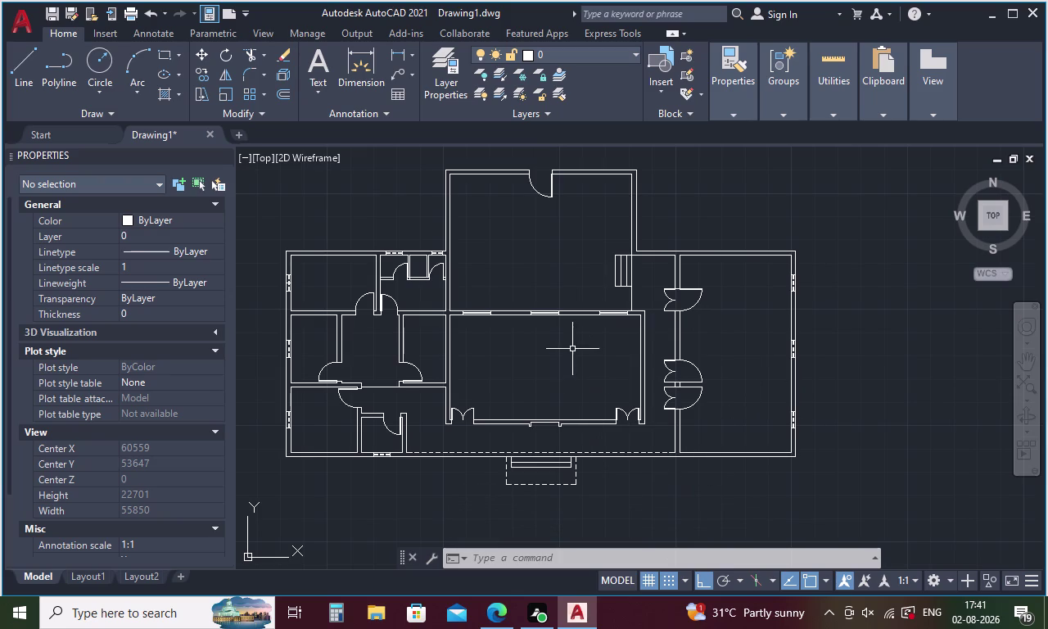
Start a line right of the floor plan and draw its first 230-unit side.
scroll(up, 3)
scroll(down, 3)
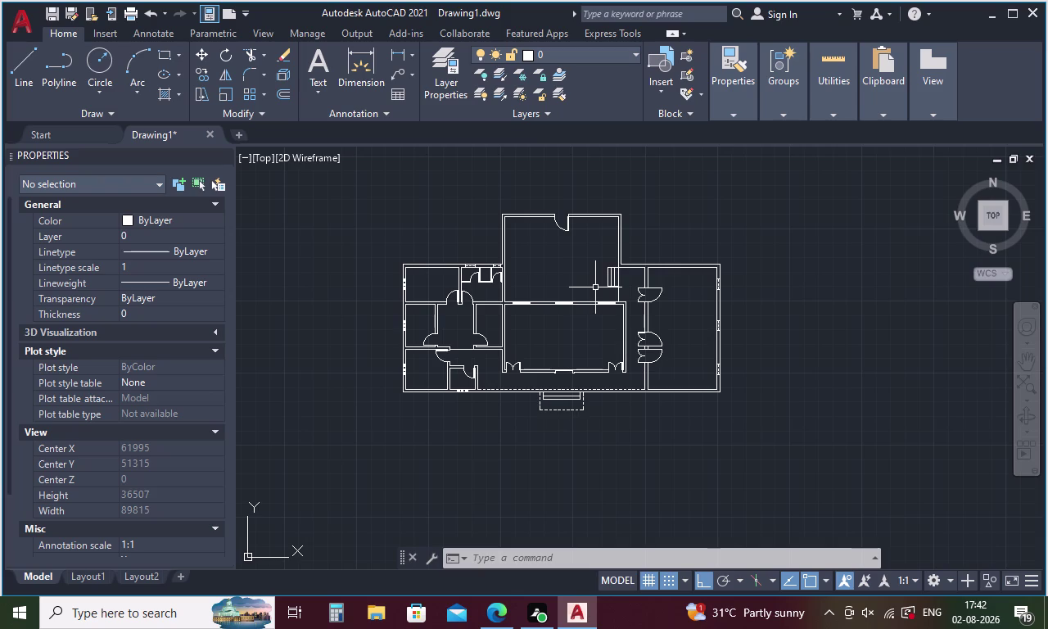
key(l)
key(Return)
click(811, 354)
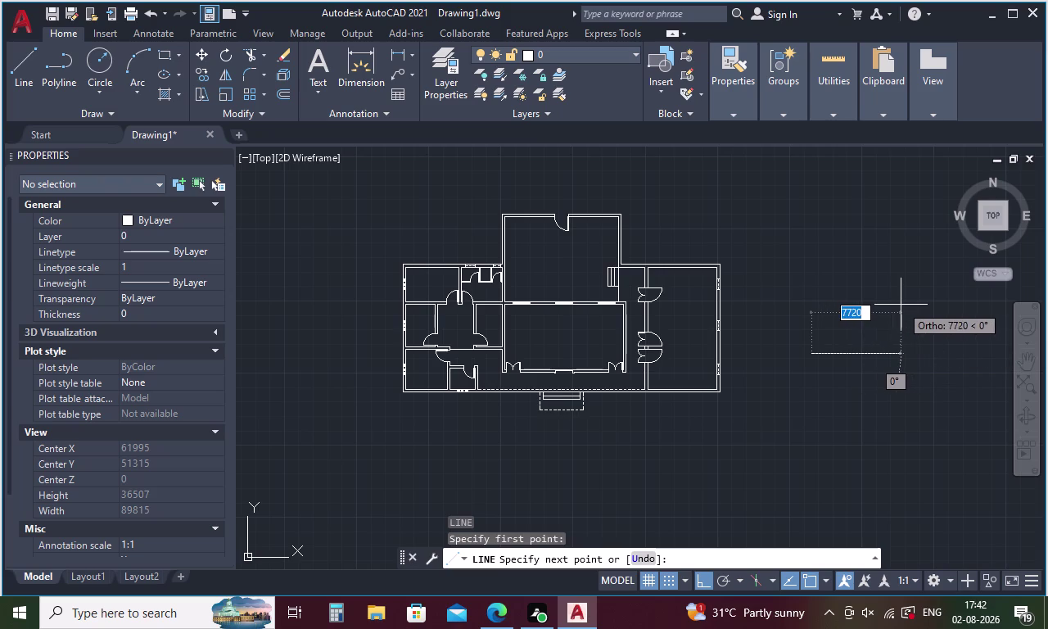
scroll(up, 3)
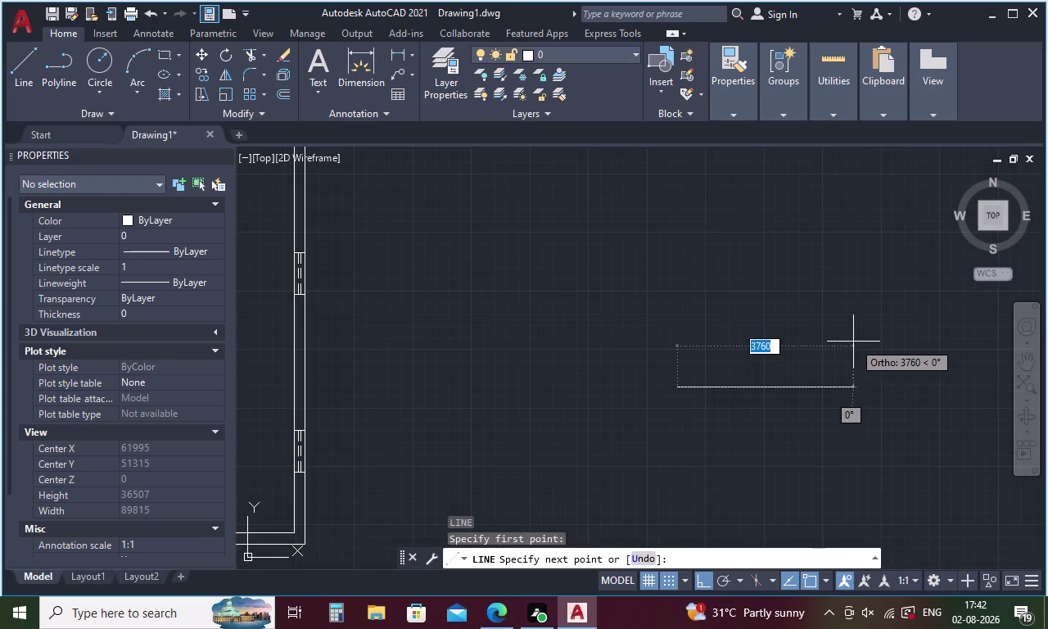
scroll(up, 3)
scroll(down, 3)
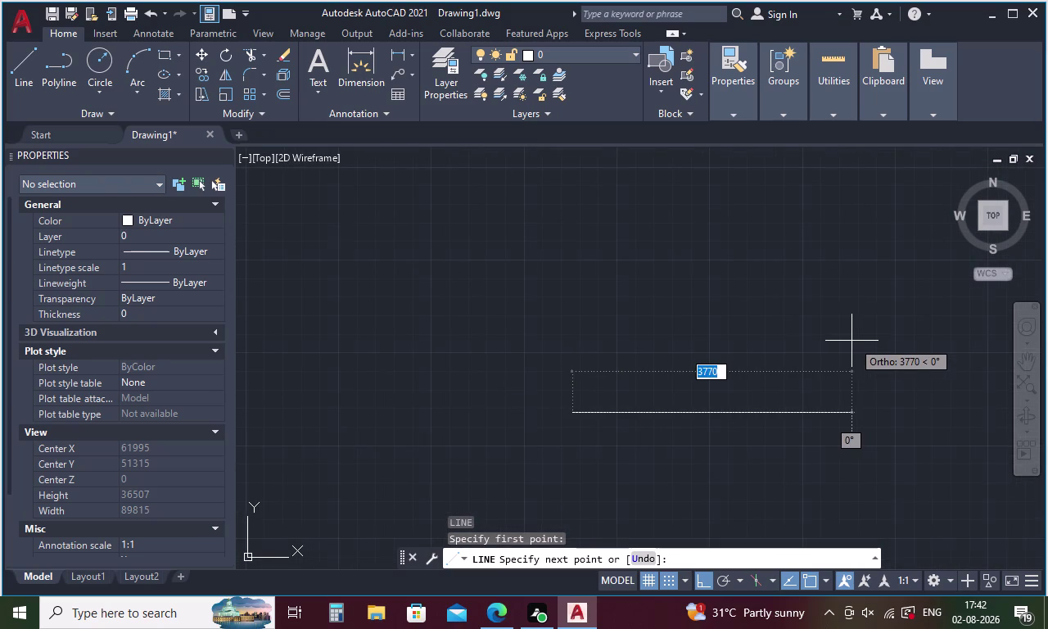
scroll(down, 3)
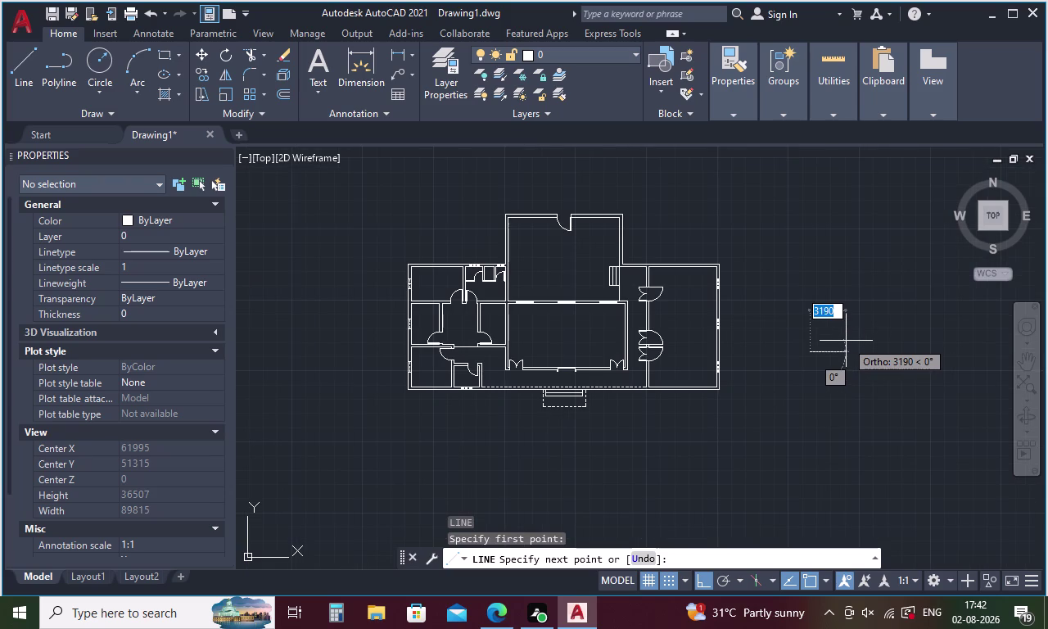
text(23)
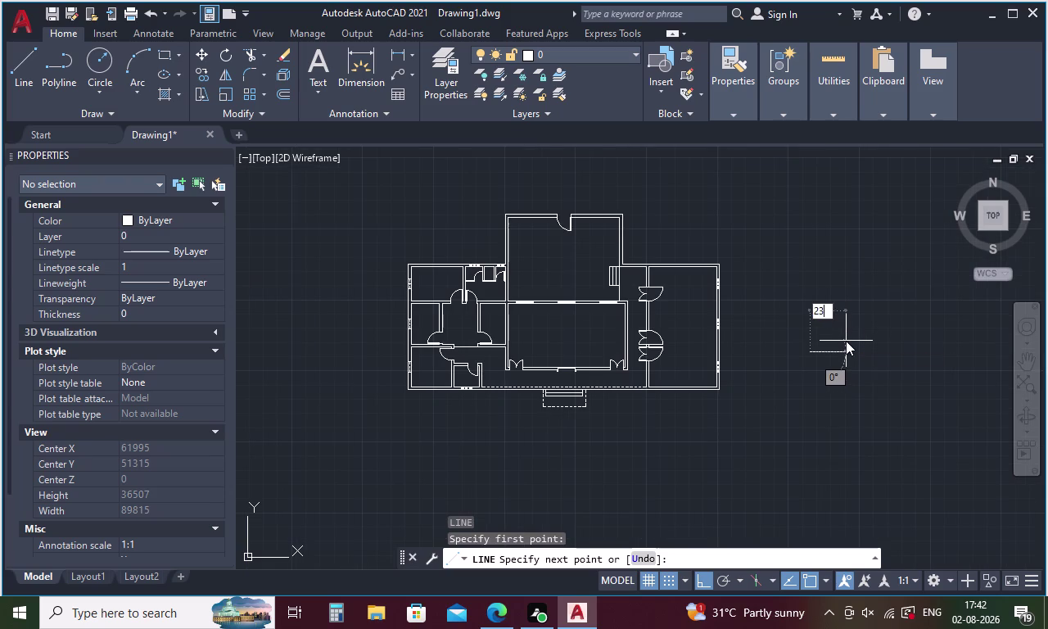
text(0)
key(Return)
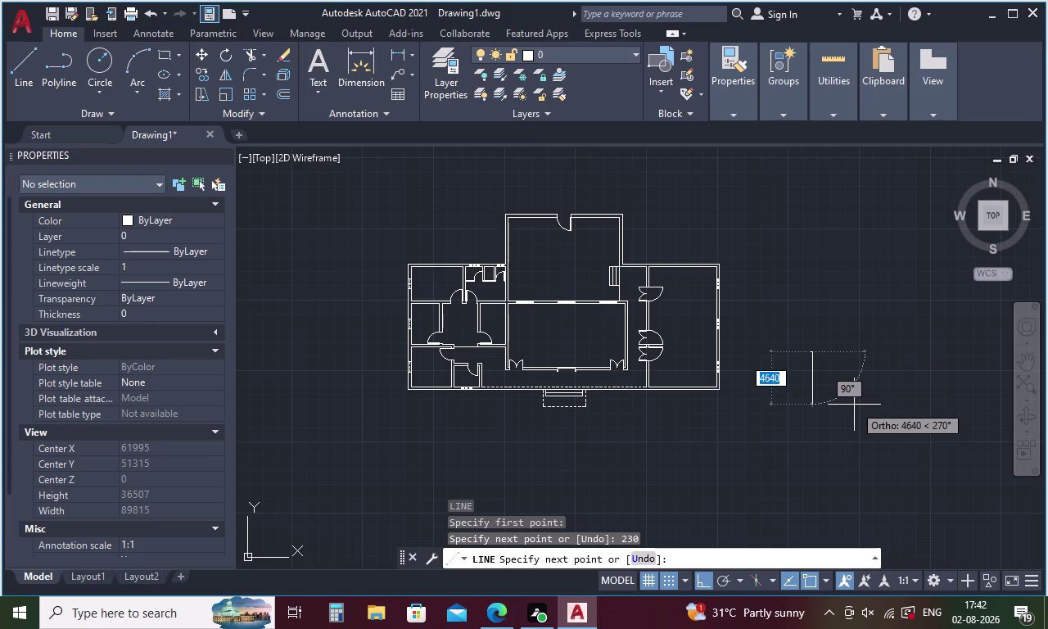
Draw the remaining 230-unit sides to close the square, then start Hatch.
text(230)
key(Return)
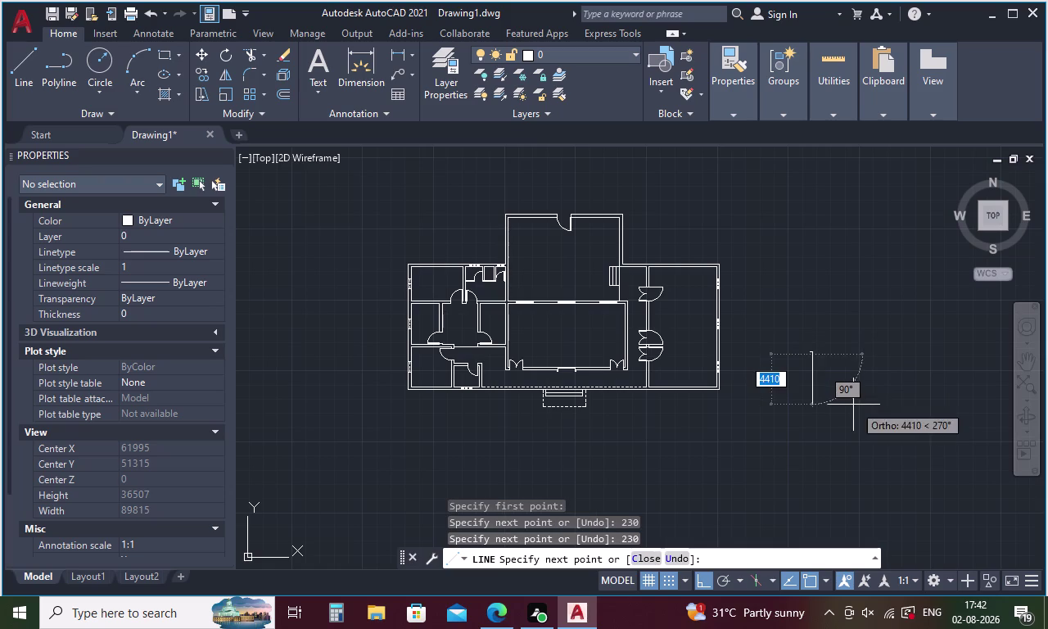
text(2)
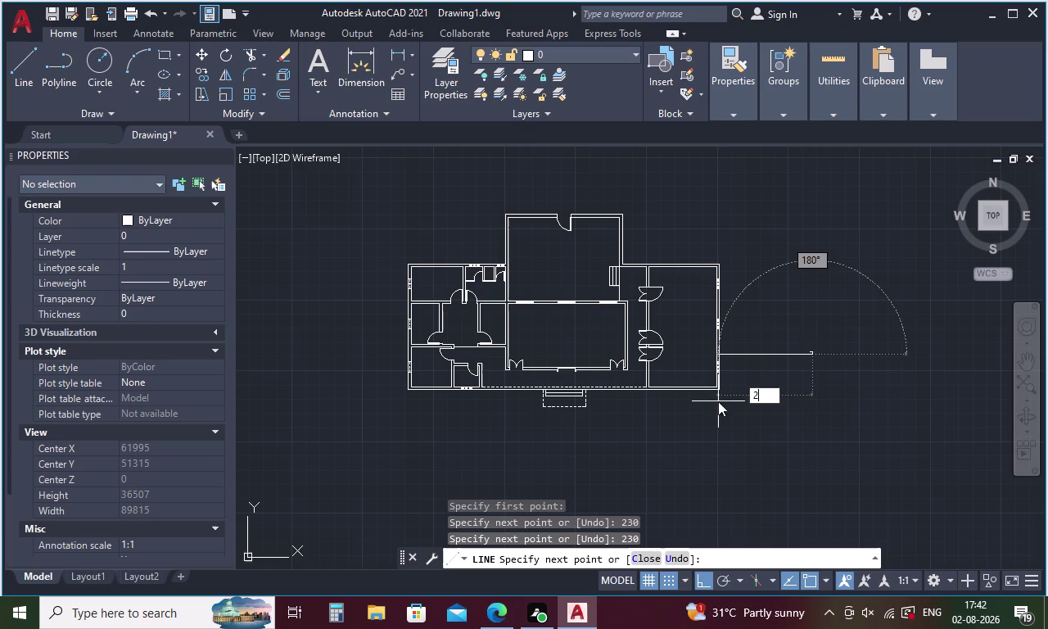
text(30)
key(Return)
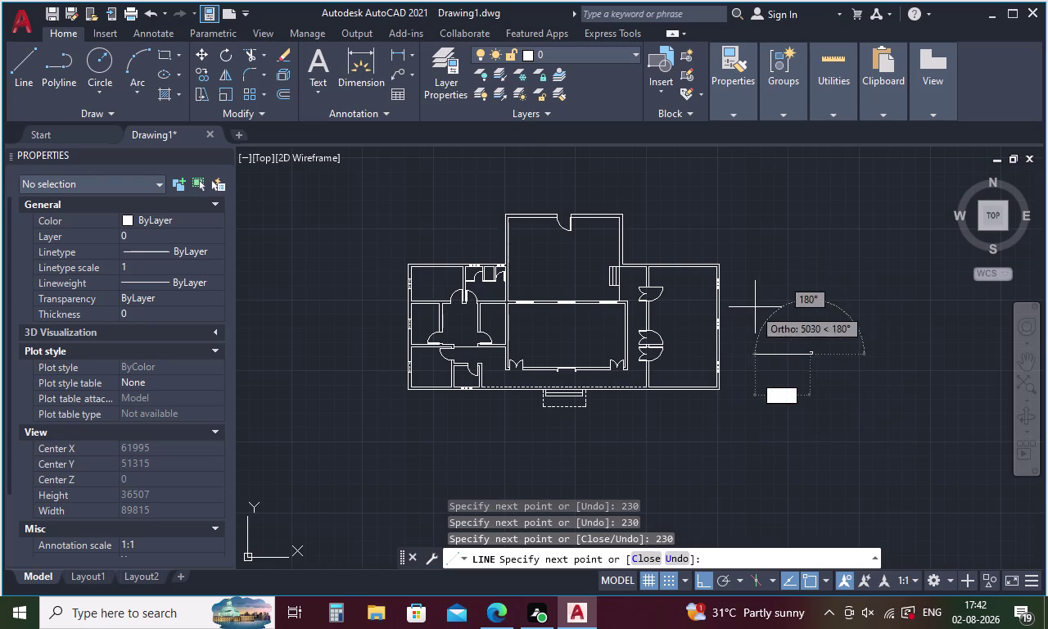
scroll(up, 3)
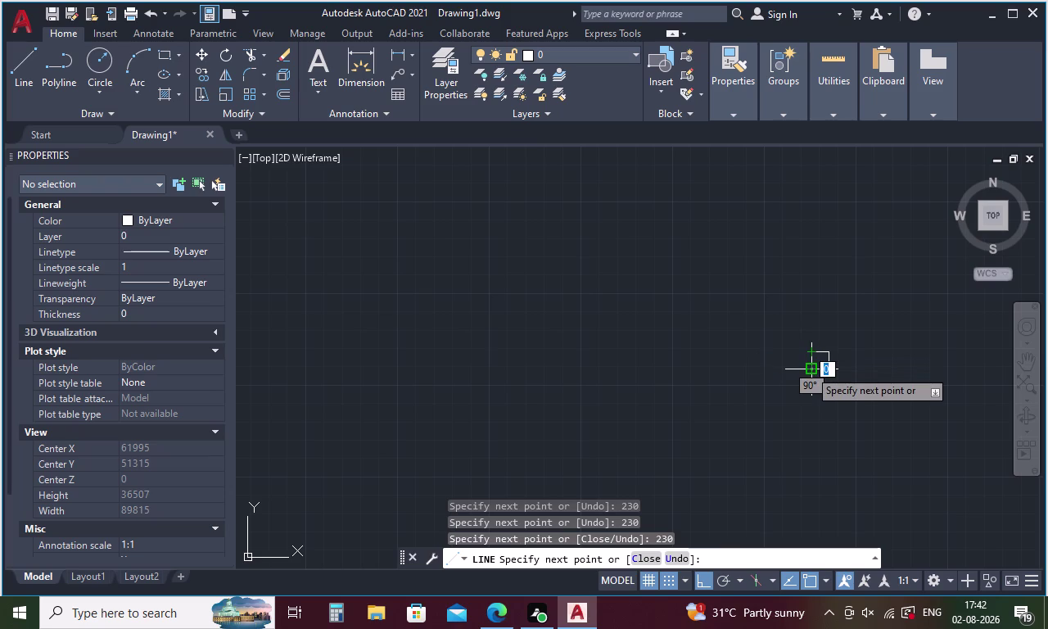
click(815, 348)
key(Escape)
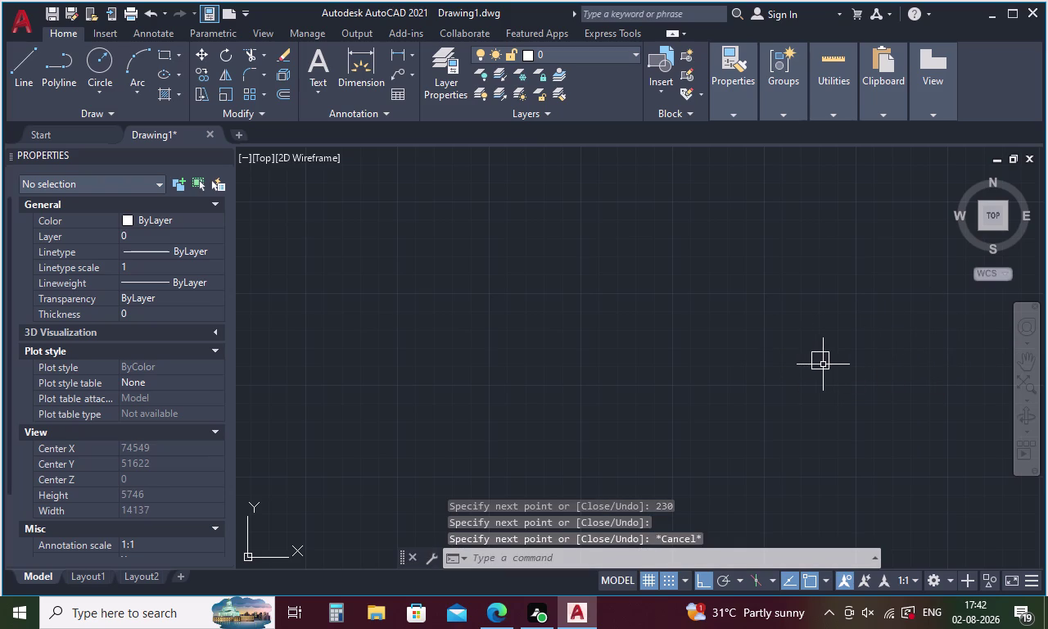
key(Escape)
key(h)
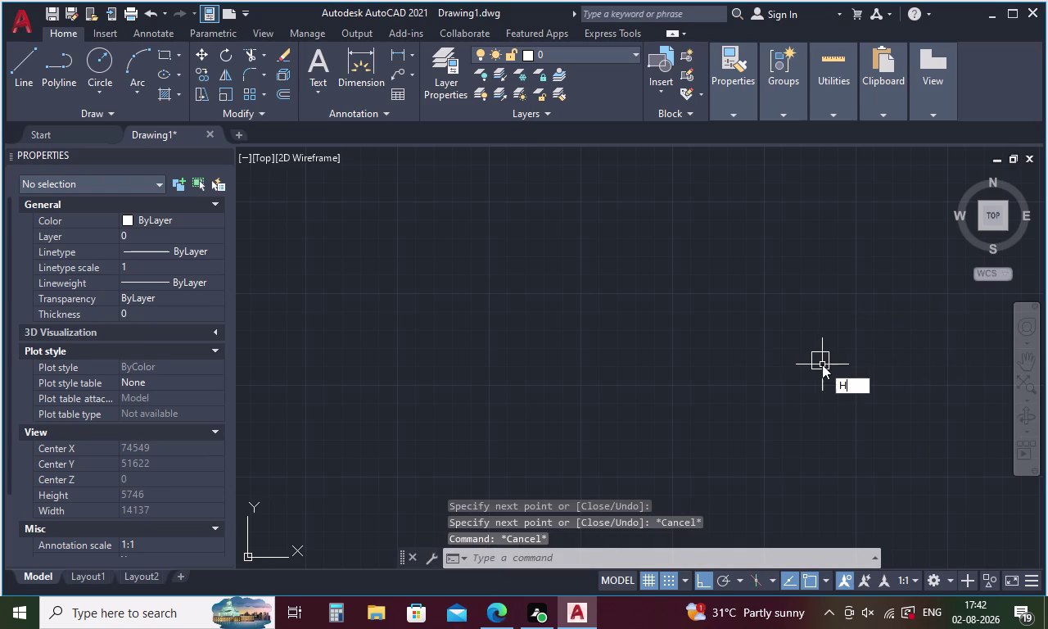
key(Return)
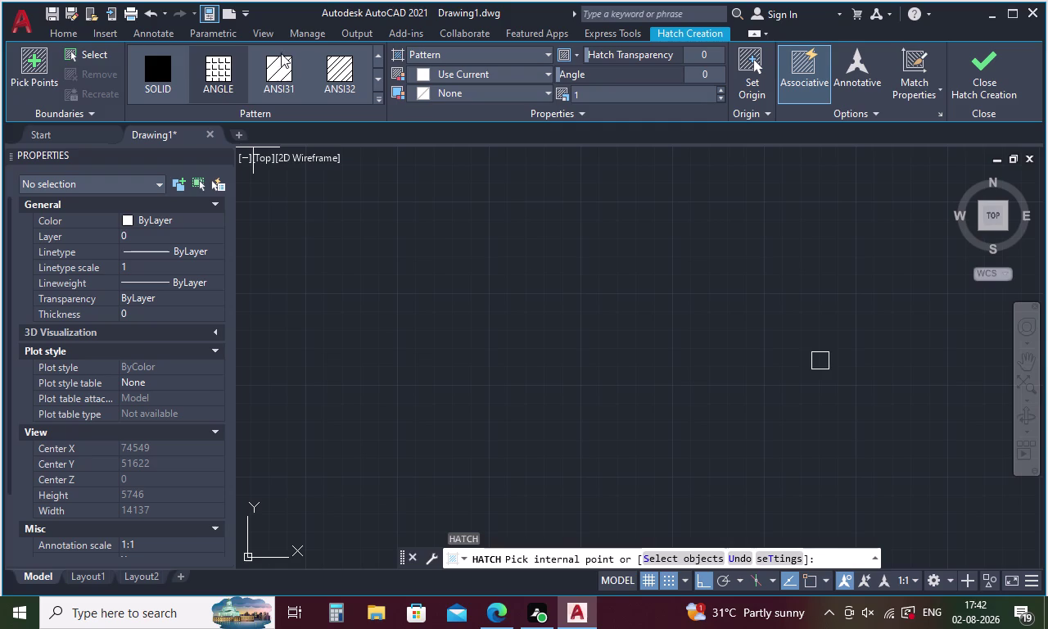
Fill the 230-unit square with a Solid hatch using ByLayer colour.
click(433, 53)
click(435, 69)
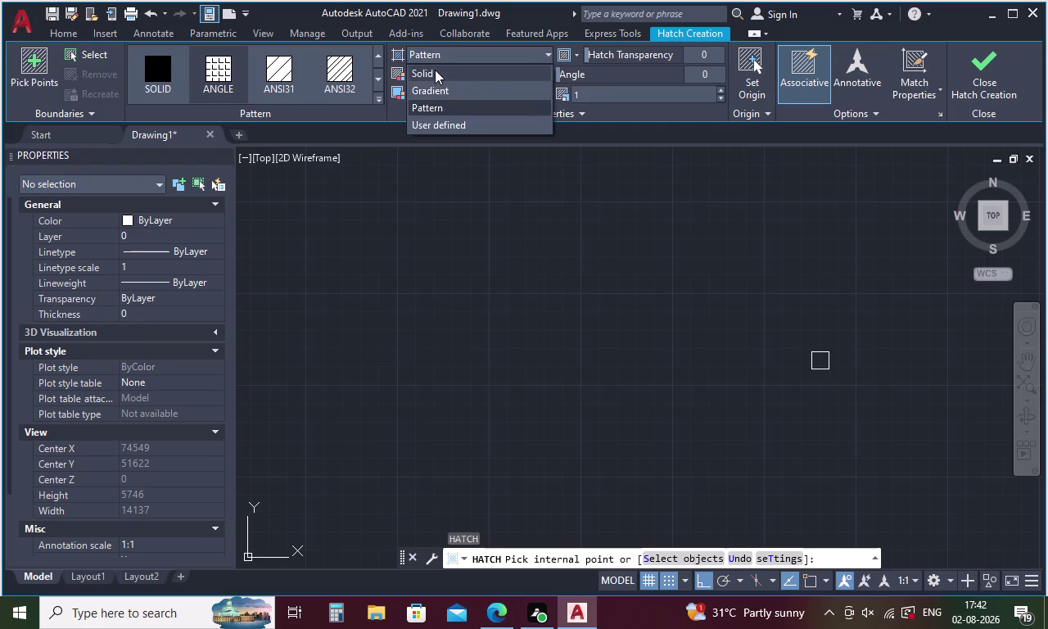
click(549, 72)
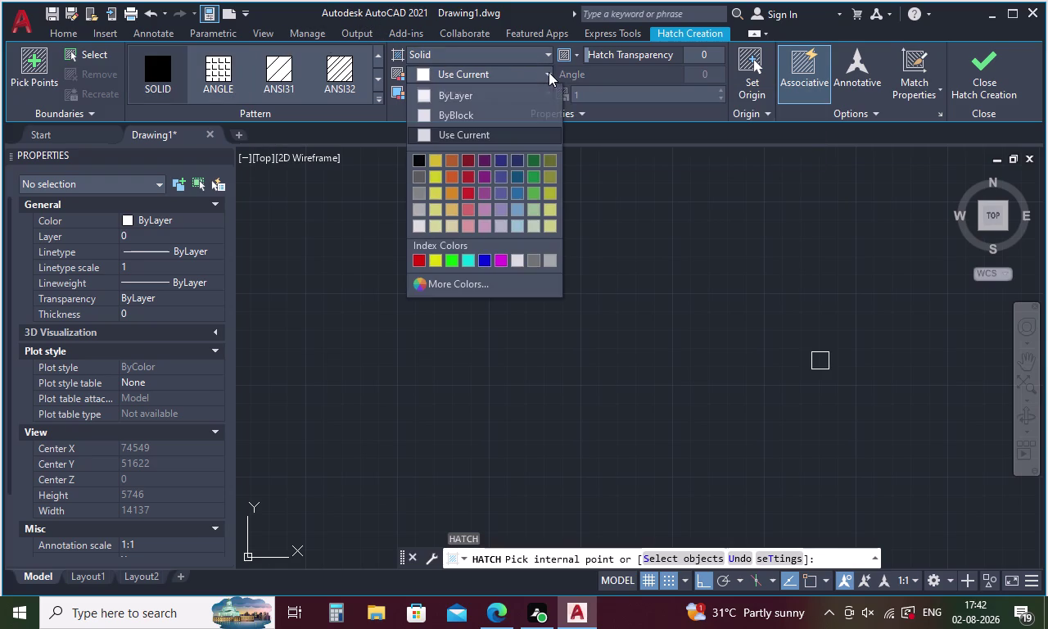
click(431, 95)
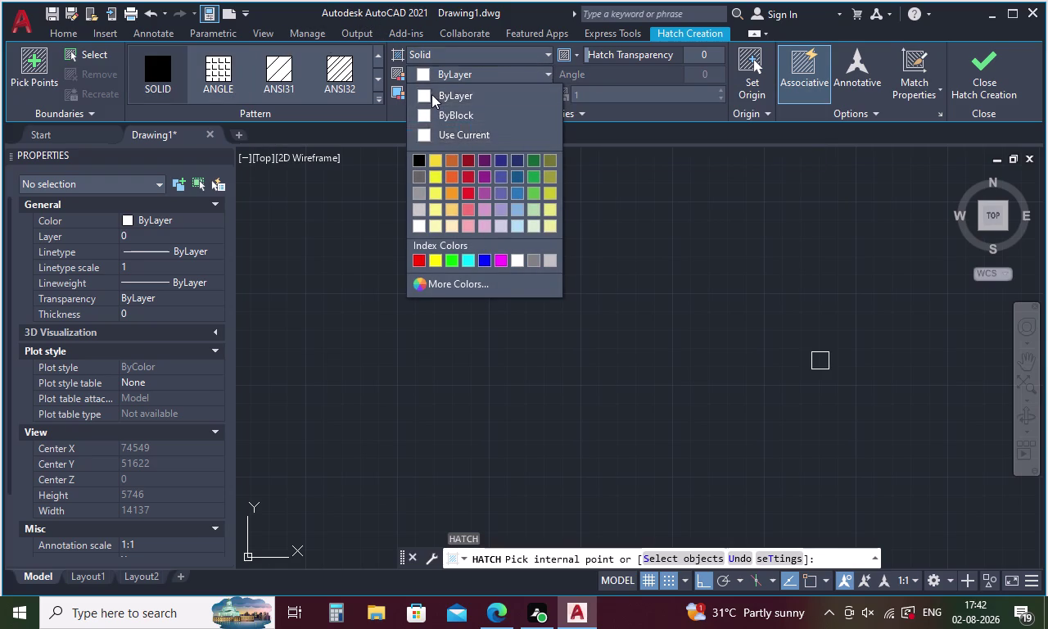
click(823, 358)
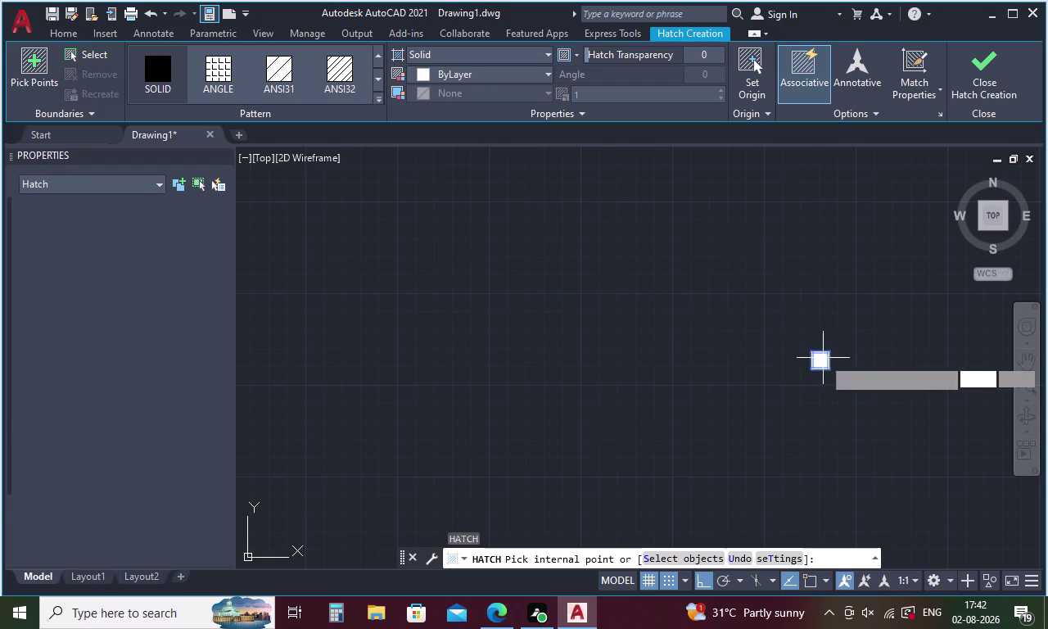
key(Escape)
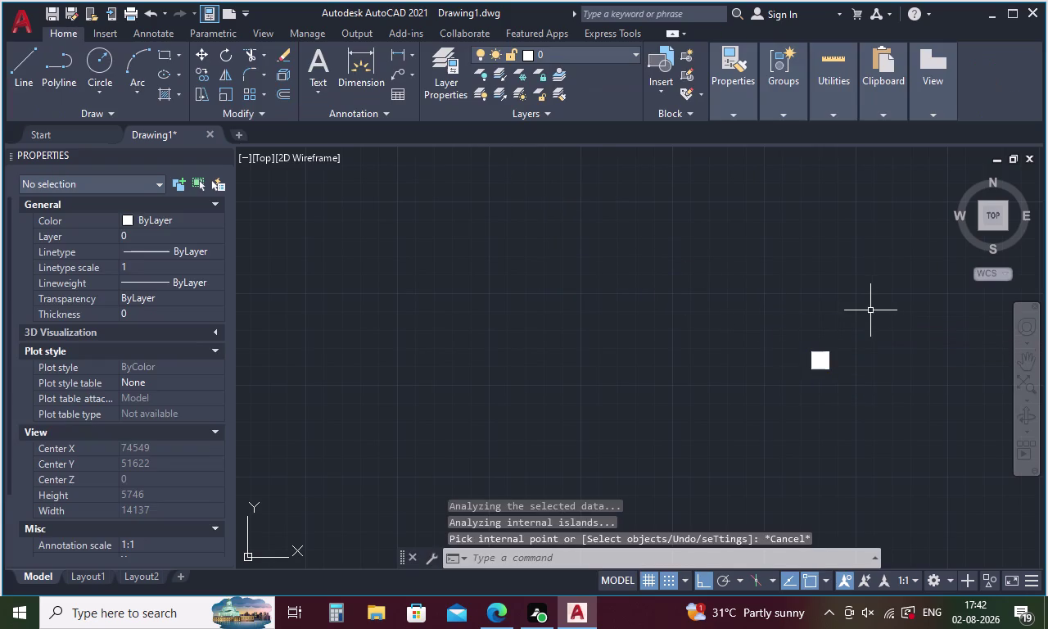
Select the filled square with its edges and begin copying it.
drag(870, 319, 787, 354)
right_click(816, 332)
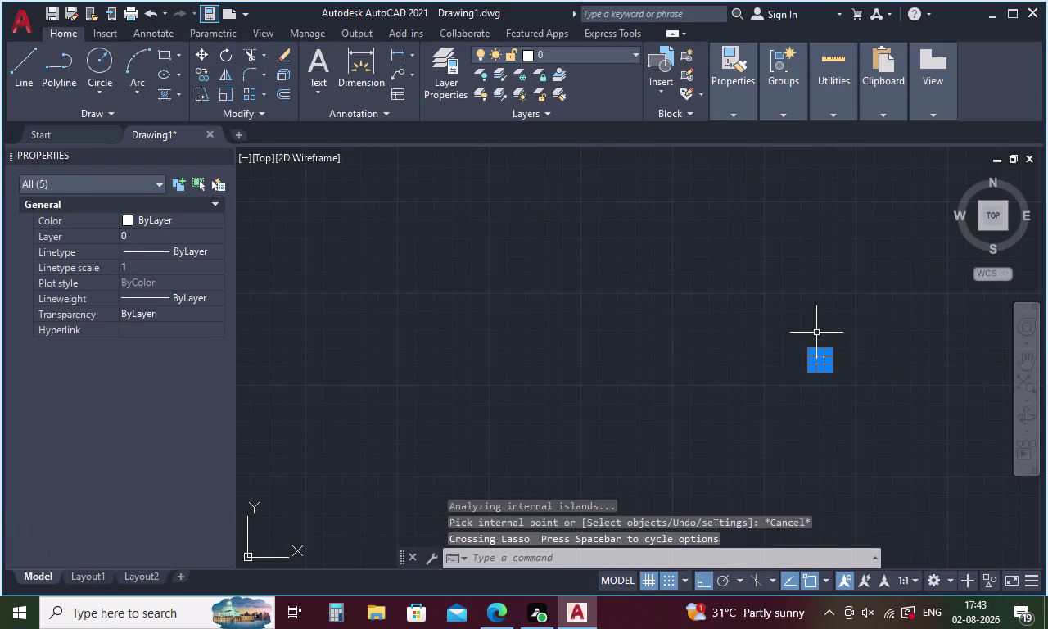
click(855, 349)
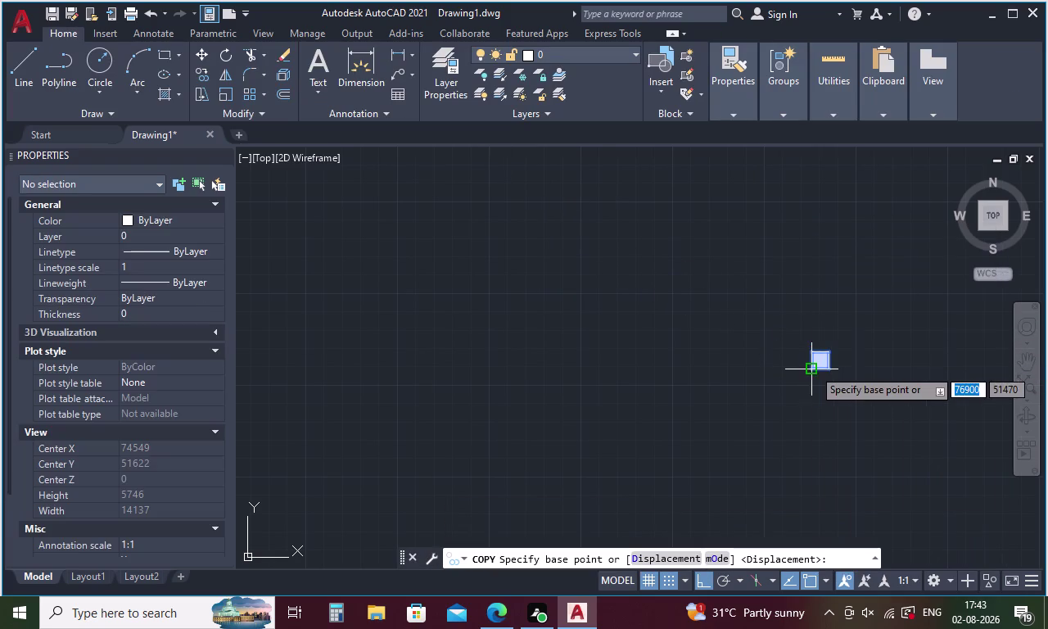
Place copies of the filled square near the upper walls, then undo two misplaced copies.
click(808, 354)
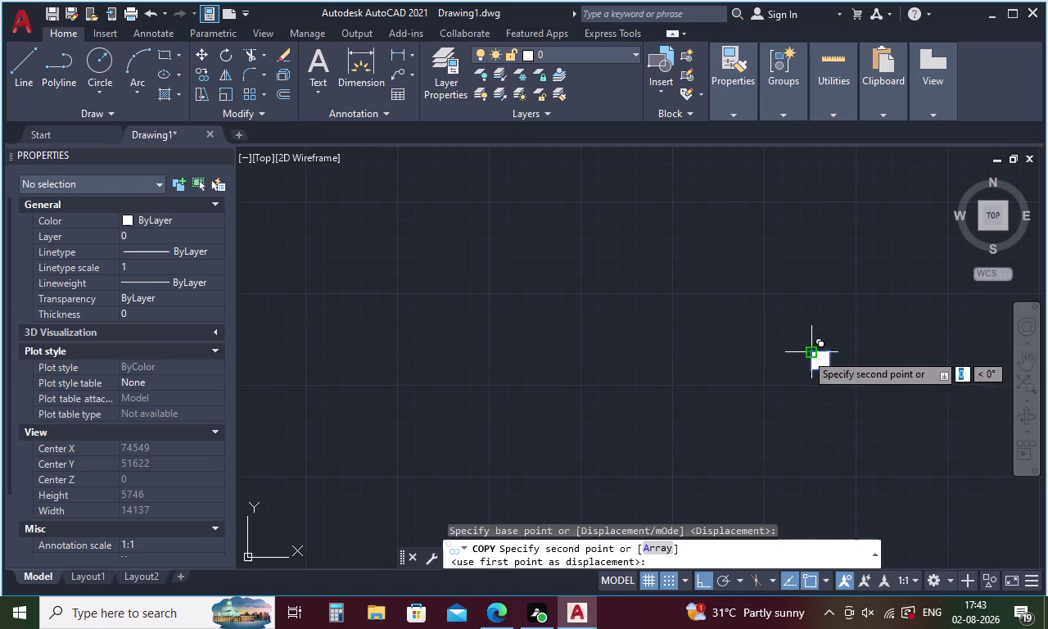
scroll(down, 3)
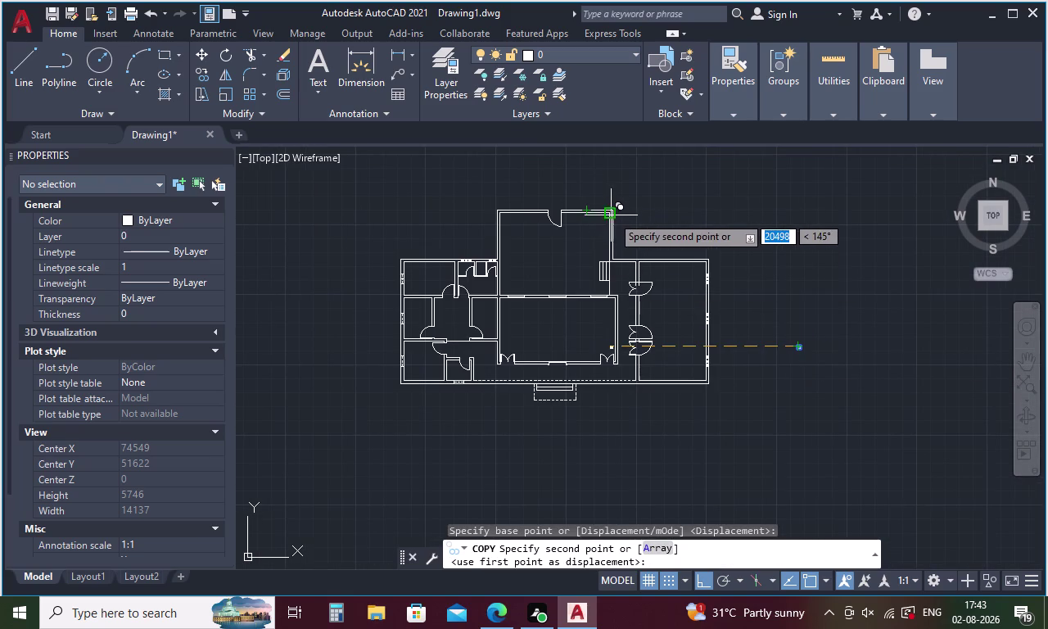
scroll(up, 3)
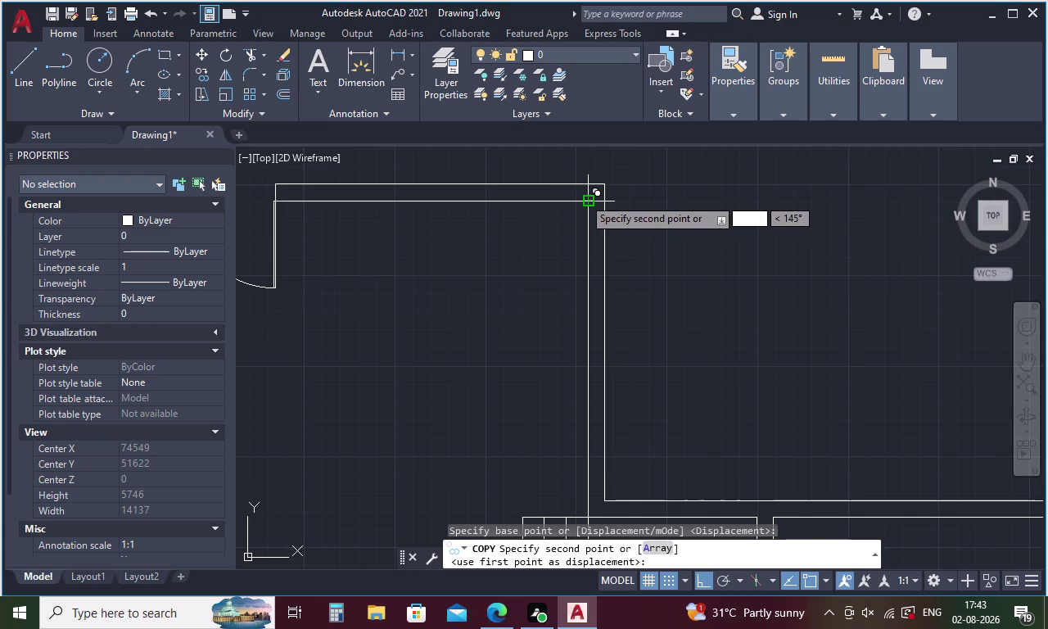
click(647, 200)
click(663, 220)
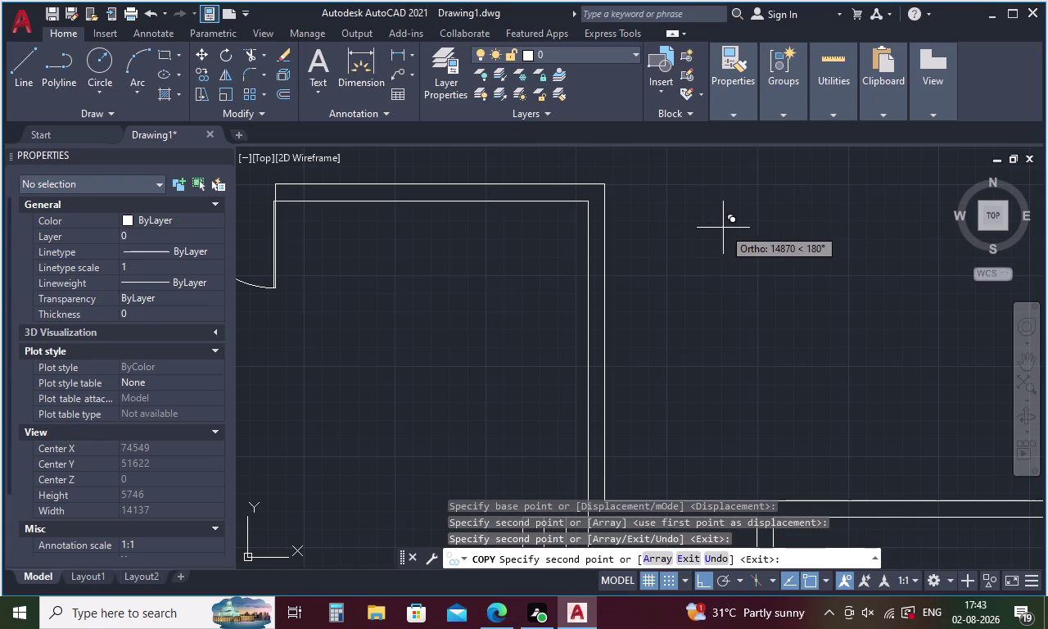
click(713, 233)
scroll(down, 3)
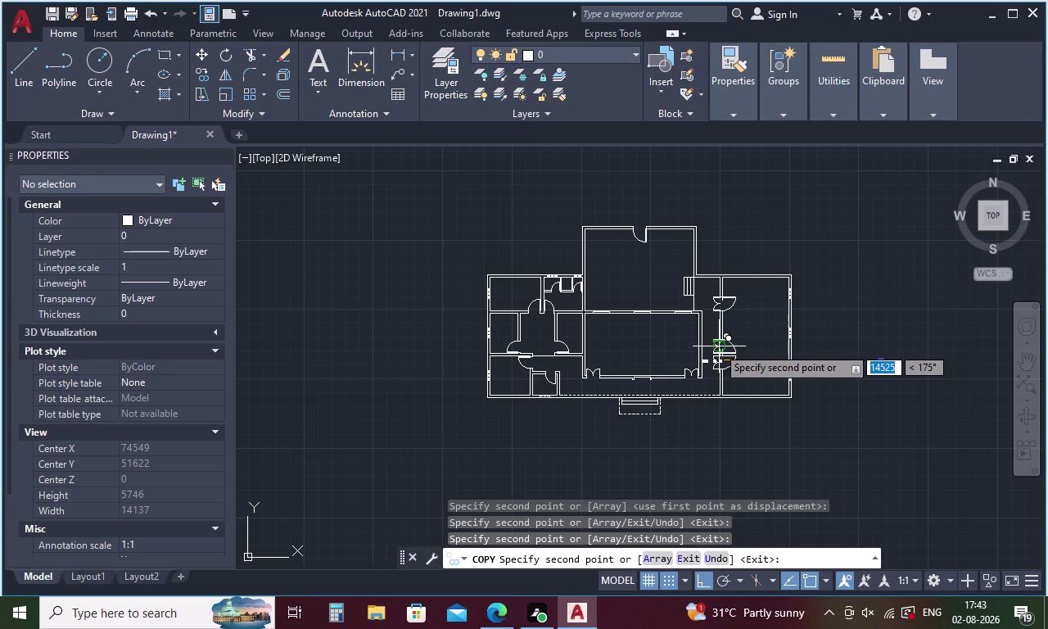
scroll(up, 3)
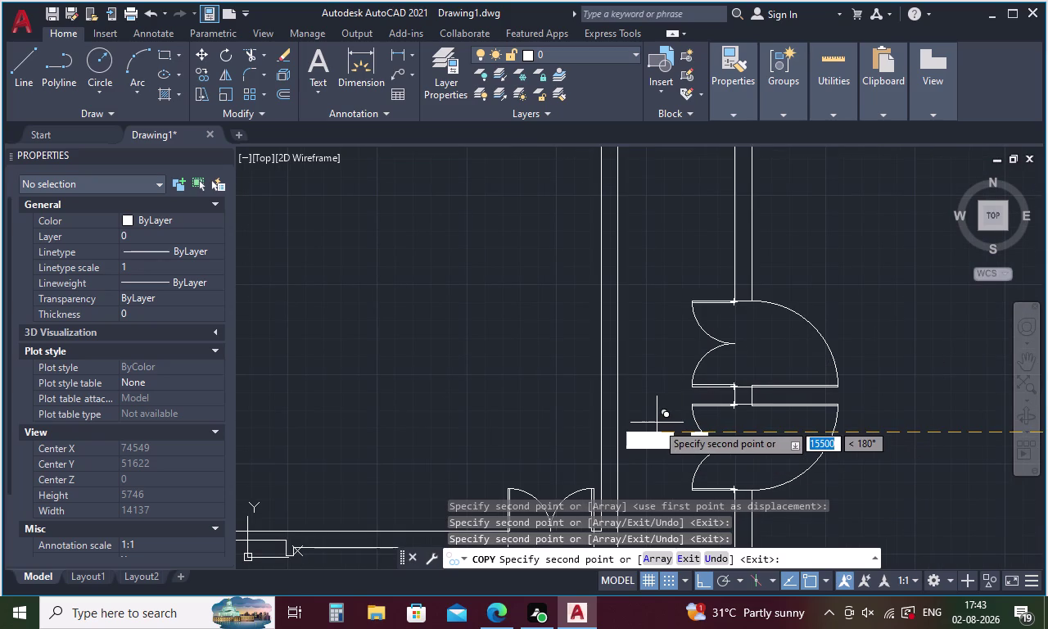
key(ctrl+z)
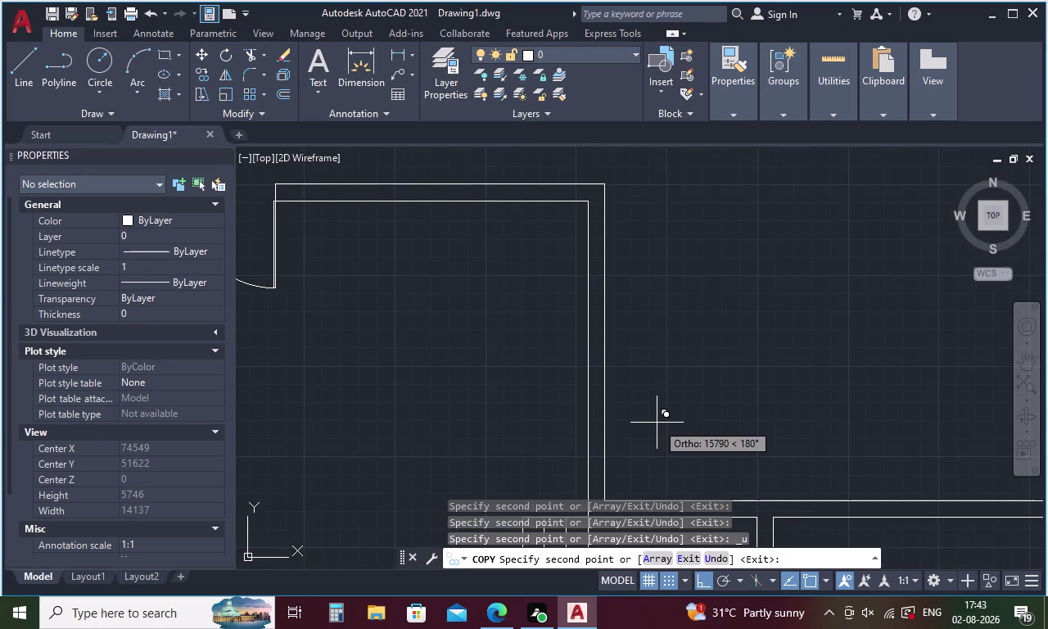
key(ctrl+z)
Cancel the copy and erase the short stray line beside the column block.
scroll(down, 3)
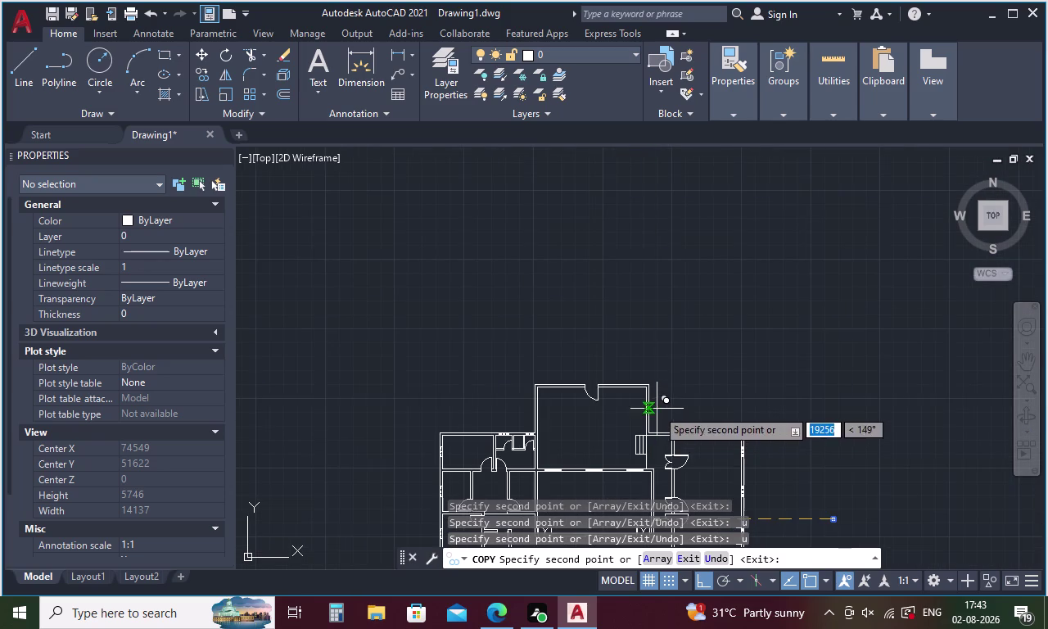
scroll(down, 3)
middle_drag(658, 407, 660, 303)
scroll(up, 3)
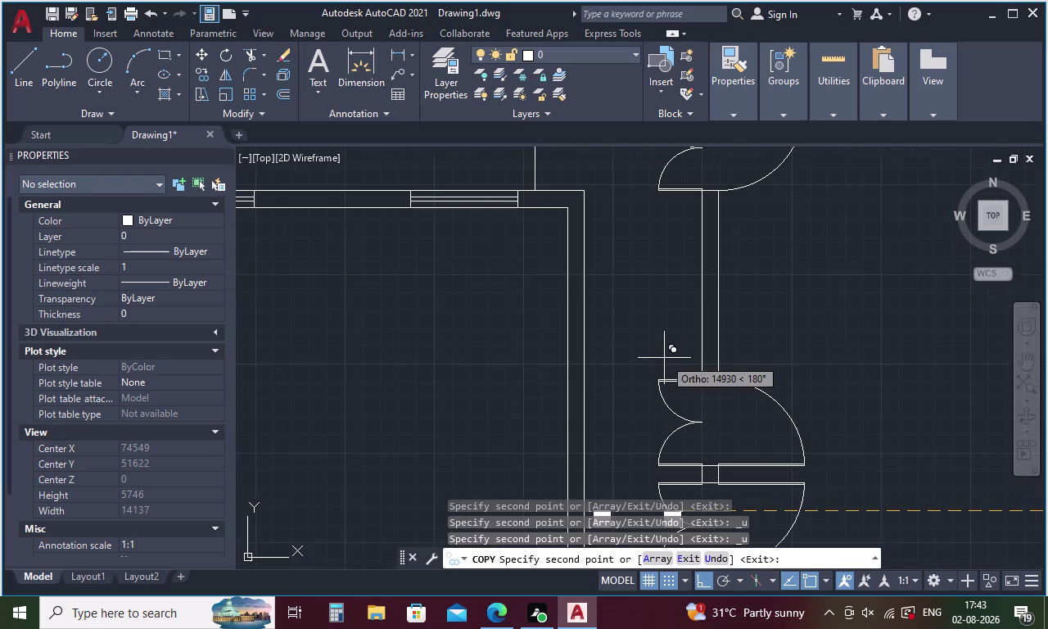
middle_drag(655, 368, 638, 212)
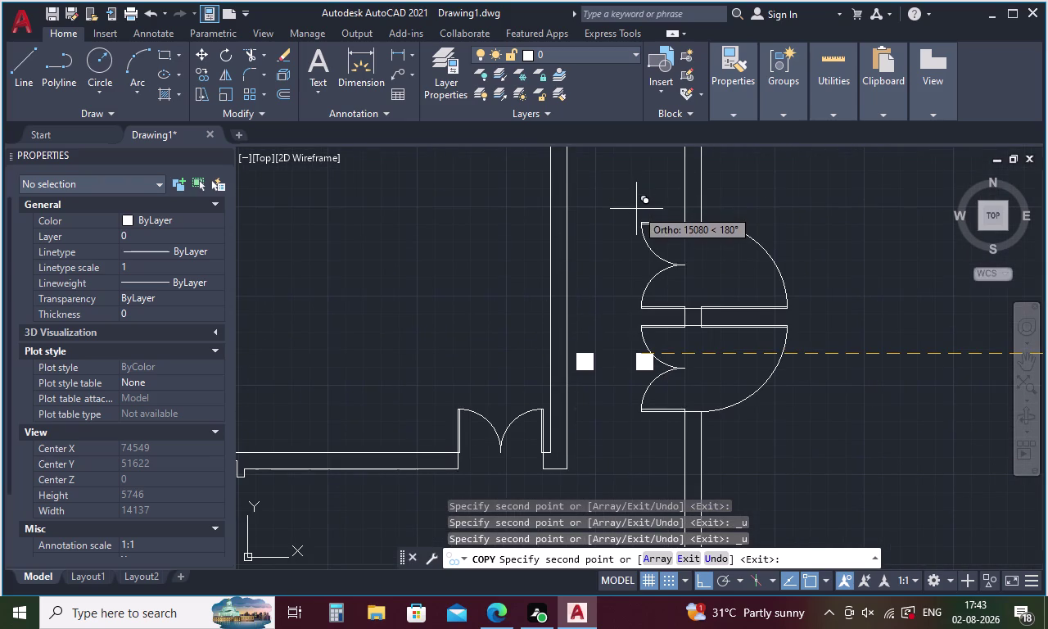
key(Escape)
click(592, 358)
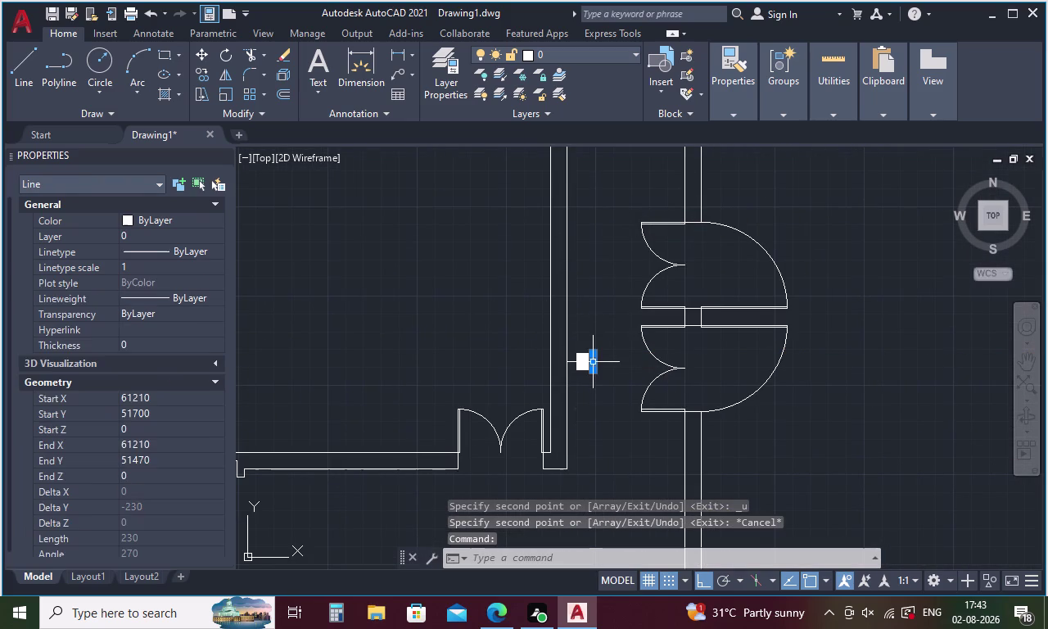
key(Delete)
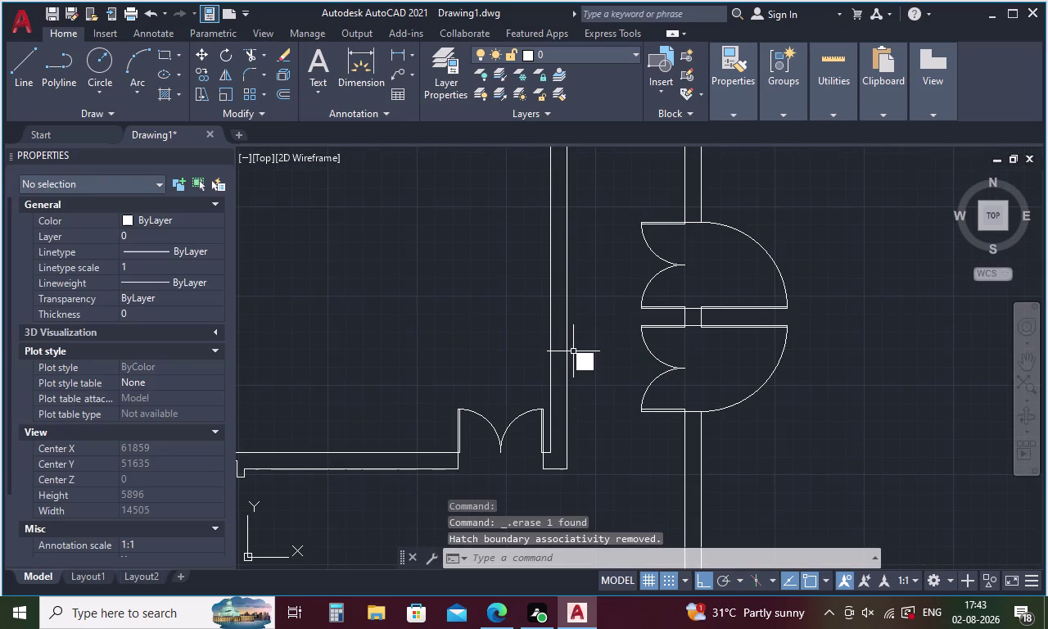
Copy the solid column block from its corner to the upper wall corner.
click(584, 358)
right_click(603, 321)
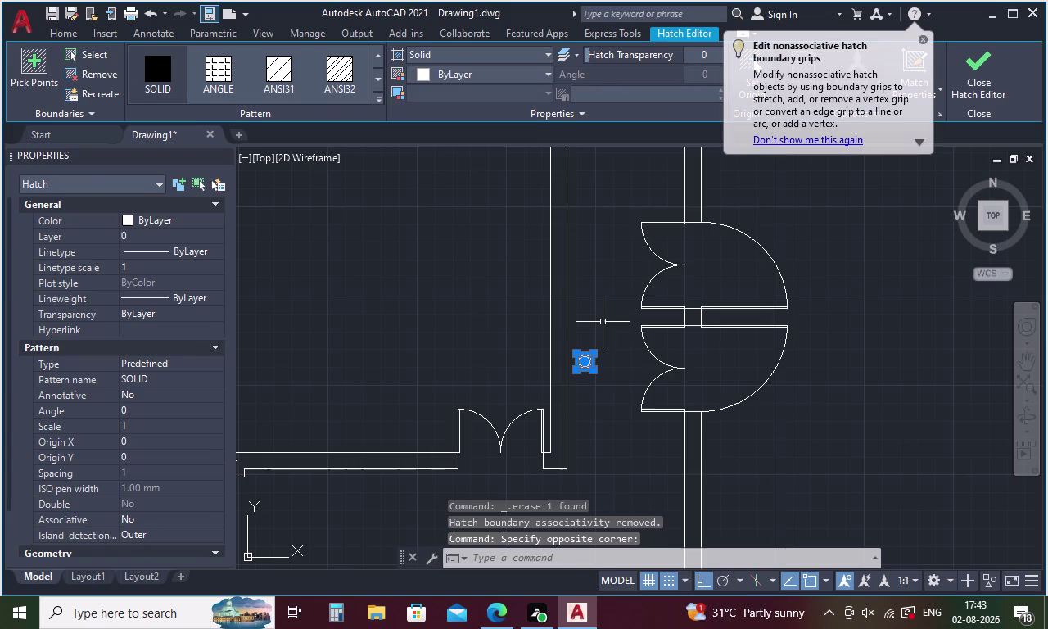
click(632, 338)
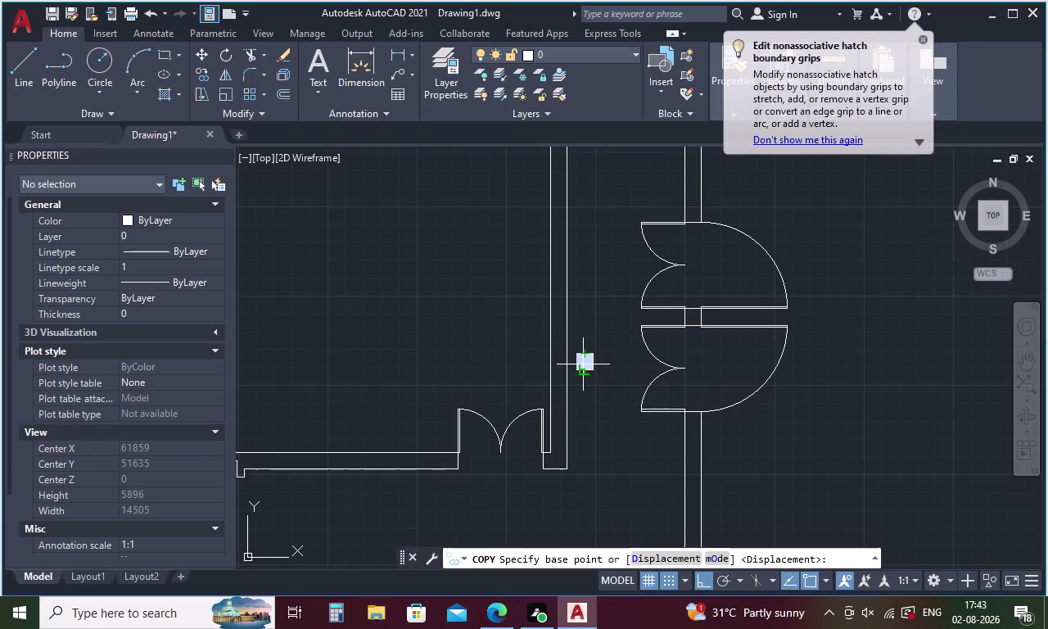
click(583, 363)
scroll(down, 3)
middle_drag(565, 187, 579, 368)
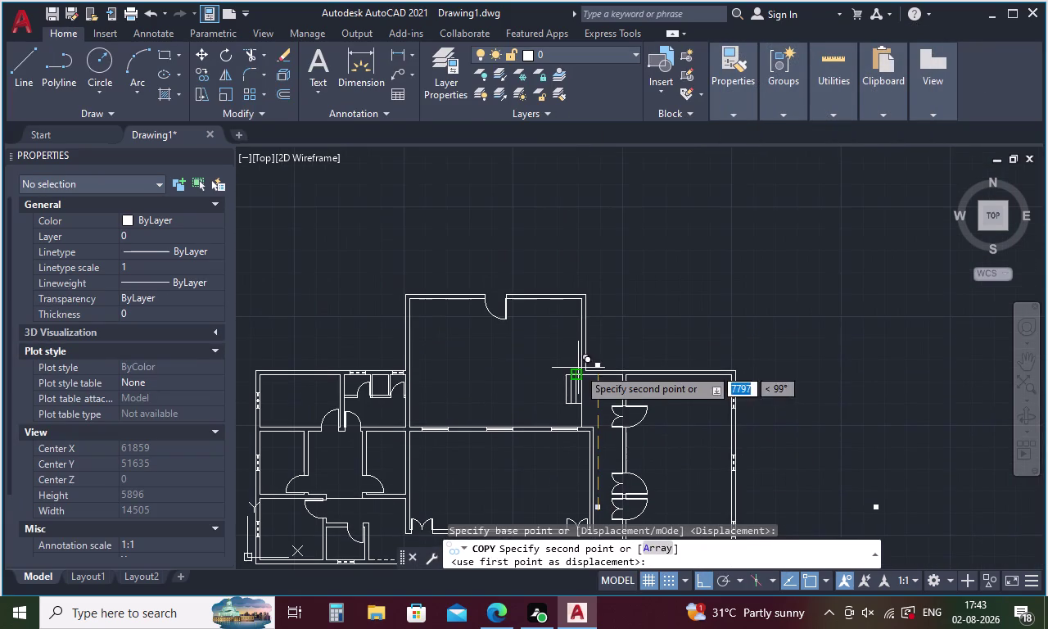
scroll(up, 3)
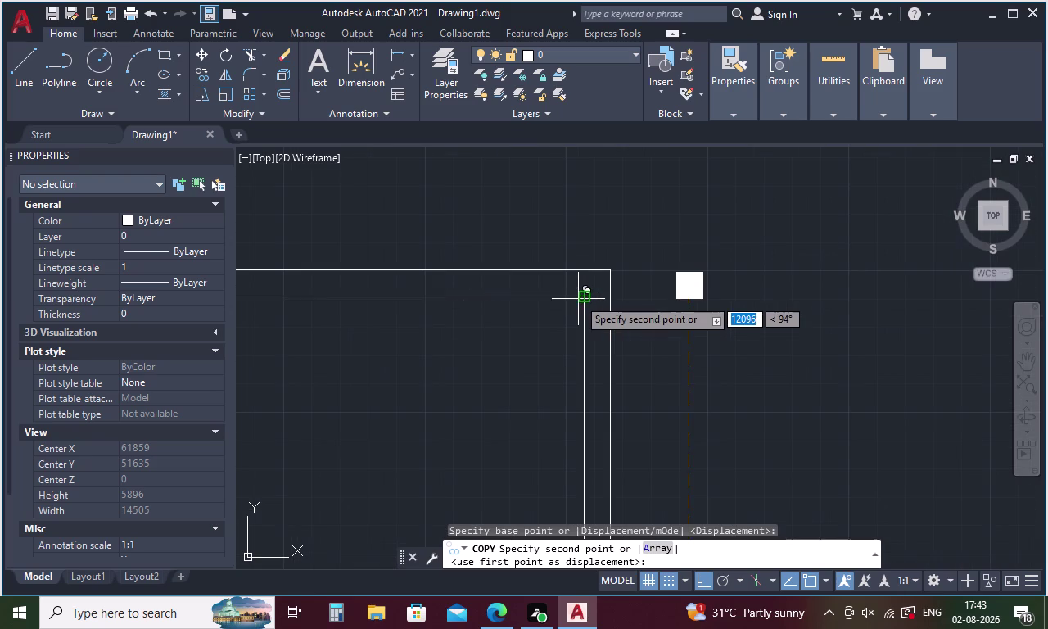
click(582, 298)
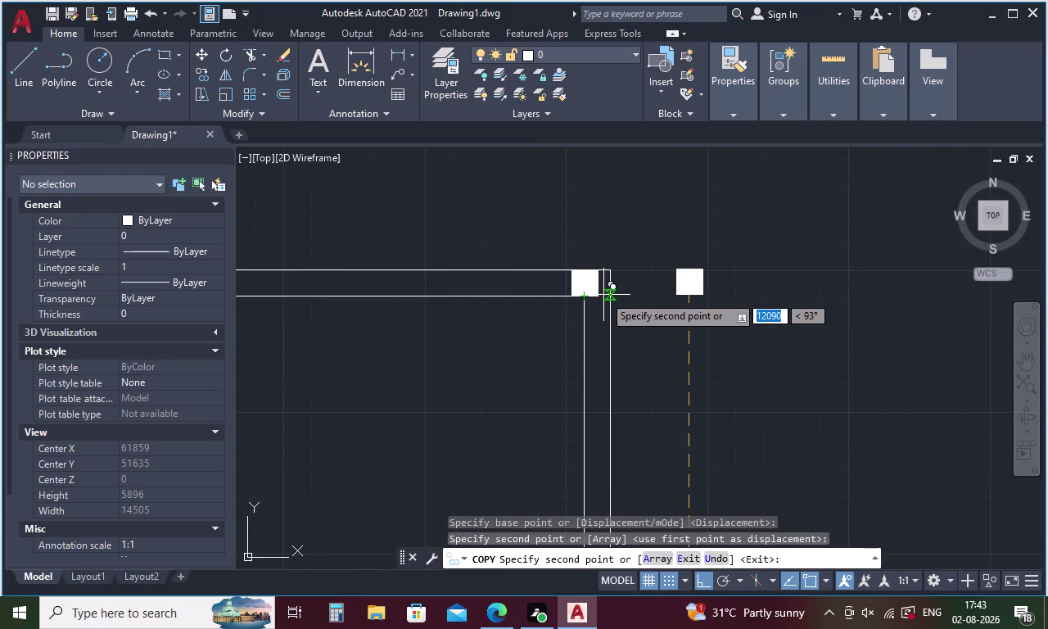
key(Escape)
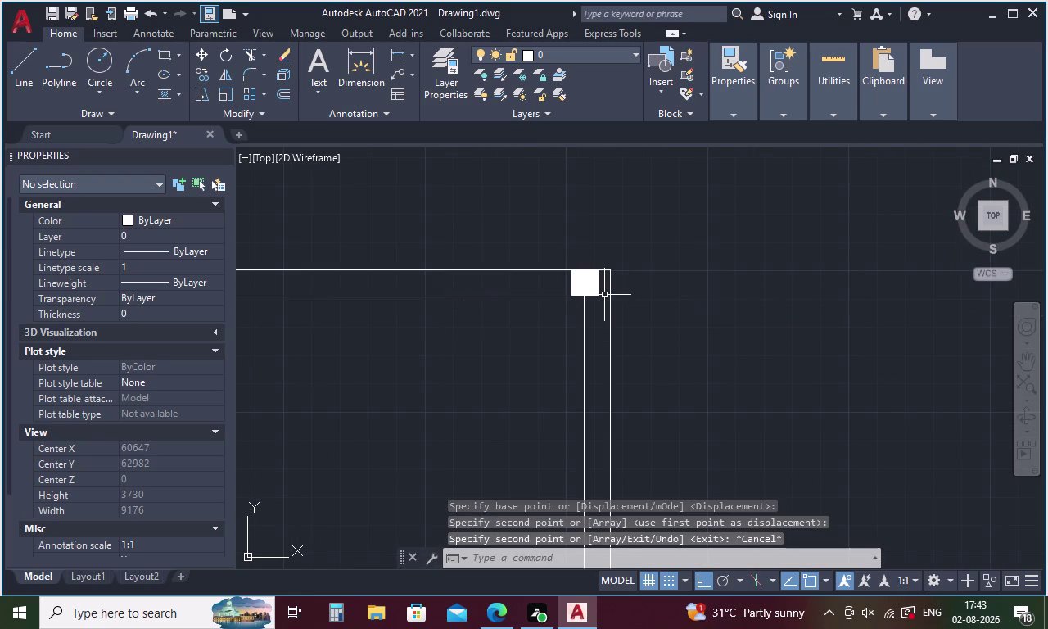
key(m)
key(Return)
Move the copied column block from its corner onto the top wall junction, then reselect it.
click(588, 284)
right_click(662, 251)
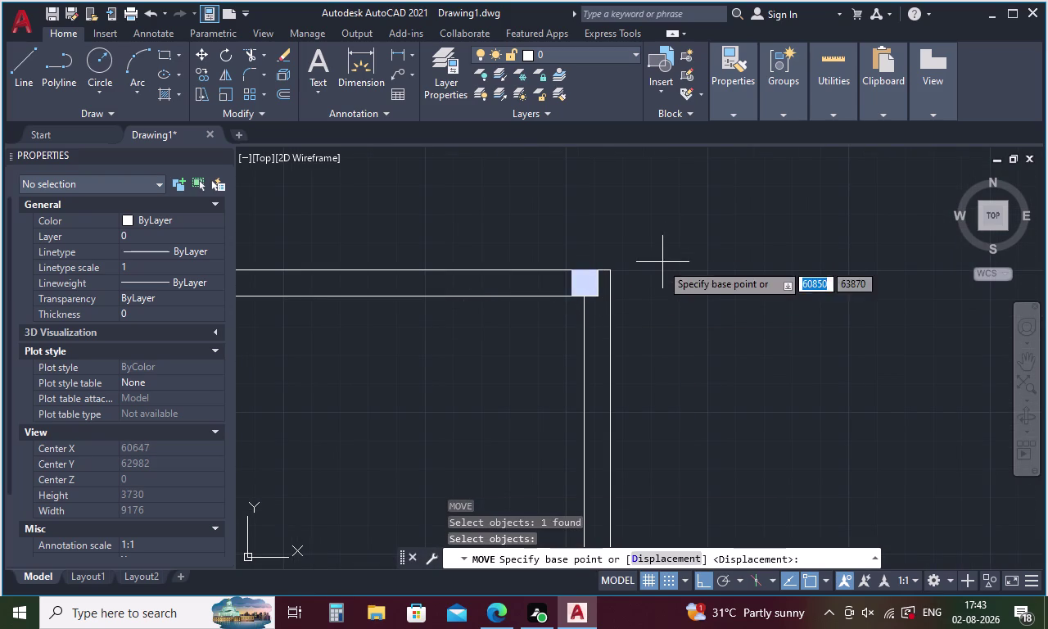
click(599, 296)
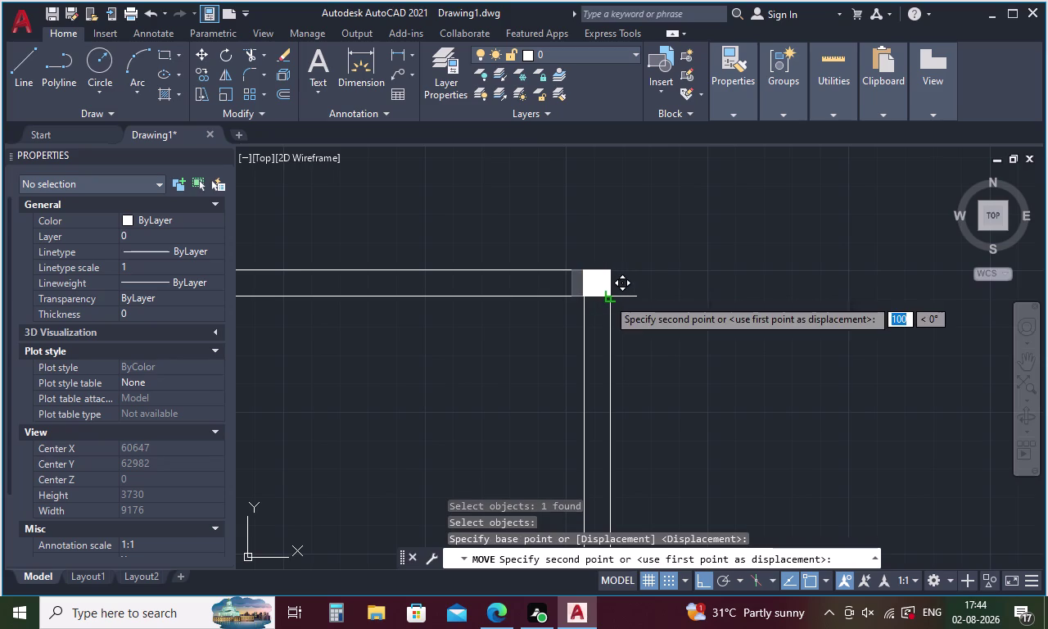
click(608, 298)
scroll(down, 3)
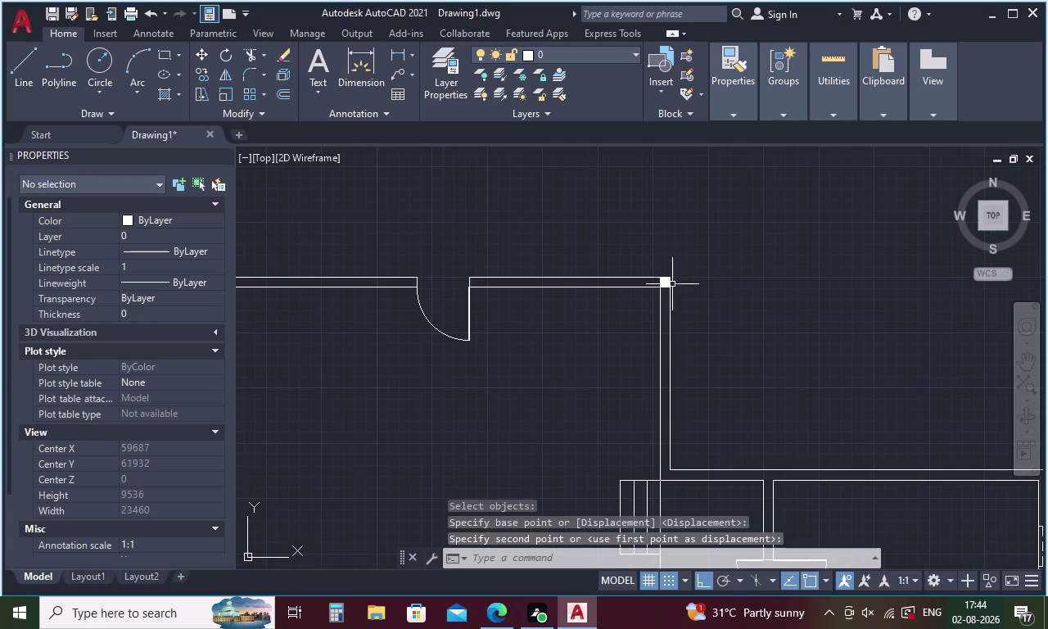
click(665, 284)
text(CO)
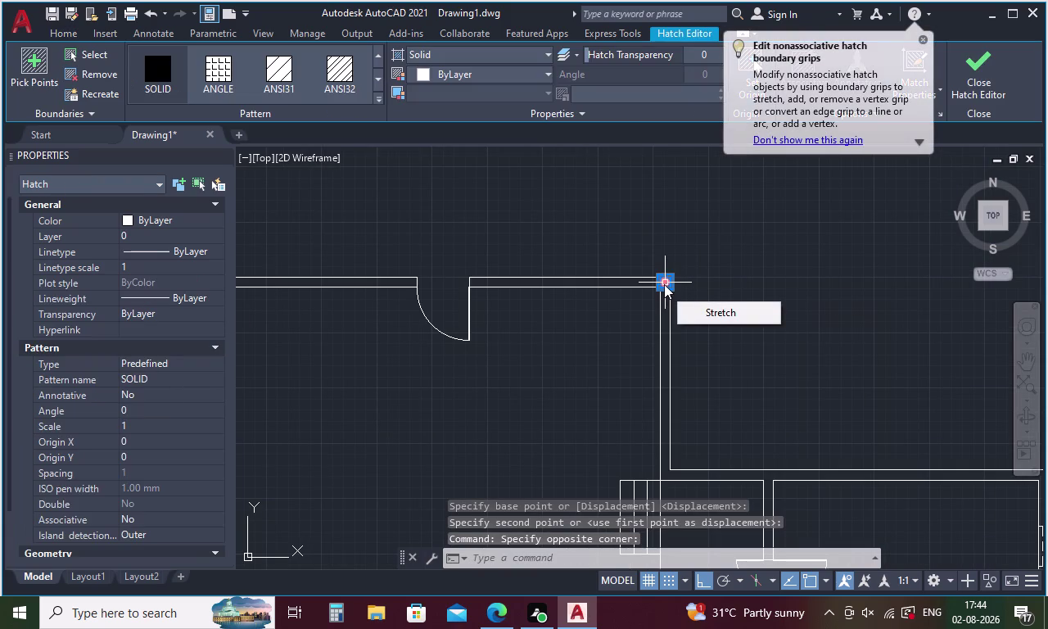
key(Return)
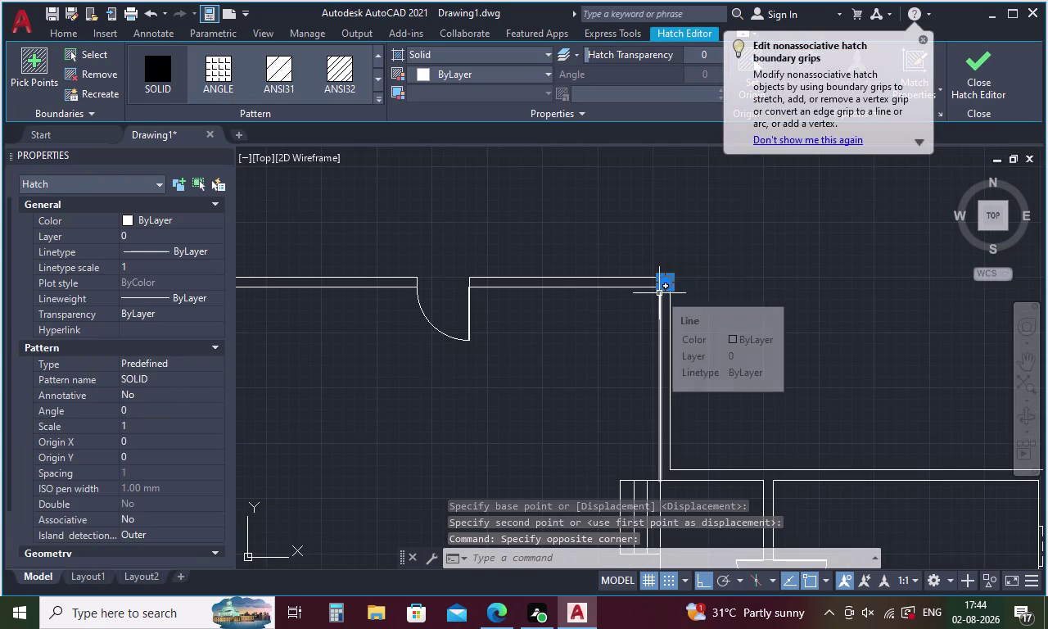
key(Escape)
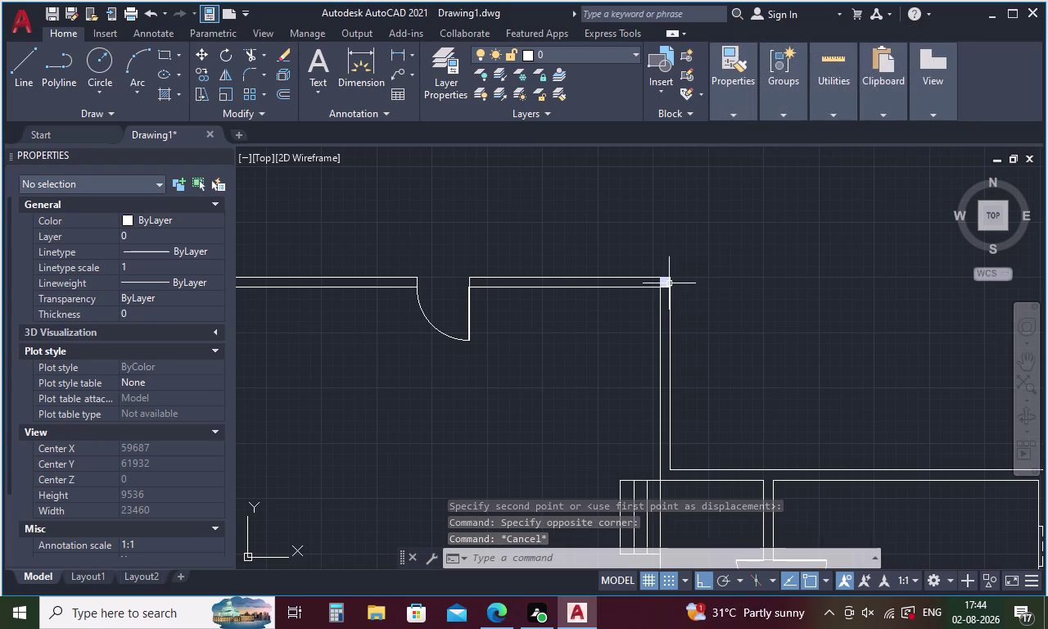
click(669, 284)
Copy the column block to both door jambs and a point along the top wall.
right_click(733, 252)
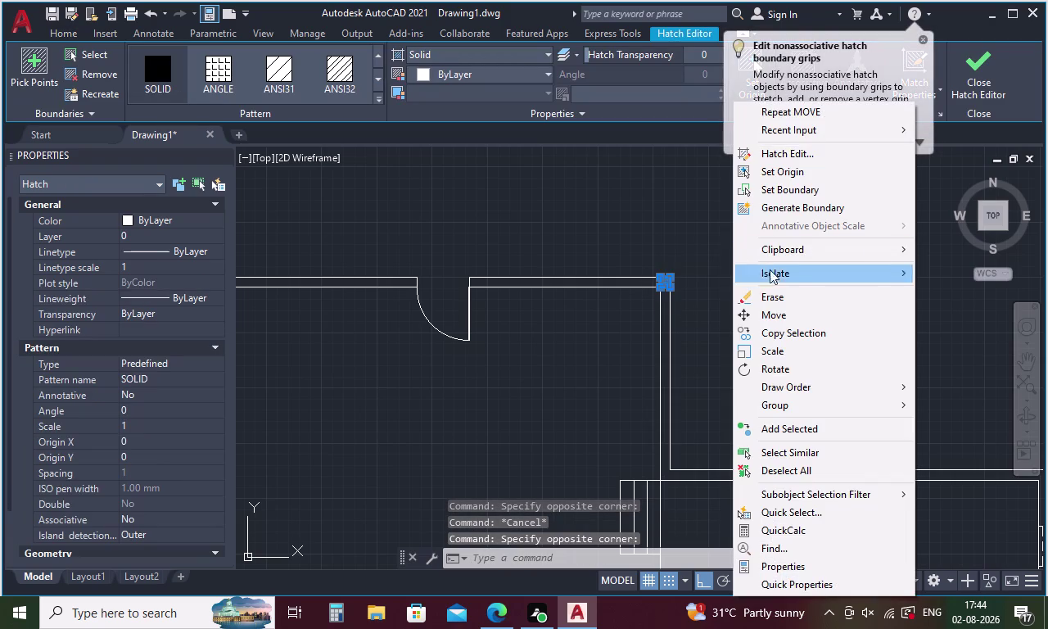
click(782, 334)
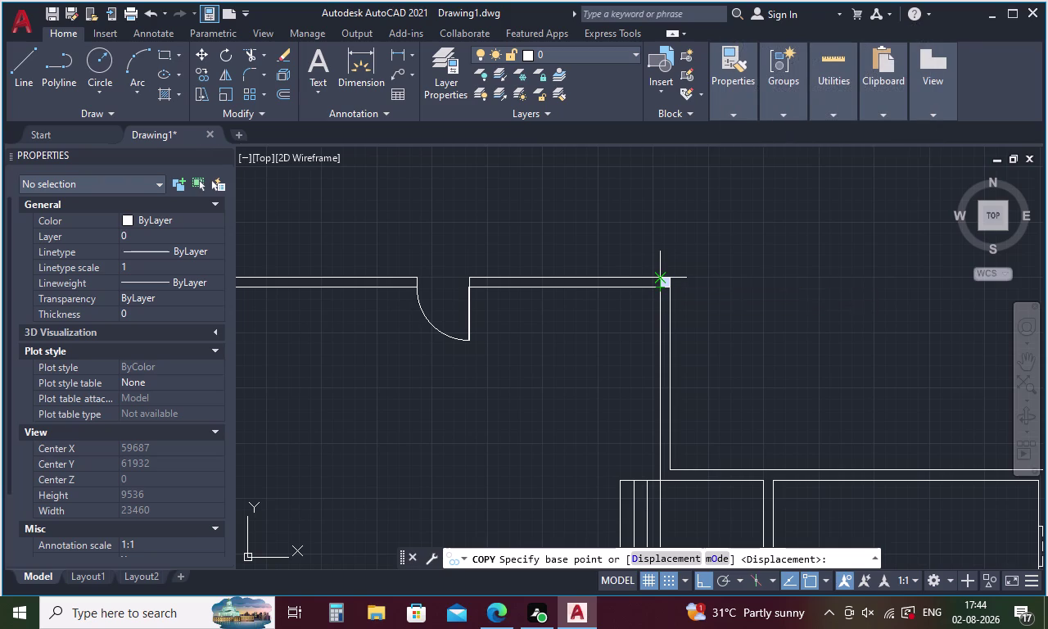
click(661, 273)
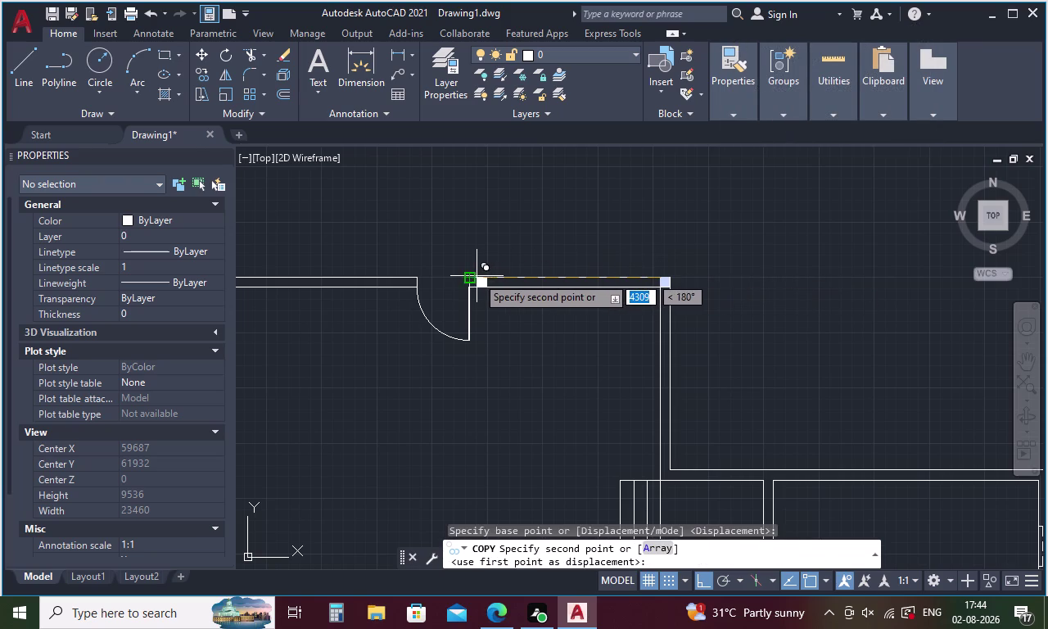
scroll(up, 3)
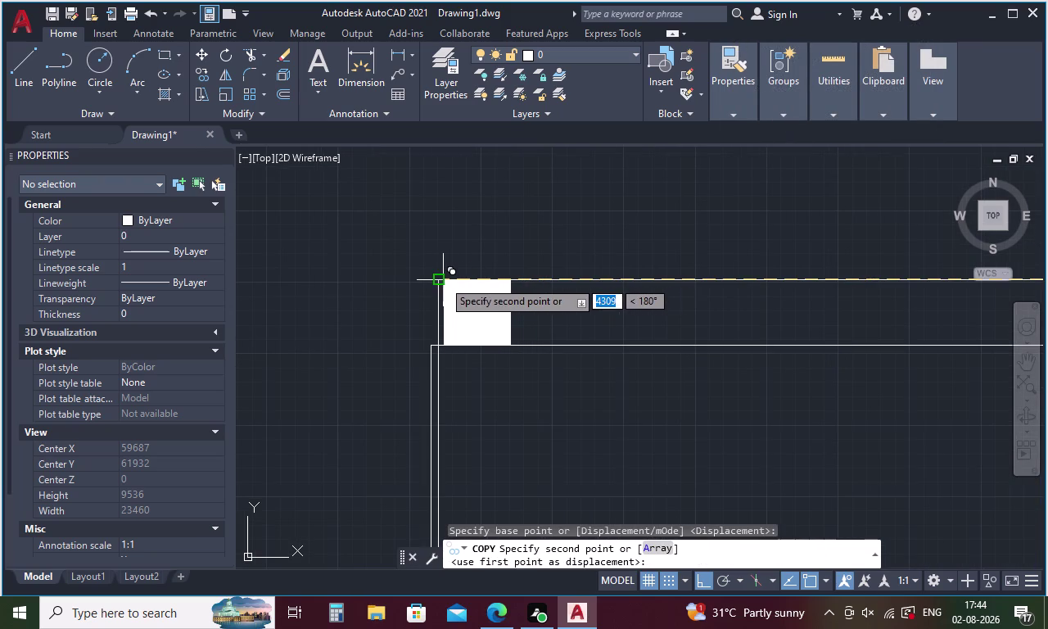
click(442, 279)
scroll(down, 3)
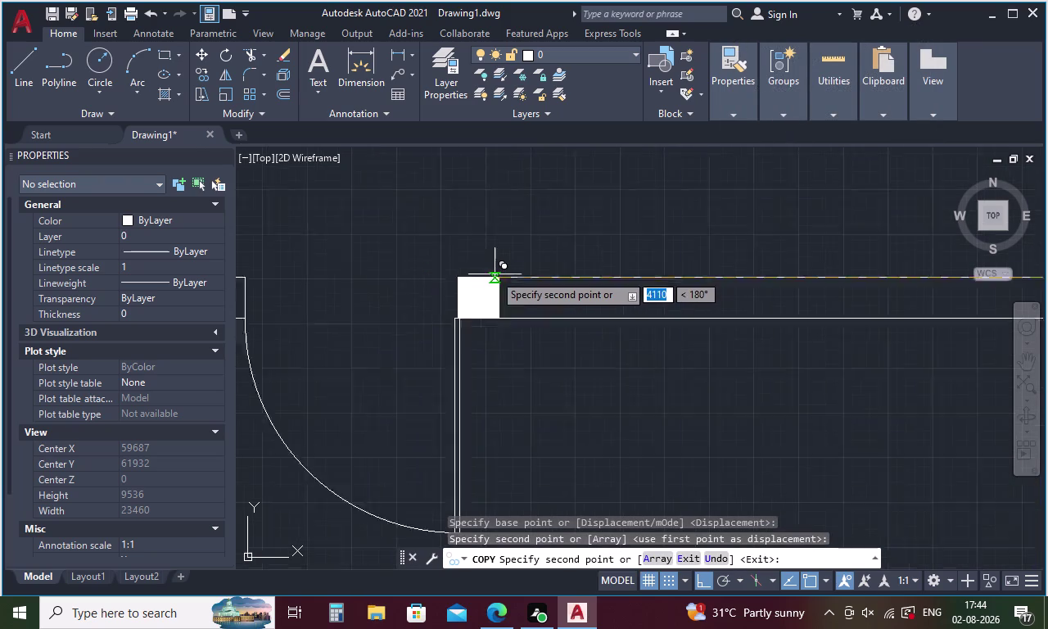
scroll(down, 3)
scroll(up, 3)
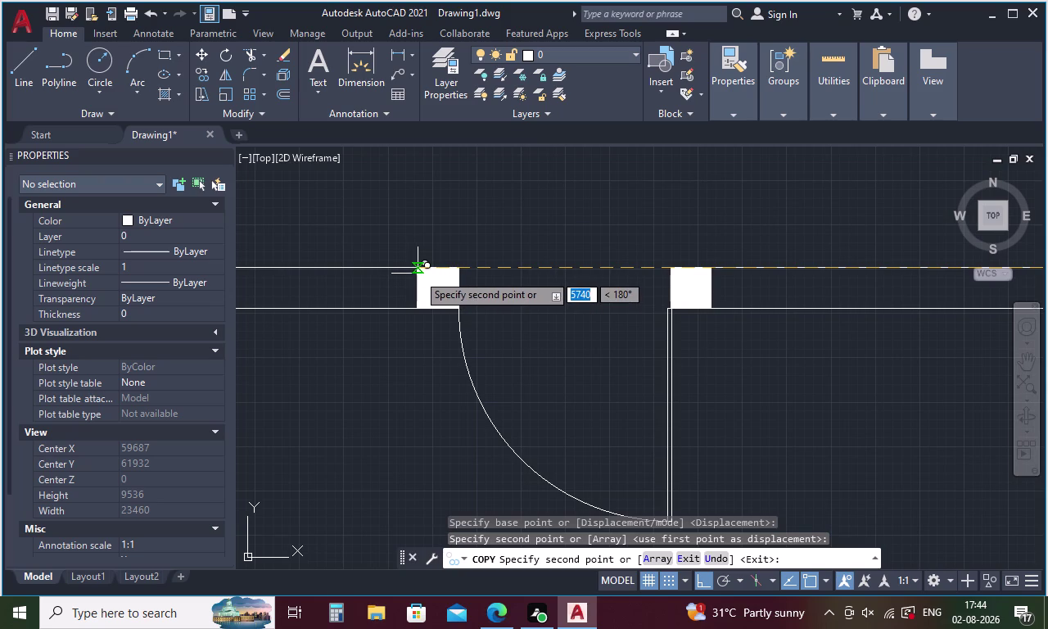
click(418, 274)
scroll(down, 3)
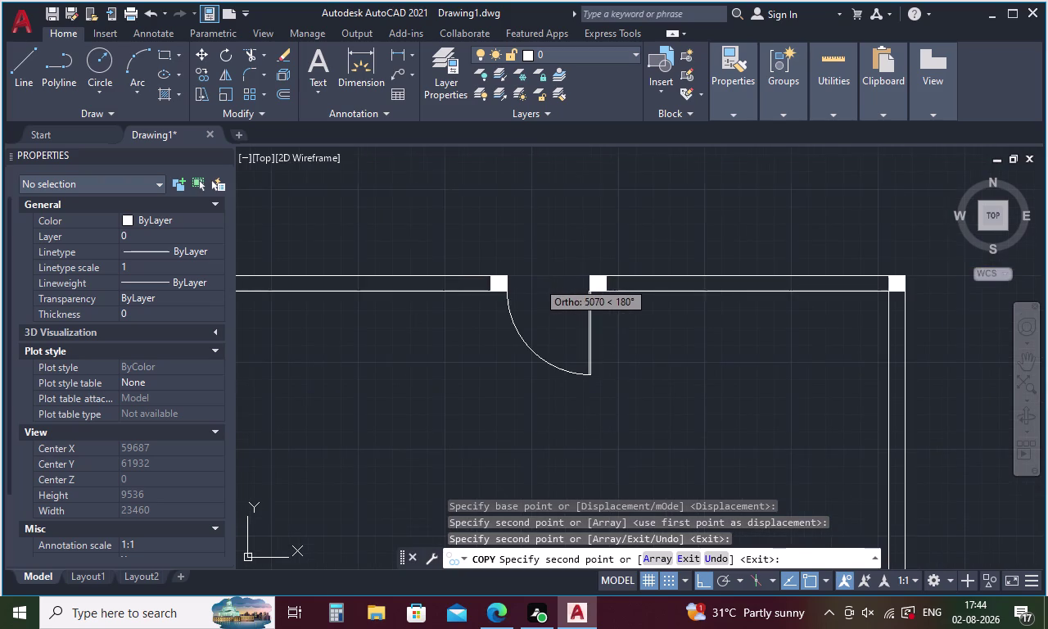
scroll(down, 3)
scroll(down, 3)
scroll(up, 3)
click(389, 287)
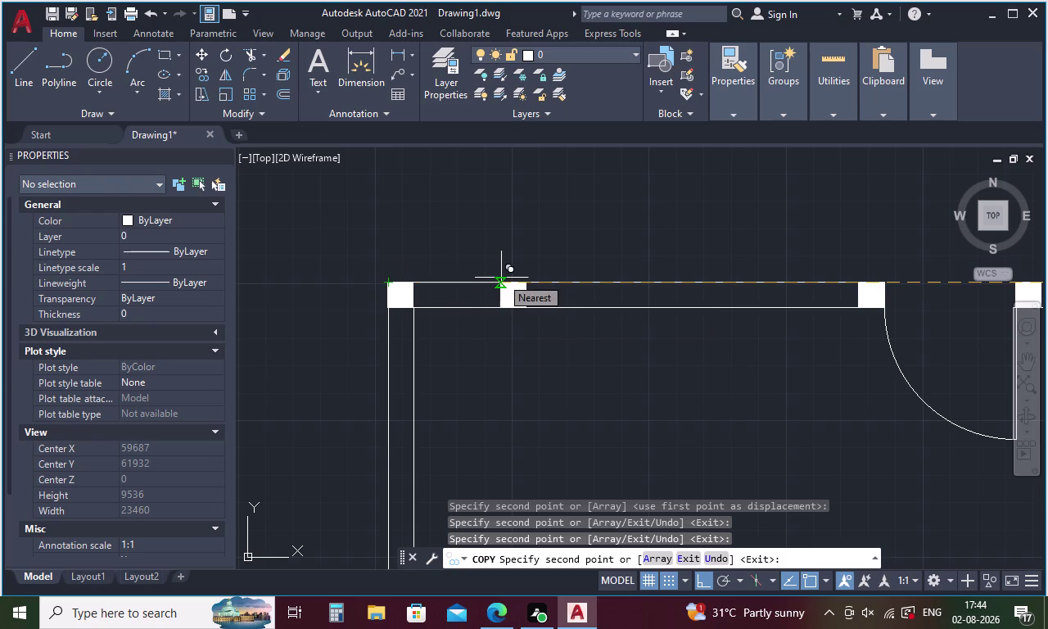
Place further copies at a wall junction and two right-wing wall corners.
middle_drag(482, 400, 535, 182)
middle_drag(535, 337, 553, 223)
middle_drag(512, 376, 531, 264)
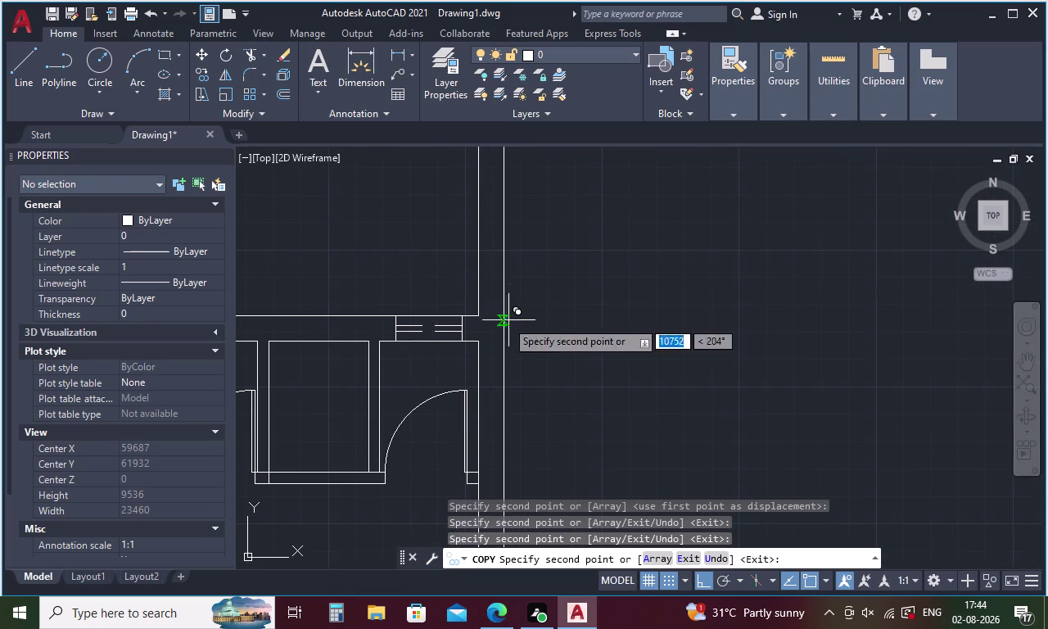
scroll(down, 3)
scroll(down, 3)
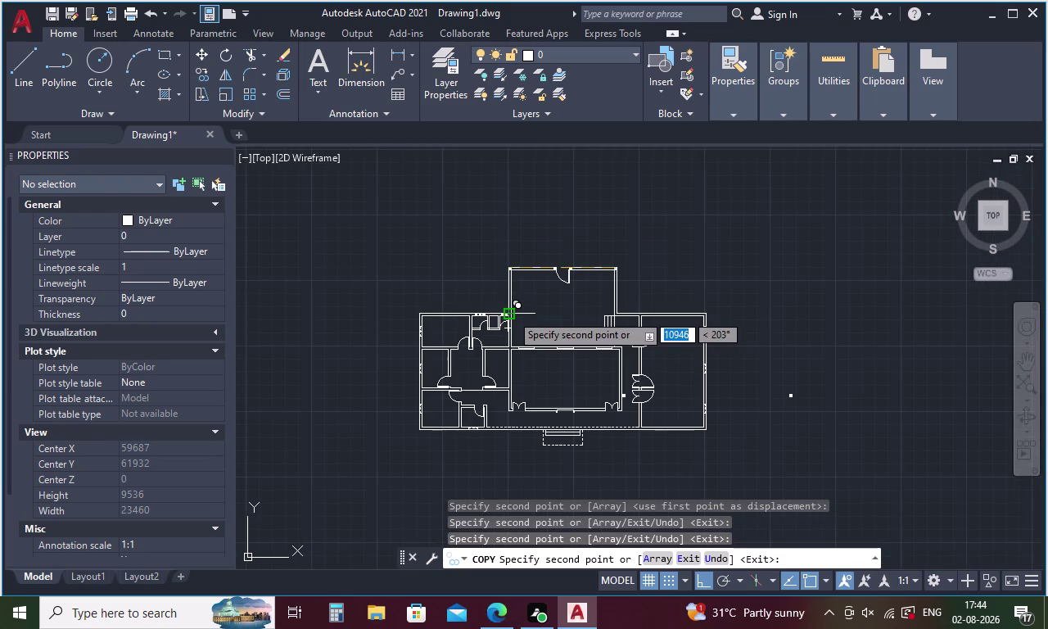
scroll(up, 3)
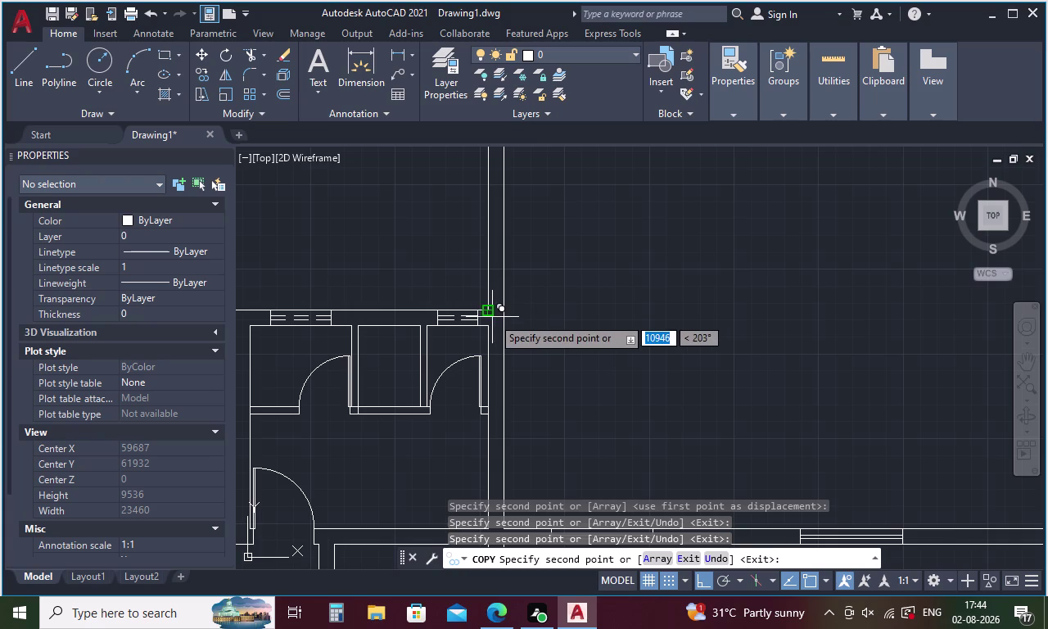
click(490, 311)
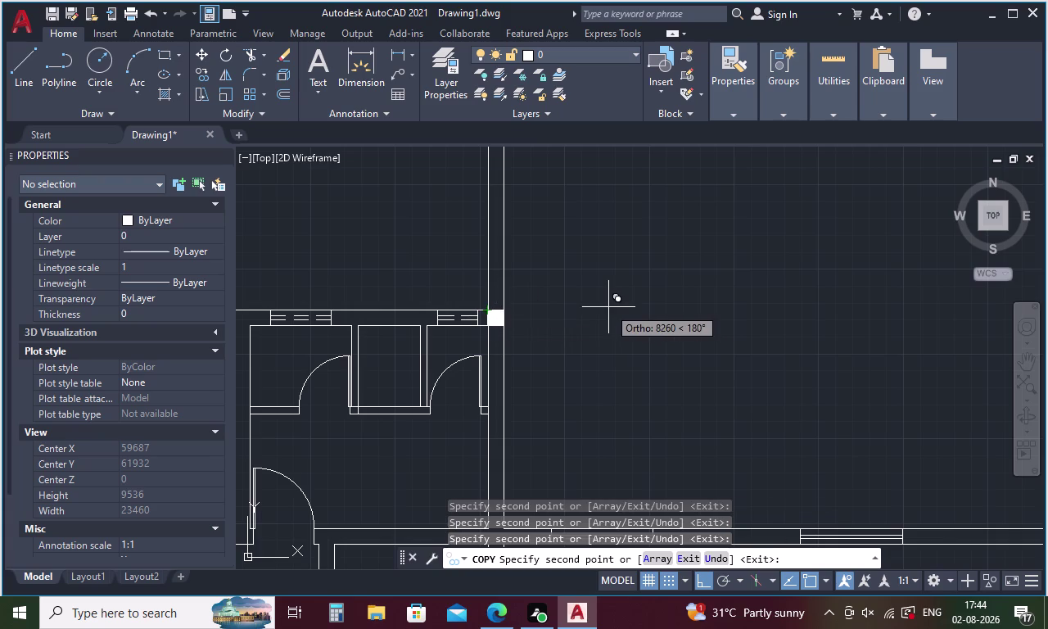
scroll(down, 3)
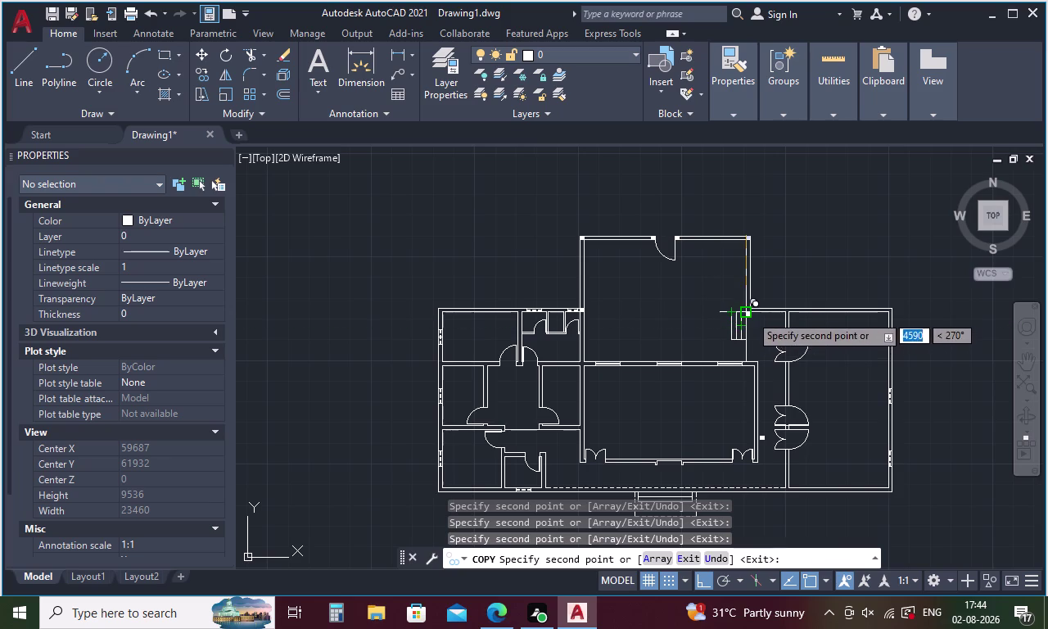
scroll(up, 3)
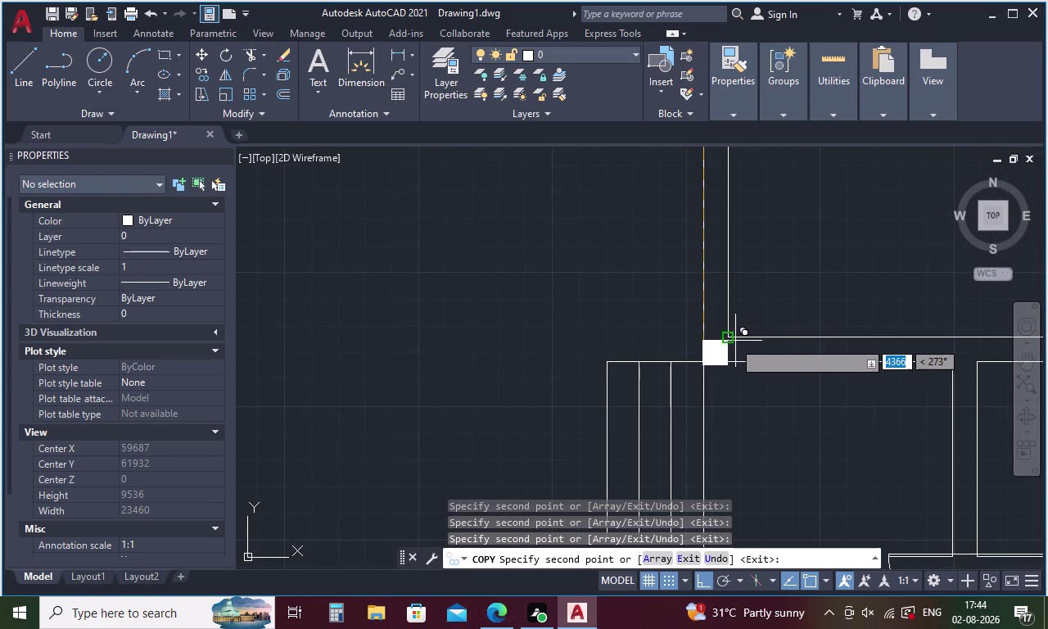
click(730, 339)
scroll(down, 3)
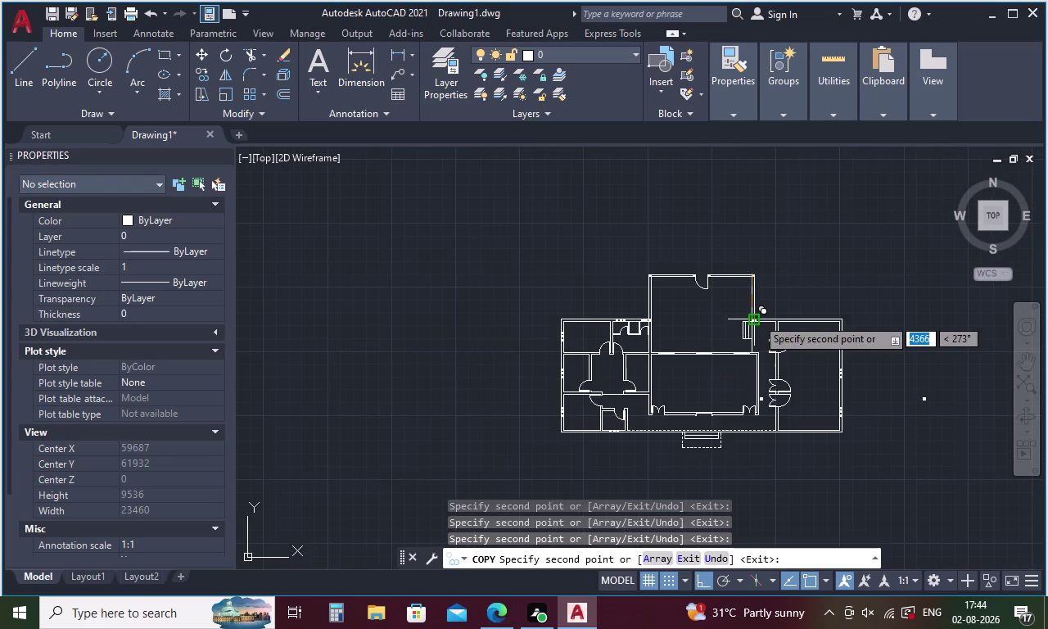
scroll(up, 3)
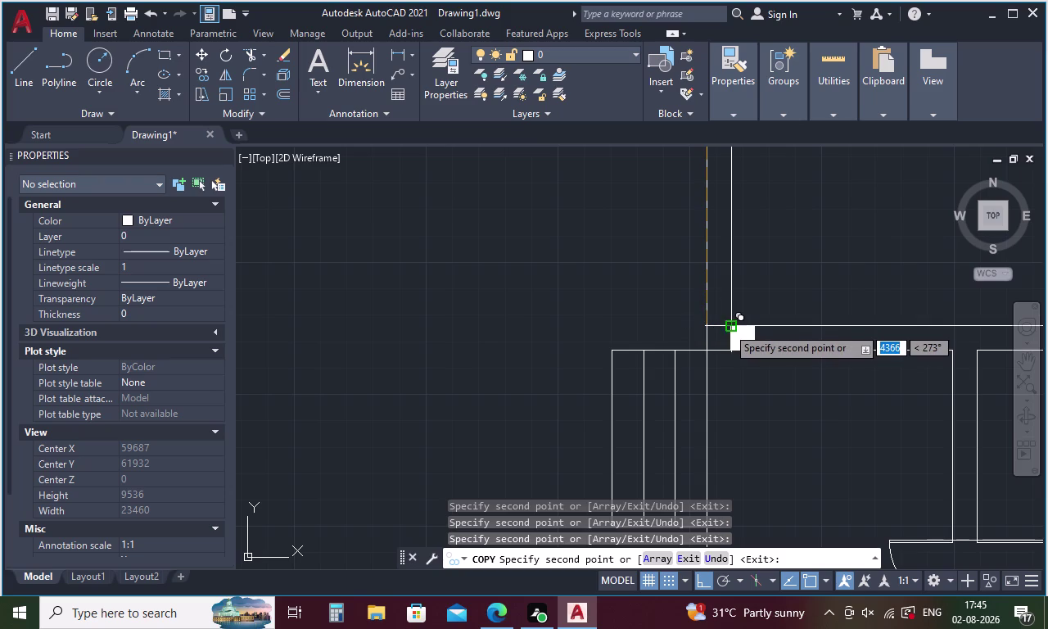
click(728, 326)
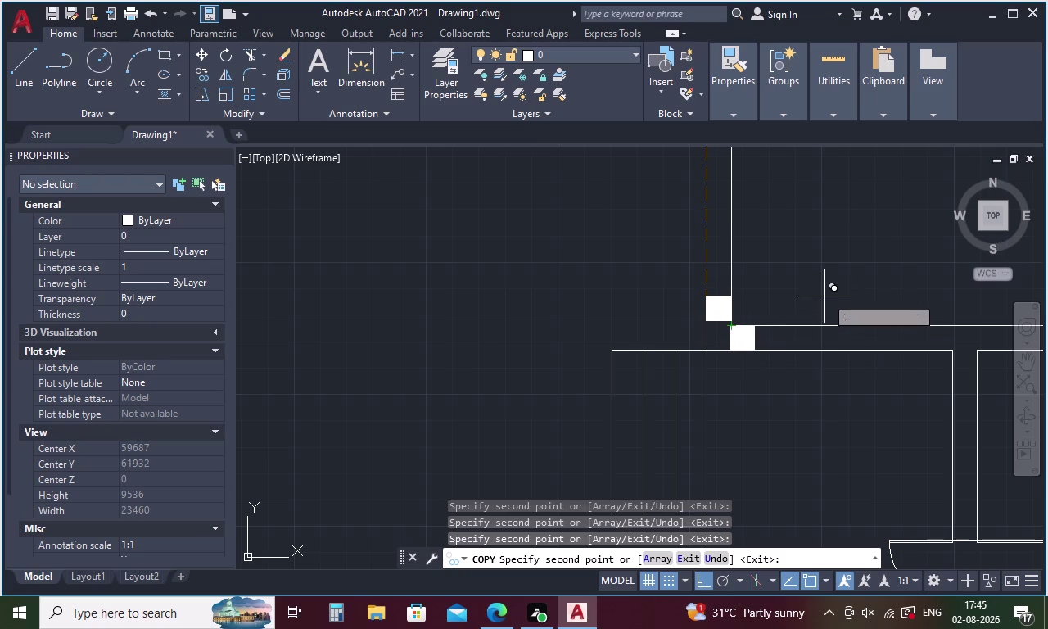
key(Escape)
Delete the newly placed column blocks at the right-wing corners.
click(744, 337)
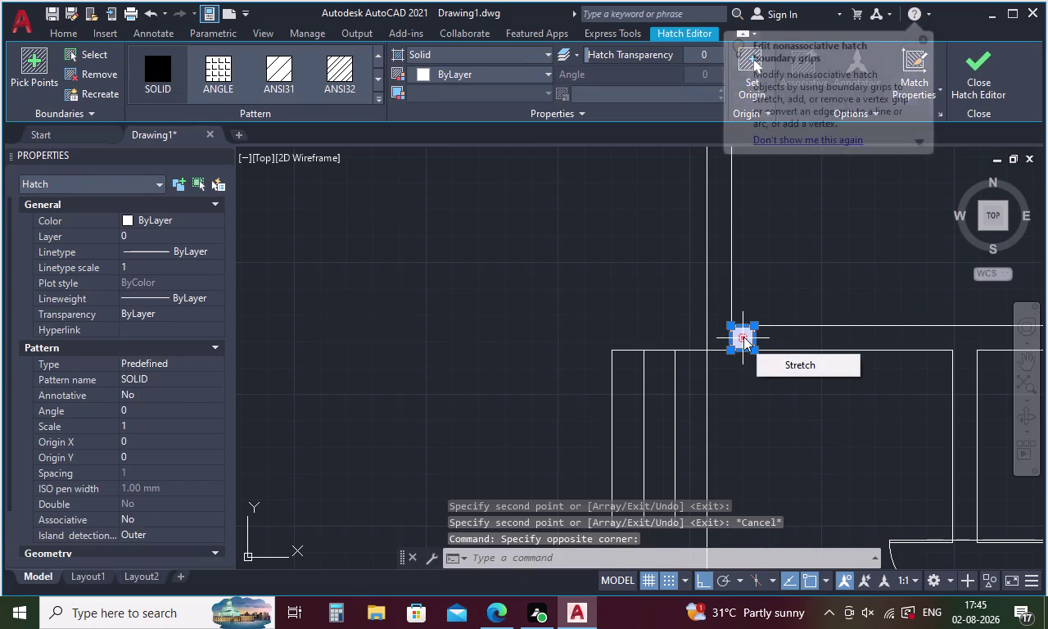
key(Delete)
key(Delete)
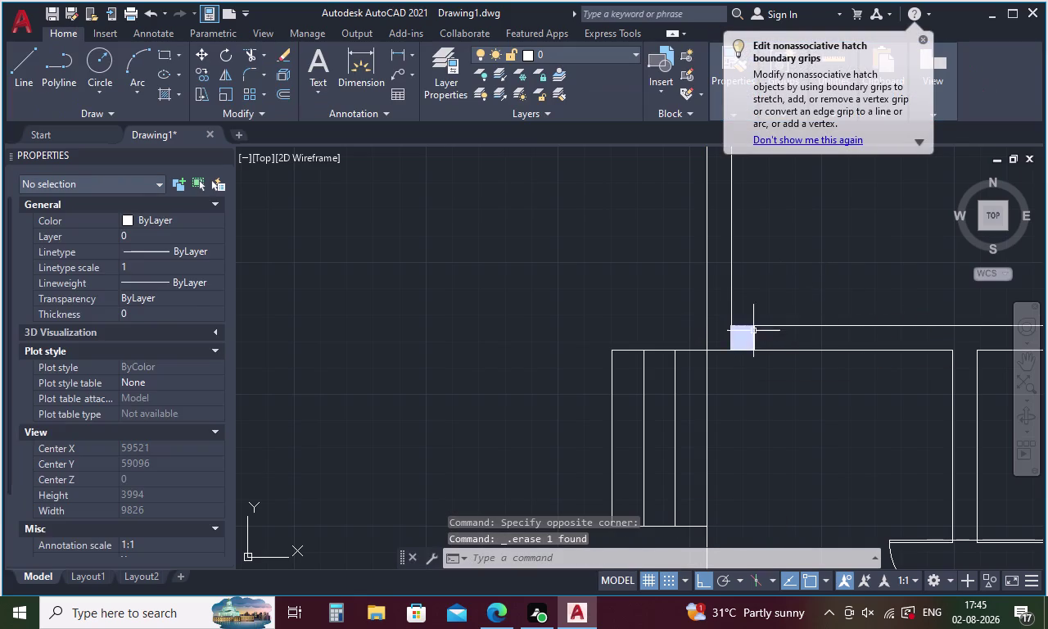
click(750, 335)
key(Delete)
scroll(down, 3)
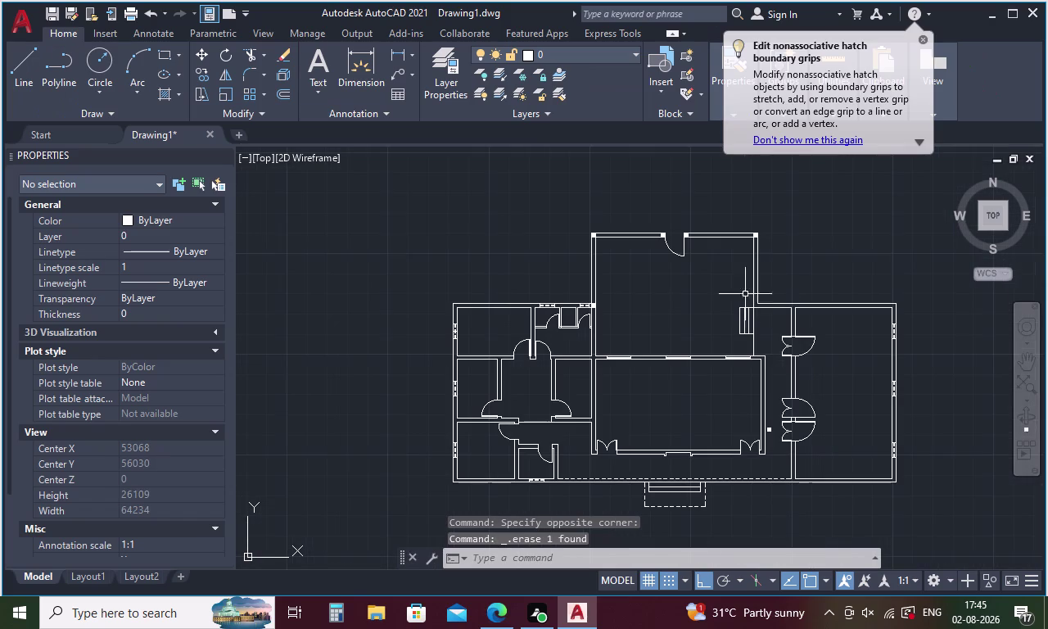
scroll(up, 3)
Copy the small solid square from its corner to the next top-wall junction.
click(592, 313)
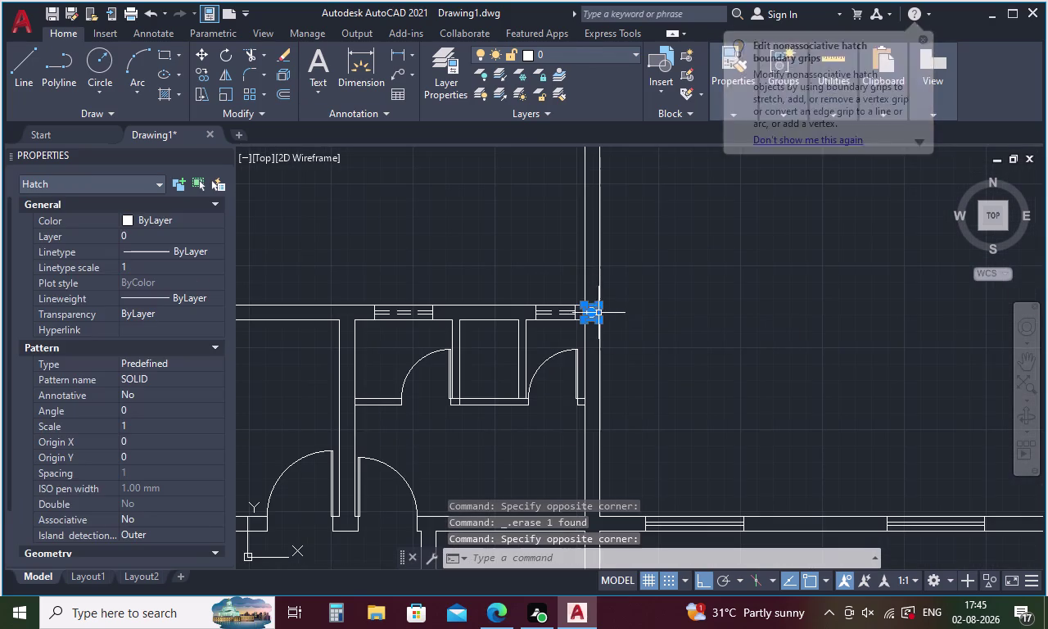
right_click(638, 297)
click(705, 329)
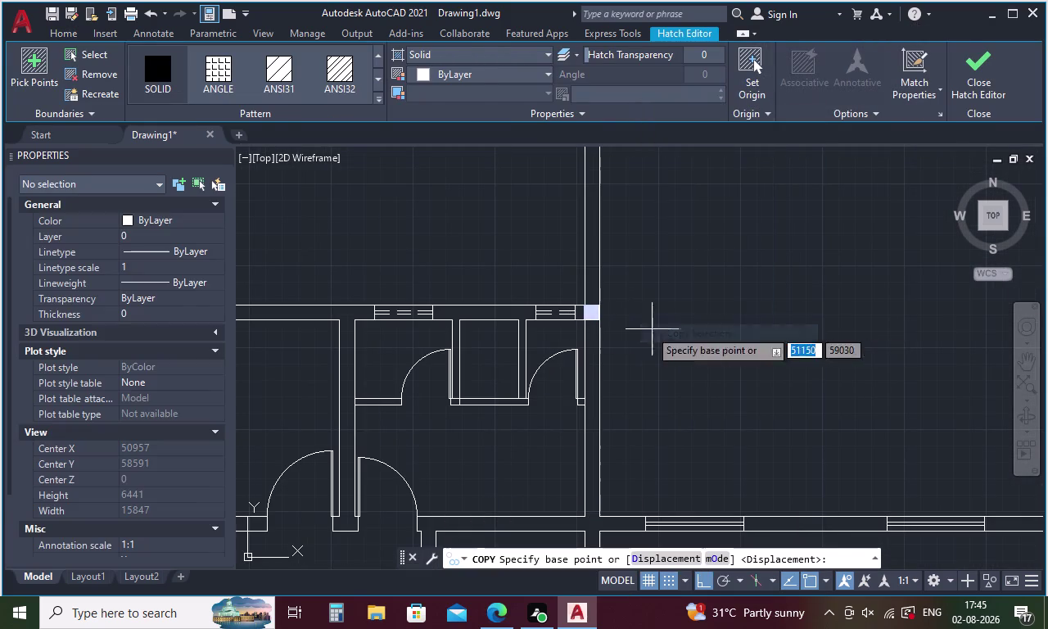
click(586, 301)
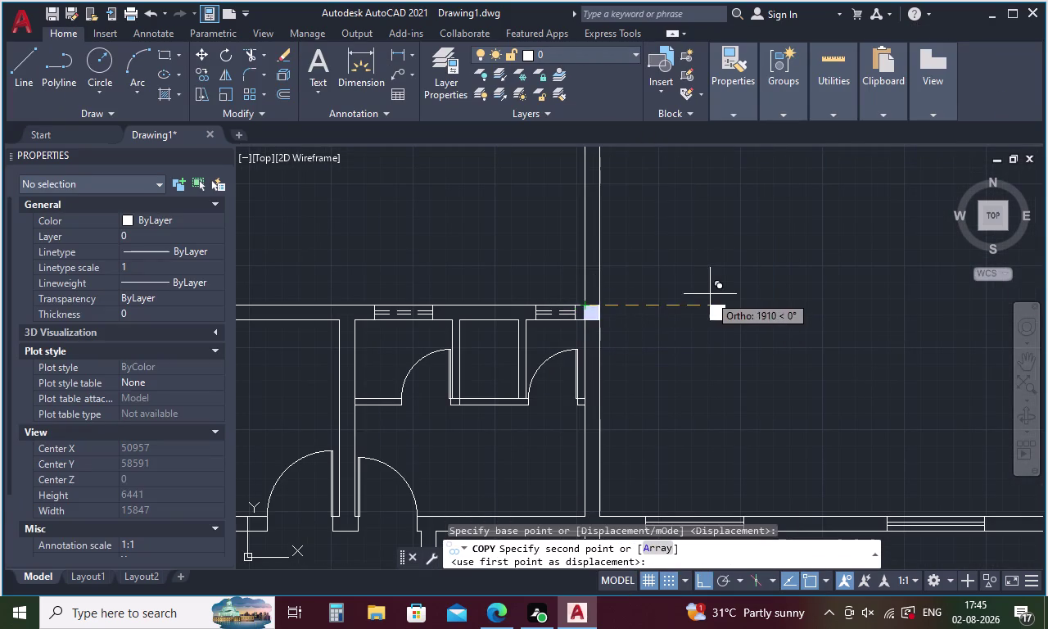
scroll(down, 3)
scroll(up, 3)
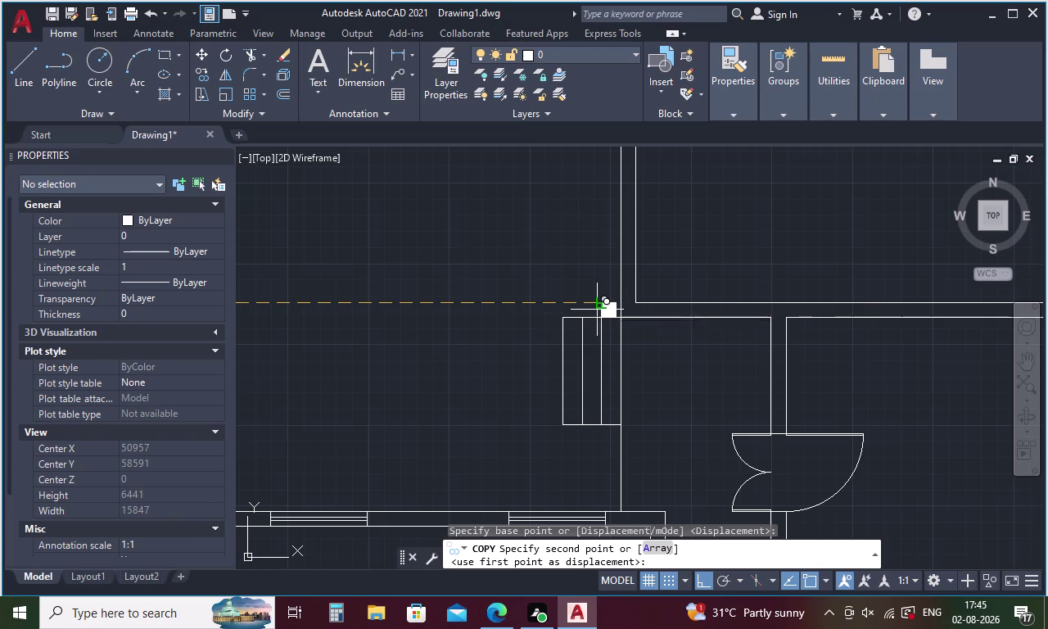
click(622, 303)
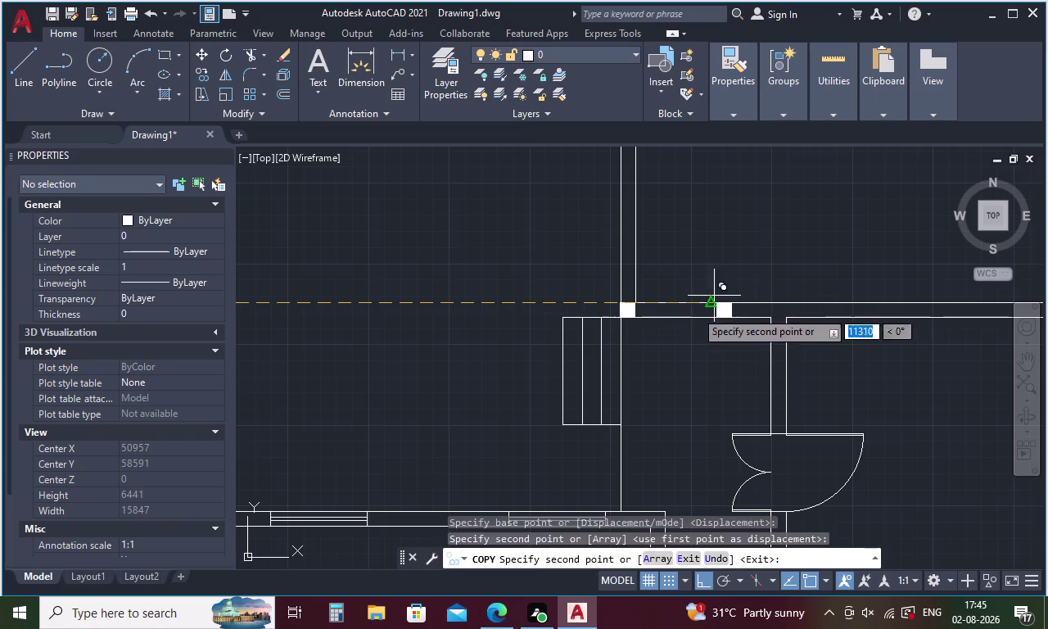
scroll(down, 3)
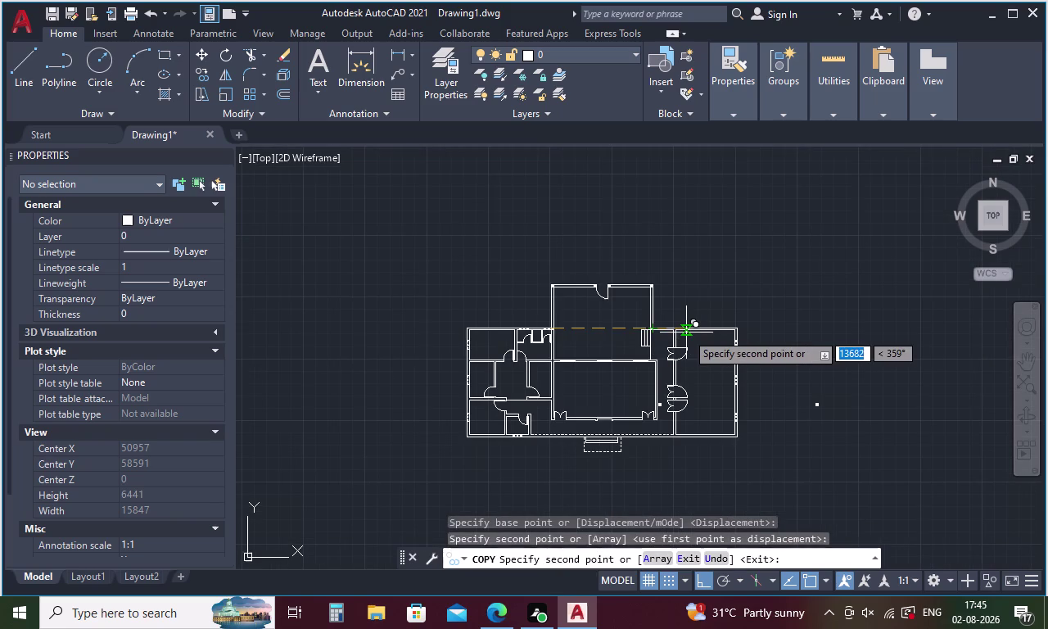
key(Escape)
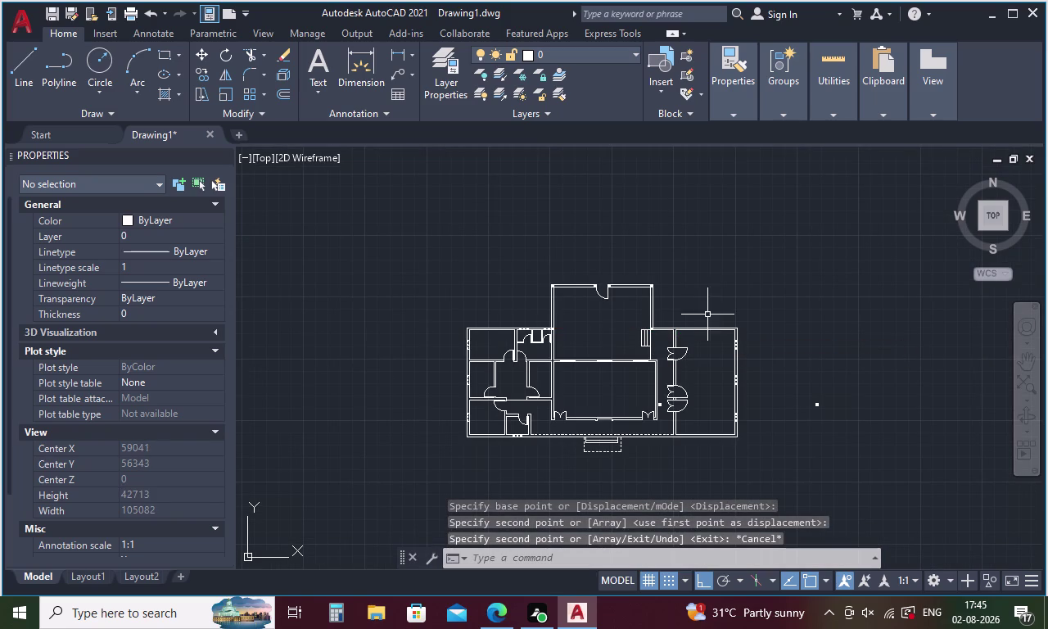
drag(840, 406, 803, 386)
Delete the stray point and draw a 300 × 300 square above-left of the plan.
key(Delete)
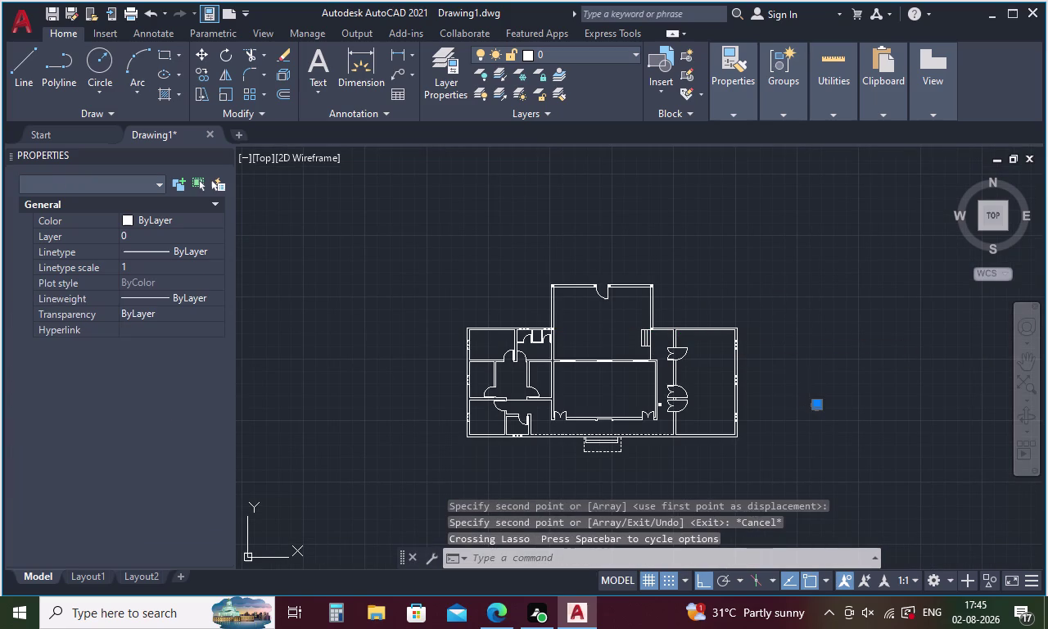
key(l)
key(Return)
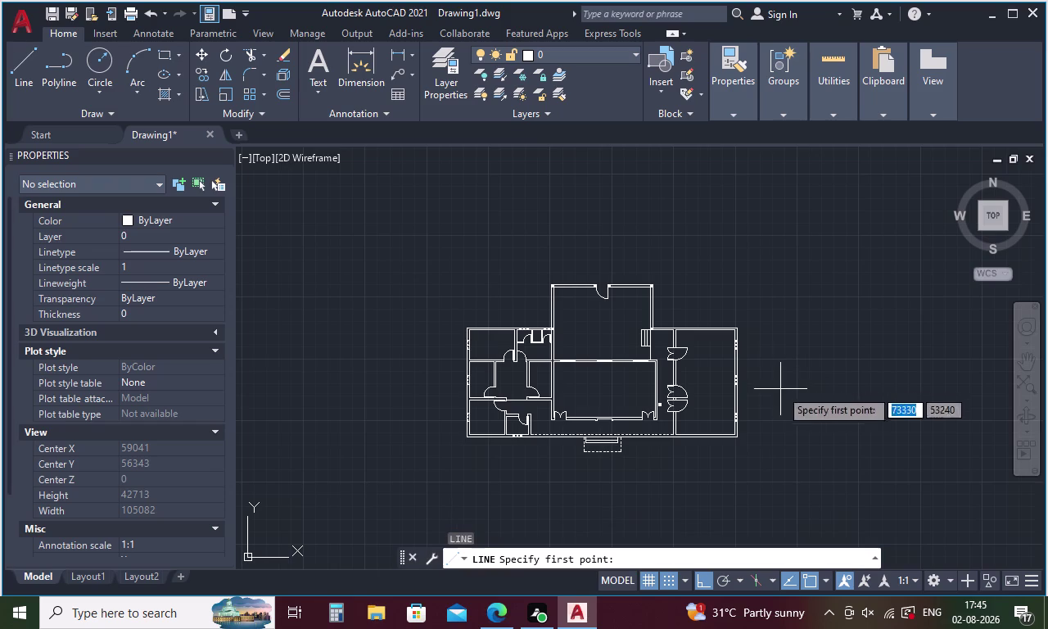
click(360, 244)
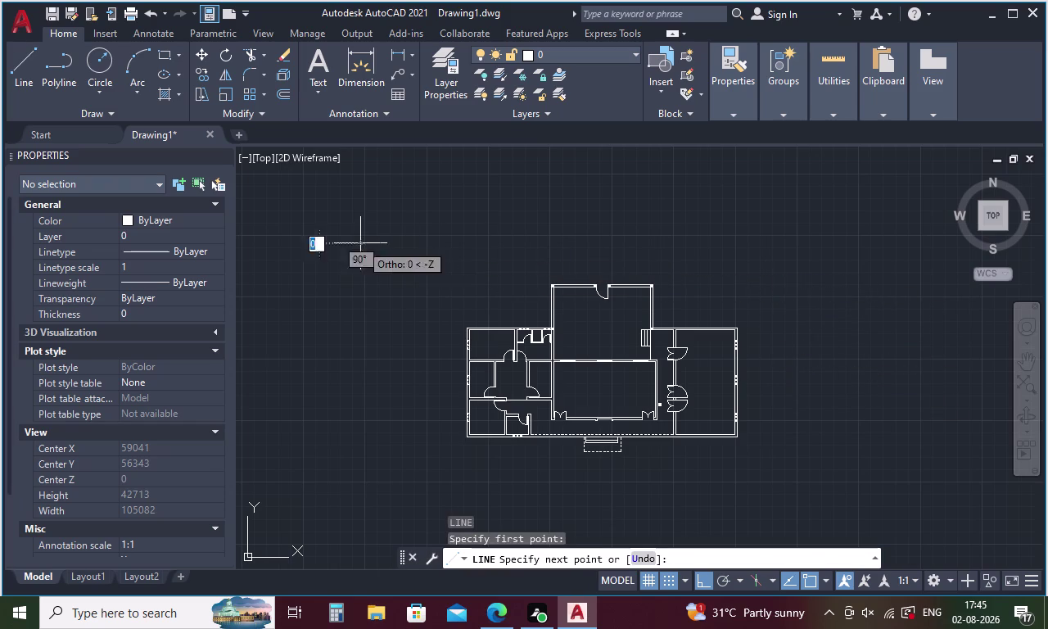
text(3)
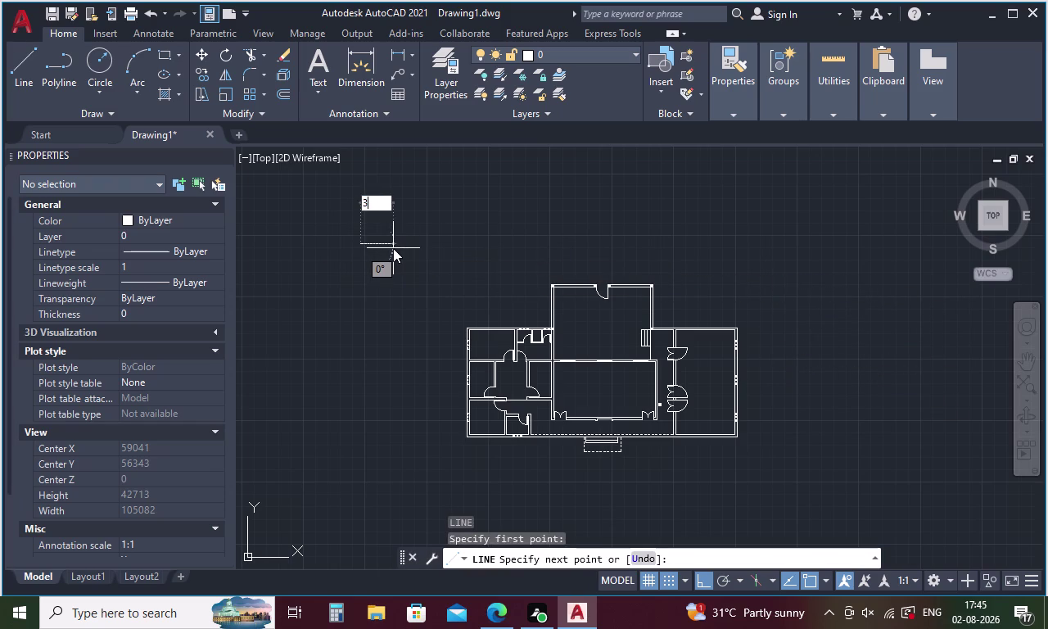
text(00)
key(Return)
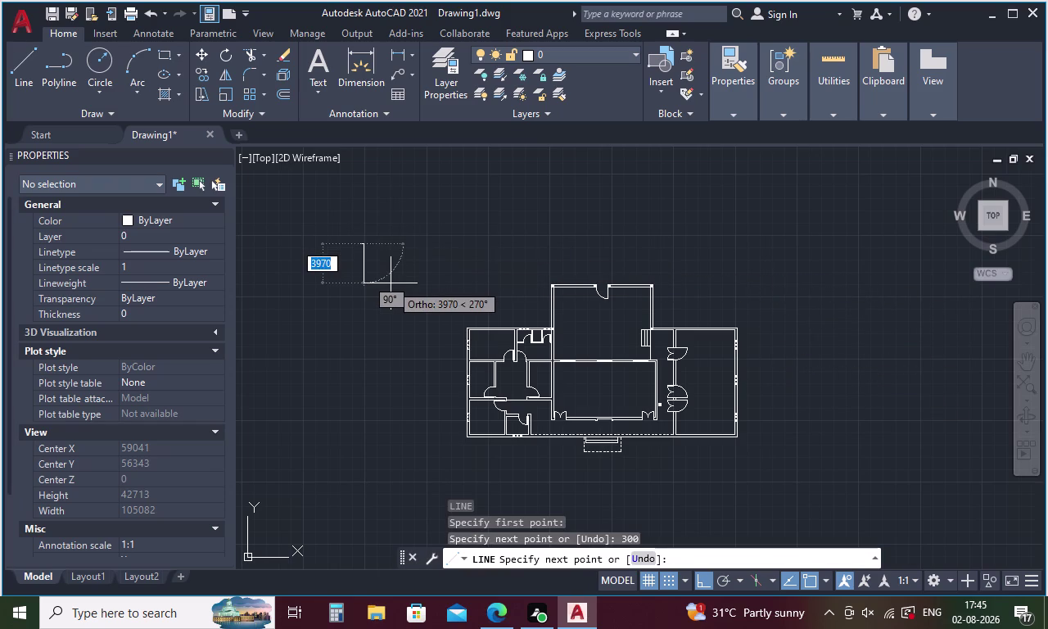
text(300)
key(Return)
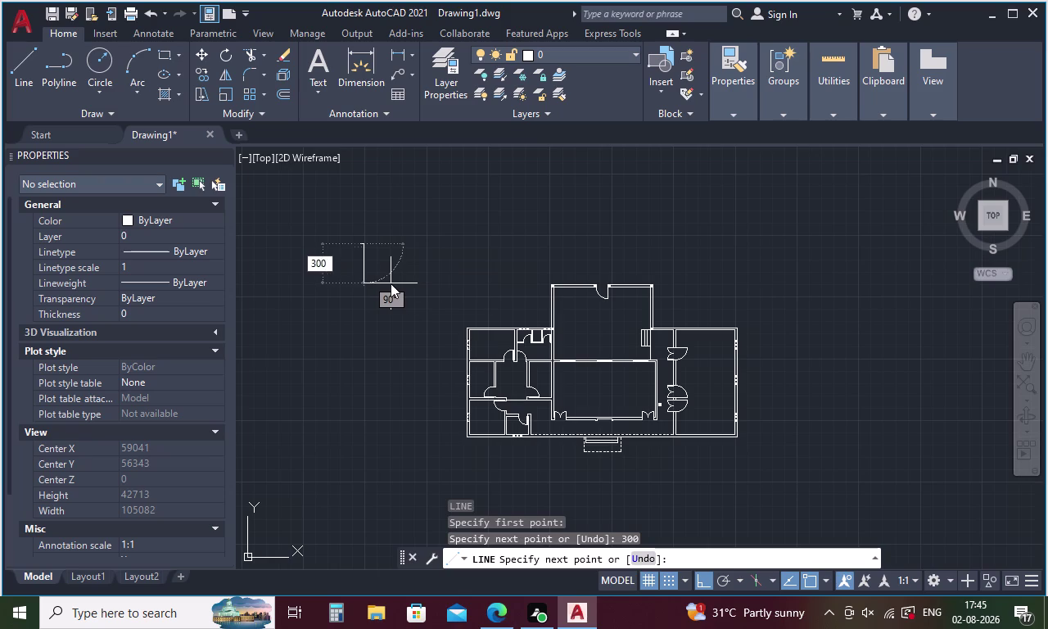
text(3)
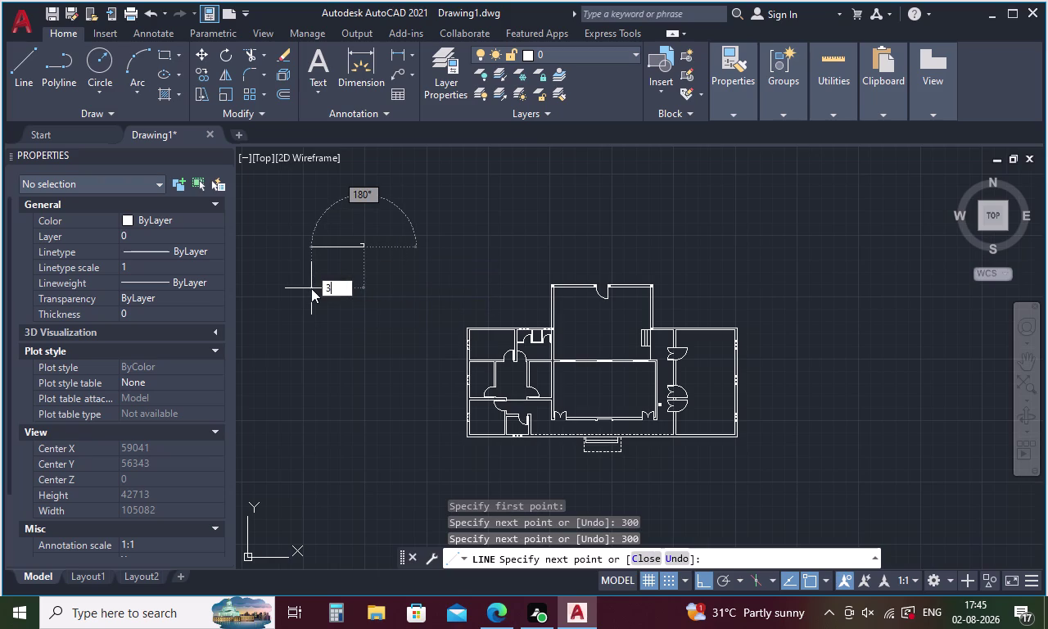
text(00)
key(Return)
scroll(up, 3)
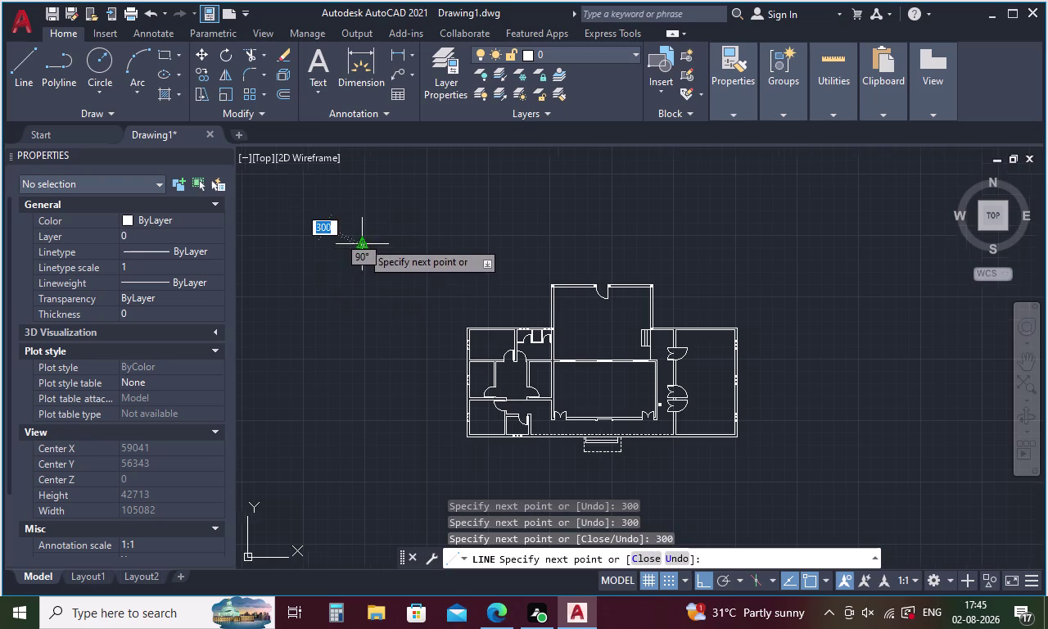
scroll(up, 3)
click(356, 258)
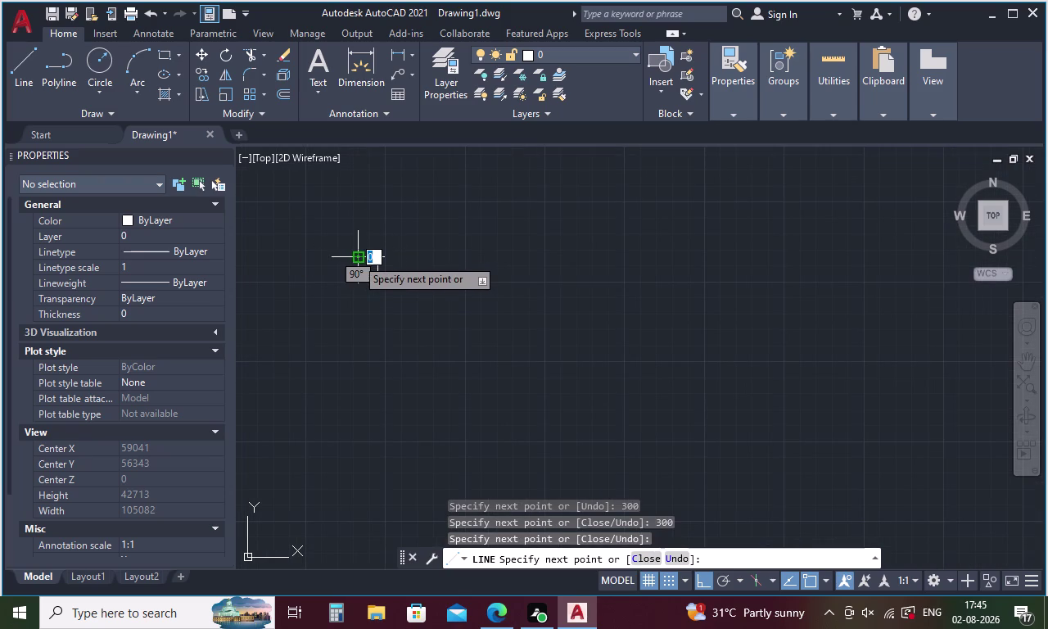
key(Escape)
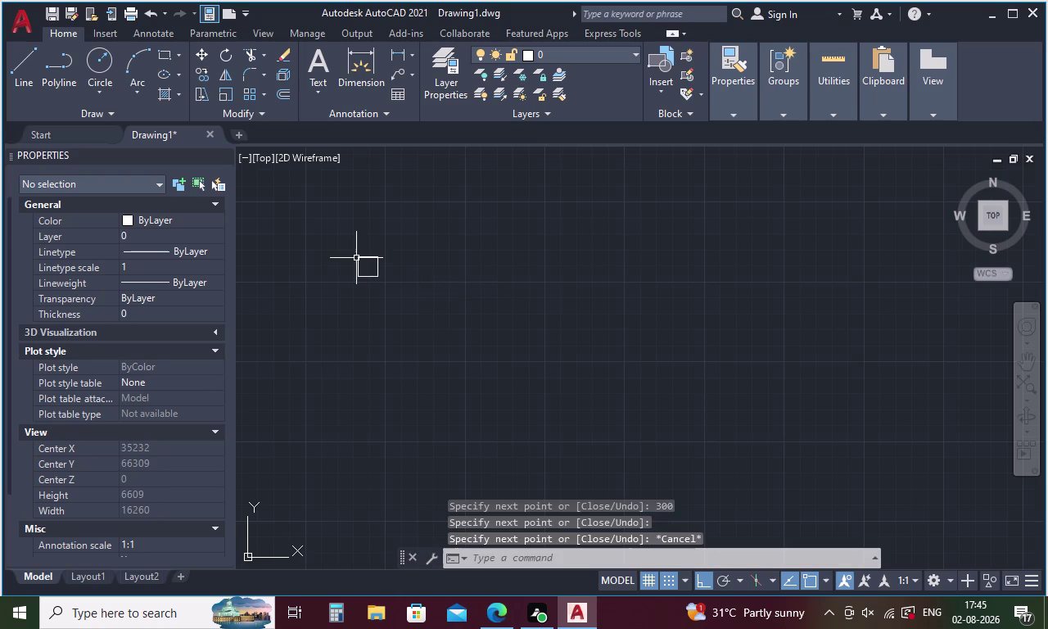
Solid-fill the new 300-unit square white and select it with its edges.
key(h)
key(Return)
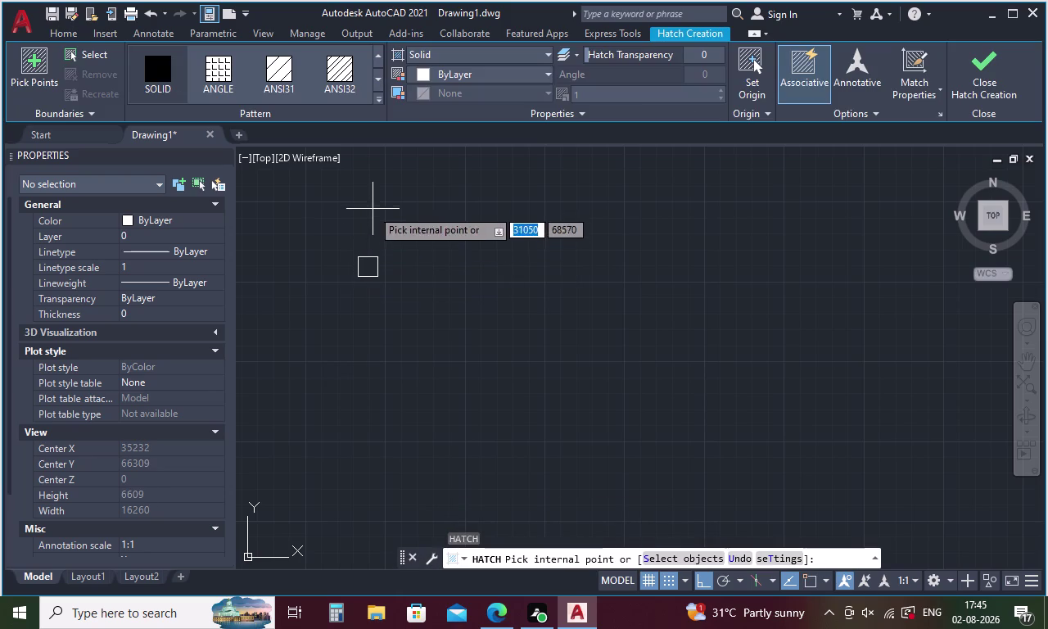
click(426, 74)
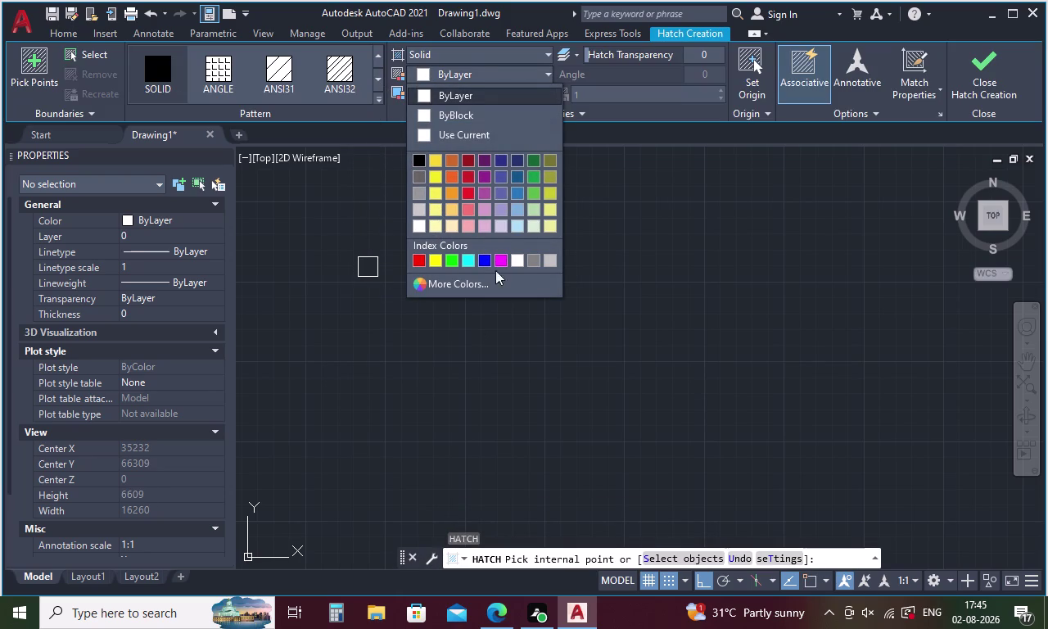
click(469, 344)
click(371, 272)
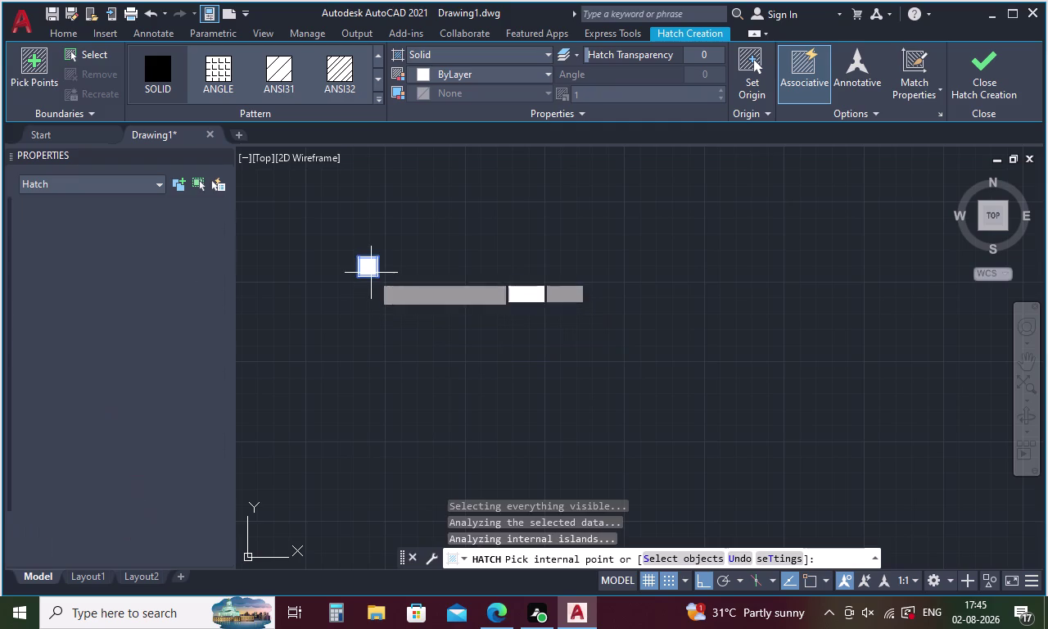
key(Escape)
click(366, 274)
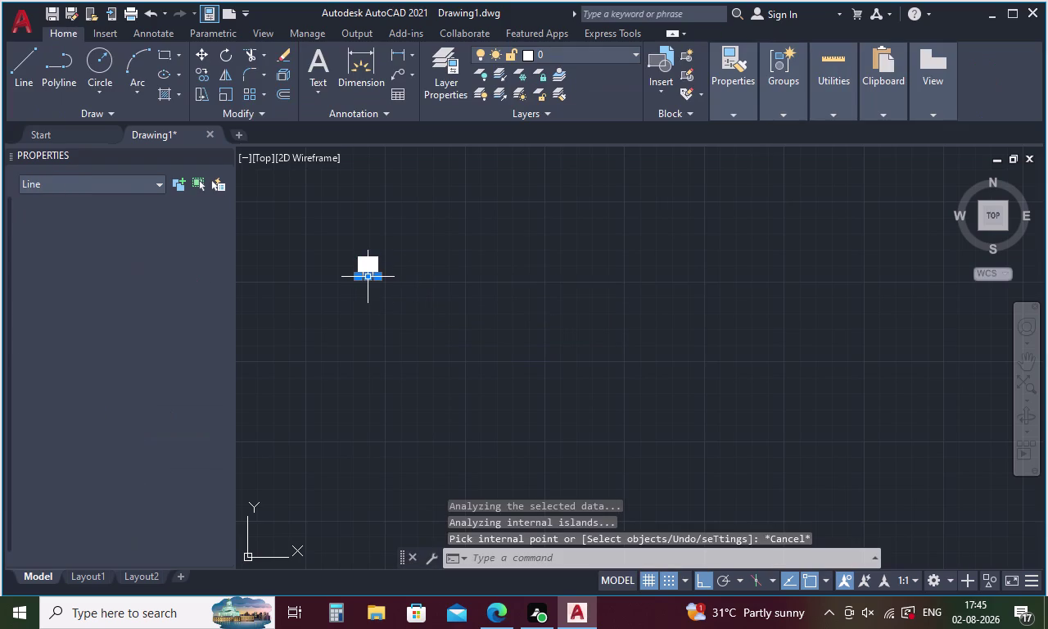
drag(383, 254, 343, 253)
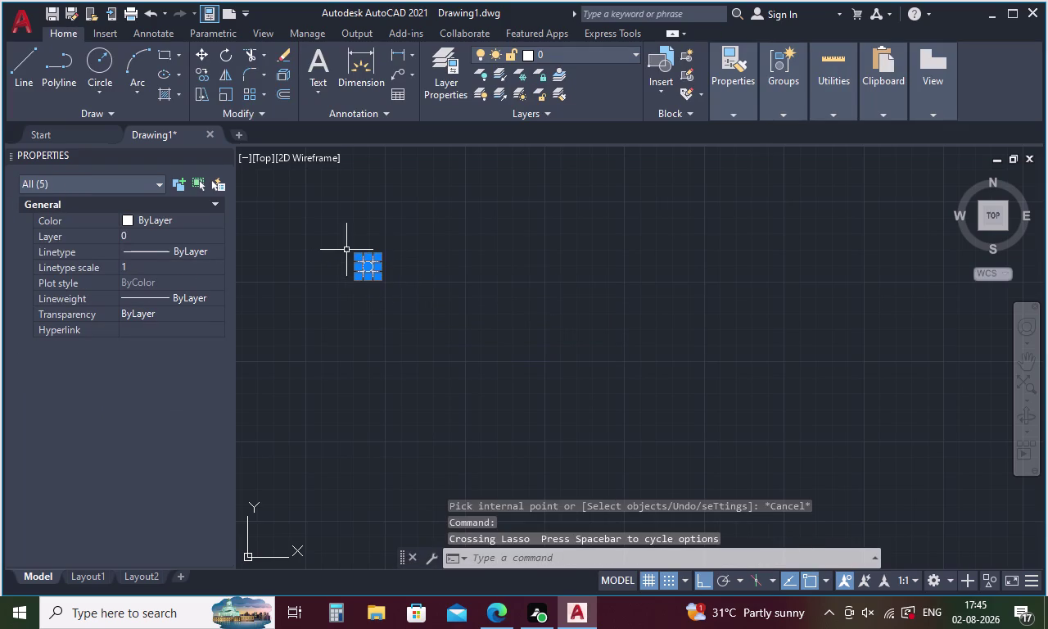
Copy the solid 300-unit column square to the outer wall corner and the next junction, then cancel.
right_click(395, 244)
click(467, 353)
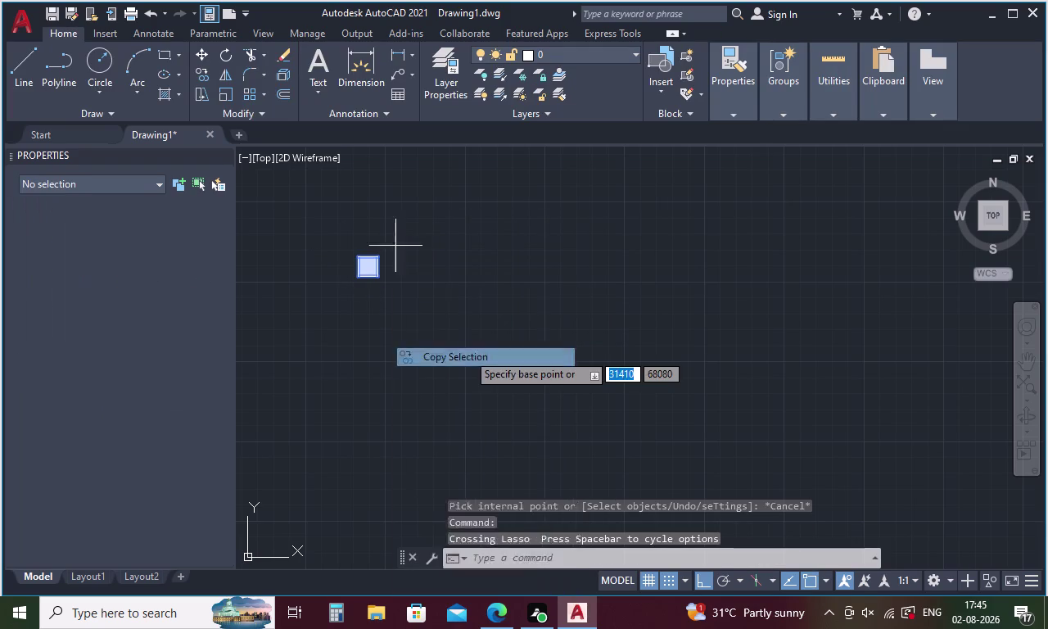
click(356, 258)
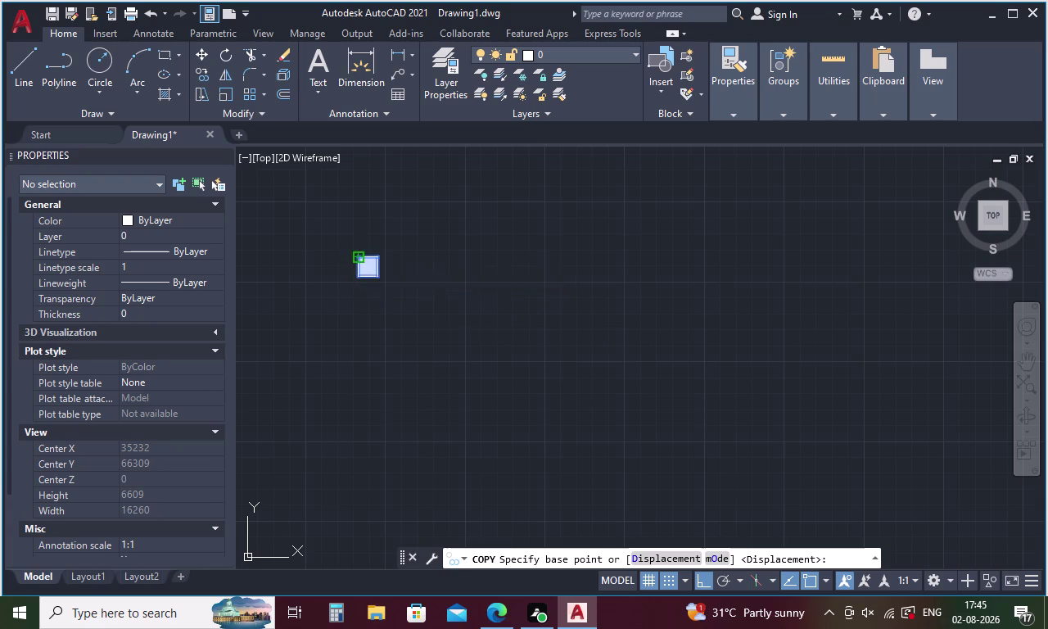
scroll(down, 3)
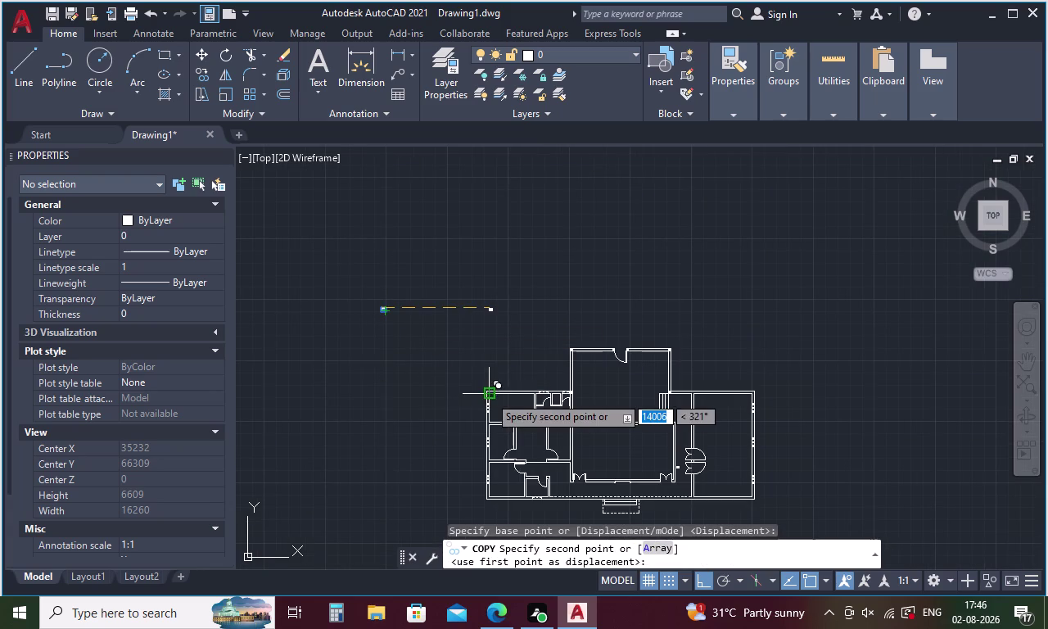
scroll(up, 3)
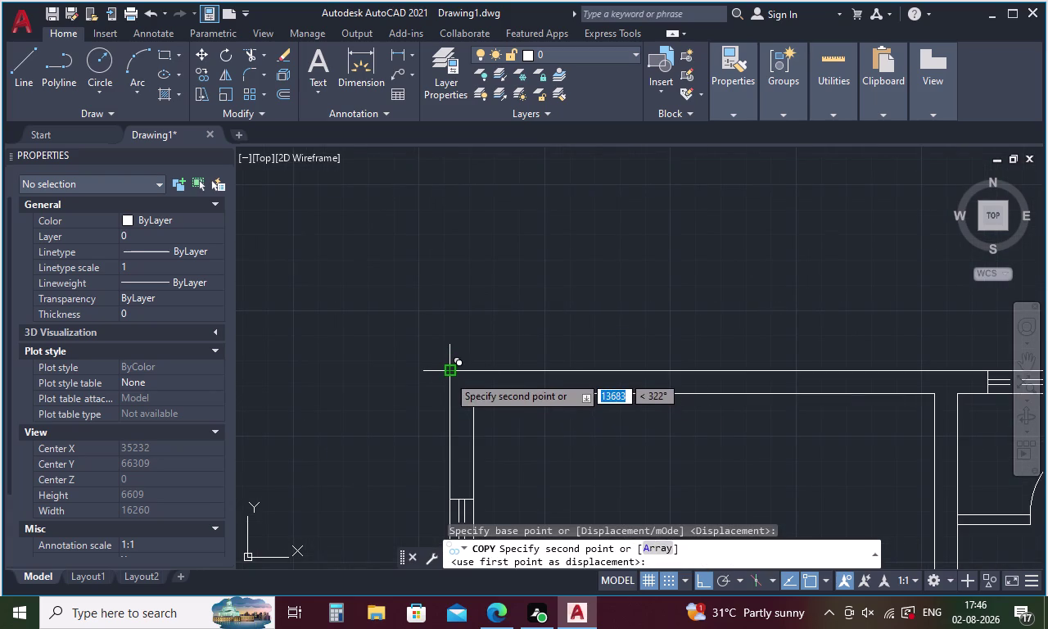
click(448, 375)
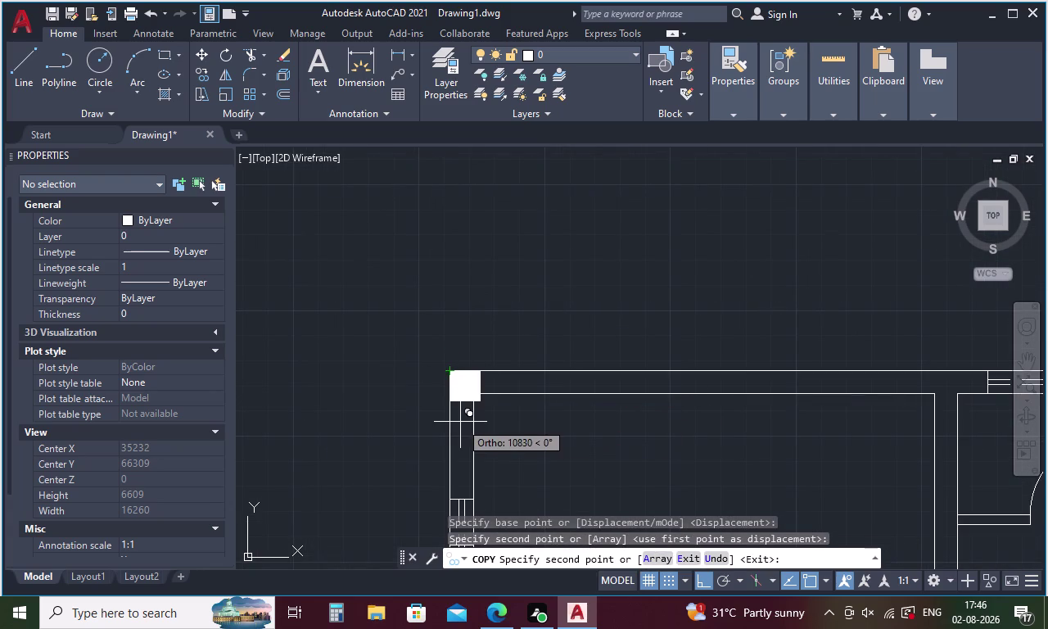
scroll(down, 3)
scroll(up, 3)
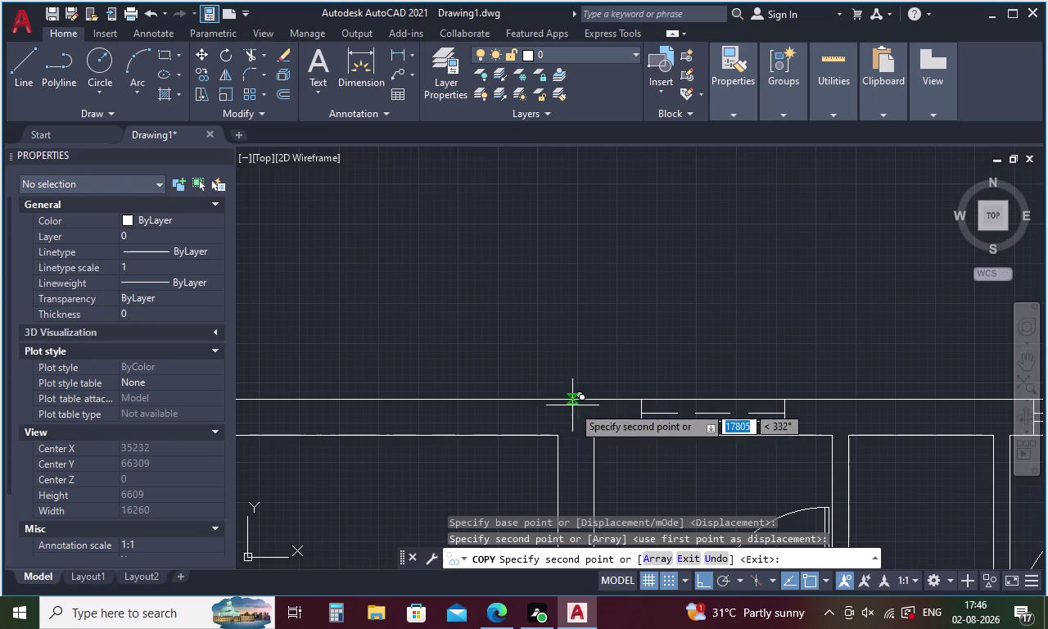
click(554, 401)
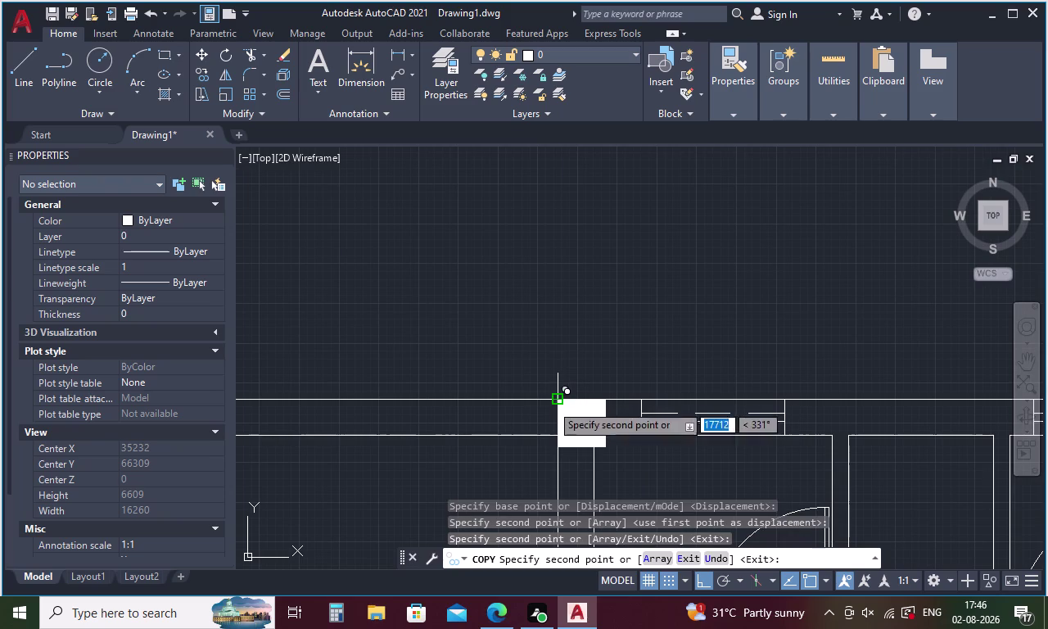
scroll(down, 3)
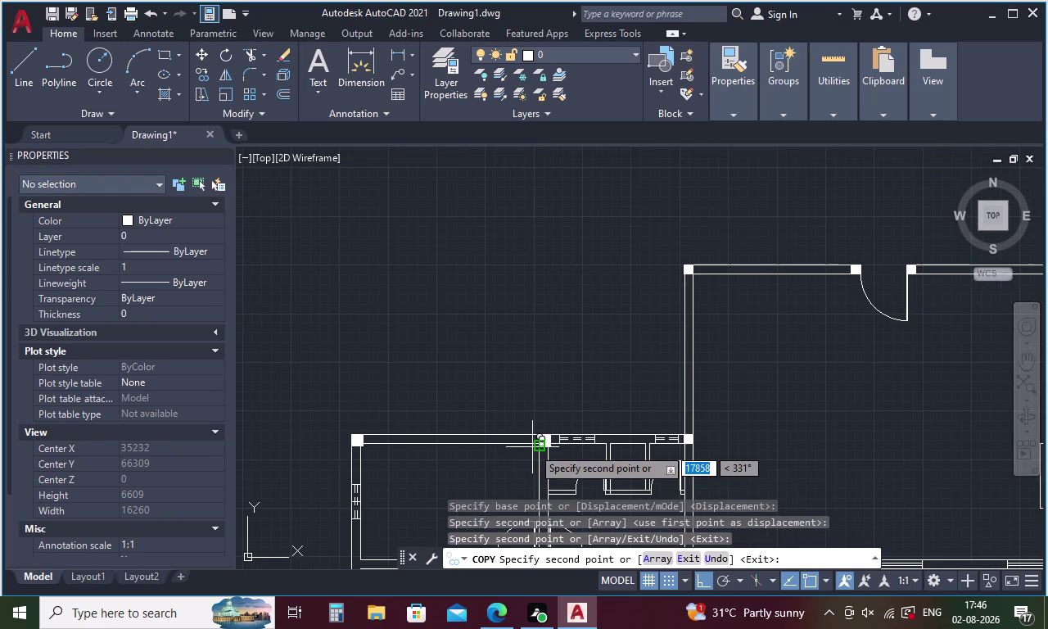
key(Escape)
scroll(up, 3)
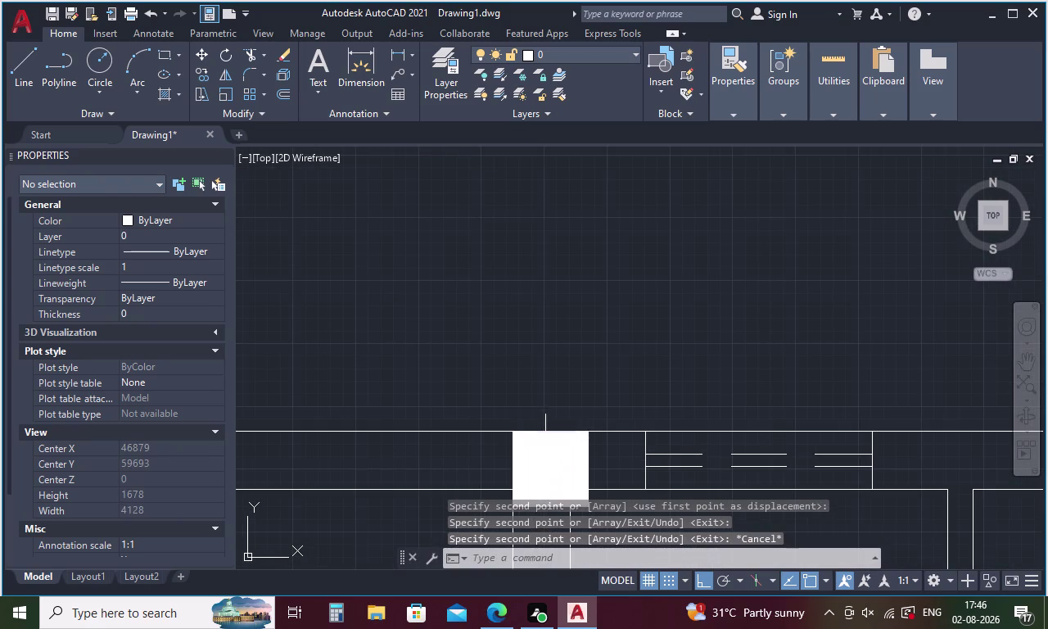
Move the solid square column from its top-left corner to a nearby point.
click(547, 452)
key(m)
key(Return)
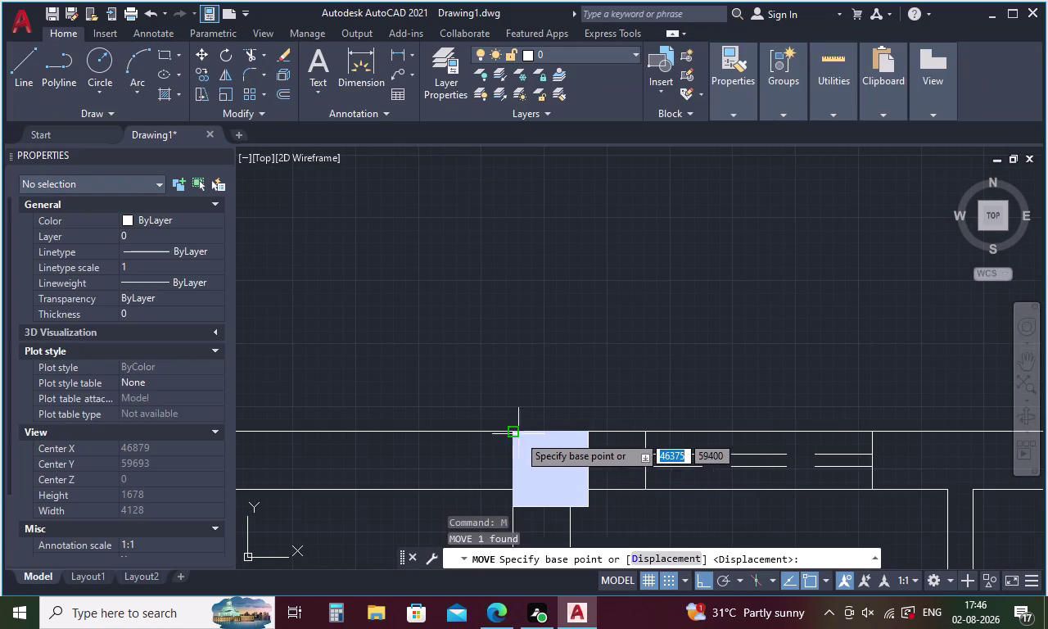
click(516, 434)
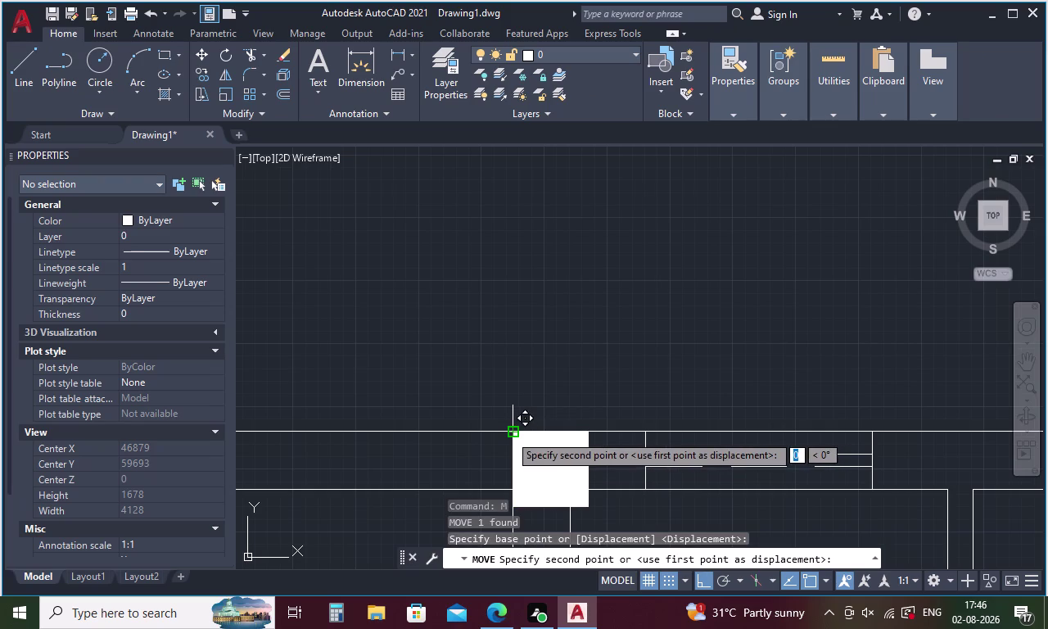
click(509, 434)
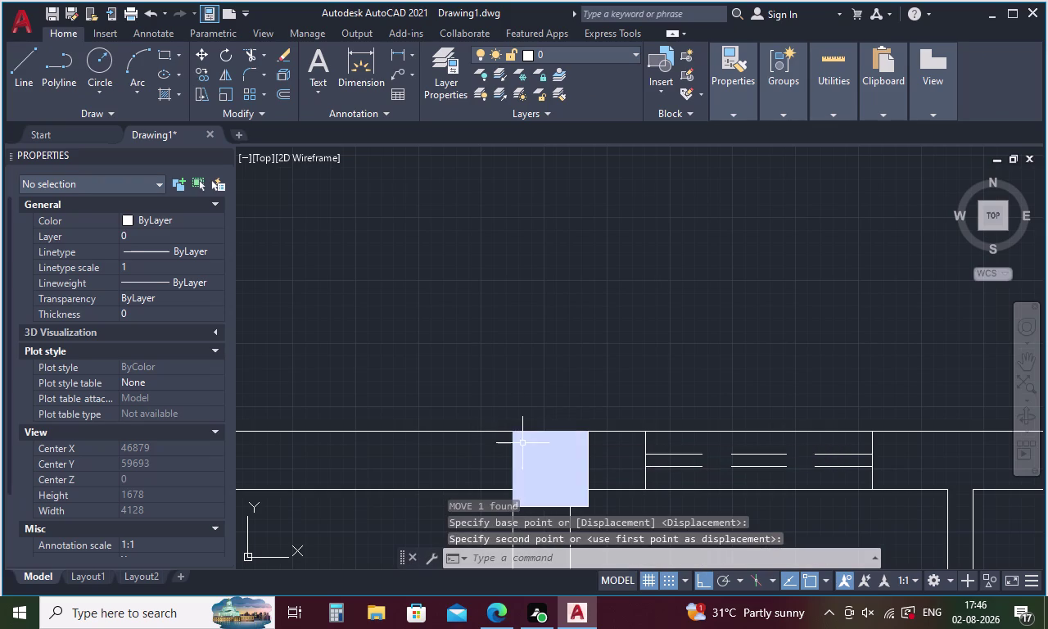
Shift the column left so it is flush with the wall edge, and close the Help window.
click(524, 444)
key(m)
key(Return)
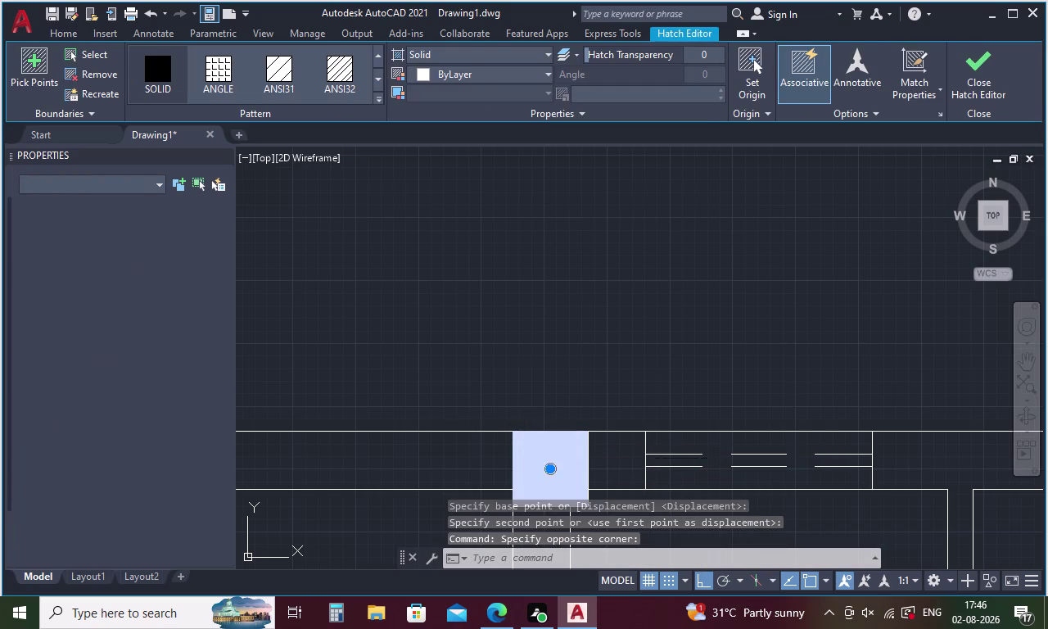
click(515, 430)
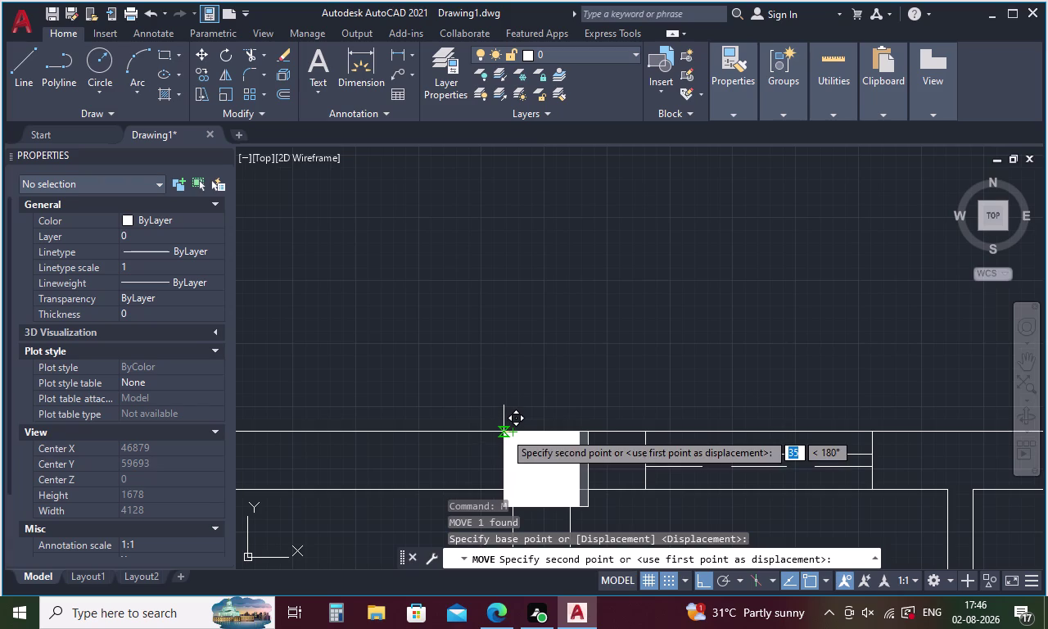
click(504, 432)
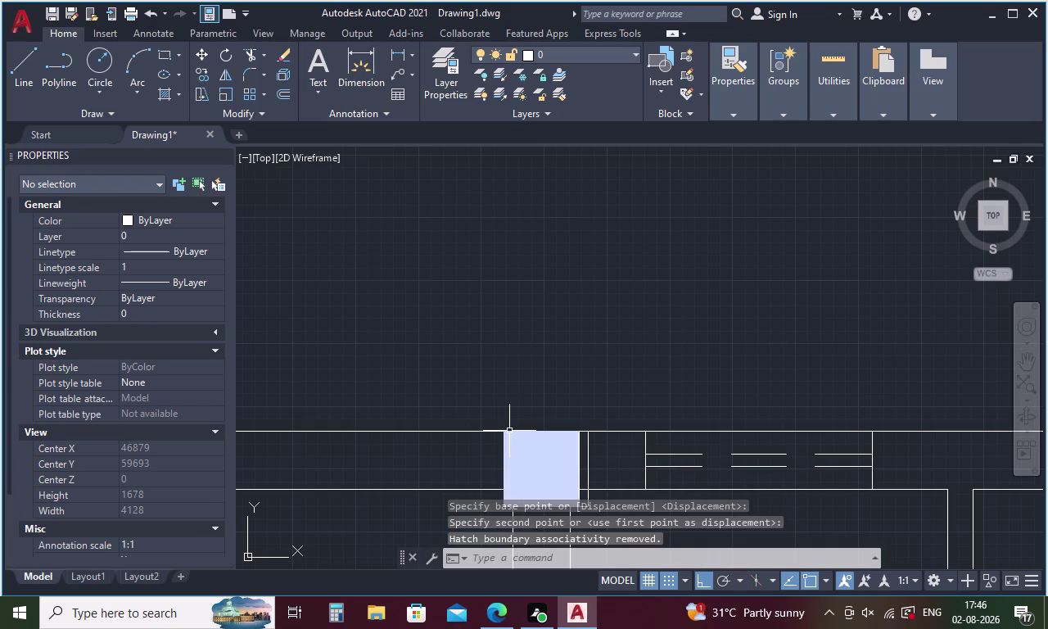
key(F1)
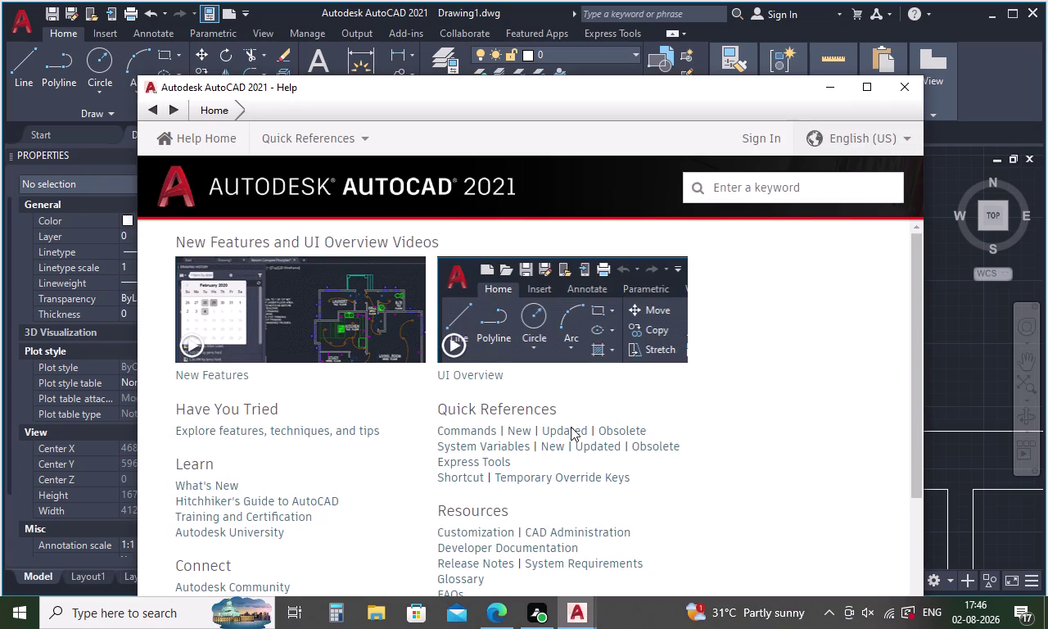
key(Escape)
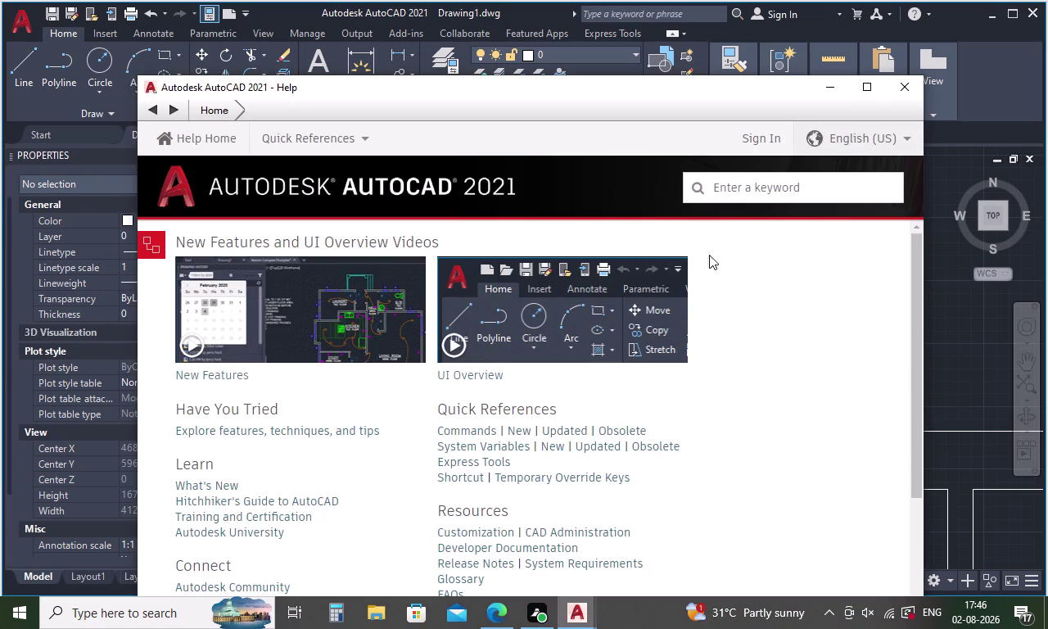
click(827, 84)
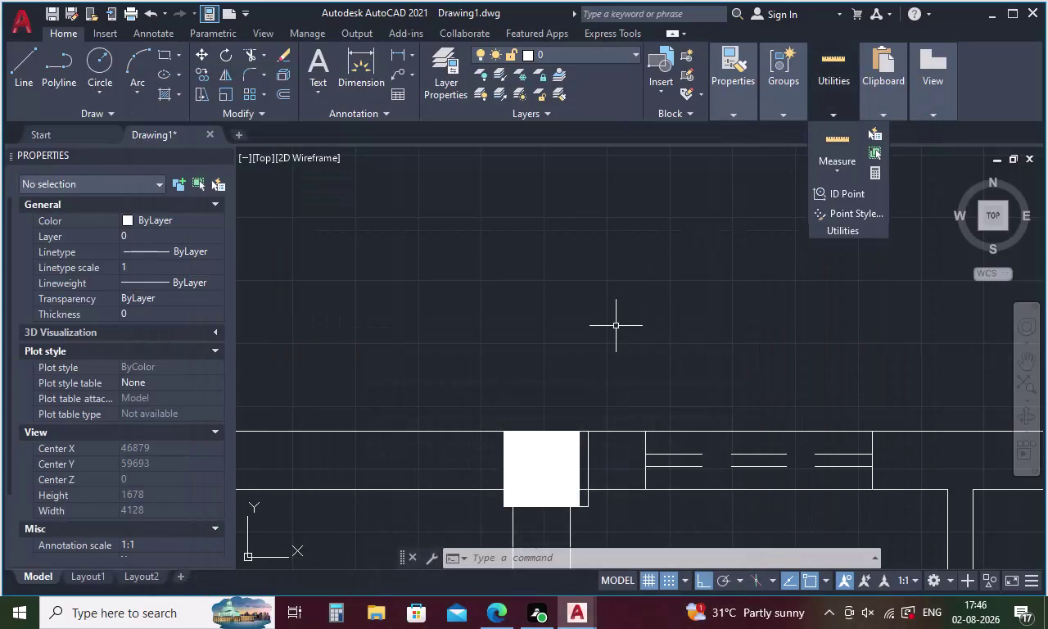
Erase the stray line beside the column and the short line beneath it.
click(590, 458)
key(Delete)
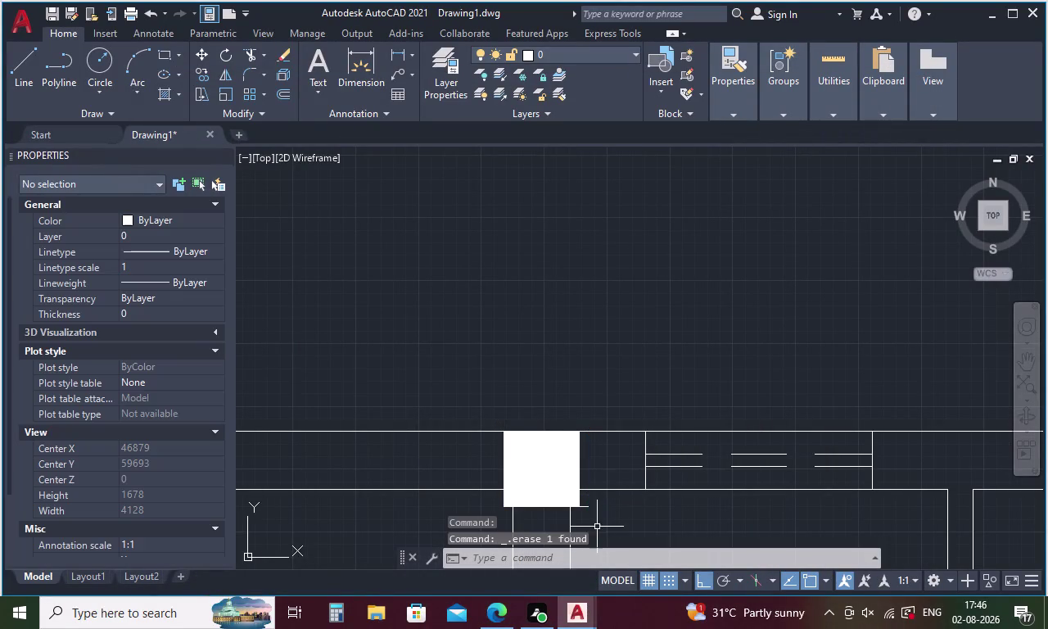
click(584, 507)
key(Delete)
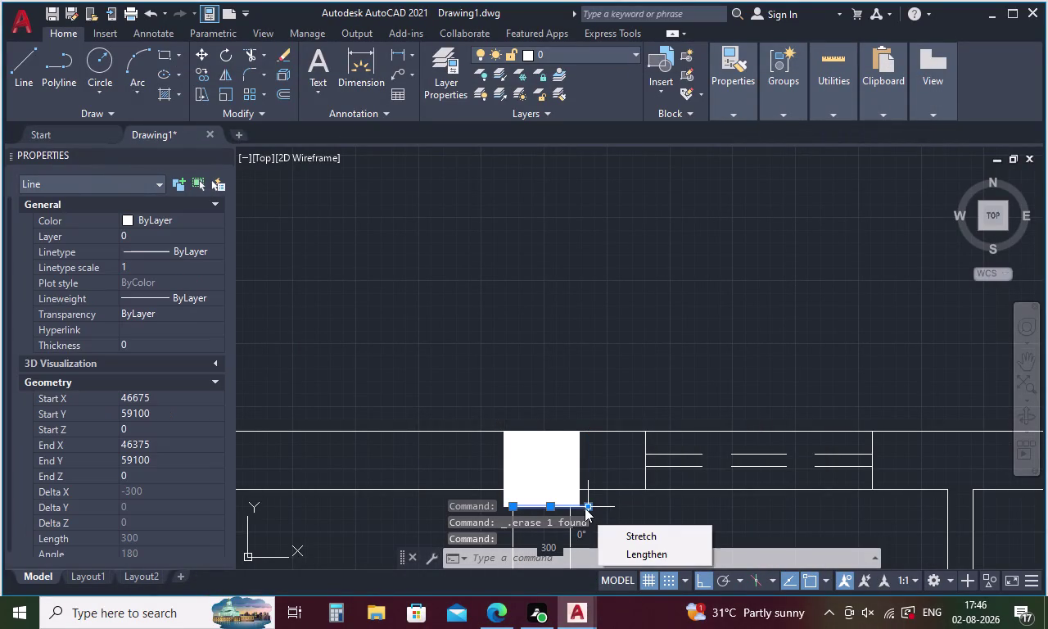
key(Delete)
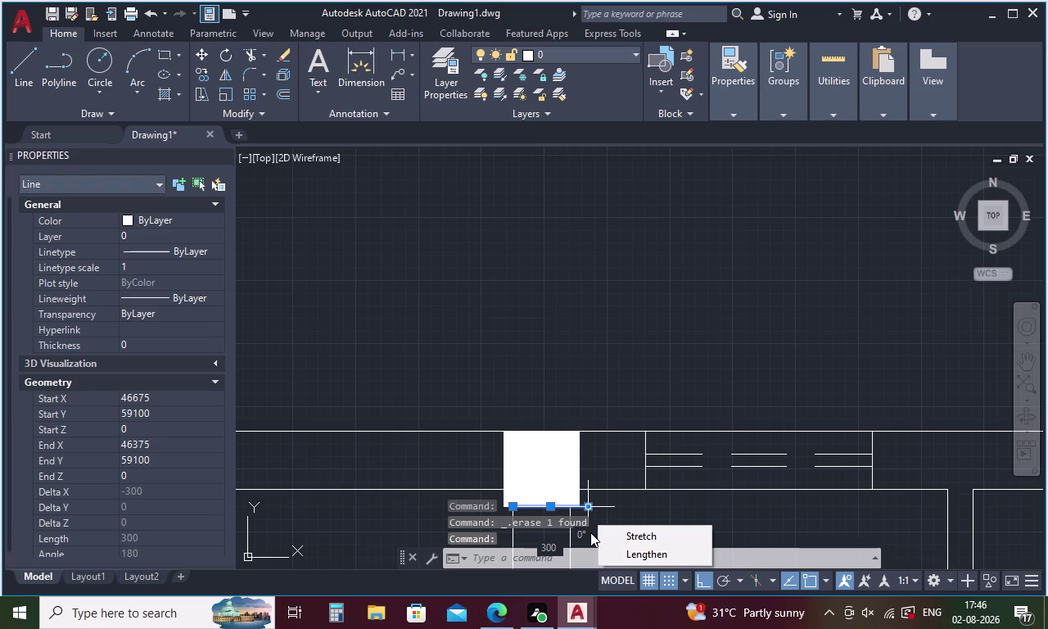
key(Delete)
key(Delete)
key(Delete)
key(Delete)
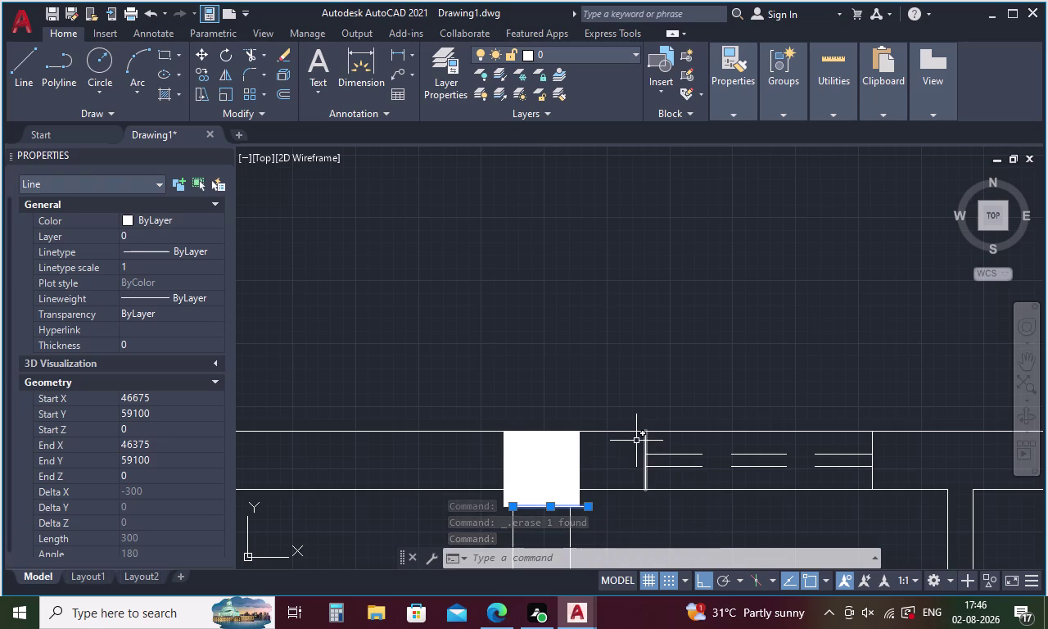
key(Delete)
Zoom out and pan to the upper rooms, then close the Properties palette.
scroll(down, 3)
middle_drag(625, 473, 692, 256)
scroll(down, 3)
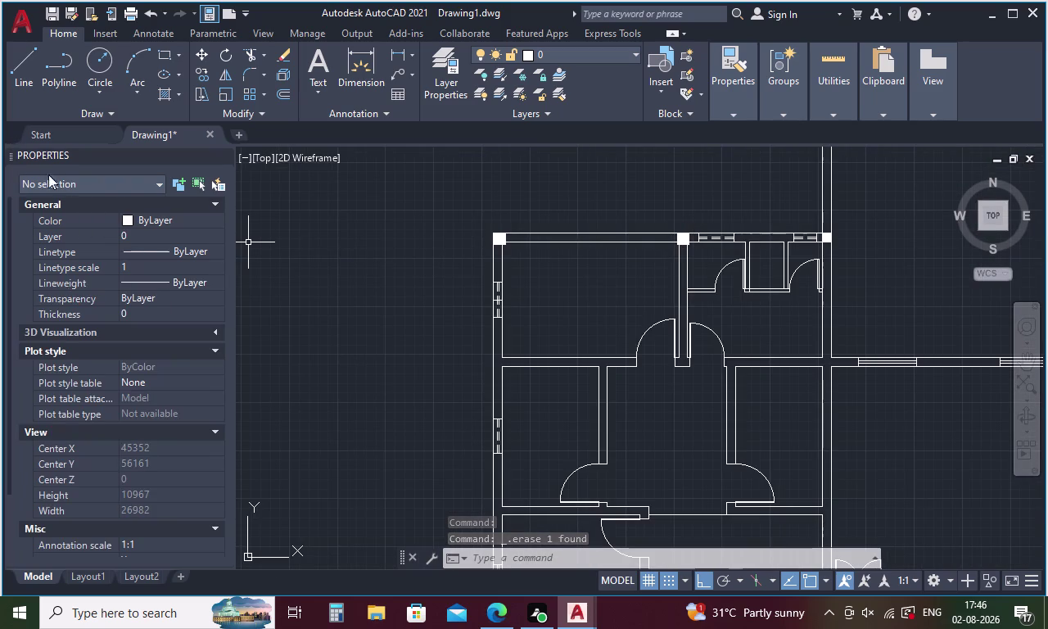
click(226, 155)
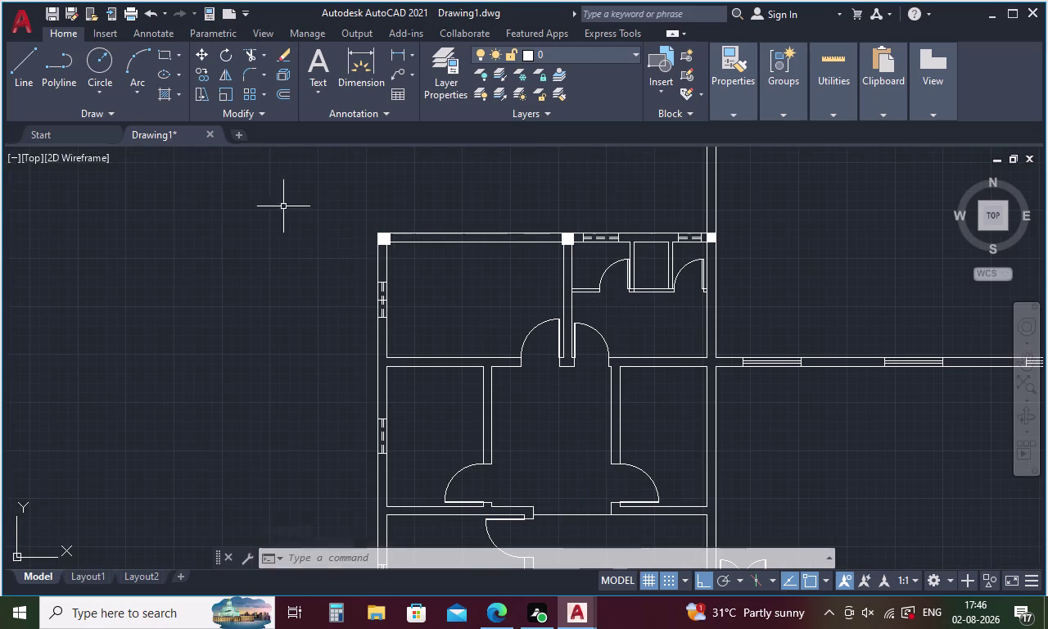
Copy the top-left corner column from its top-left corner, cancel before placing, and reselect it.
click(382, 240)
right_click(449, 194)
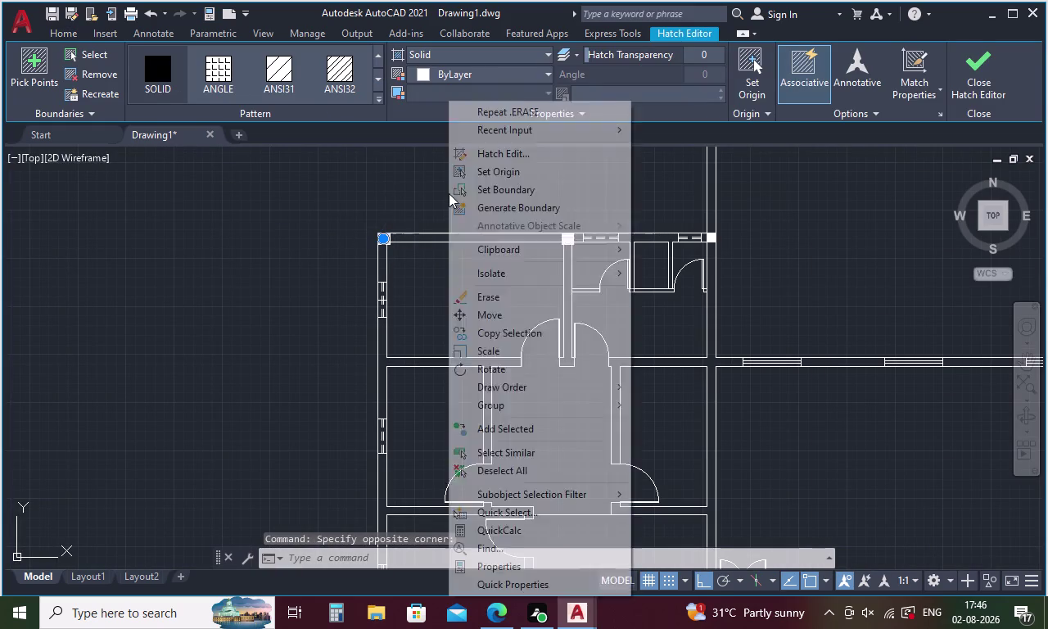
click(525, 328)
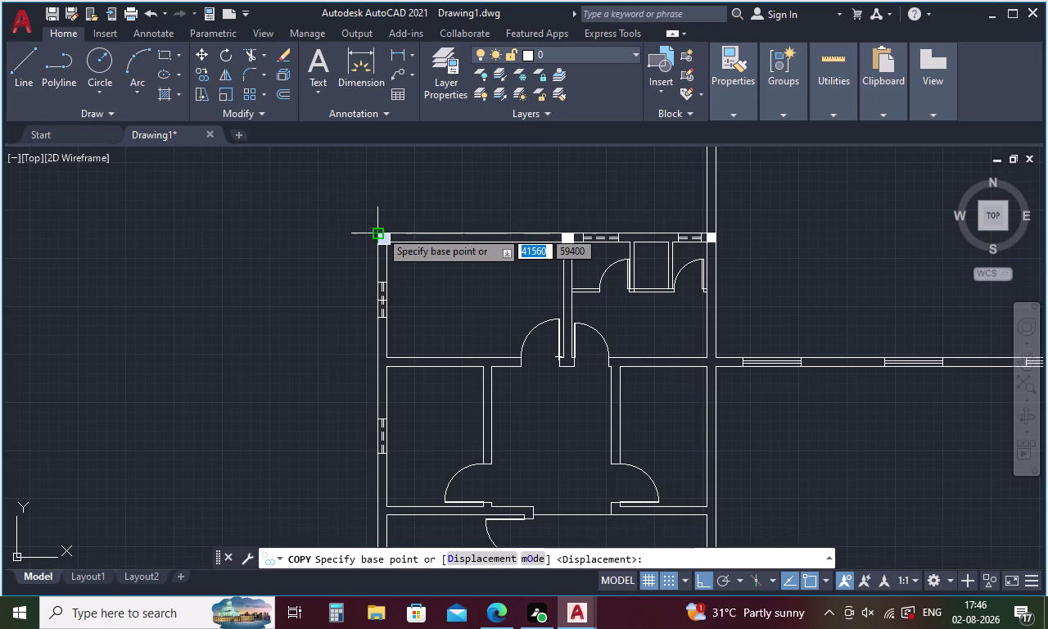
click(380, 230)
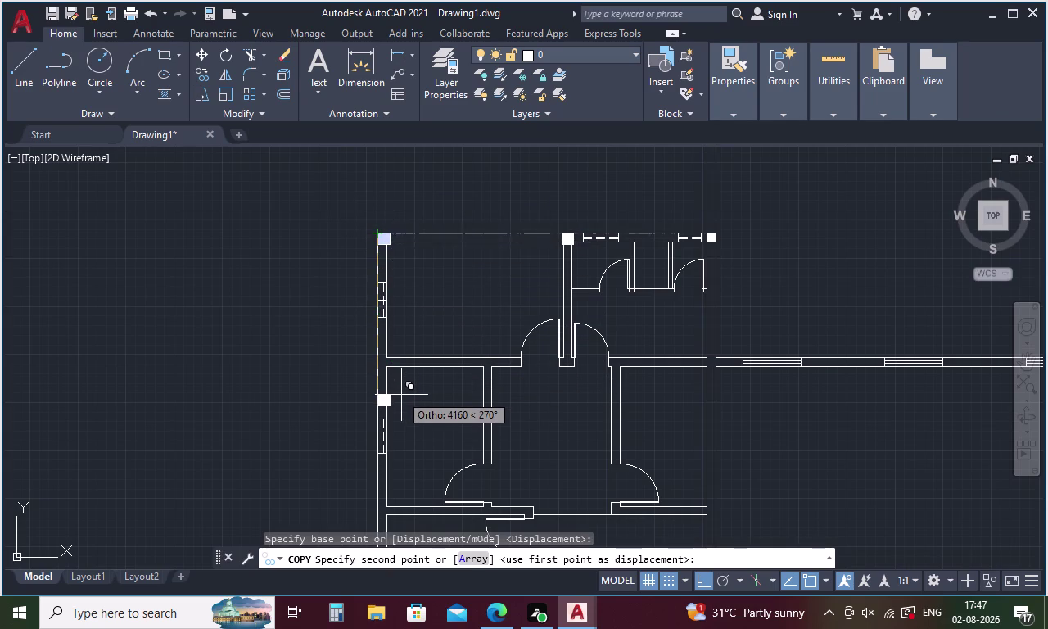
key(Escape)
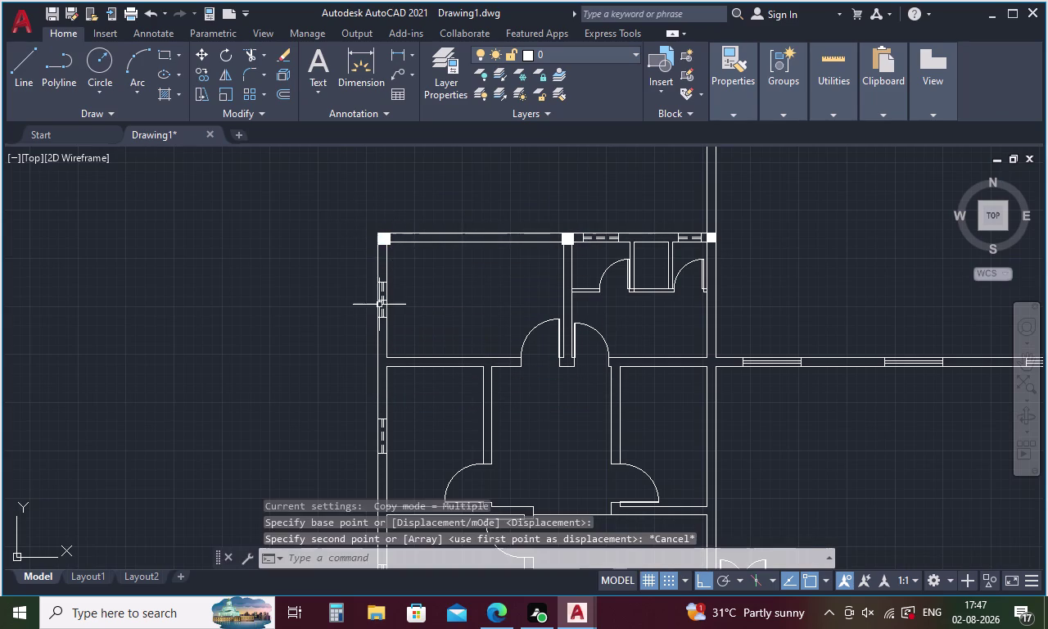
click(380, 237)
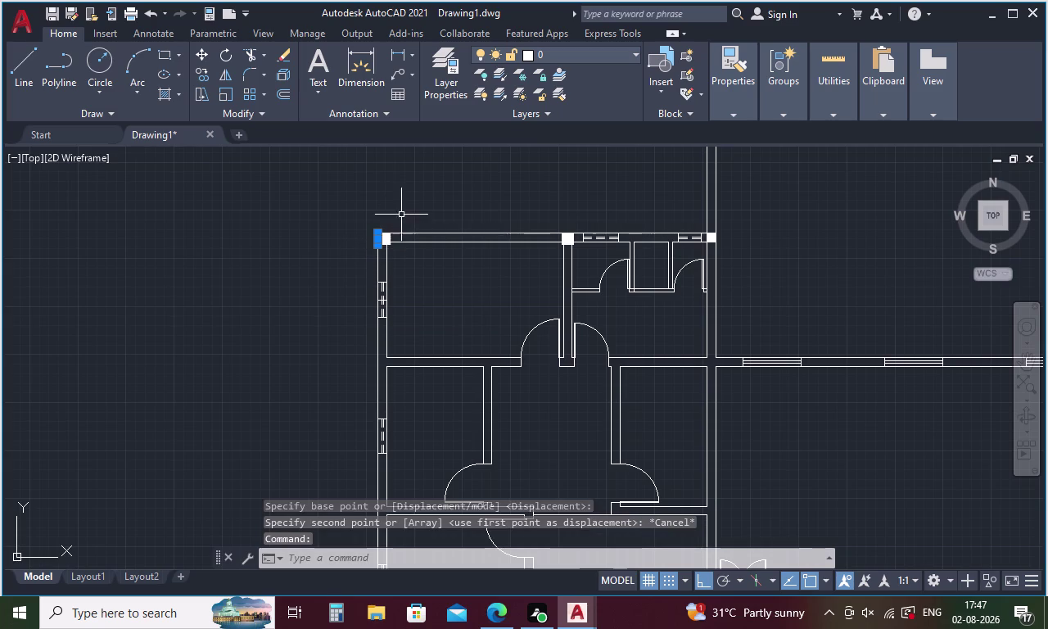
Window-select the column, start copying it from its top-right corner, then cancel.
scroll(up, 3)
drag(381, 292, 335, 261)
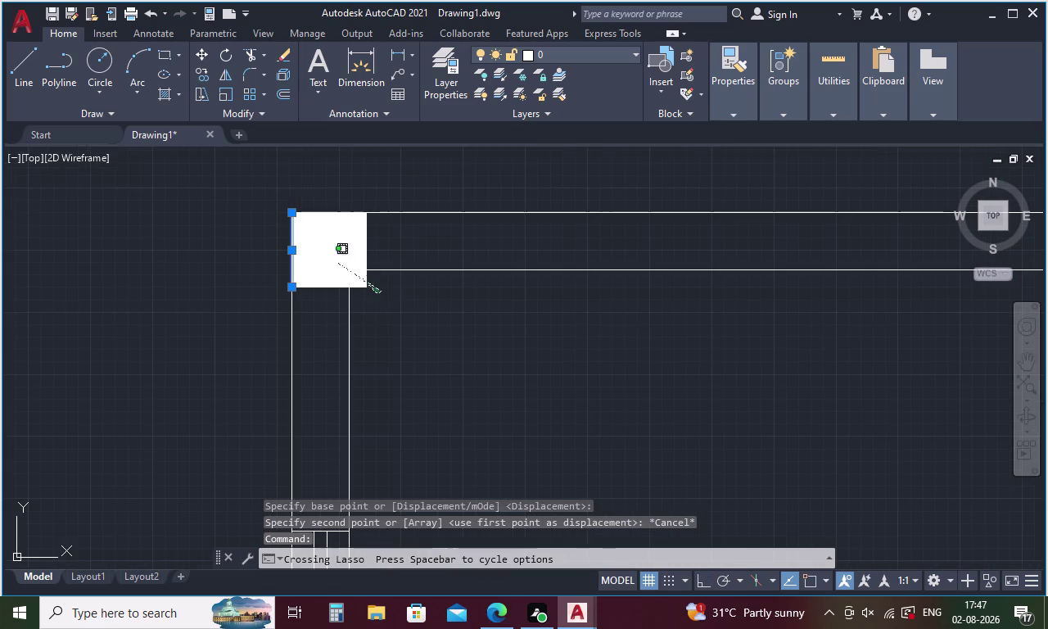
drag(335, 262, 307, 230)
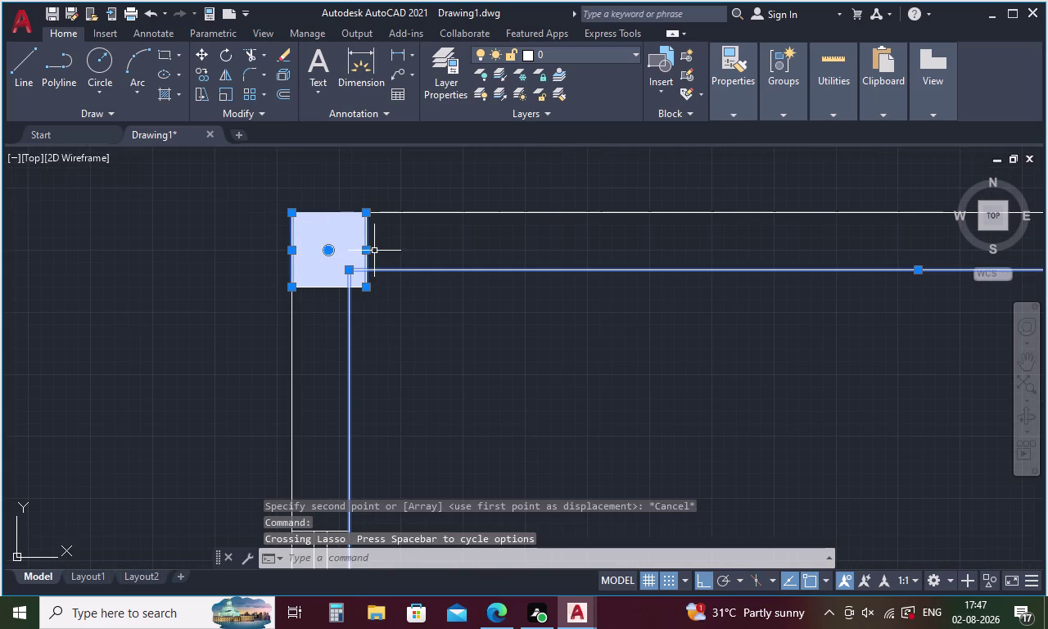
key(Escape)
drag(371, 244, 326, 242)
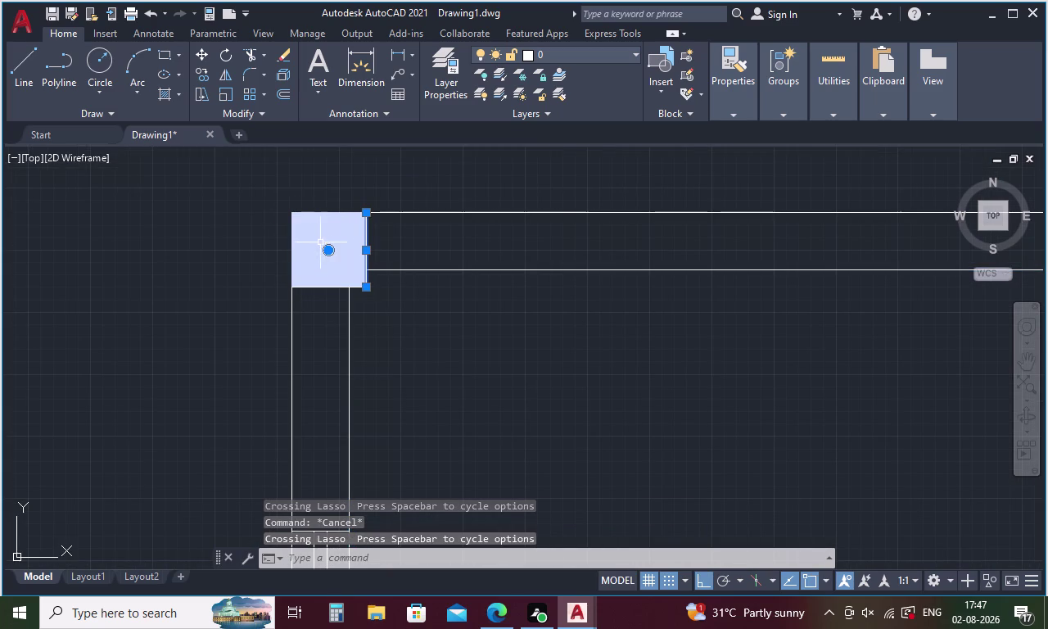
drag(321, 297, 325, 264)
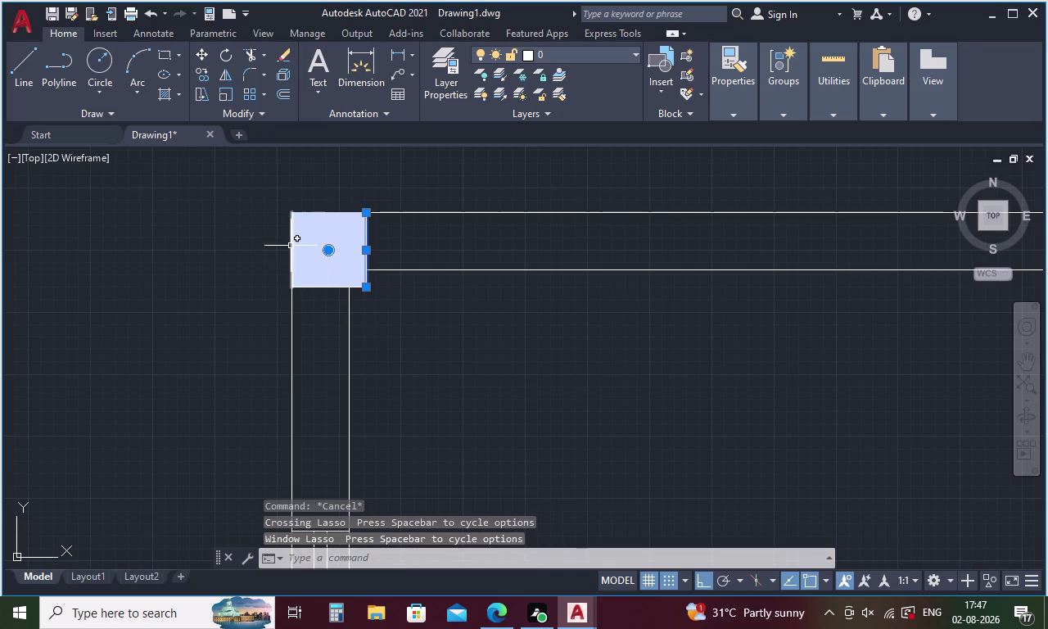
click(290, 245)
click(308, 213)
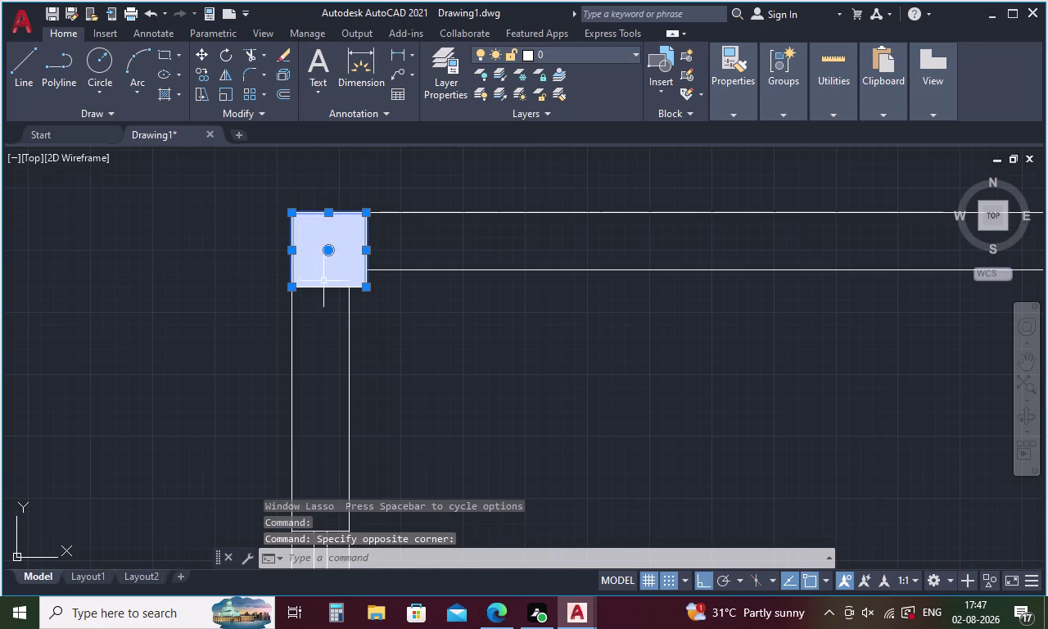
click(328, 289)
click(330, 275)
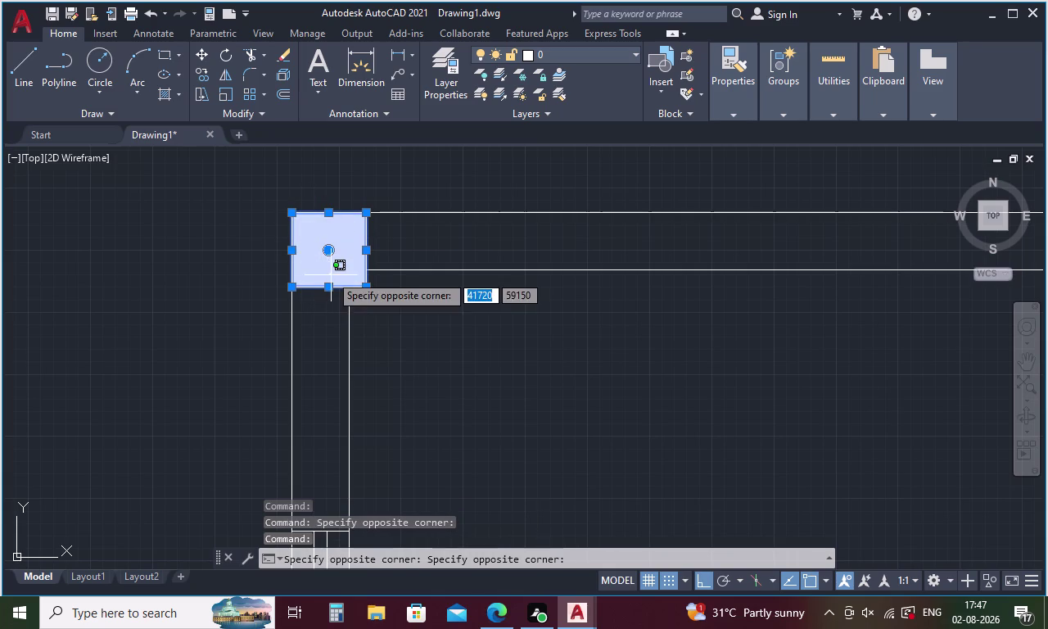
right_click(358, 252)
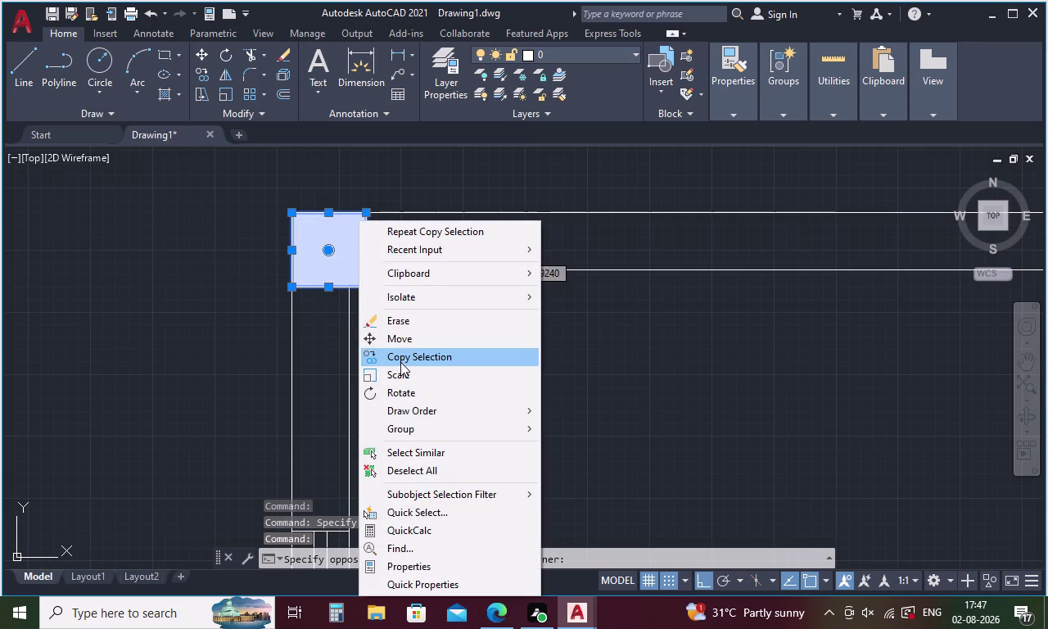
click(400, 362)
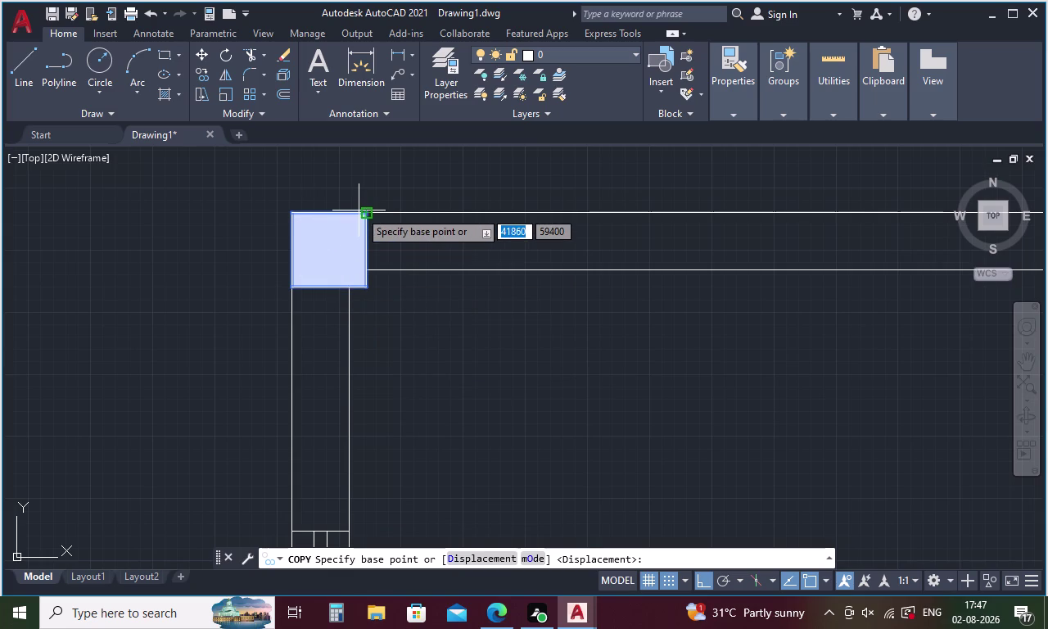
click(359, 210)
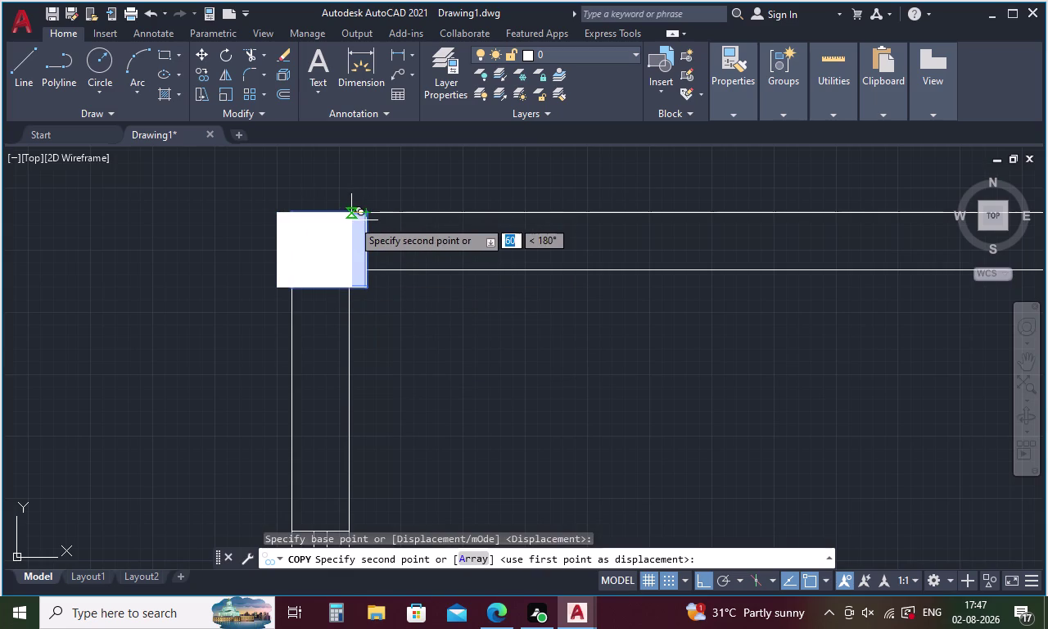
key(Escape)
Select the column fill and place one copy of it near the corner.
drag(368, 243, 352, 242)
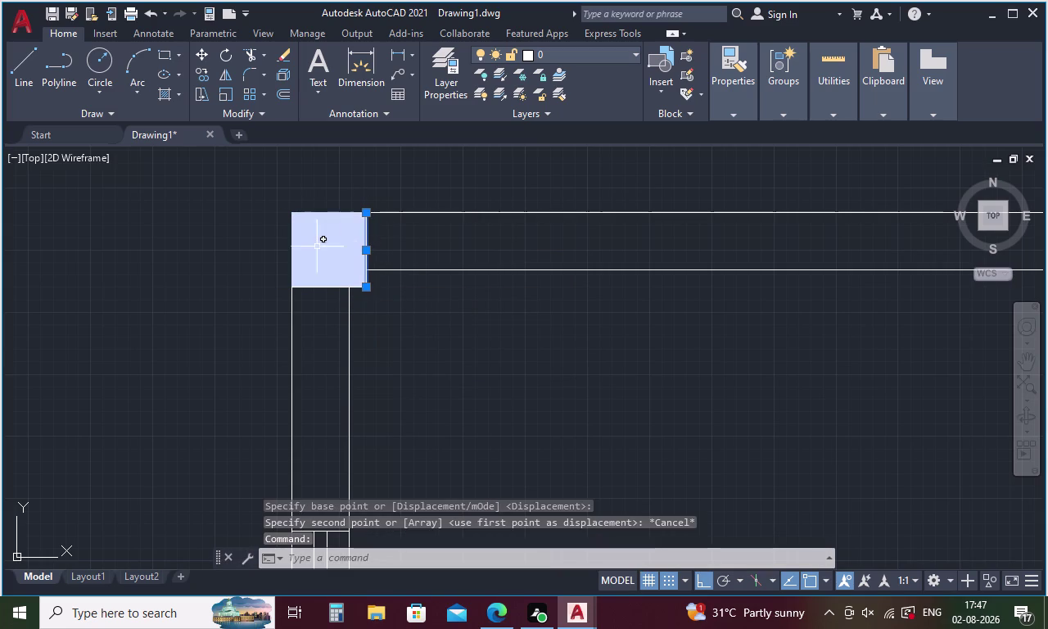
click(312, 214)
click(294, 245)
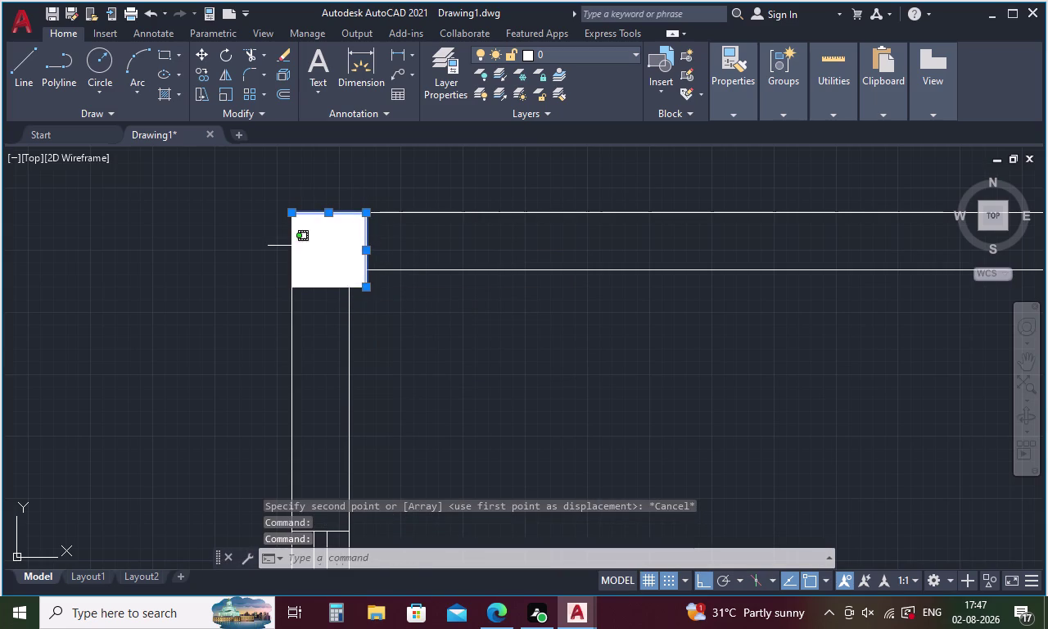
click(295, 258)
click(305, 290)
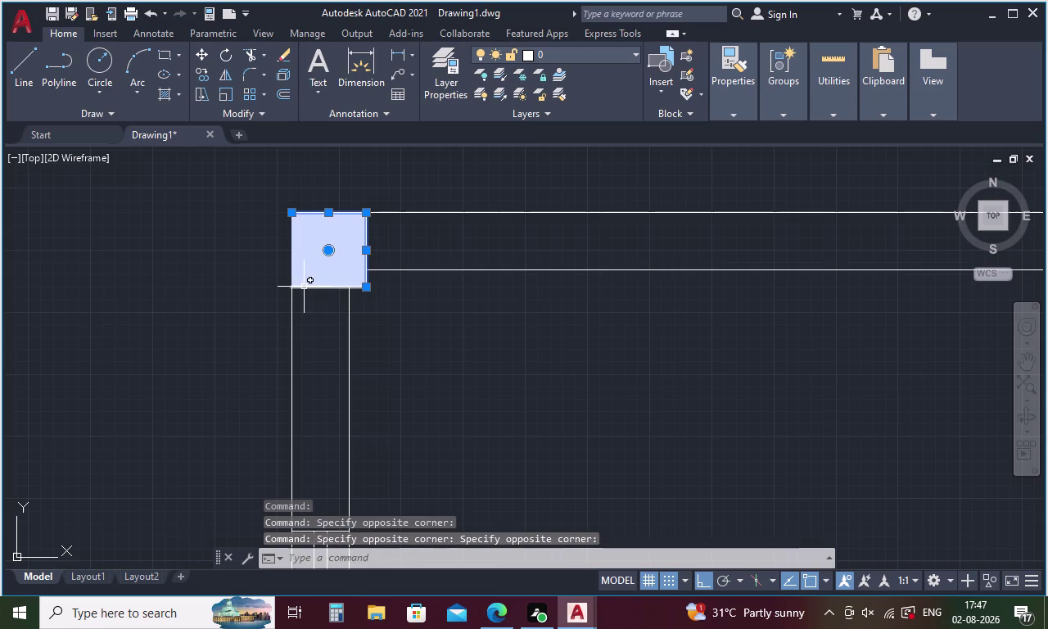
click(304, 287)
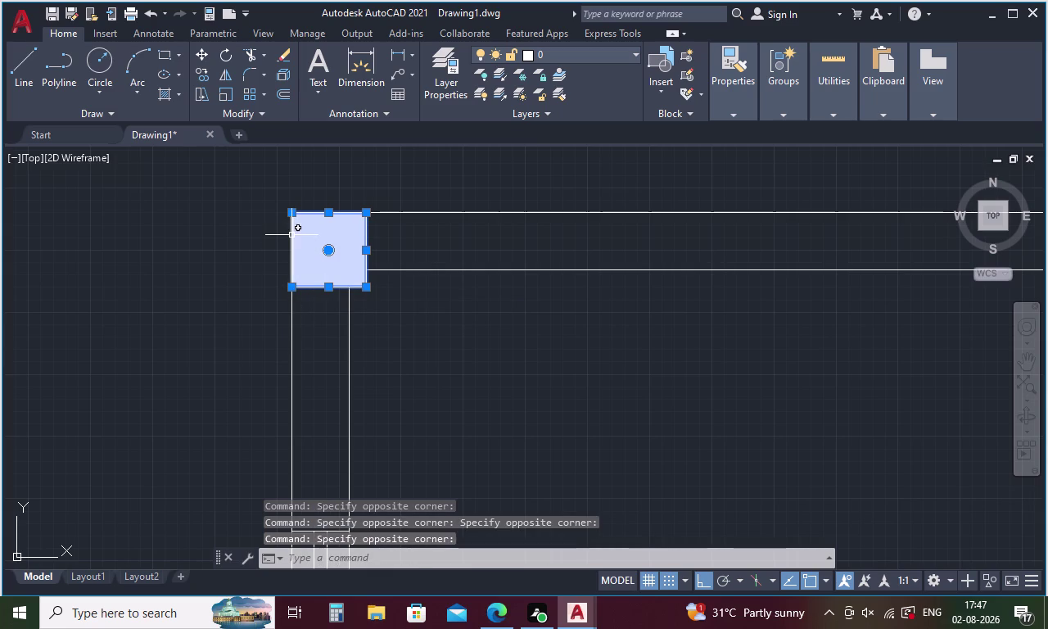
click(292, 235)
right_click(410, 235)
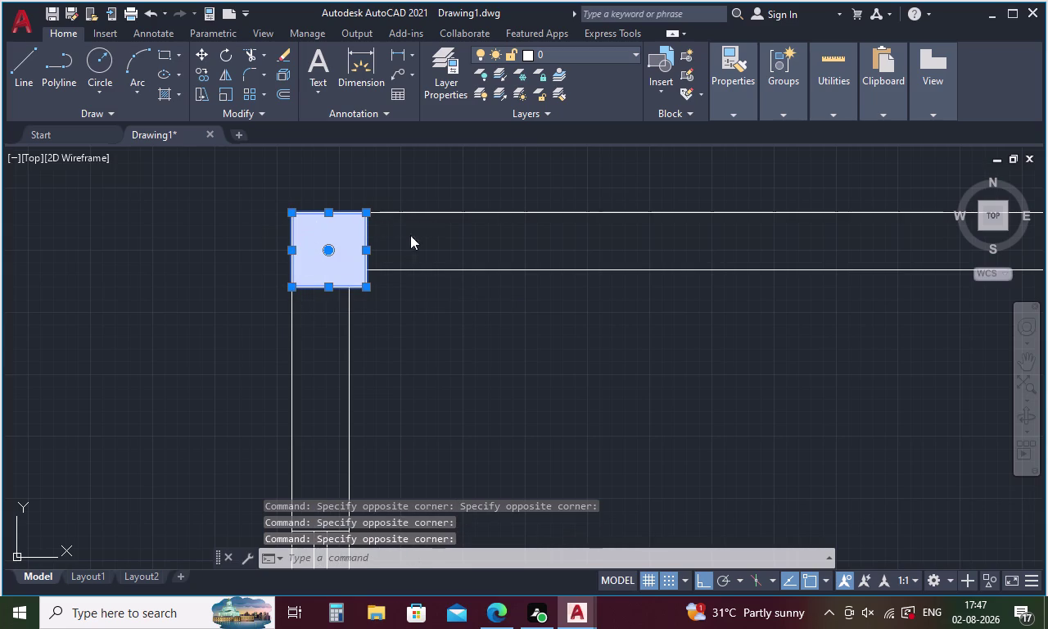
click(454, 354)
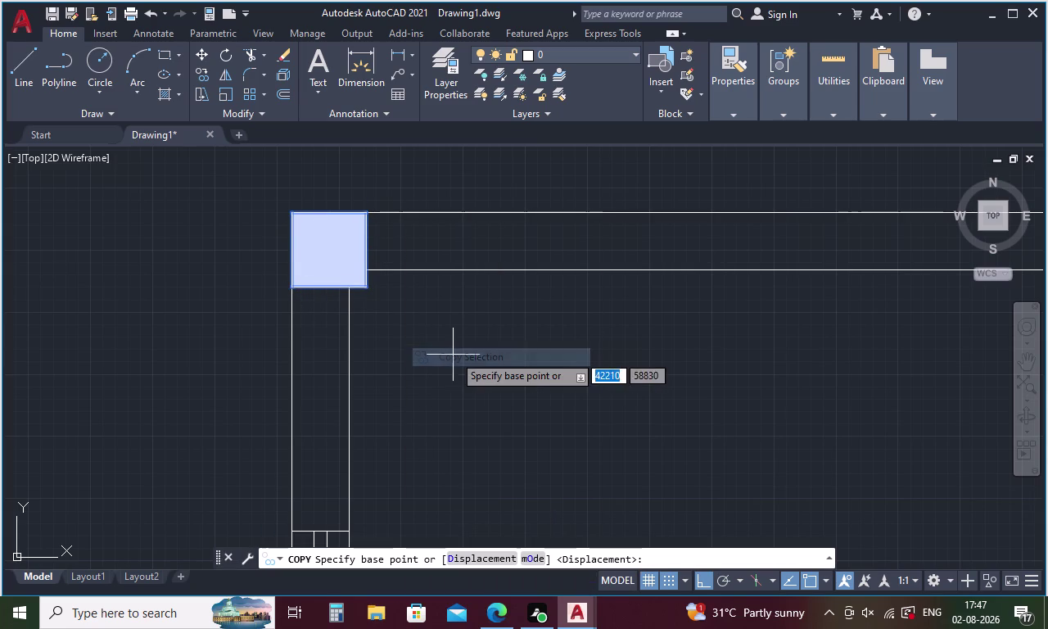
click(366, 285)
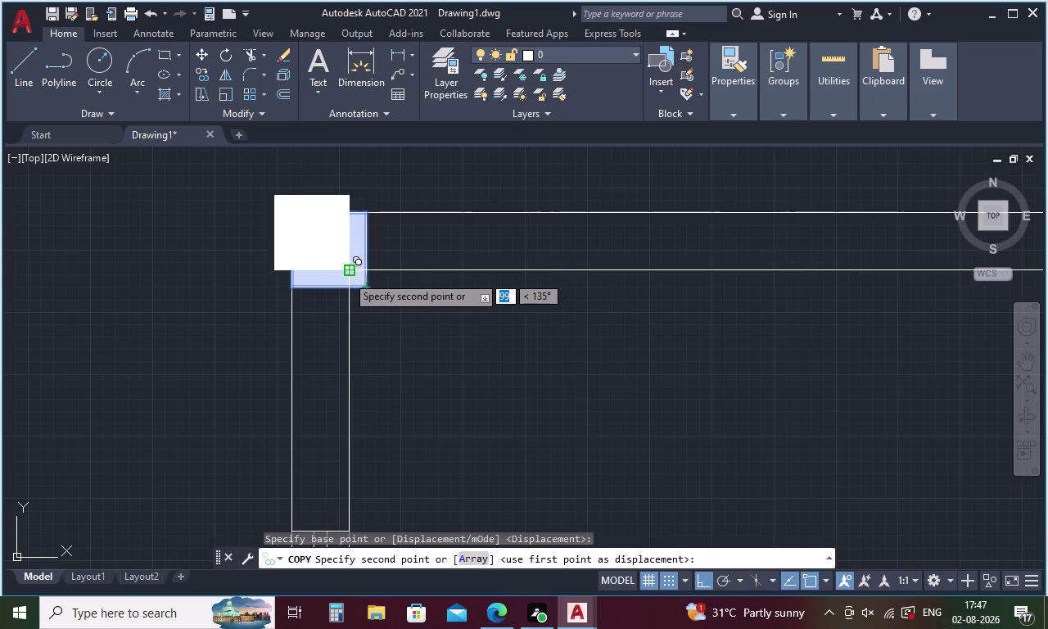
scroll(up, 3)
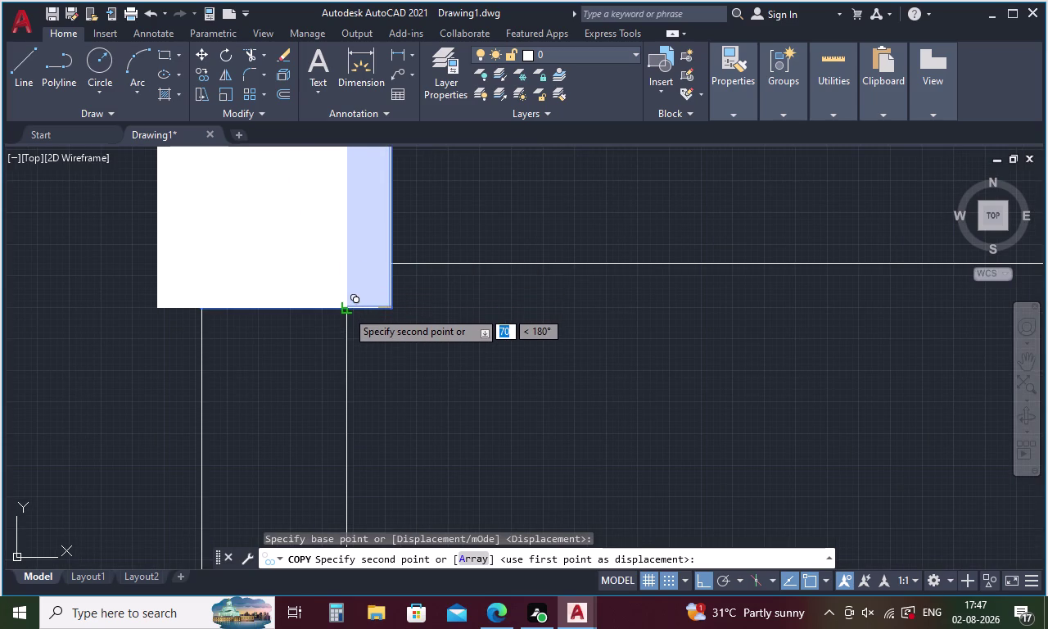
click(346, 311)
key(Escape)
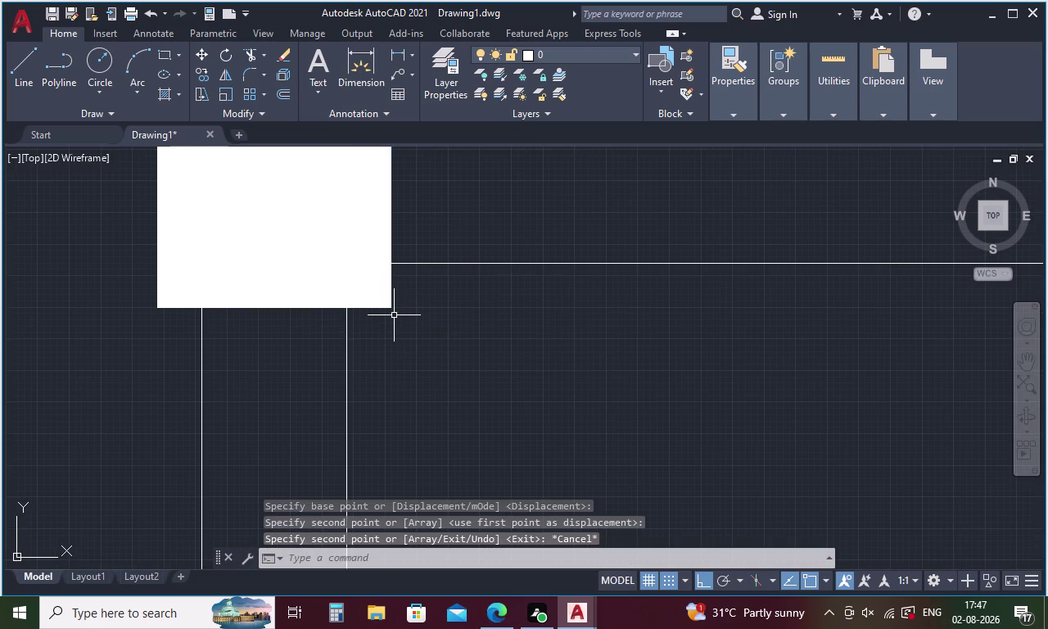
Erase the overlapping duplicate fill and the stray short line at the corner.
click(377, 292)
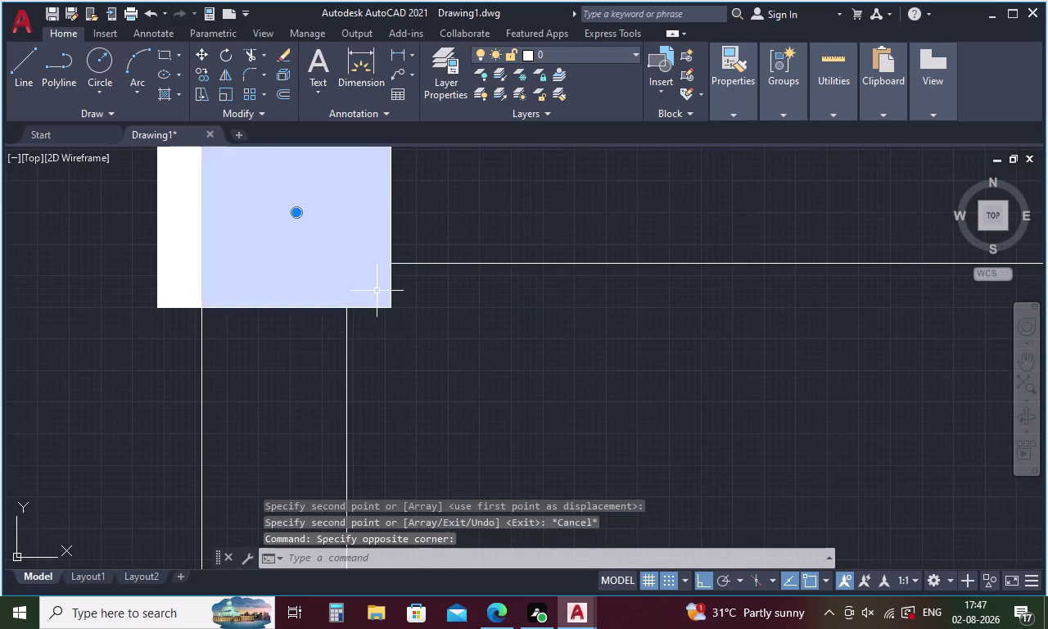
key(Delete)
scroll(down, 3)
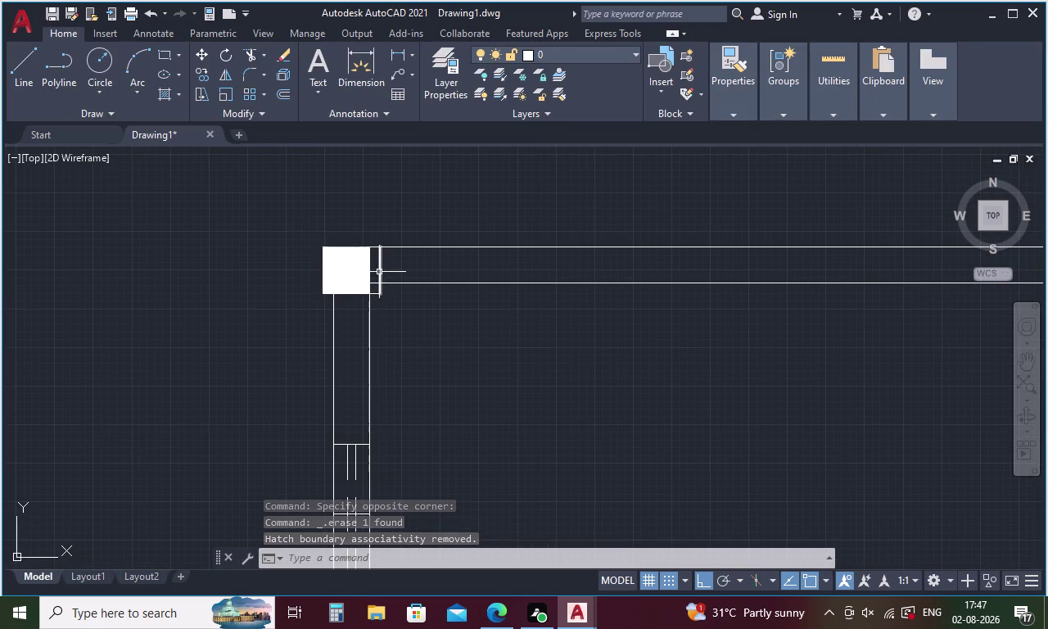
click(379, 280)
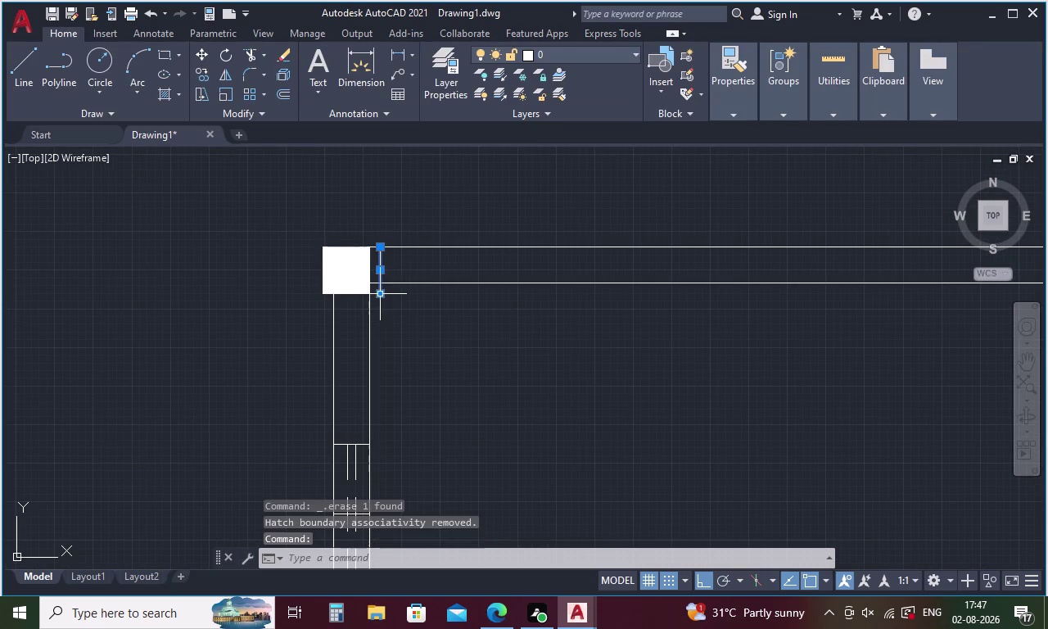
scroll(up, 3)
key(Delete)
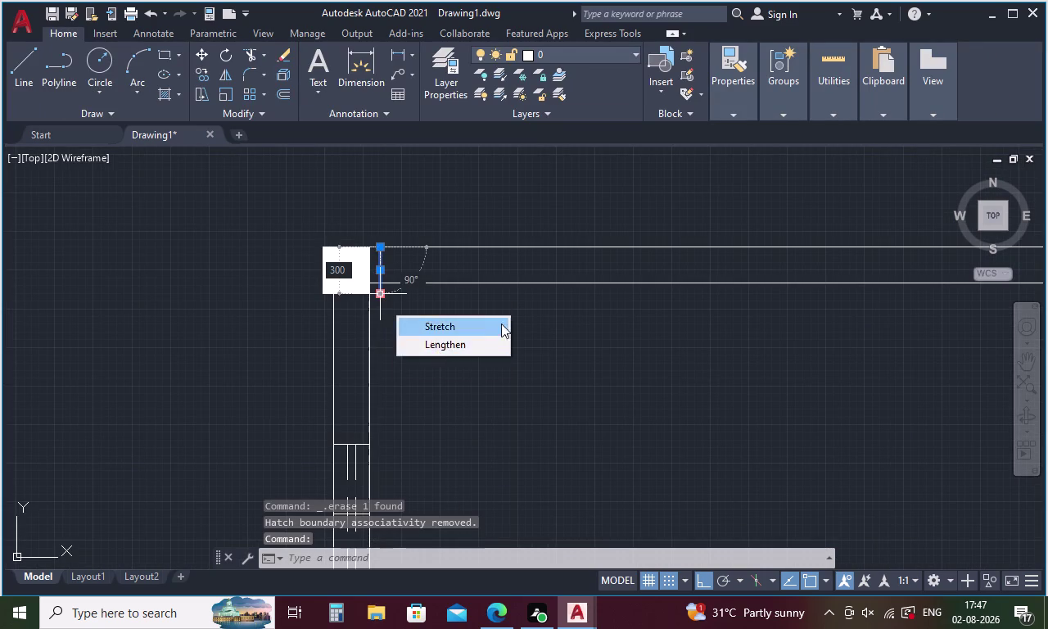
key(Delete)
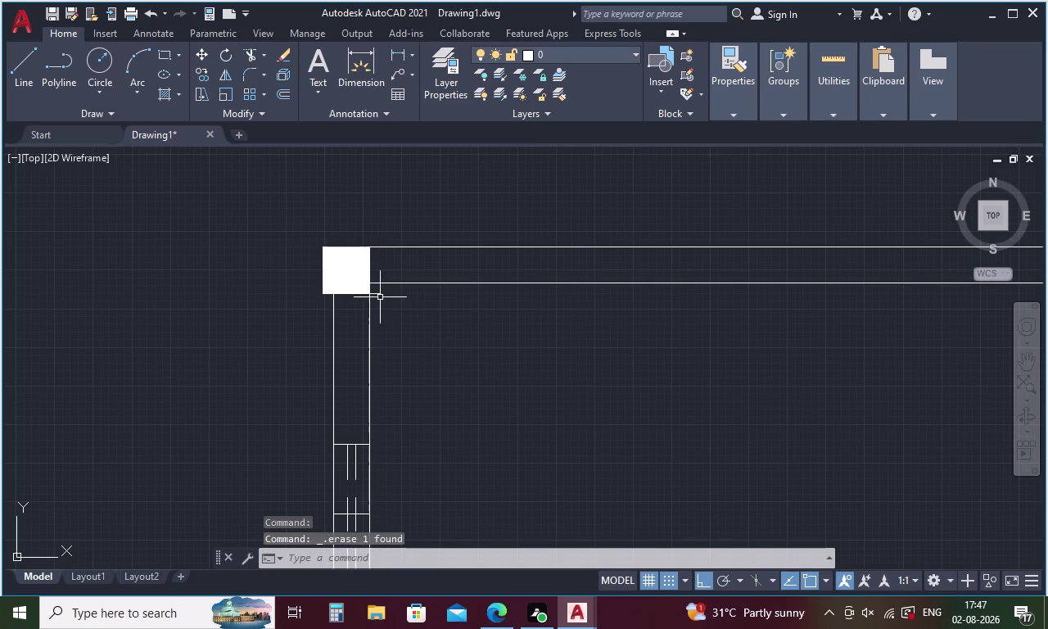
click(380, 293)
key(Delete)
key(Delete)
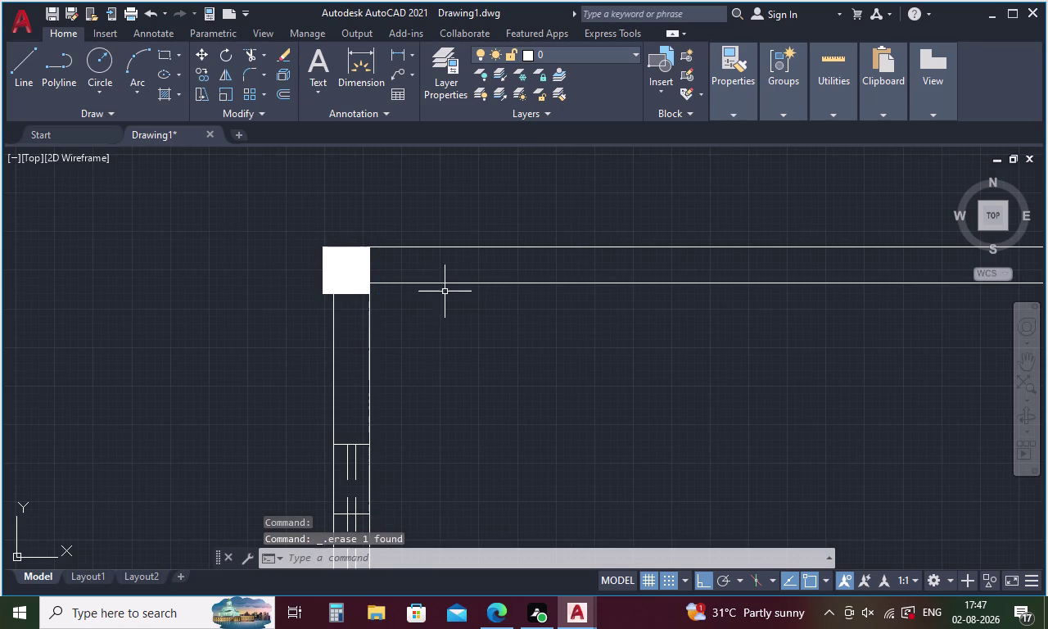
Start copying the column fill, cancel without placing, and reselect the fill.
click(357, 286)
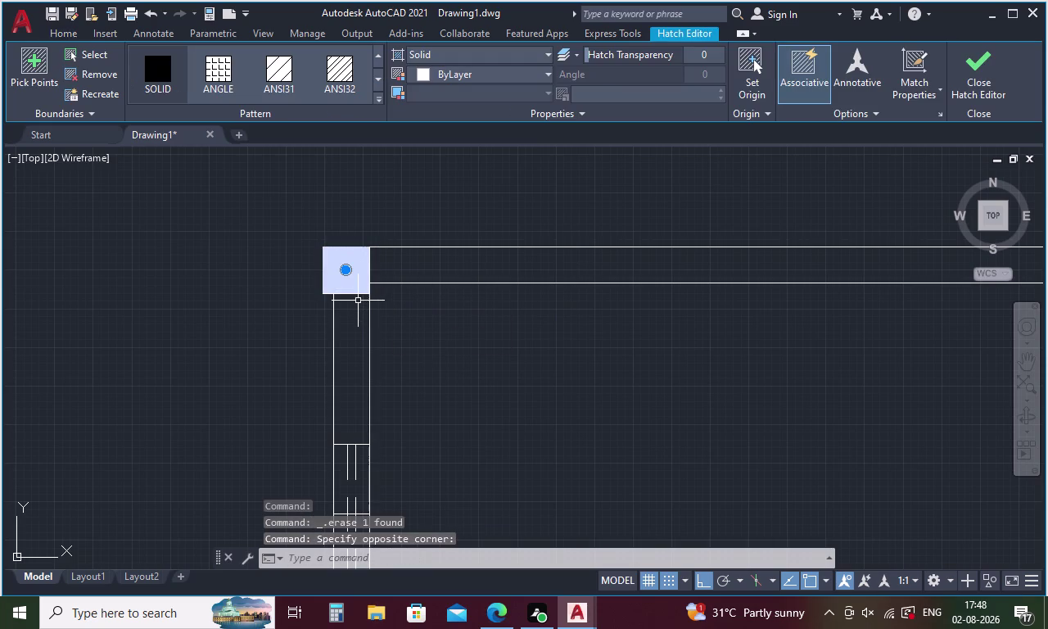
right_click(338, 267)
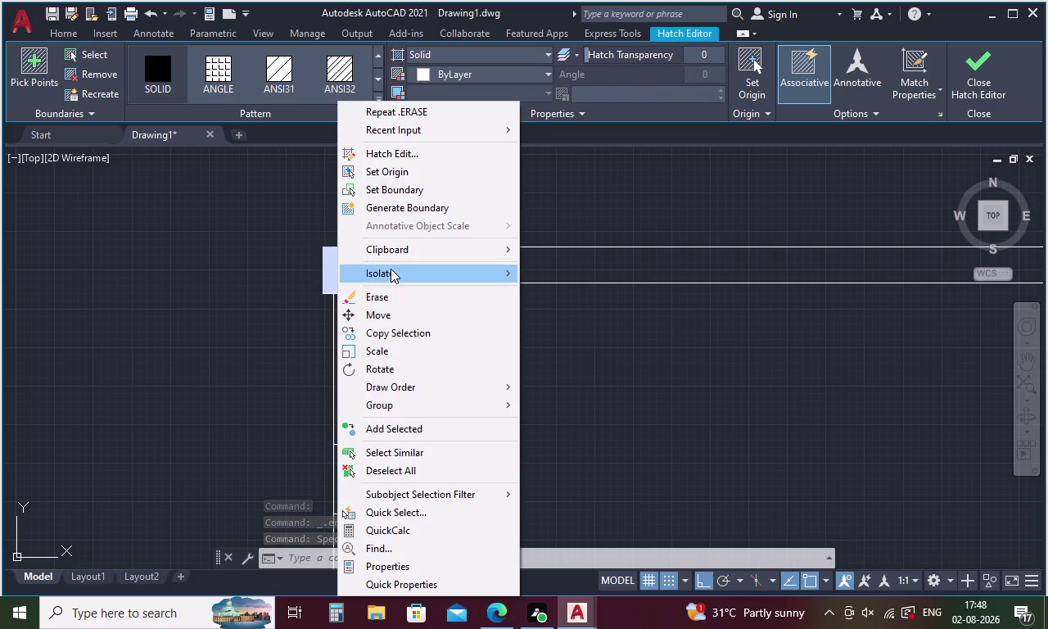
click(405, 333)
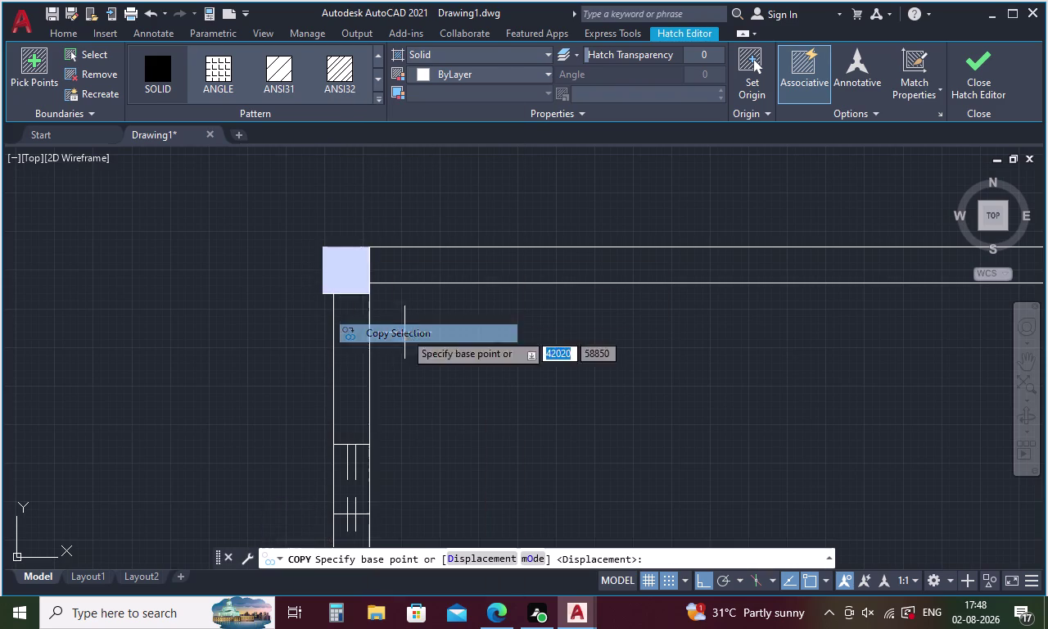
click(367, 294)
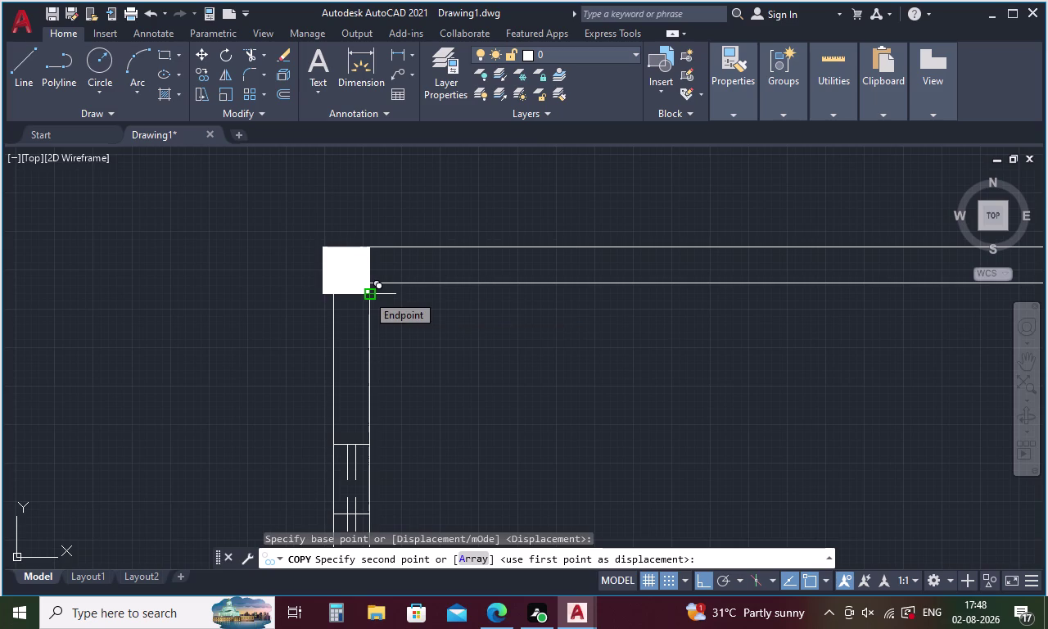
key(Escape)
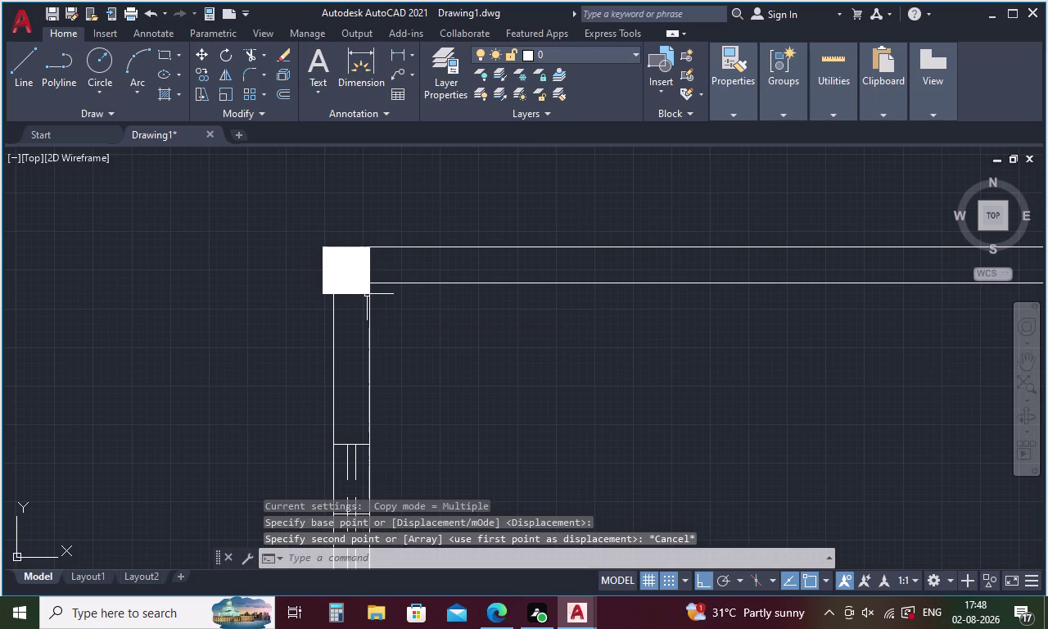
click(358, 269)
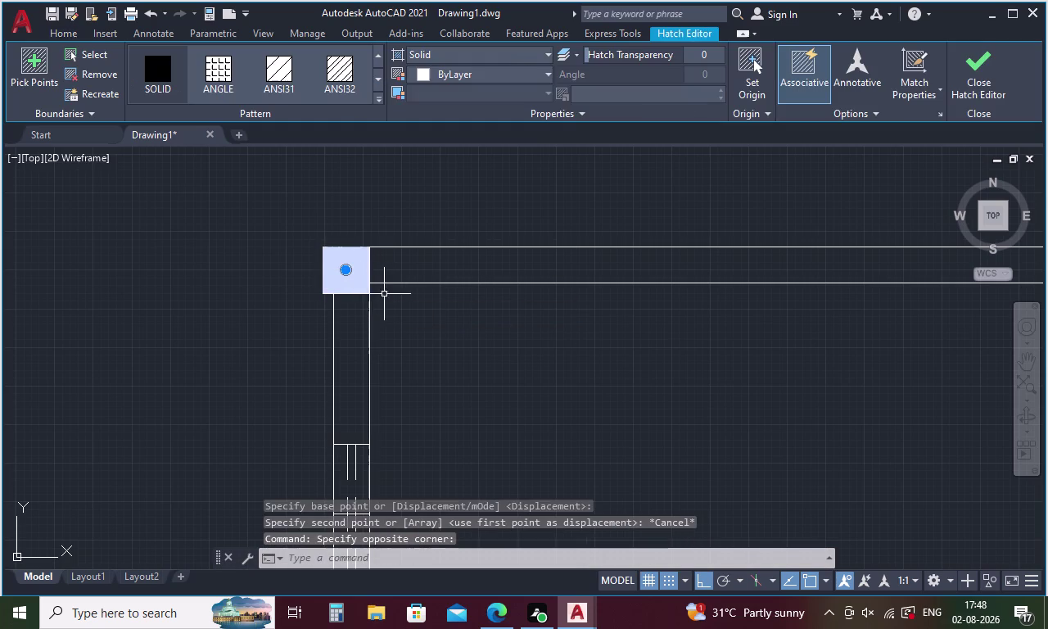
right_click(397, 302)
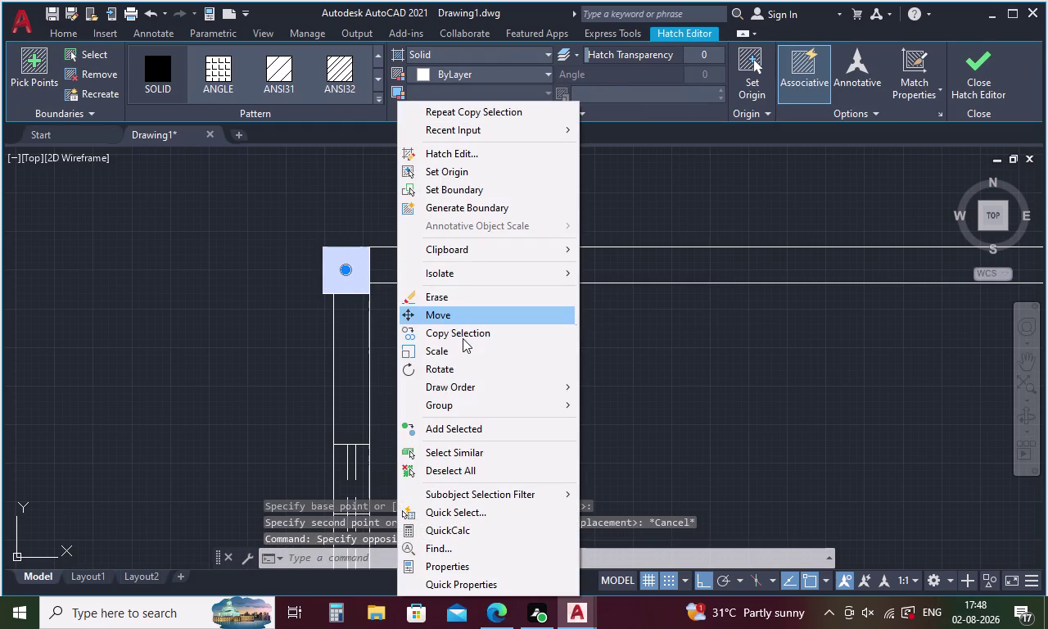
Copy the column fill from its corner to a lower wall point and the next junction.
click(465, 332)
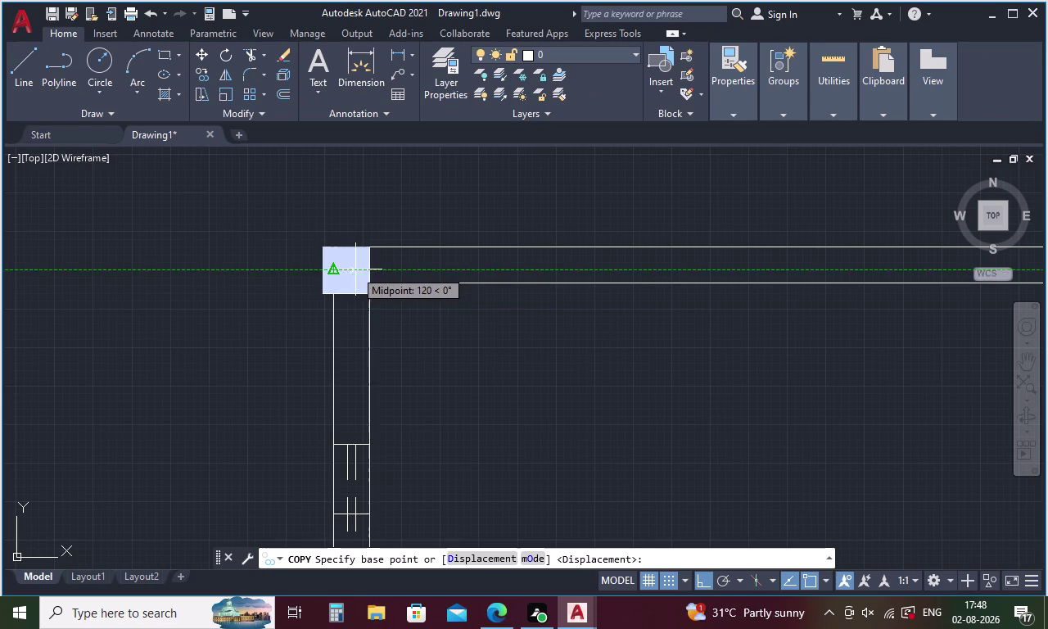
click(367, 246)
scroll(down, 3)
scroll(up, 3)
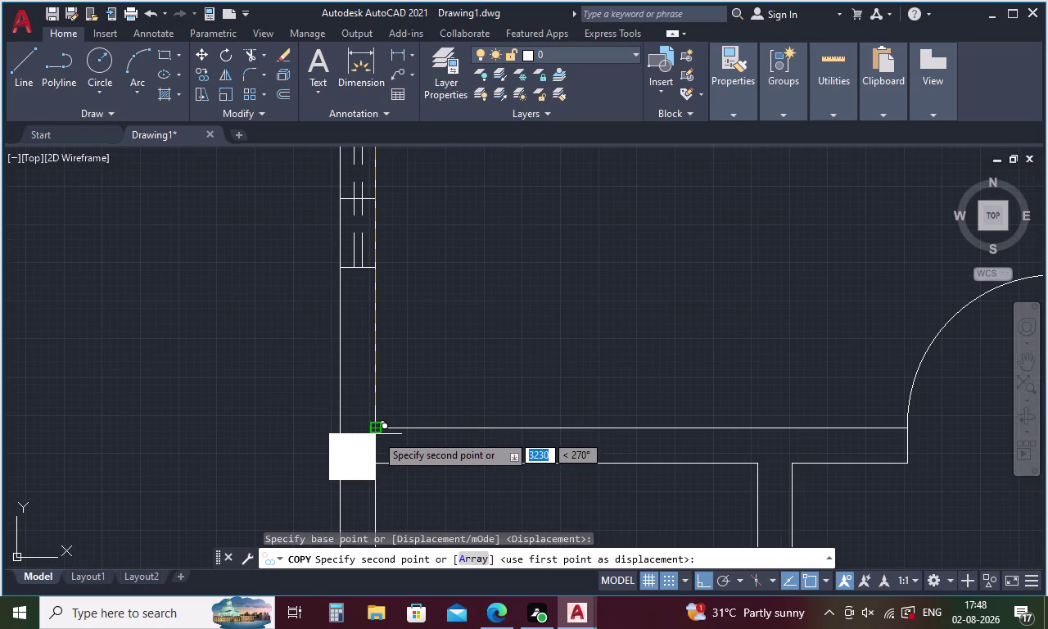
scroll(up, 3)
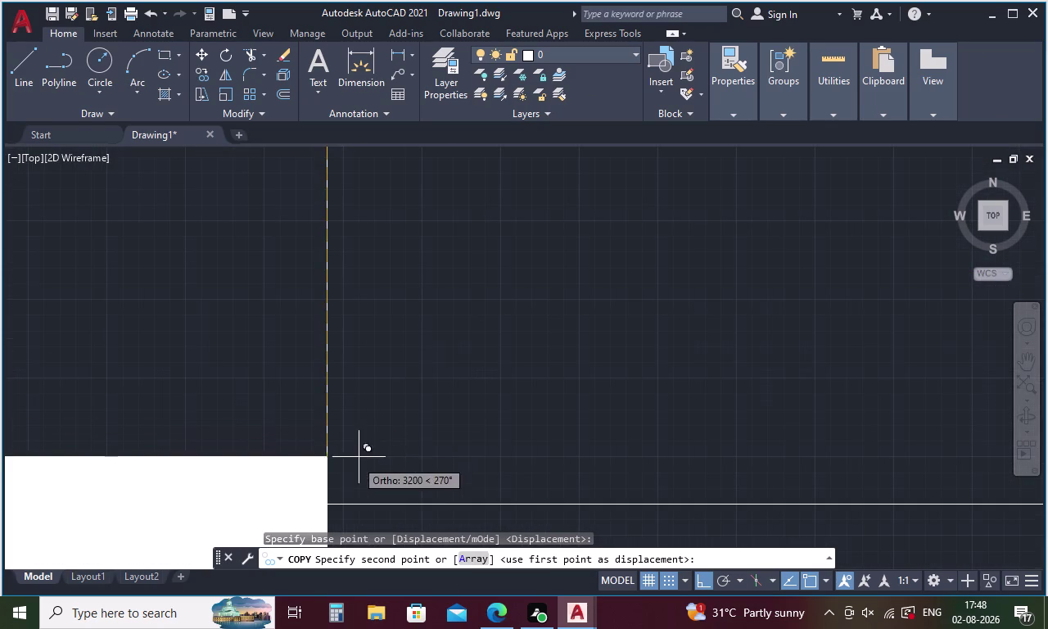
click(328, 503)
scroll(down, 3)
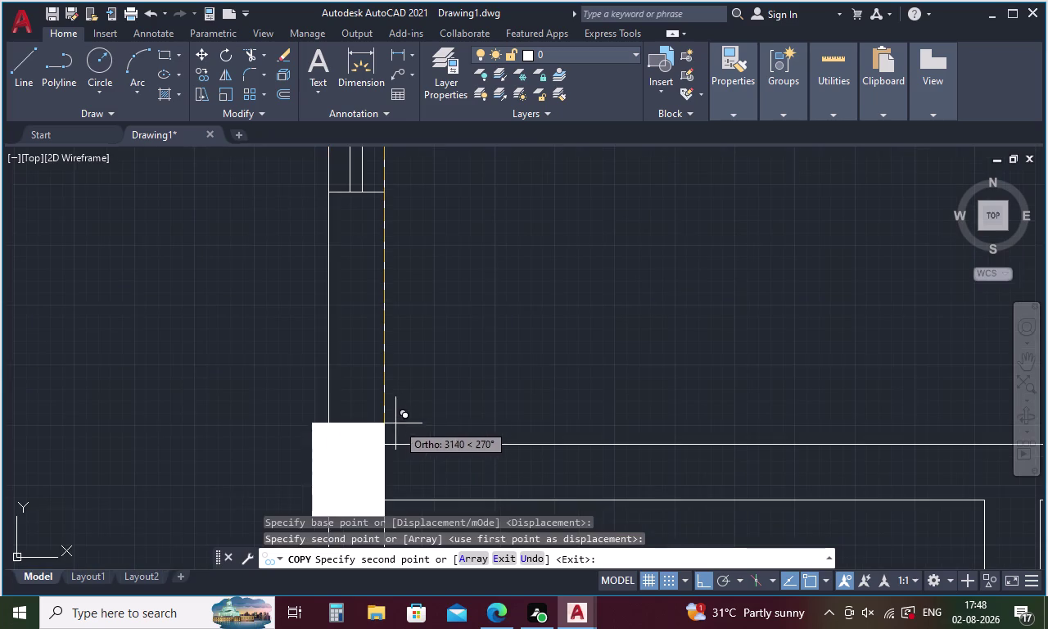
middle_drag(412, 490, 439, 248)
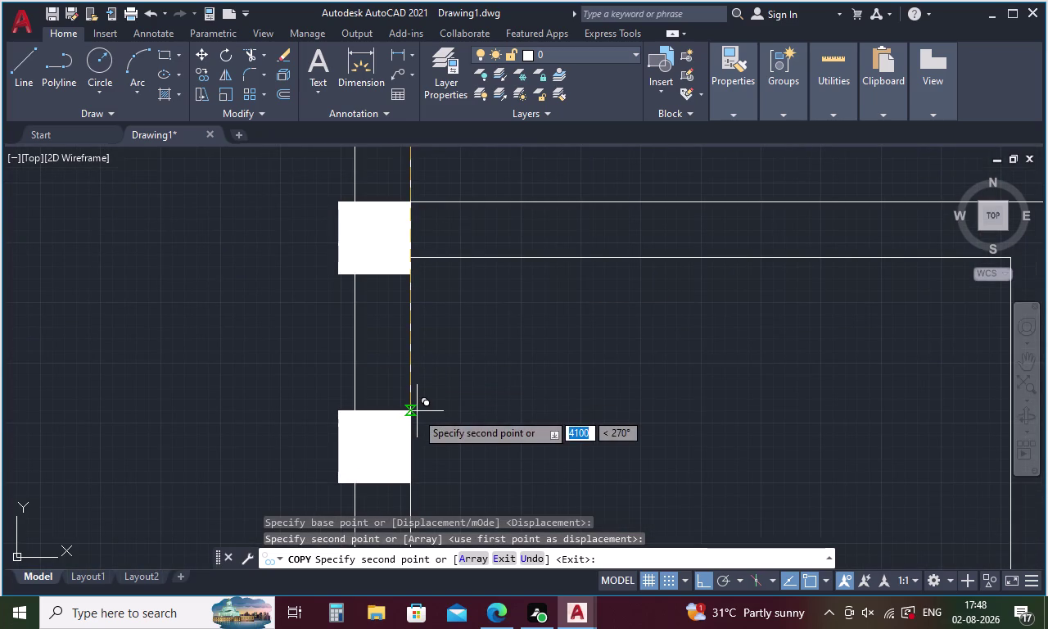
middle_drag(420, 407, 454, 265)
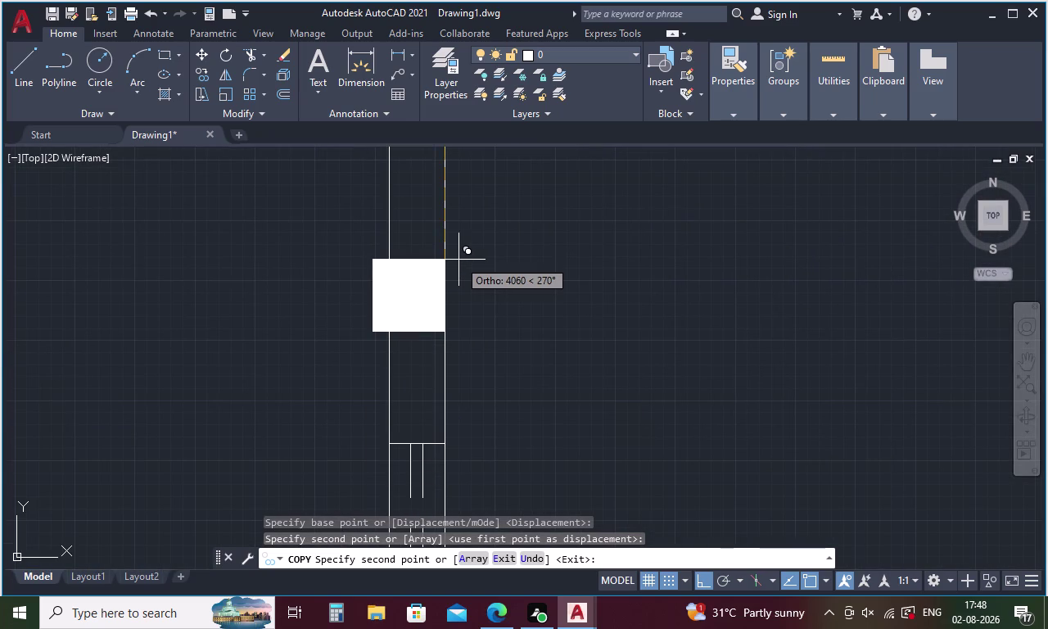
middle_drag(494, 362, 514, 158)
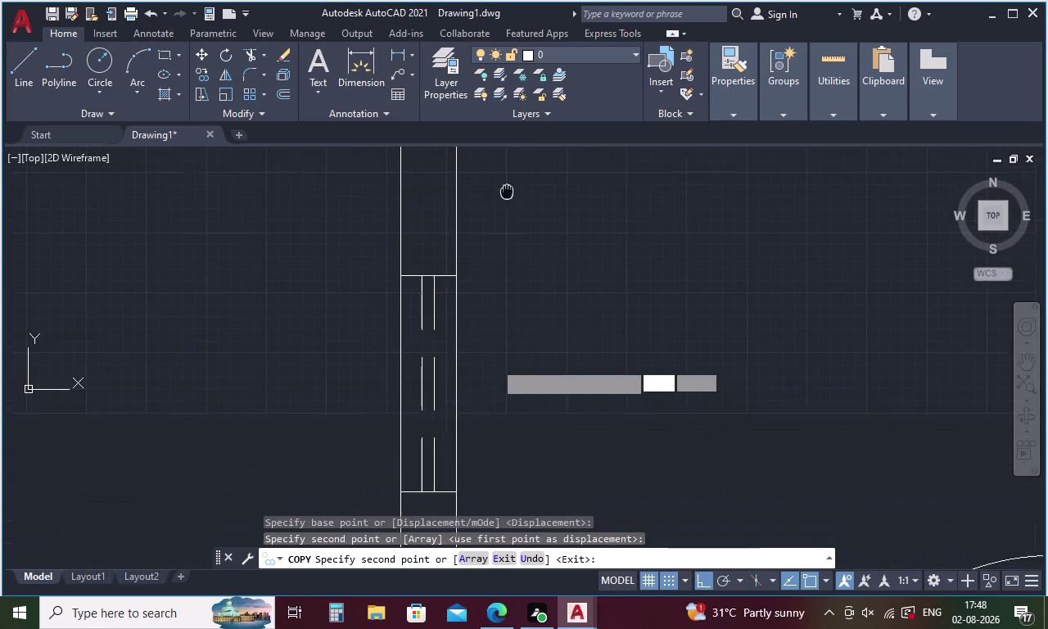
middle_drag(514, 158, 517, 150)
middle_drag(553, 290, 552, 115)
scroll(down, 3)
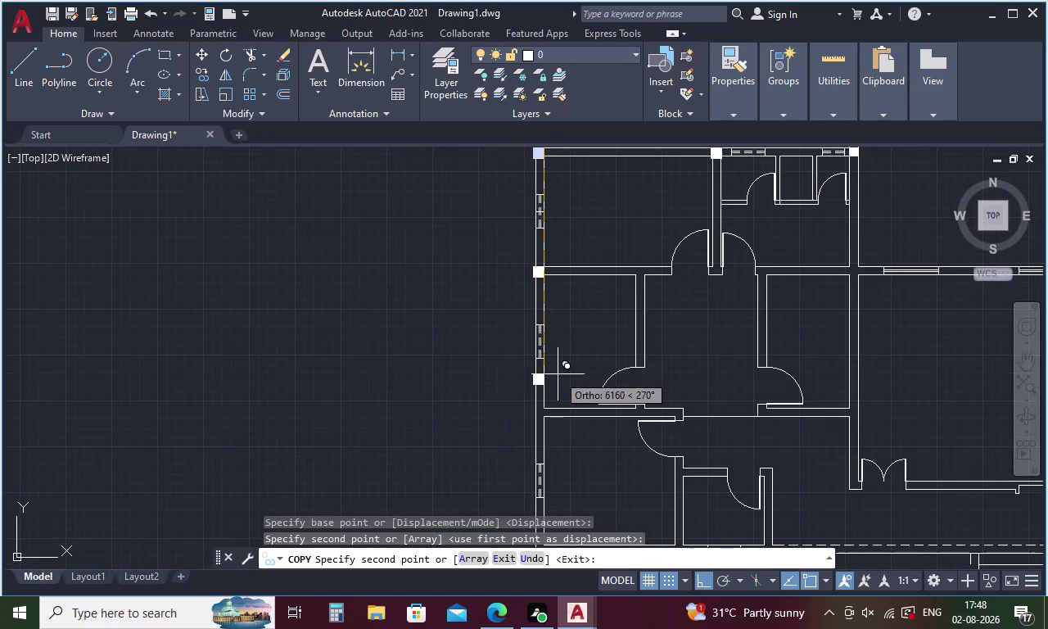
scroll(up, 3)
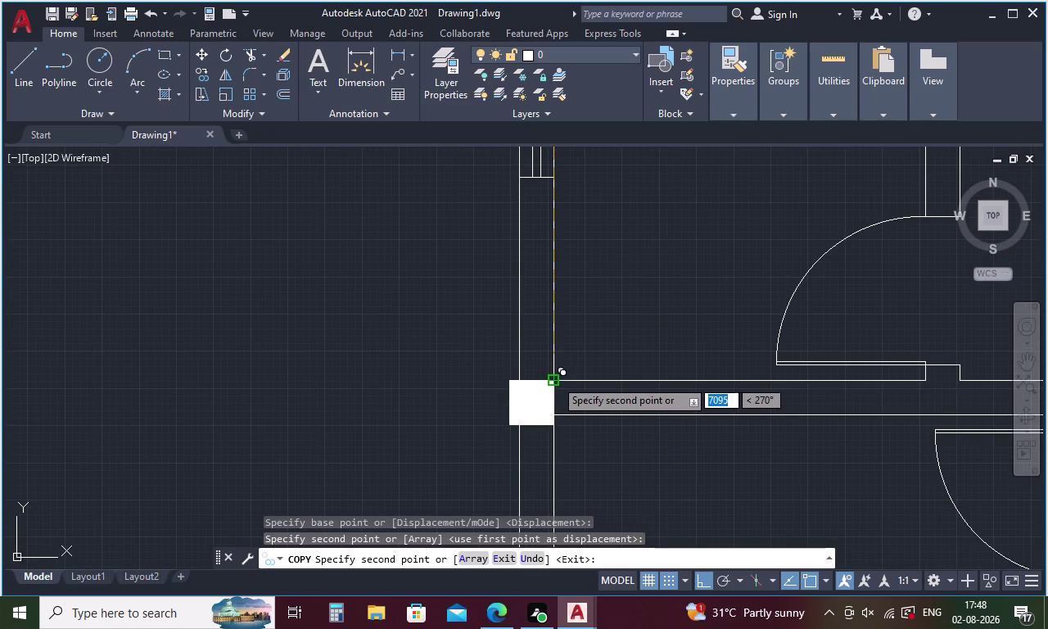
click(556, 372)
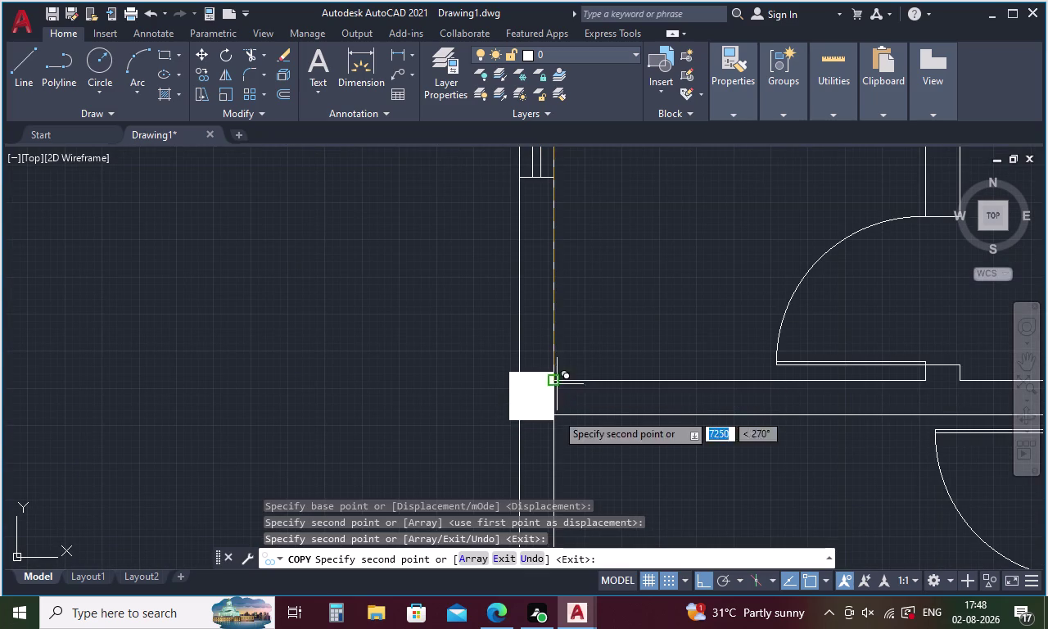
Place a third column copy further down the wall, then end copying.
middle_drag(567, 355, 548, 174)
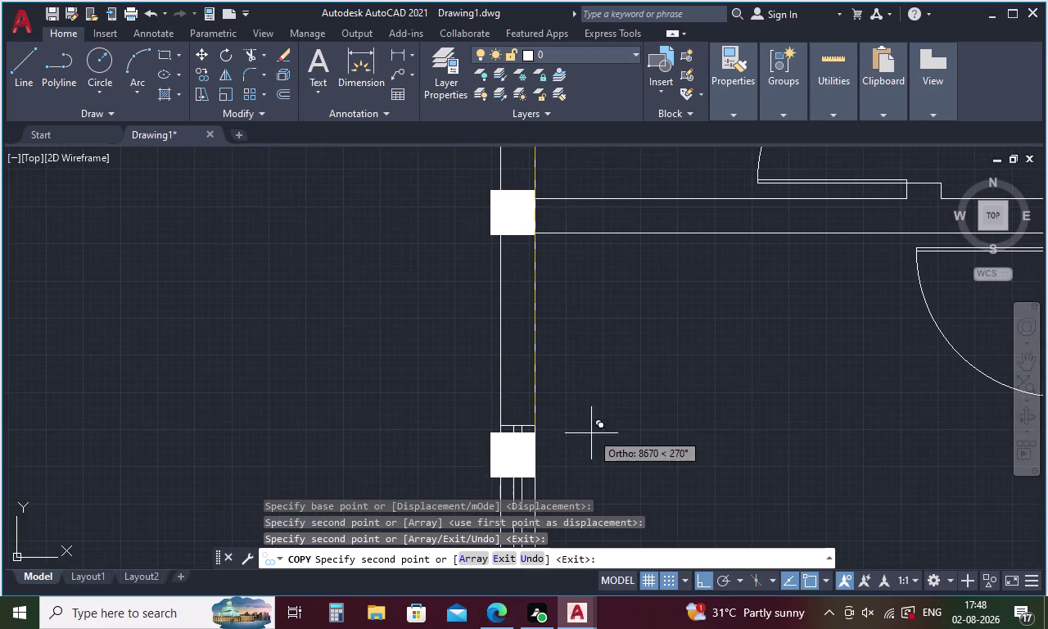
middle_drag(591, 434, 550, 180)
middle_drag(576, 435, 560, 234)
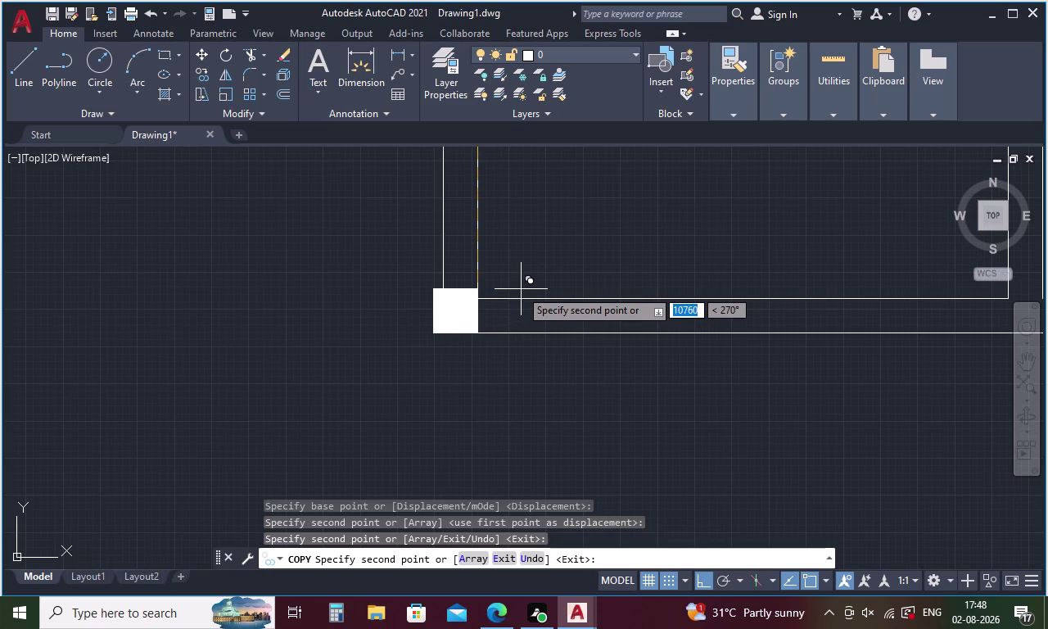
click(520, 289)
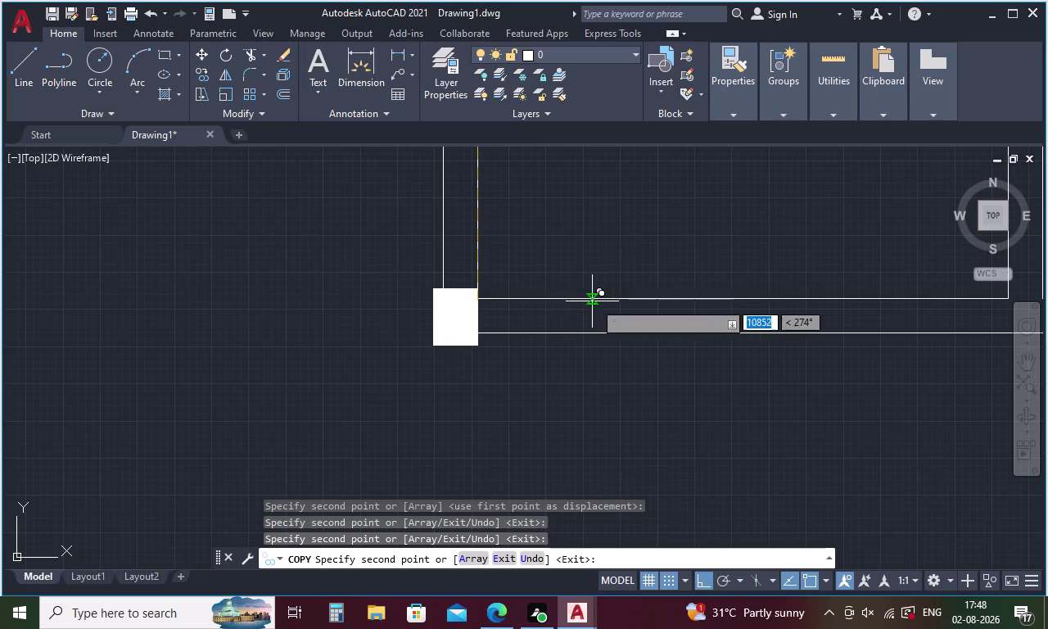
middle_drag(681, 247, 345, 296)
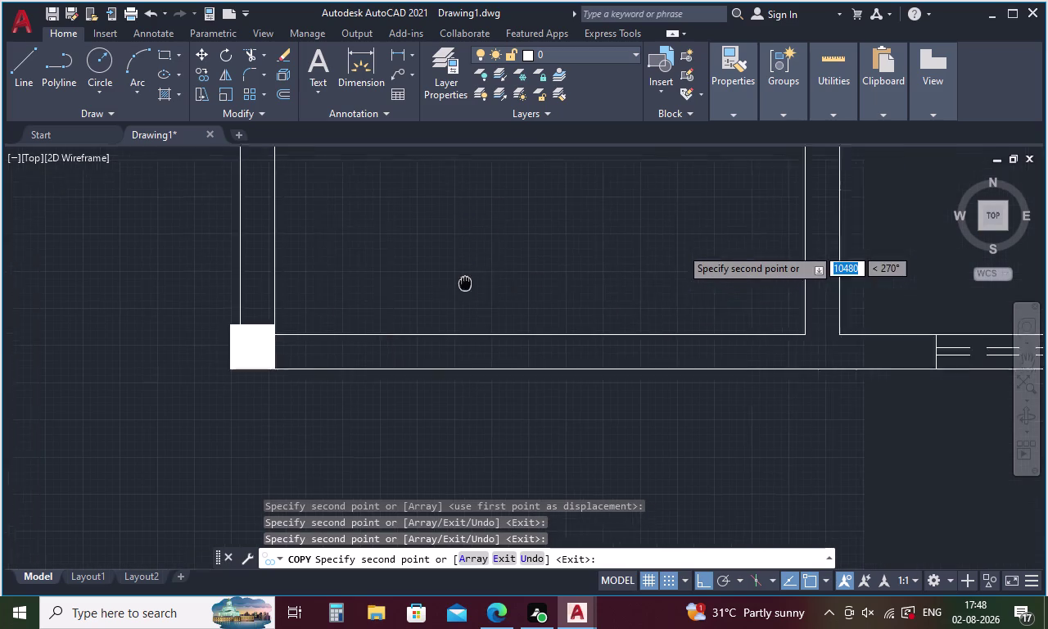
middle_drag(345, 296, 306, 300)
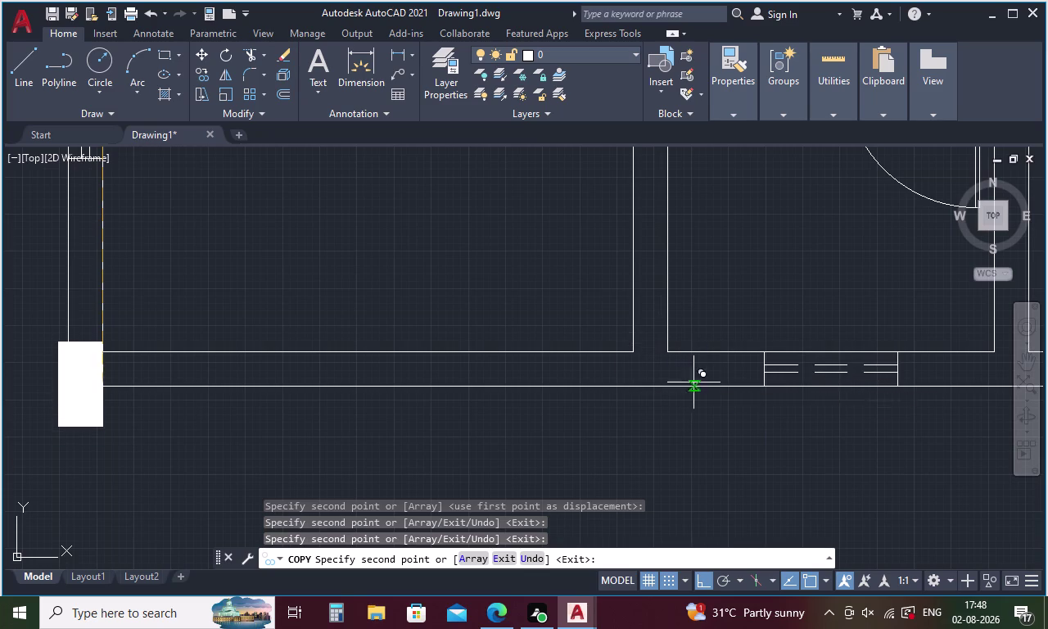
key(Escape)
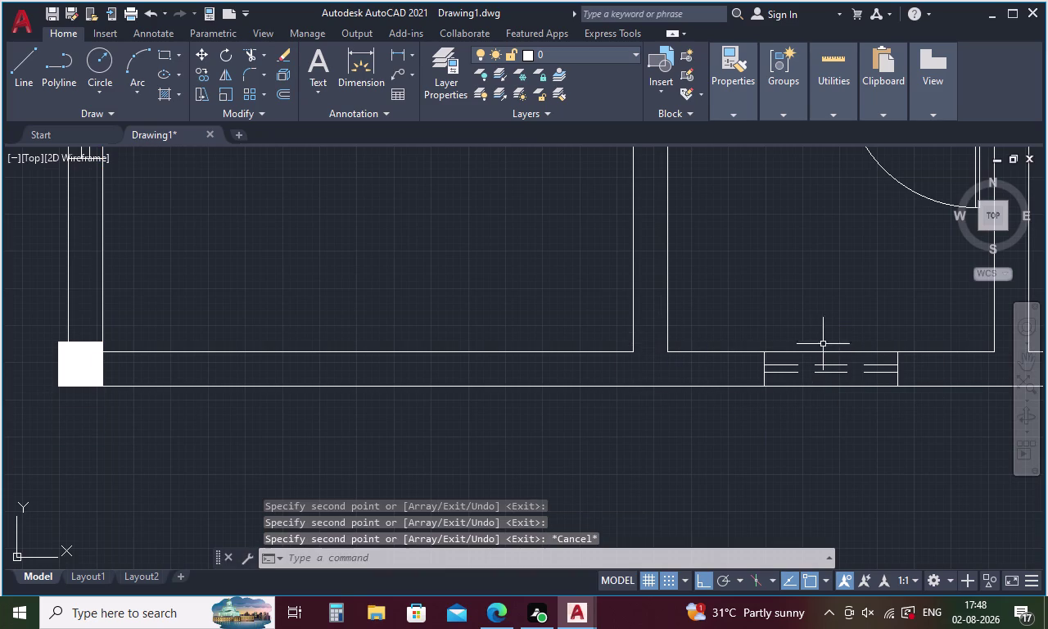
click(86, 363)
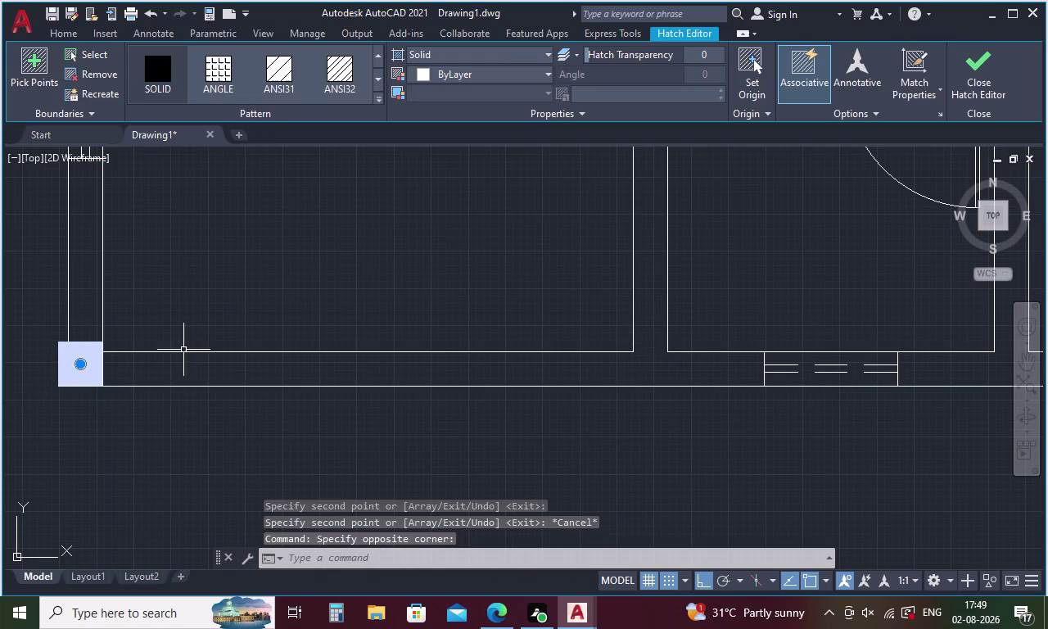
Copy the white column square from its corner to two wall junctions.
right_click(226, 315)
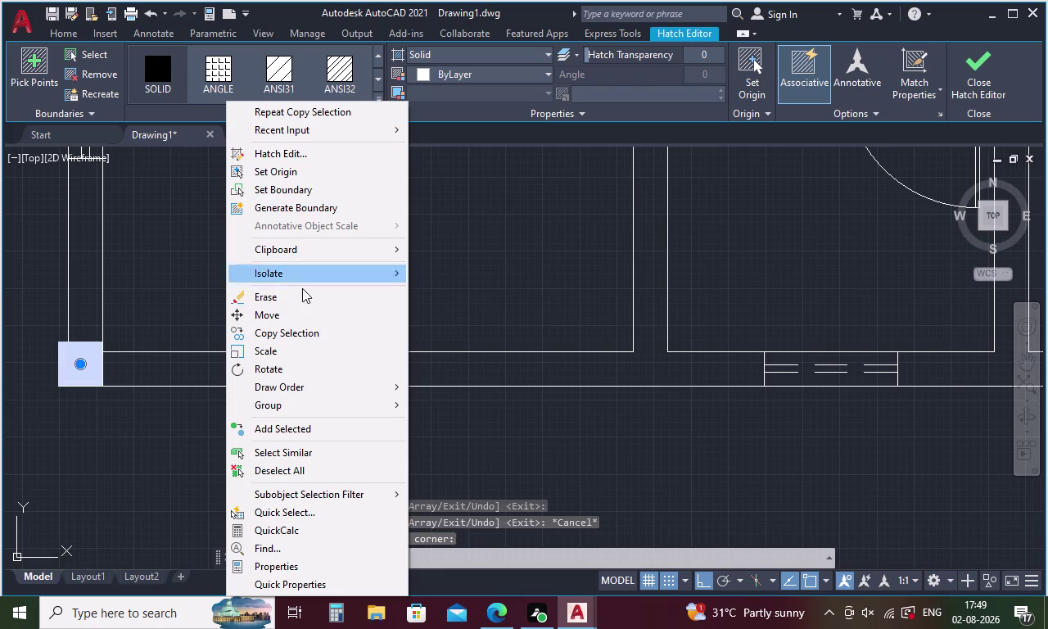
click(314, 332)
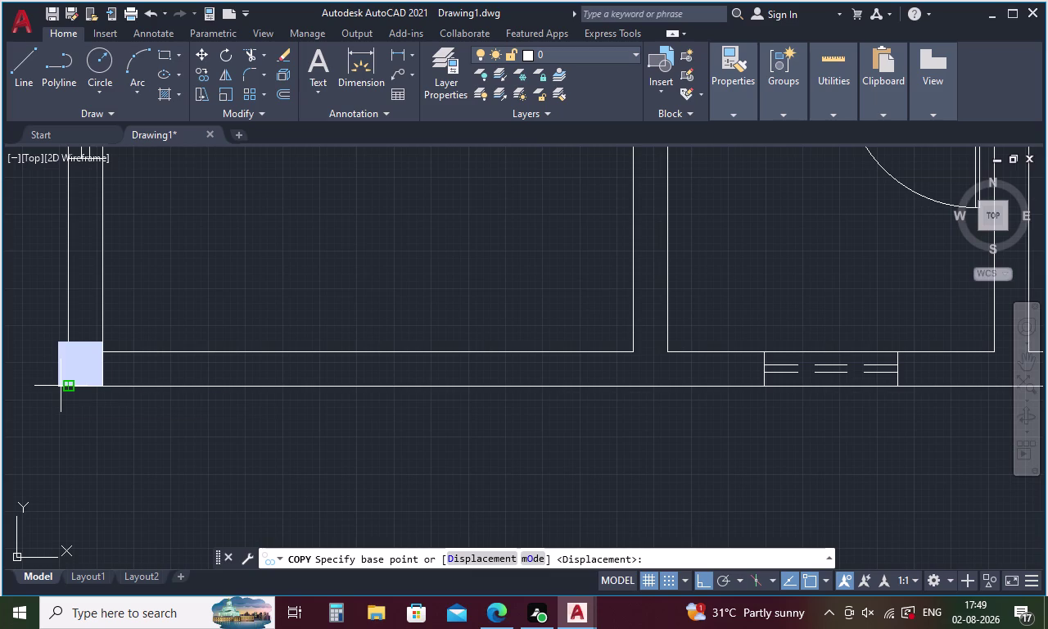
click(58, 384)
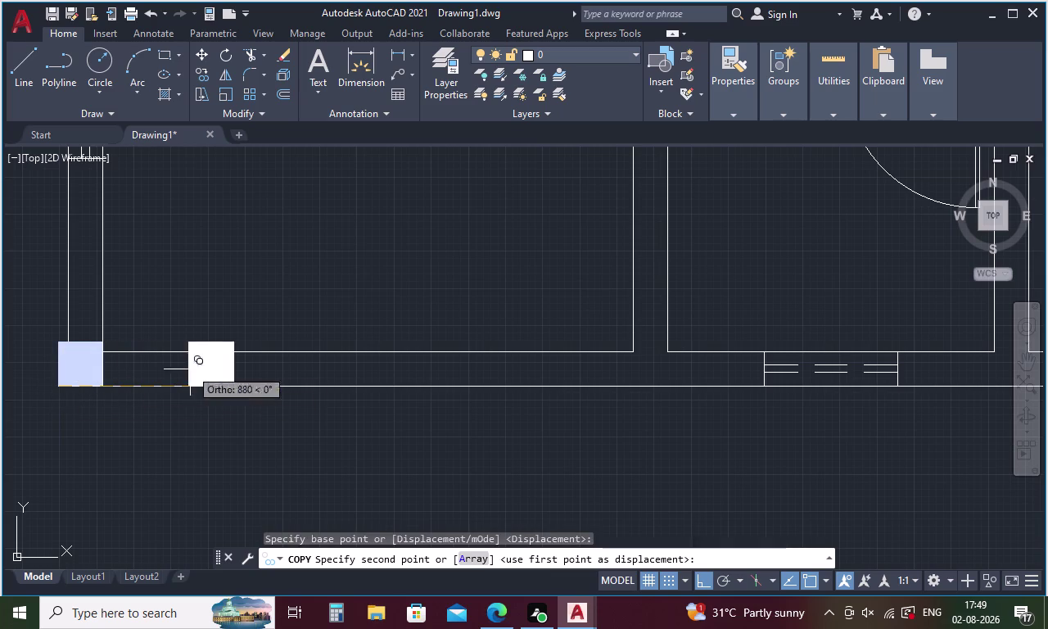
click(630, 369)
scroll(down, 3)
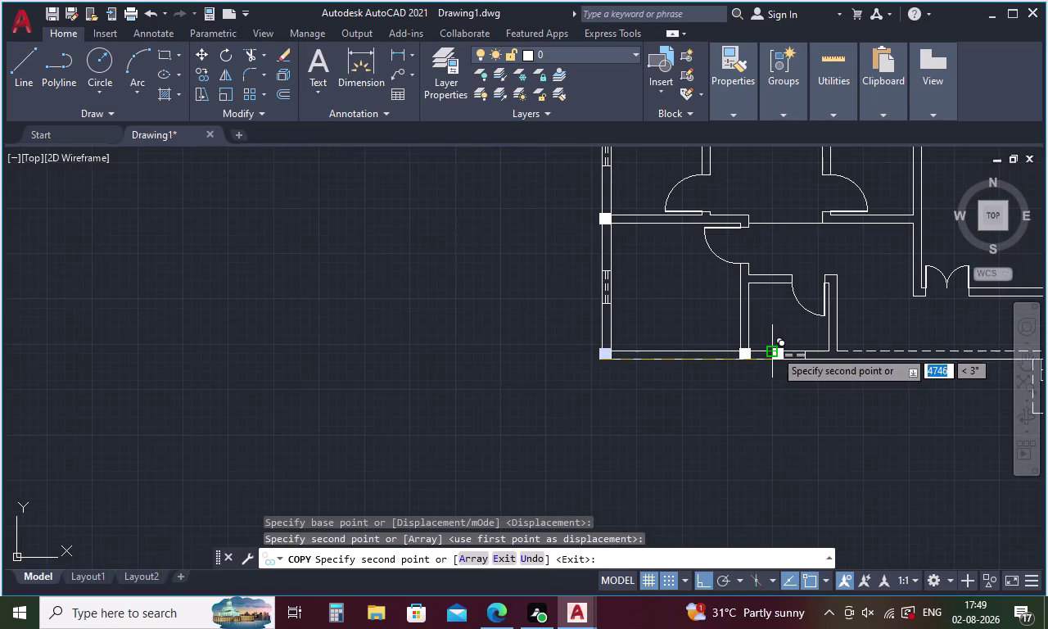
middle_drag(803, 345, 495, 409)
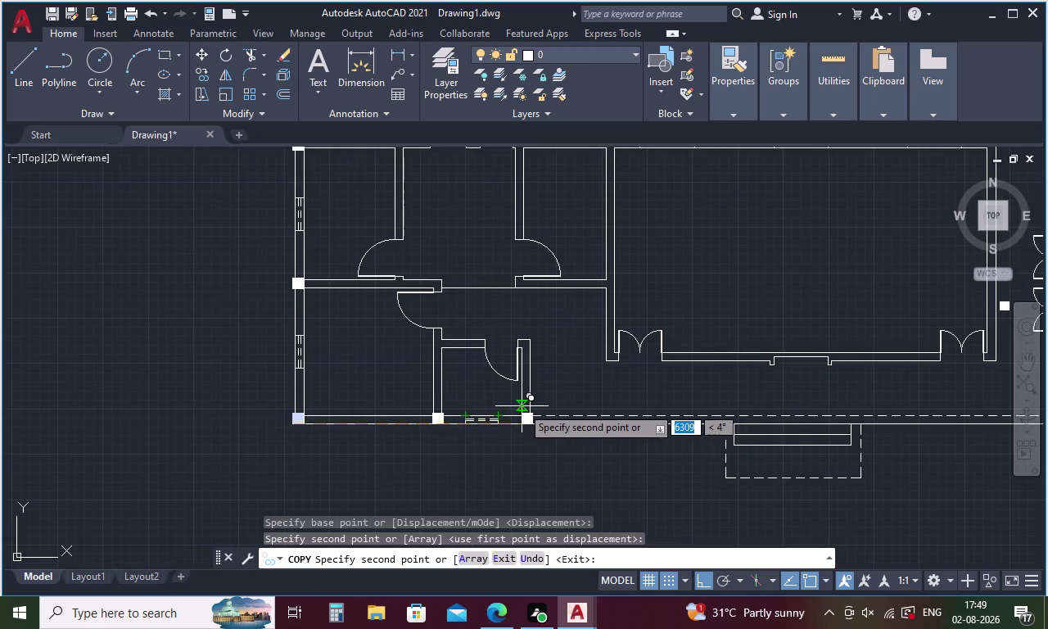
click(522, 406)
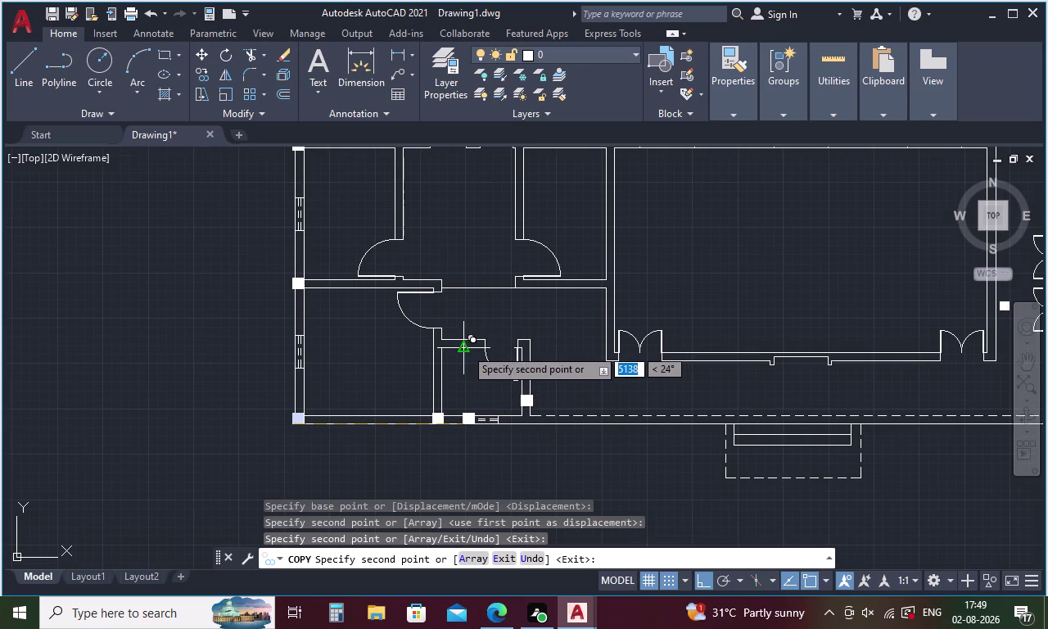
Place two more column copies at interior junctions, then select the misplaced copy.
middle_drag(465, 348, 610, 389)
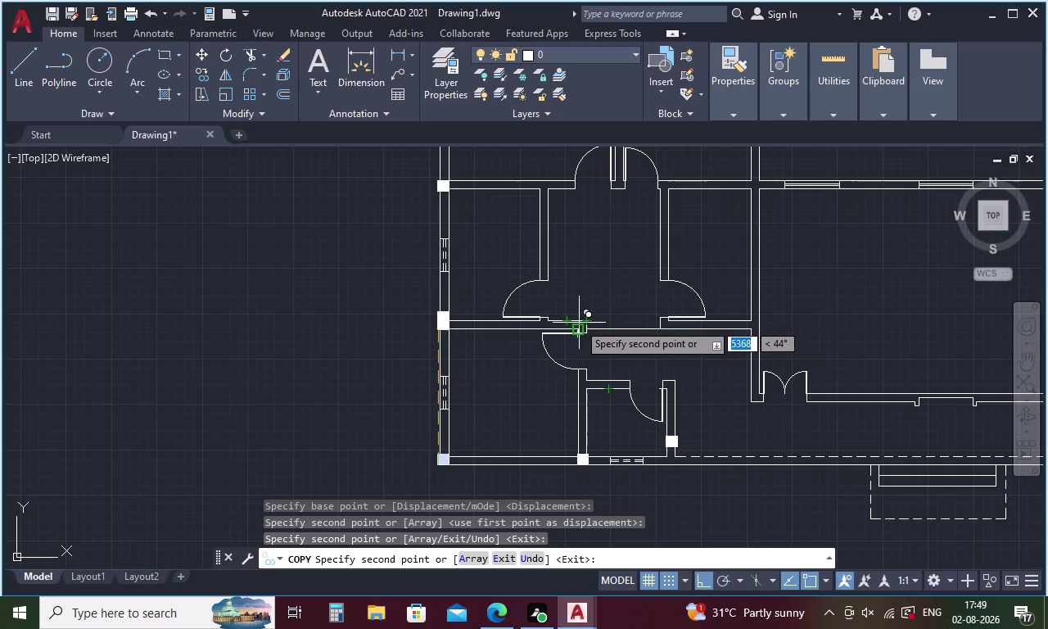
scroll(up, 3)
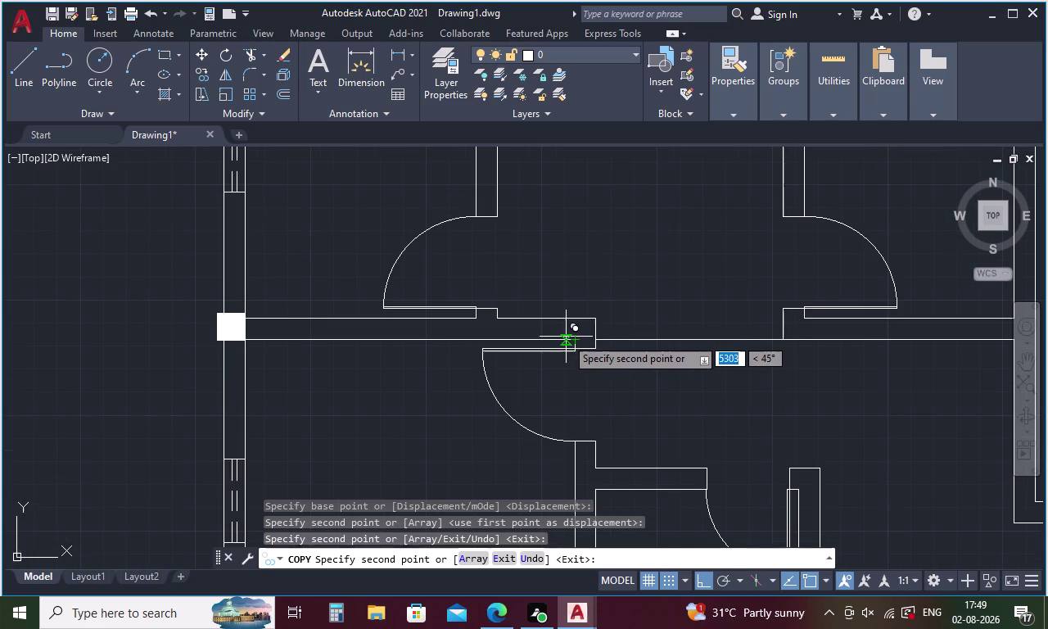
click(574, 342)
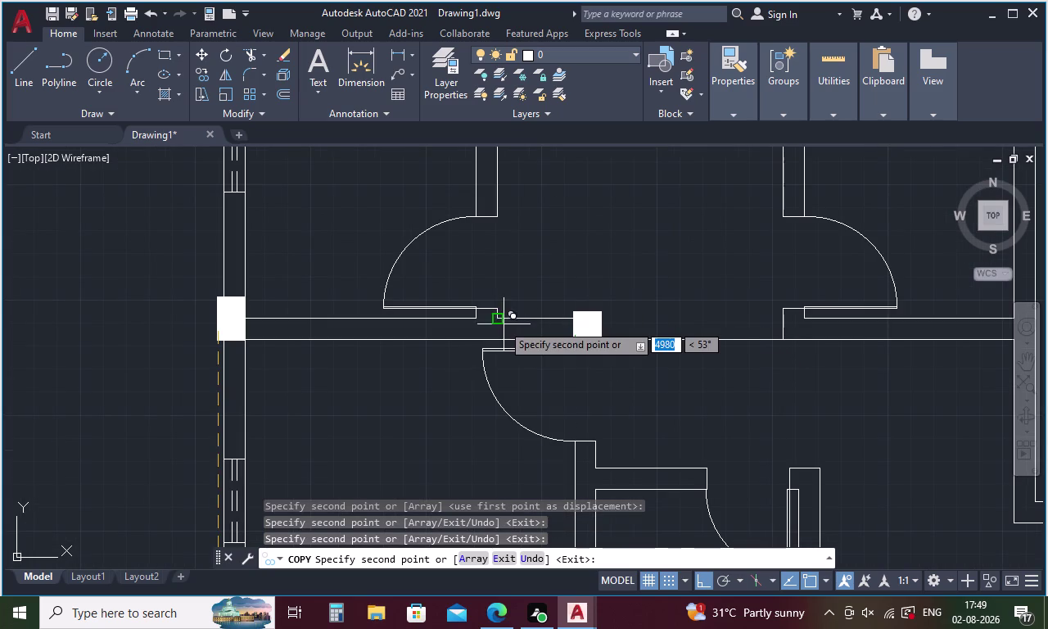
middle_drag(501, 310, 562, 499)
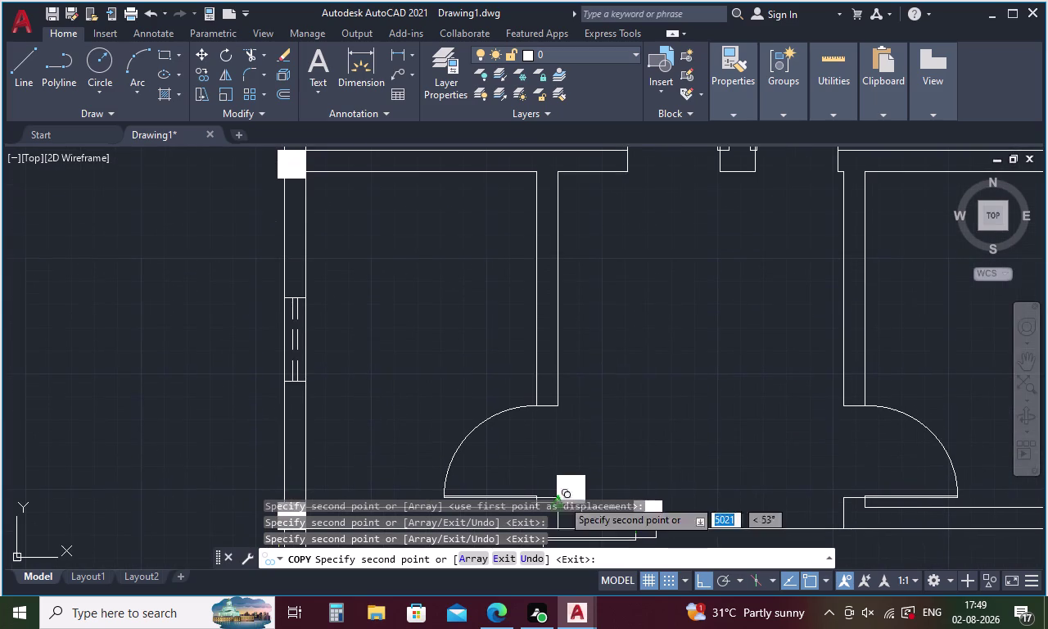
middle_drag(612, 302, 490, 412)
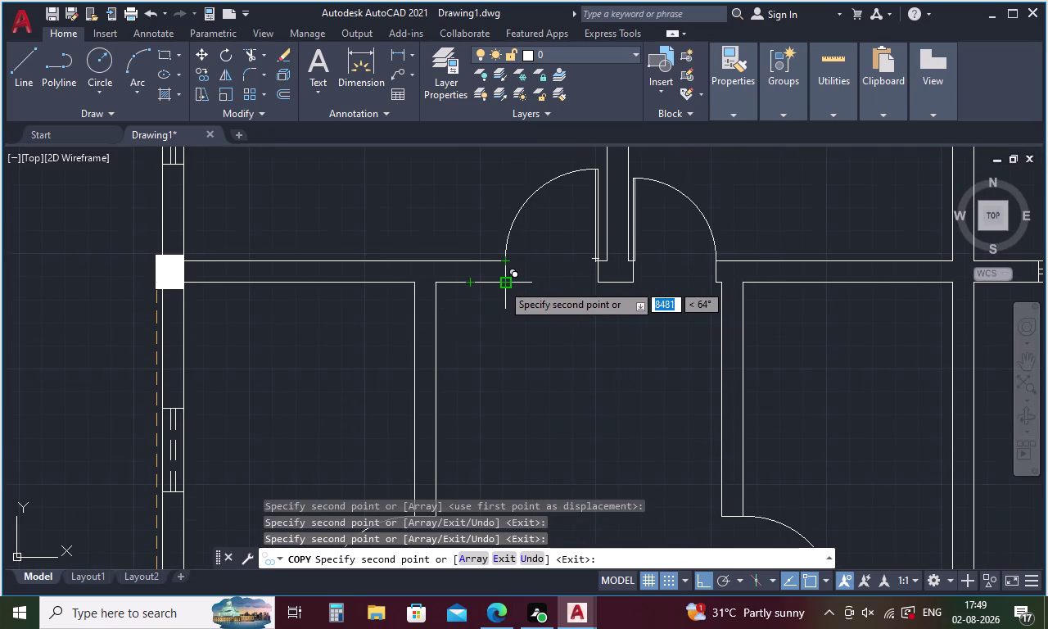
click(522, 345)
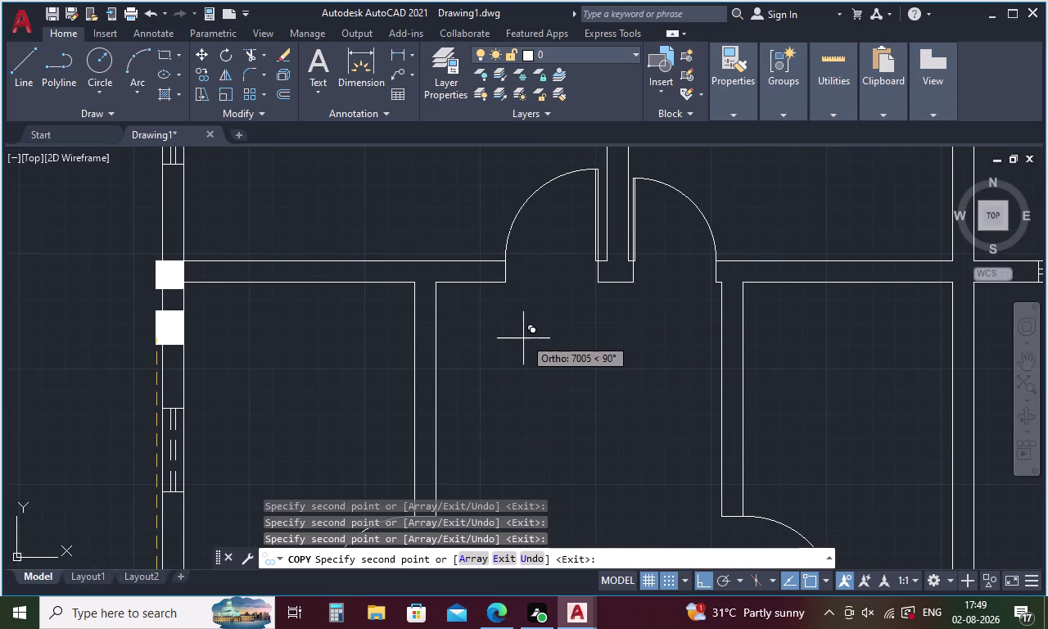
key(Escape)
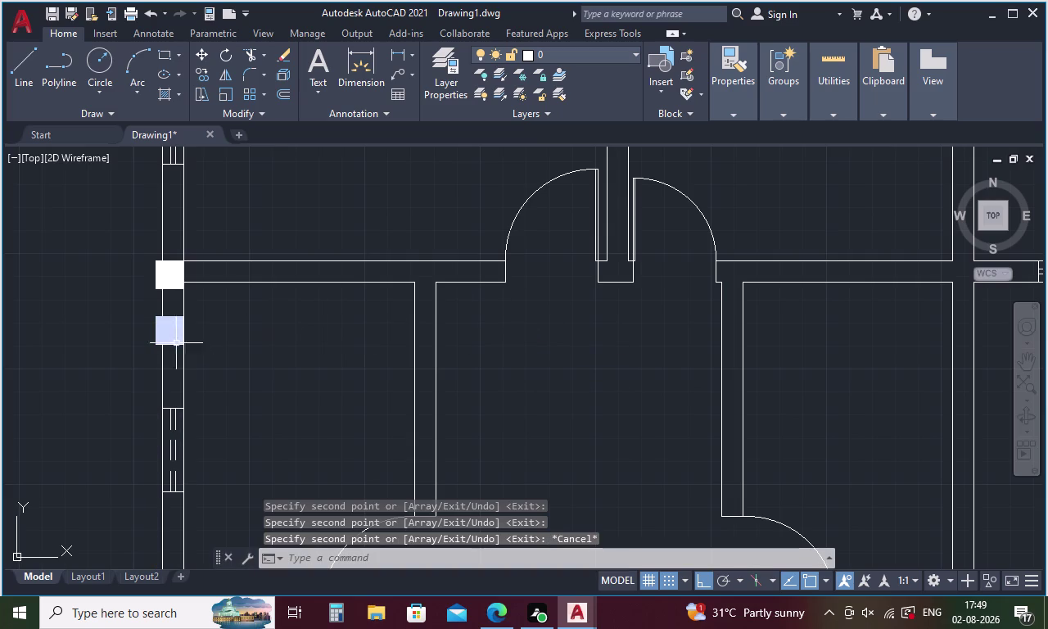
click(171, 333)
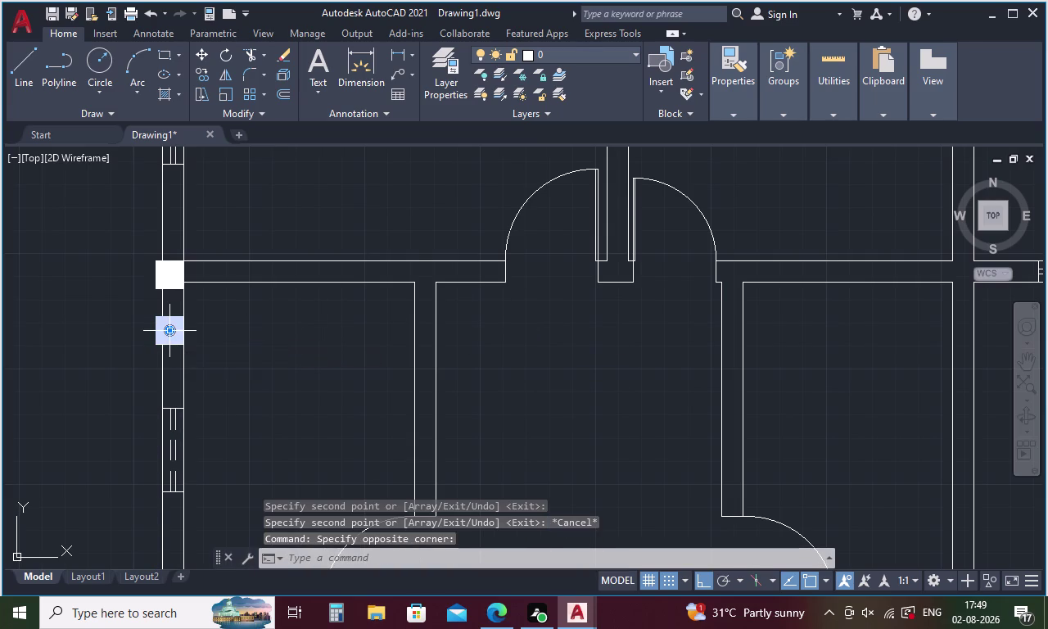
Delete the misplaced column copy and copy the left column square to the wall junction.
key(Delete)
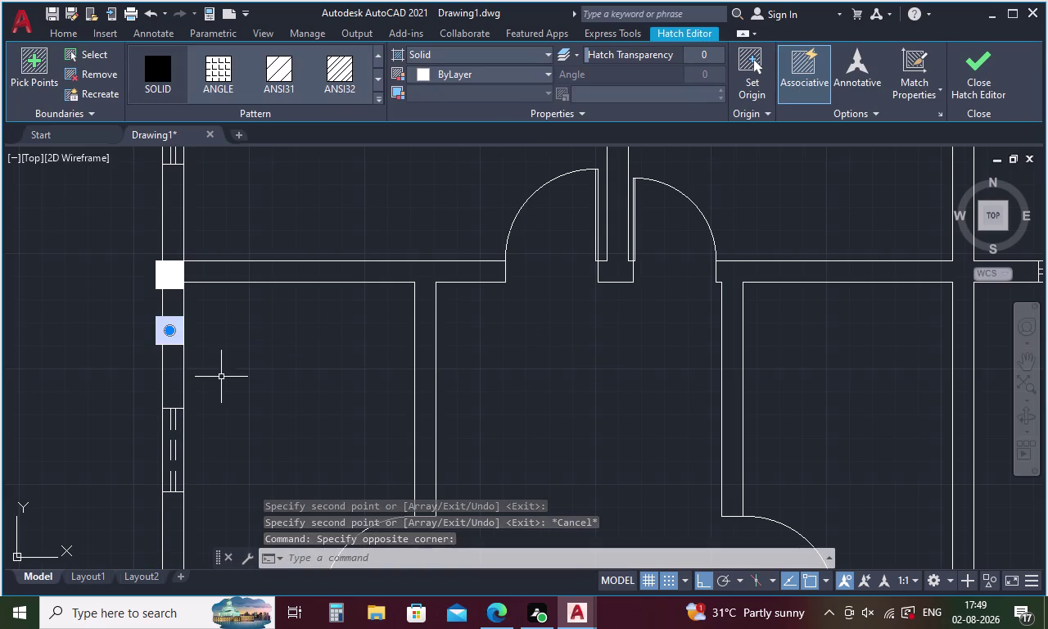
key(Delete)
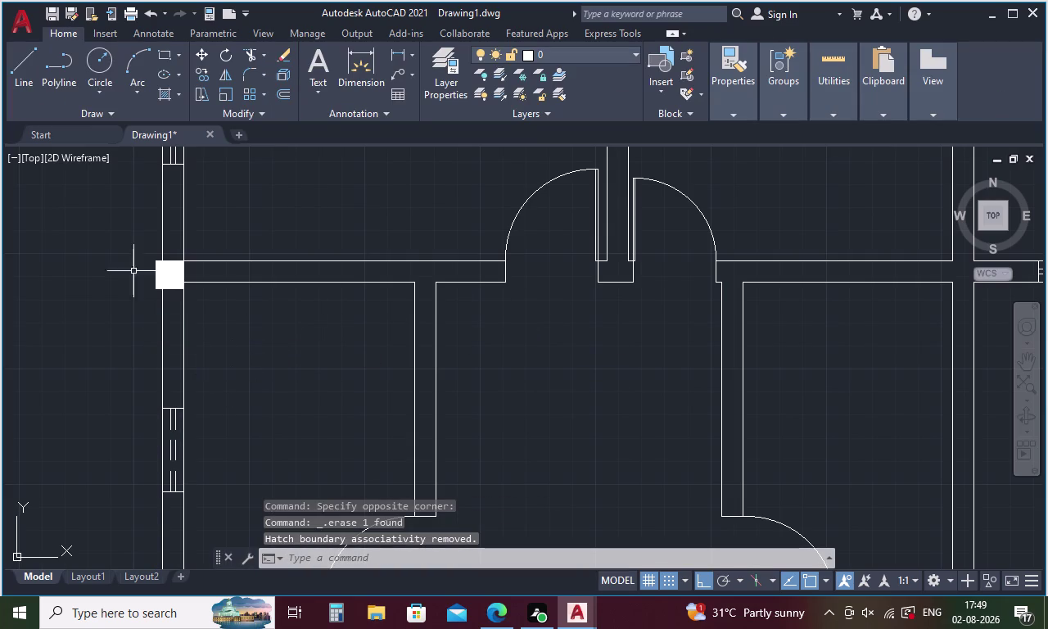
click(165, 272)
right_click(248, 333)
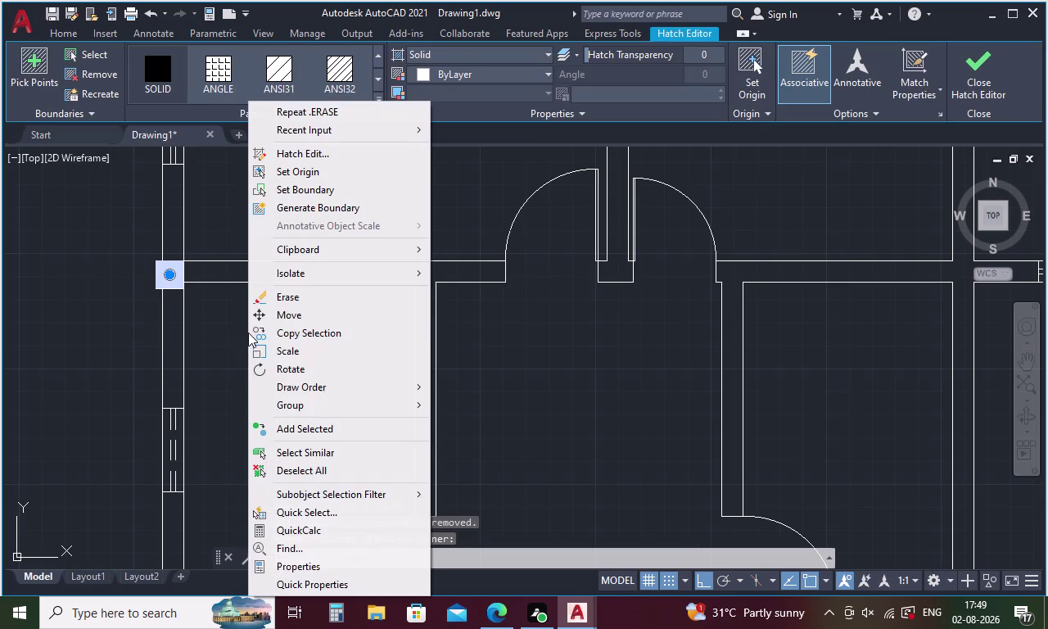
click(270, 338)
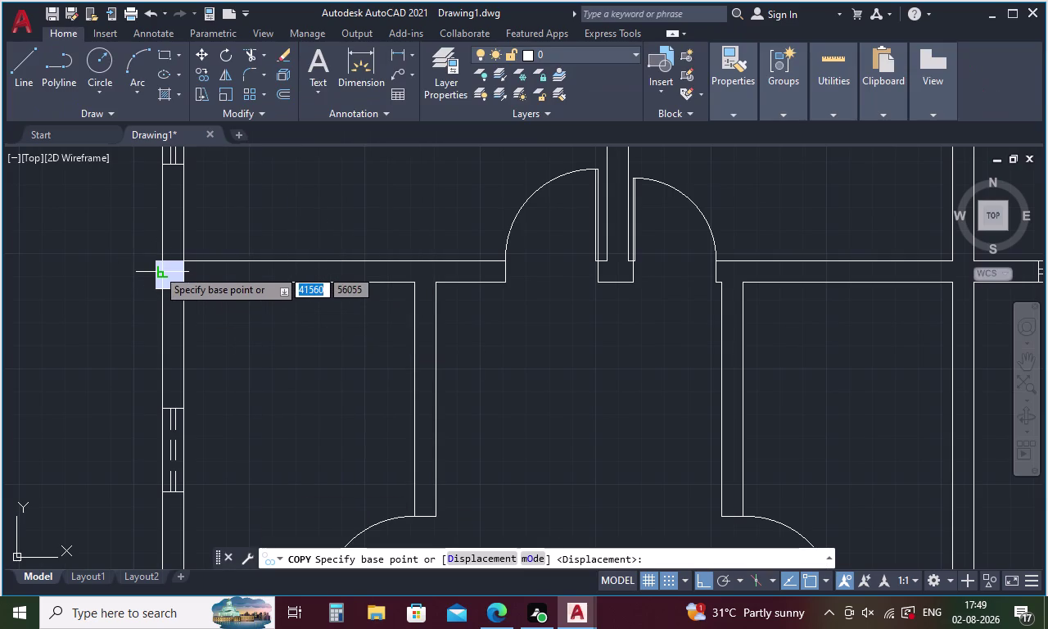
click(155, 262)
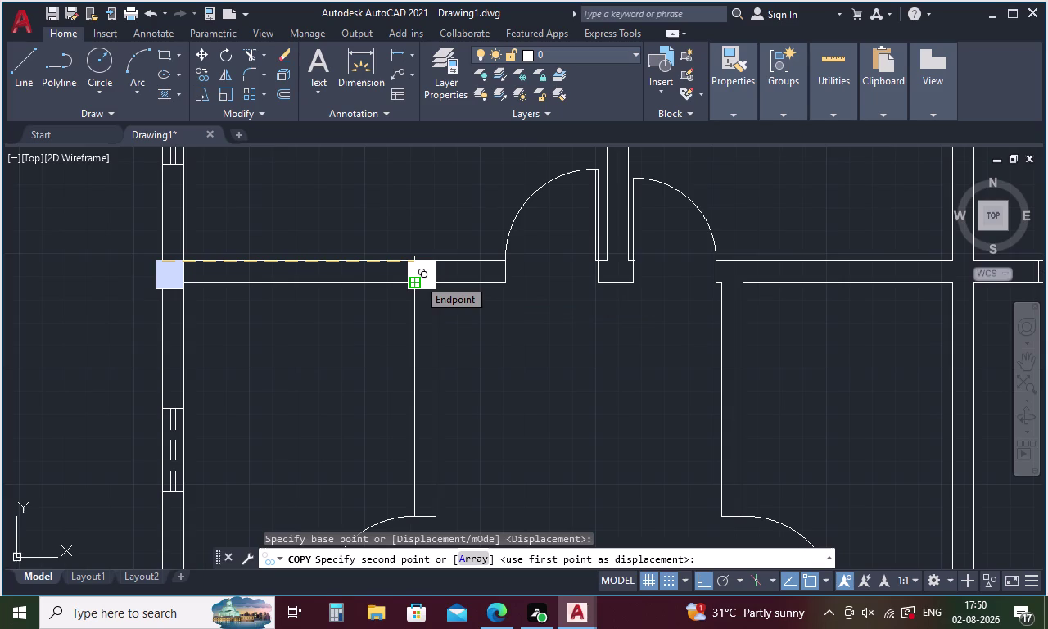
click(418, 279)
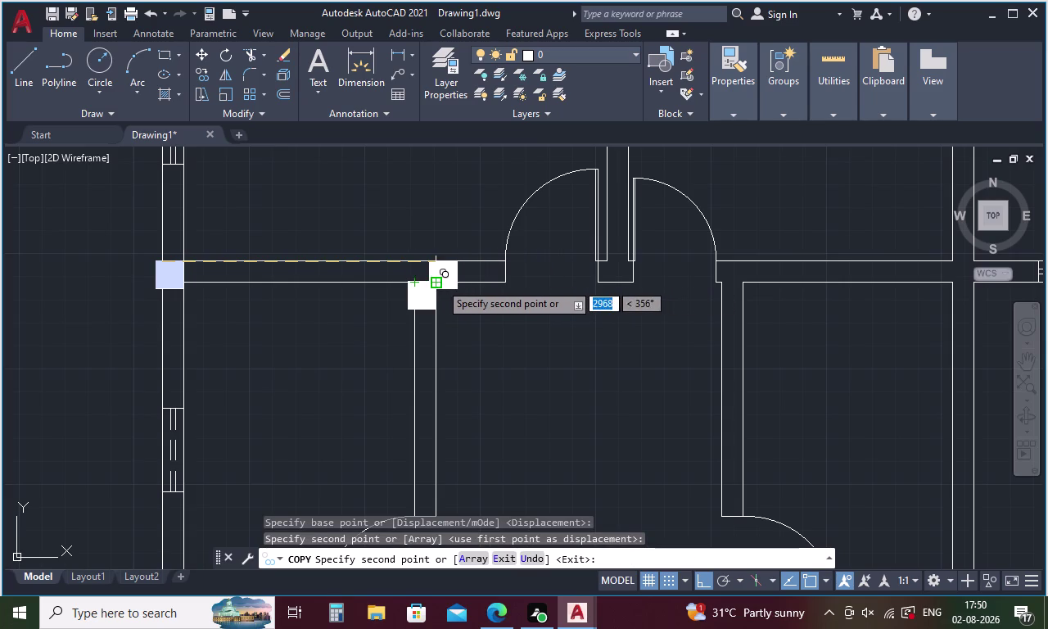
click(415, 270)
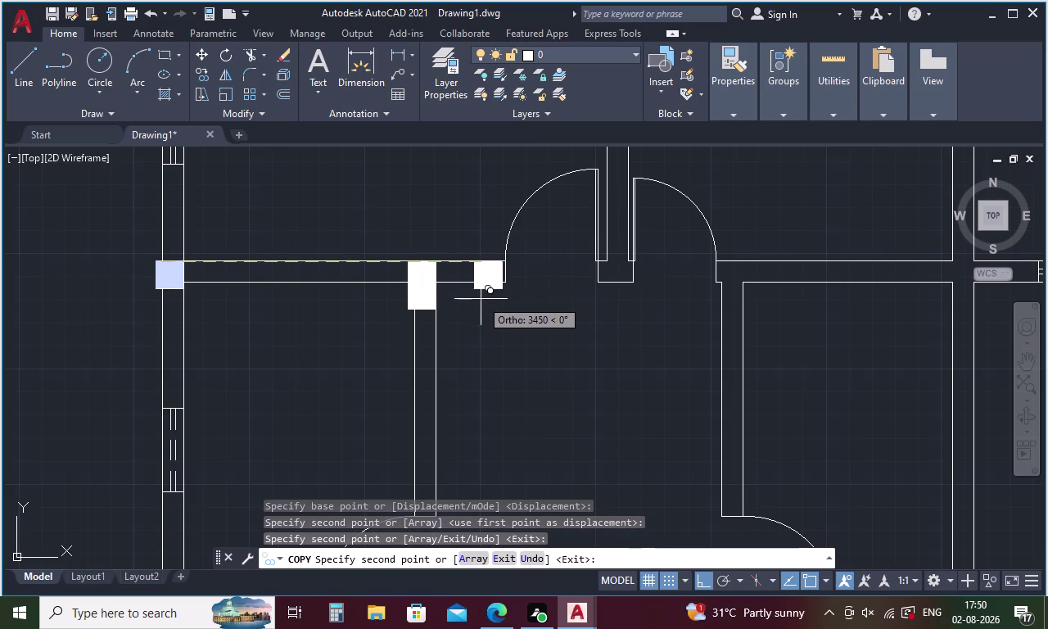
key(Escape)
Delete the extra column copy and begin copying the junction column square.
click(422, 300)
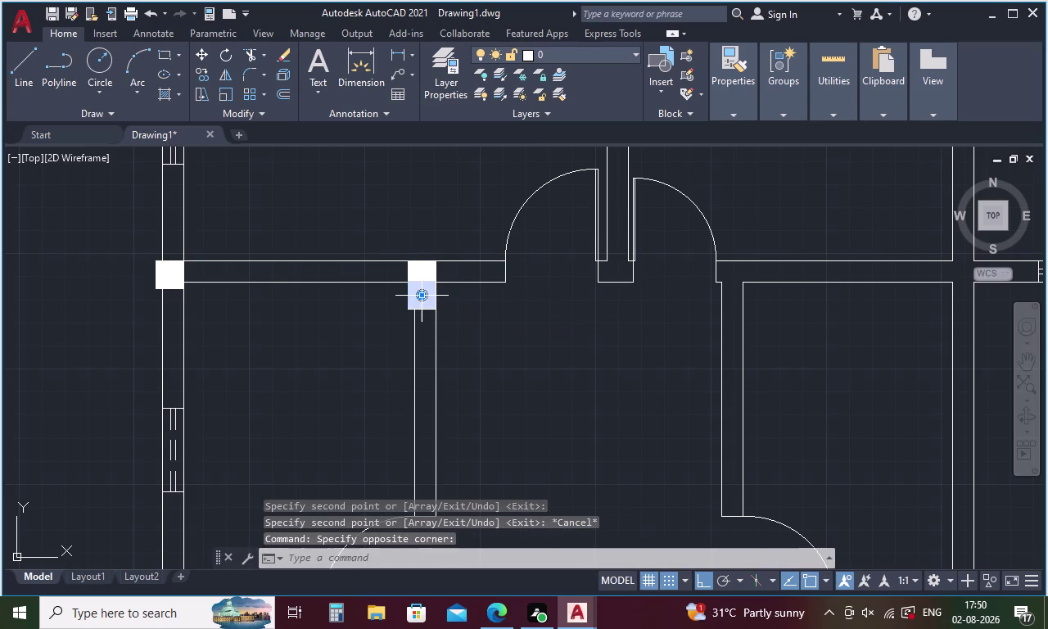
key(Delete)
key(Delete)
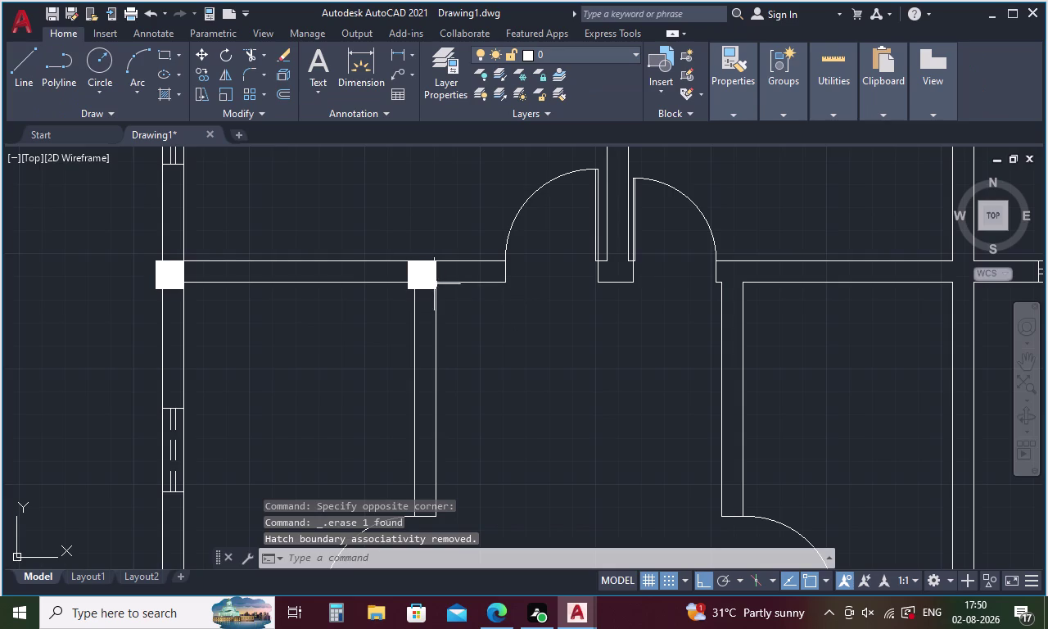
click(423, 280)
right_click(435, 243)
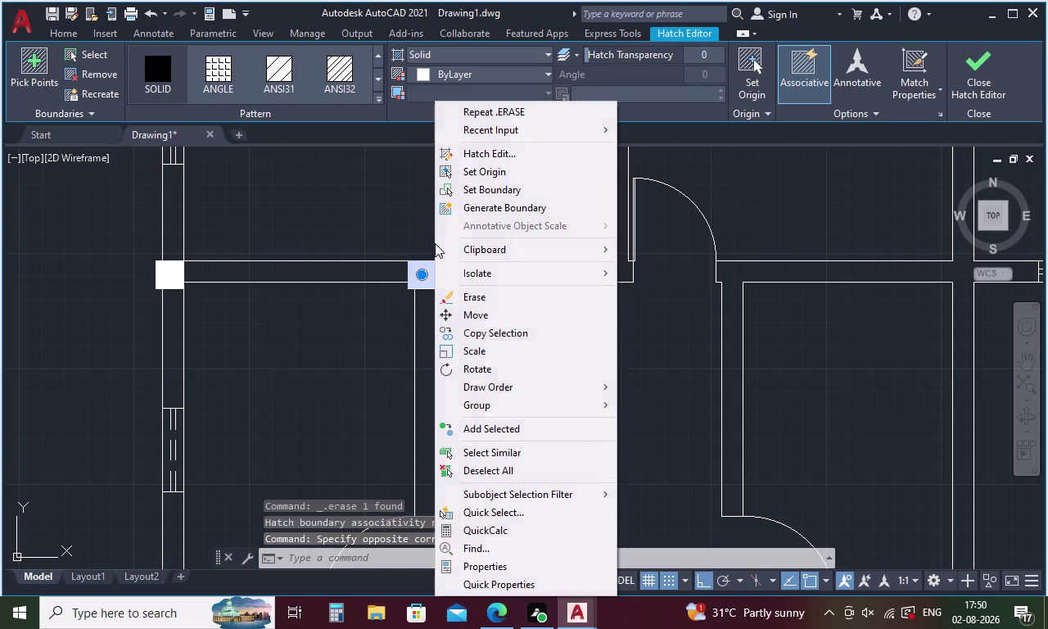
click(468, 331)
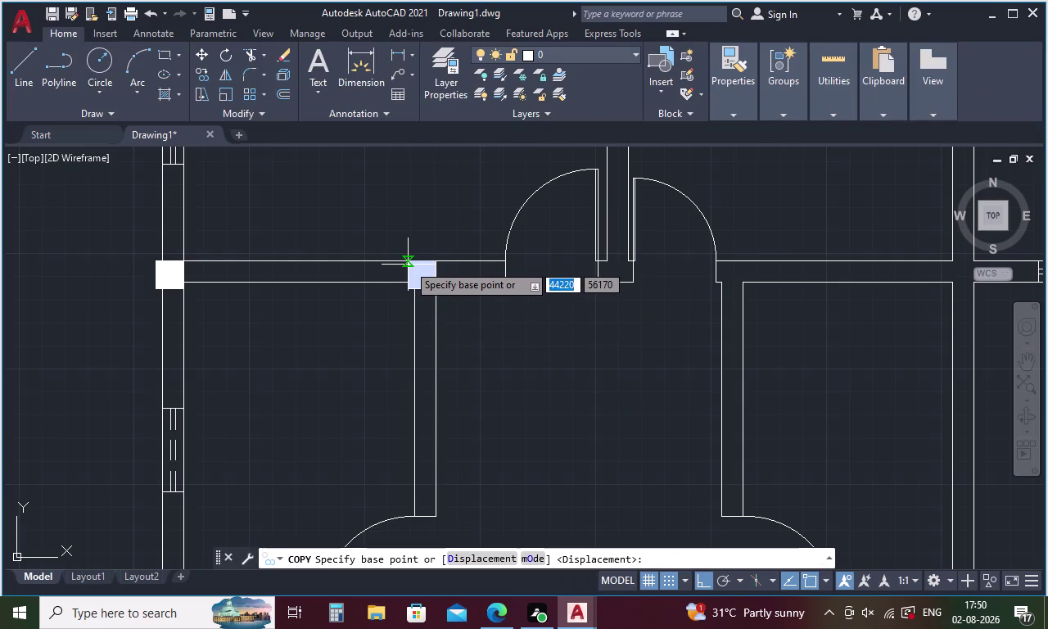
Place two more column copies near the next wall junction by the door opening.
scroll(up, 3)
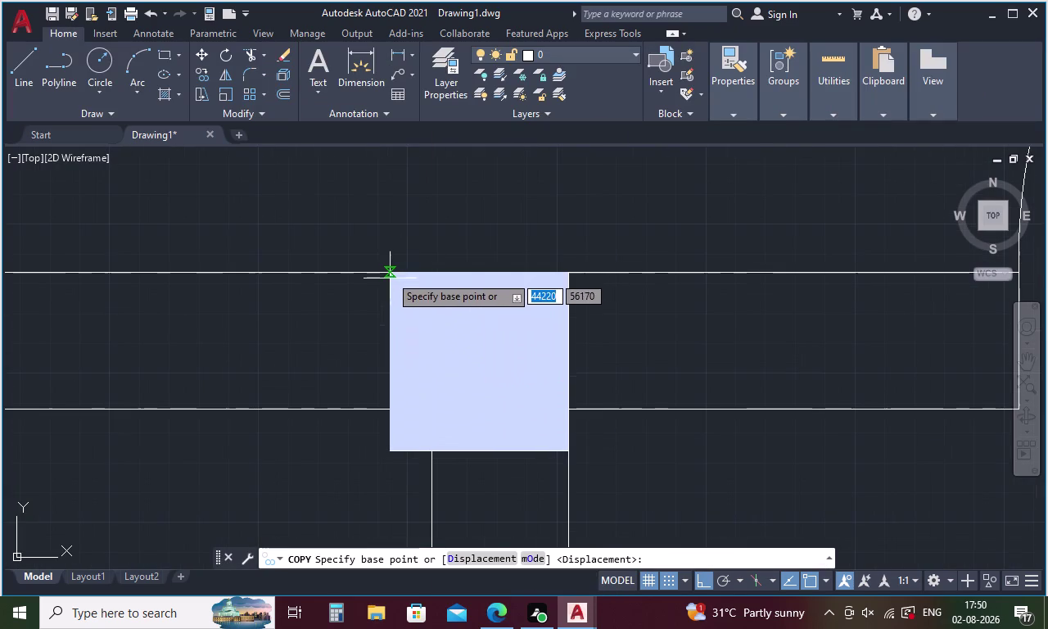
click(390, 275)
scroll(down, 3)
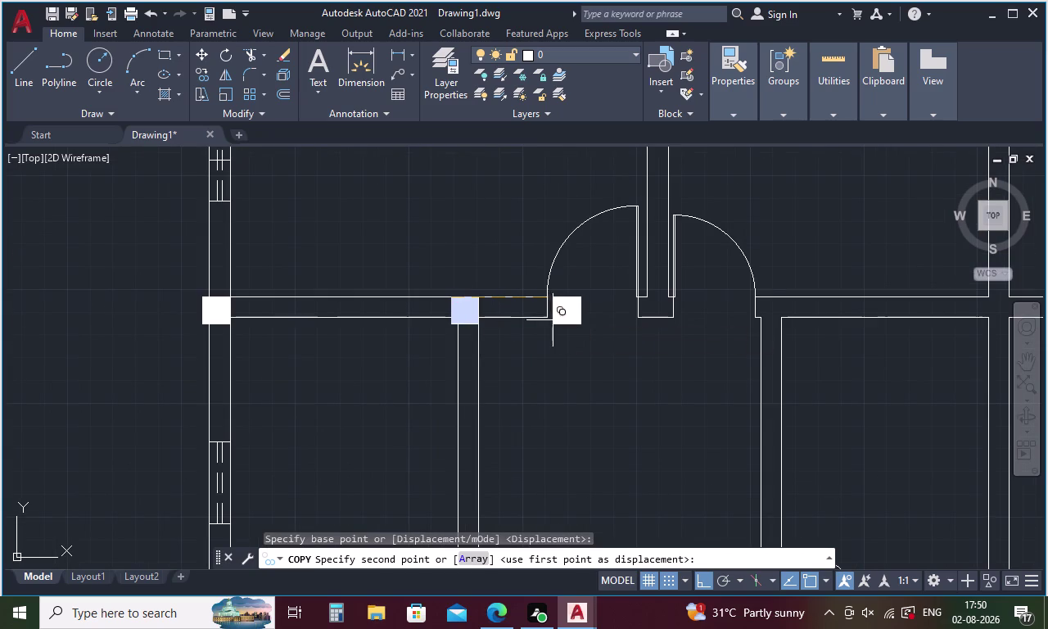
click(758, 324)
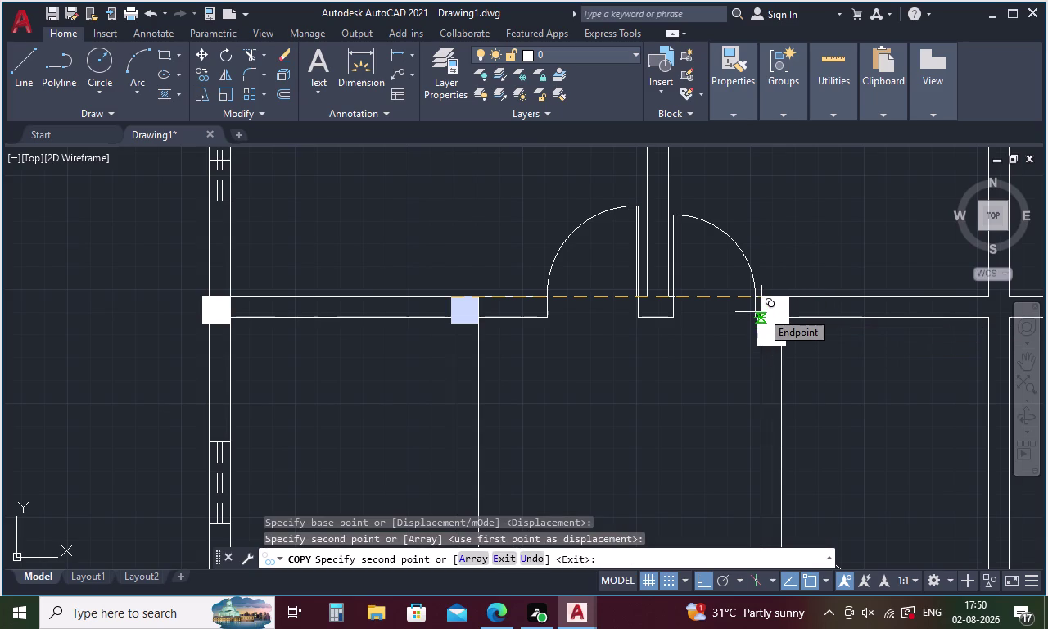
scroll(up, 3)
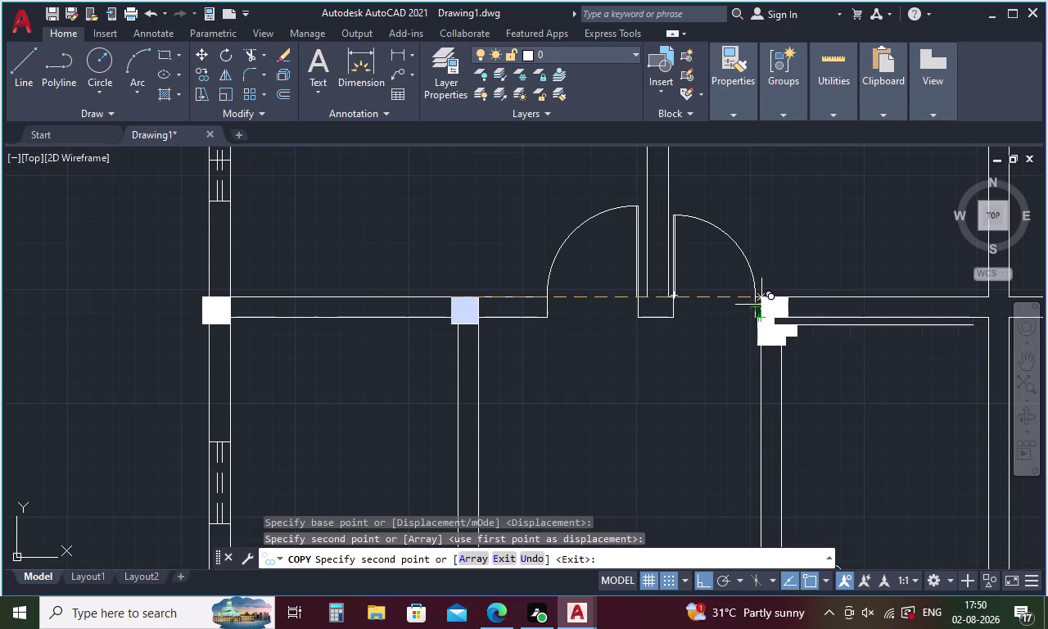
scroll(up, 3)
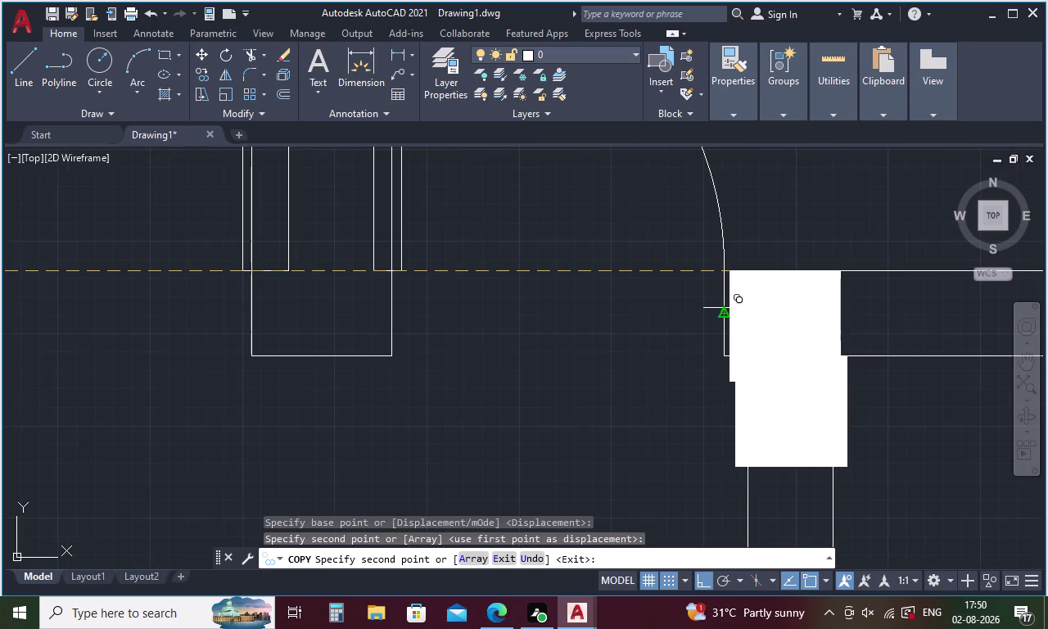
click(729, 307)
key(Escape)
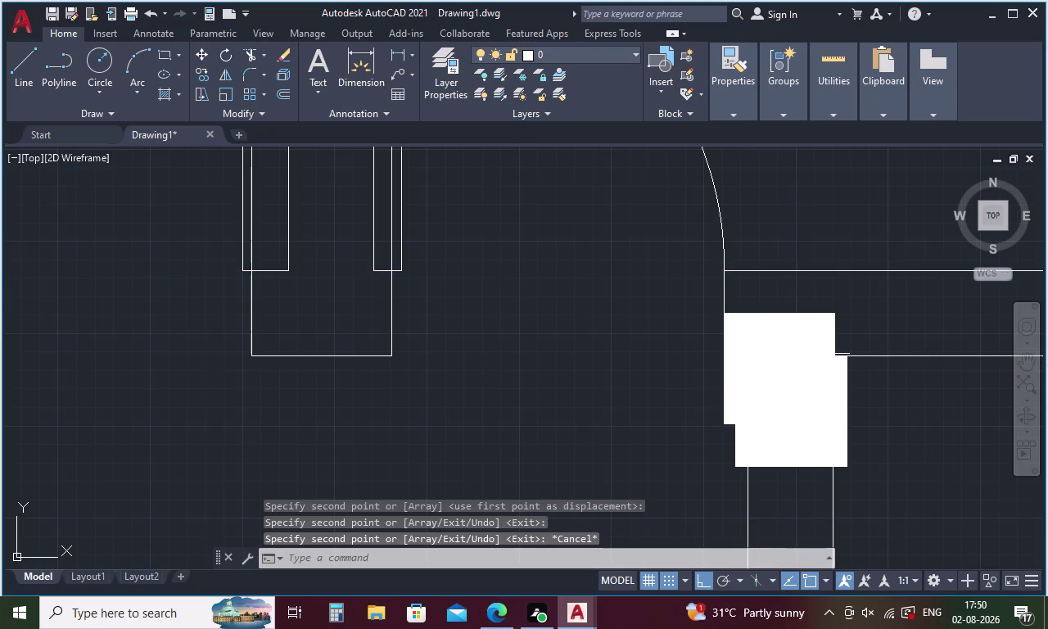
Erase the two overlapping column squares beside the door opening.
drag(816, 304, 804, 362)
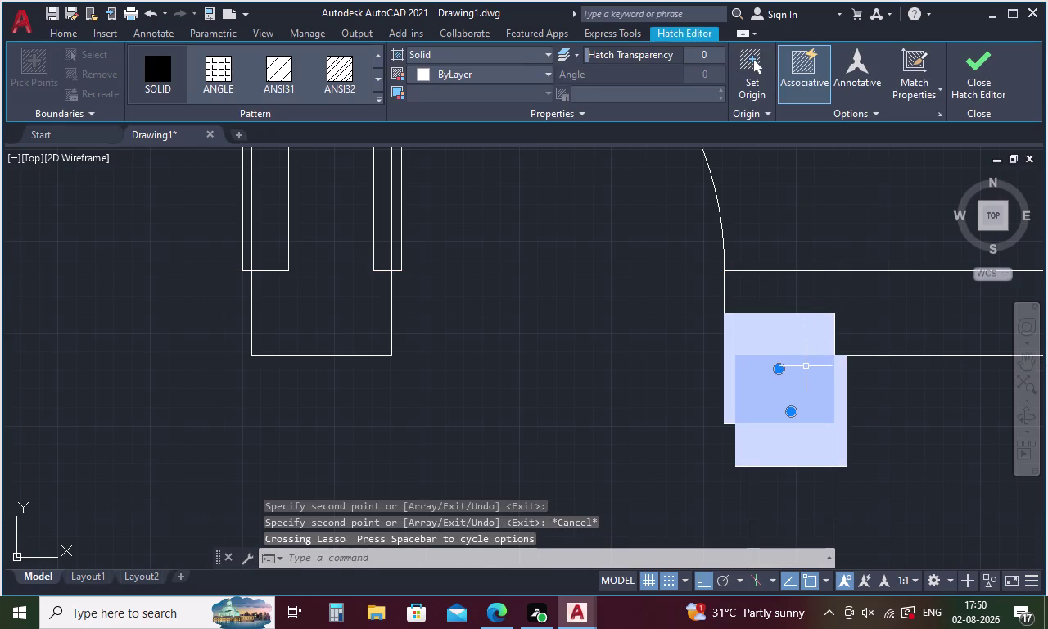
key(Delete)
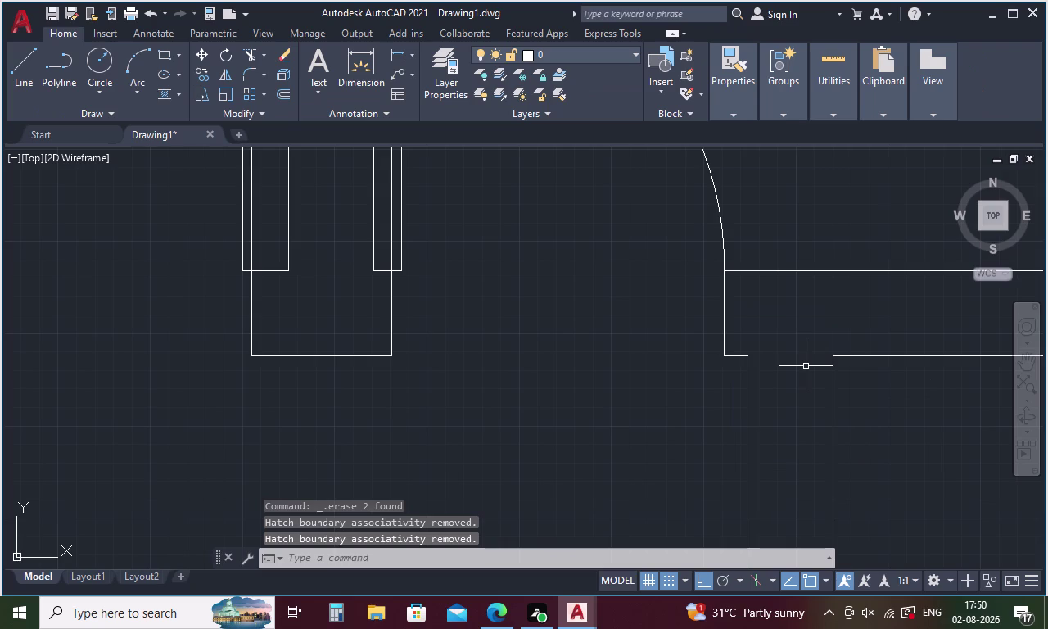
scroll(down, 3)
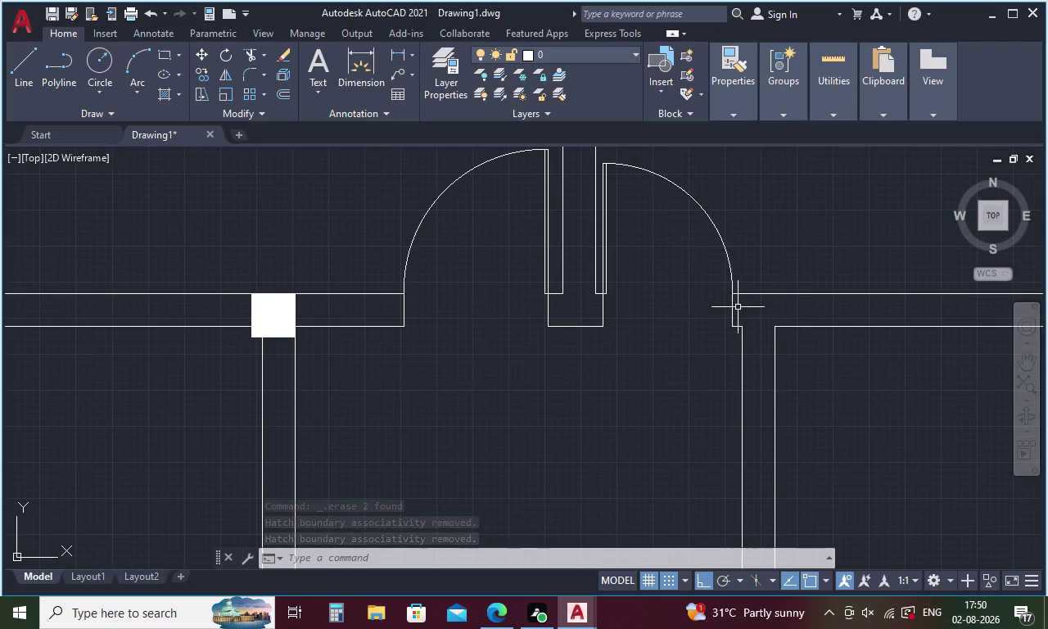
Copy the left column square to the first door opening's wall end.
click(265, 312)
right_click(458, 377)
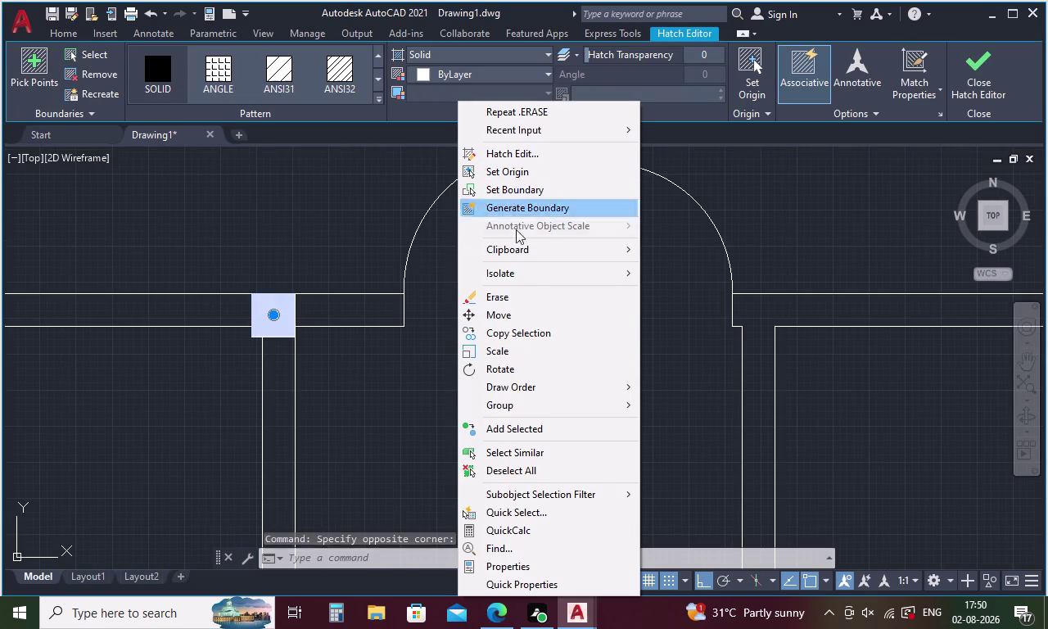
click(515, 326)
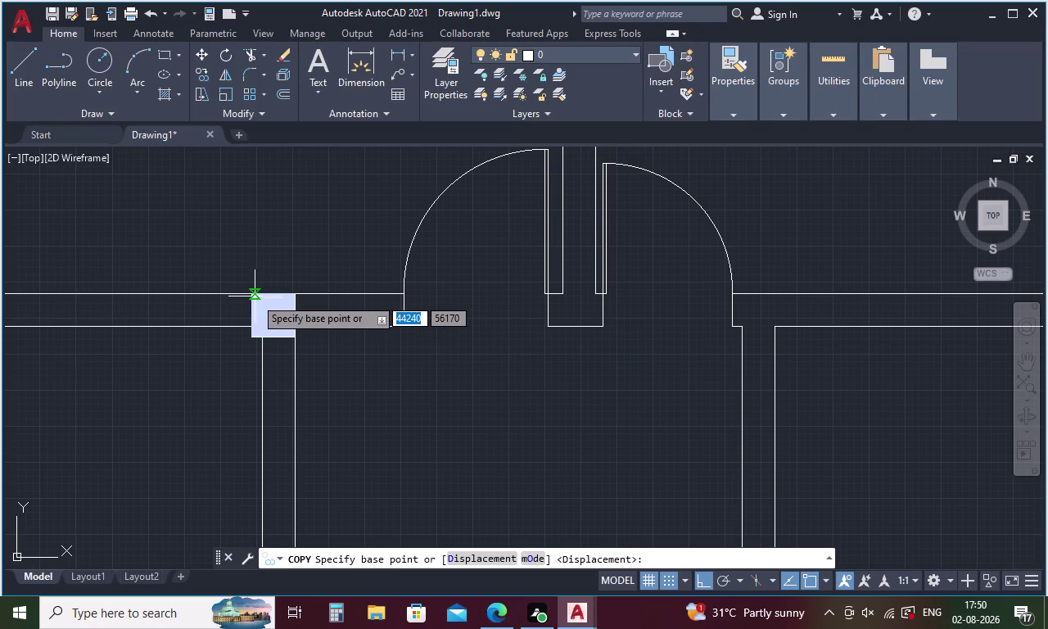
scroll(up, 3)
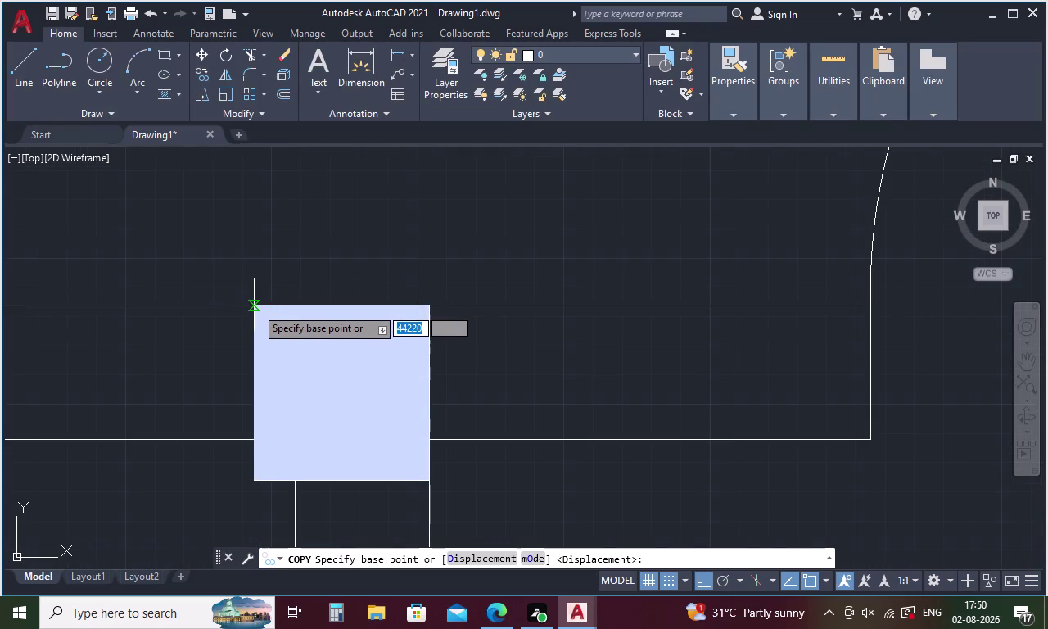
scroll(up, 3)
click(247, 305)
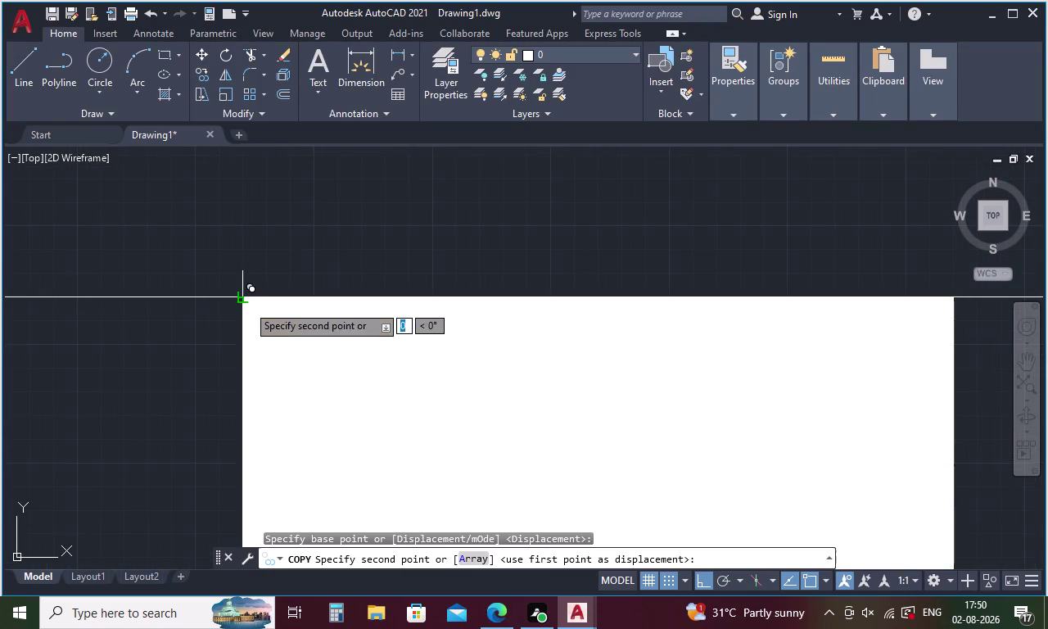
scroll(down, 3)
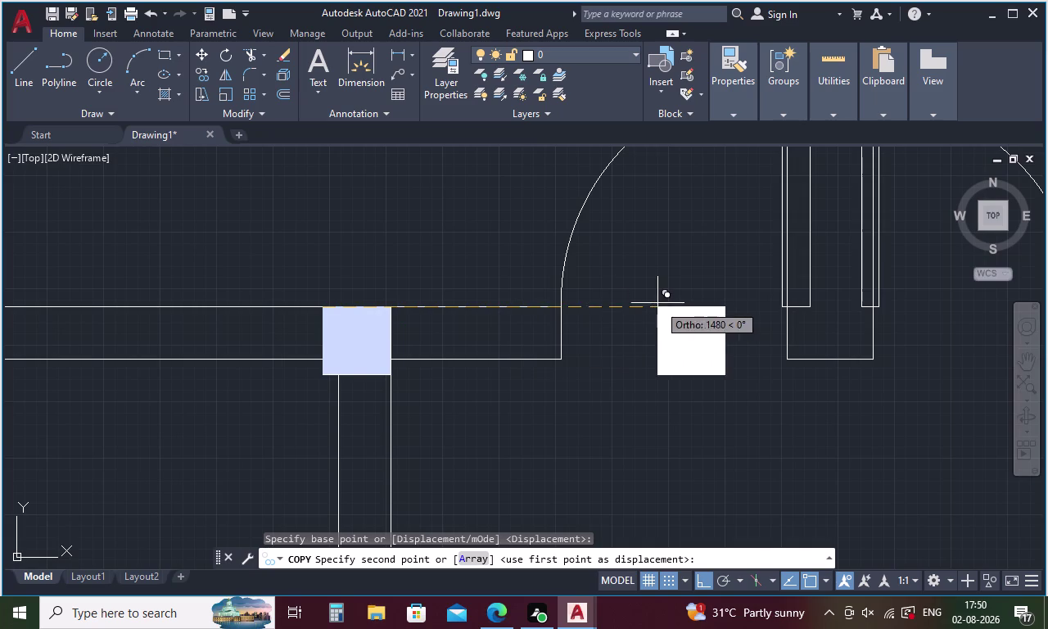
middle_drag(659, 303, 314, 352)
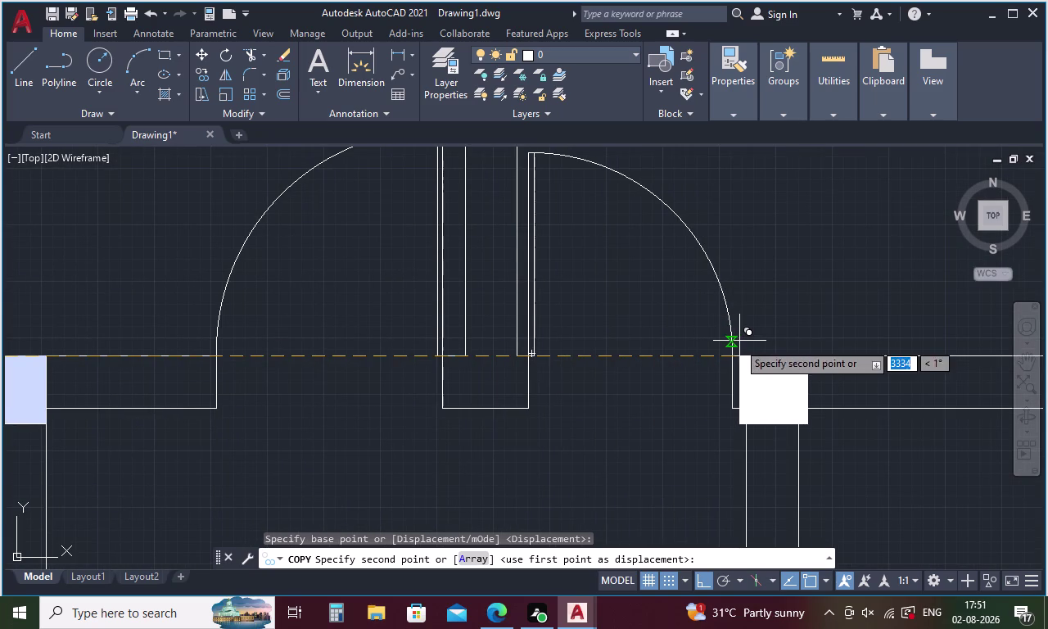
click(733, 344)
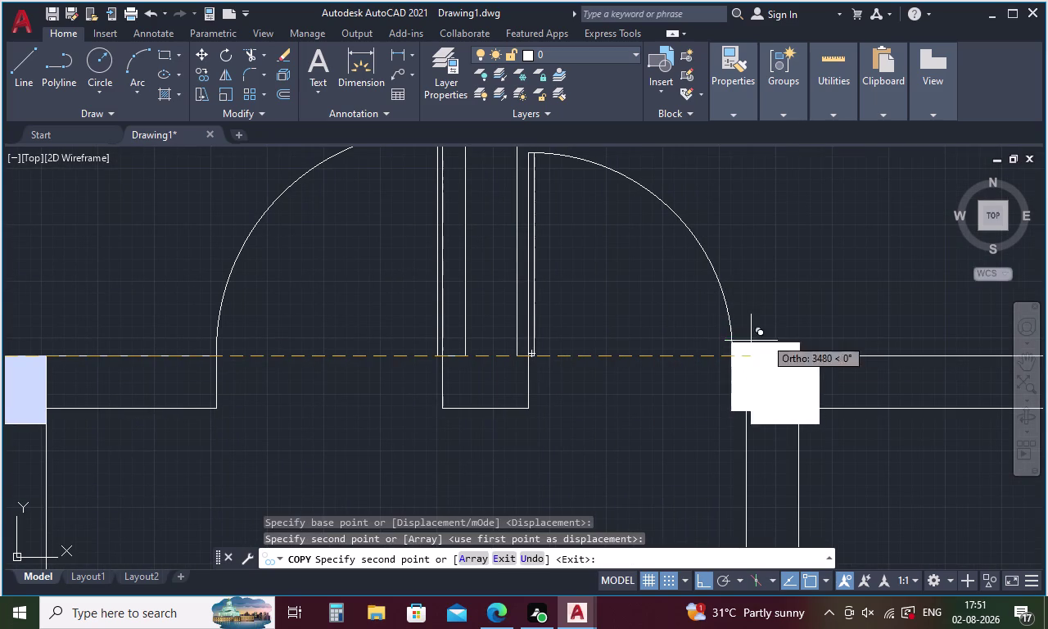
Add another column copy at the next corridor door's wall end.
scroll(down, 3)
middle_drag(823, 328, 480, 397)
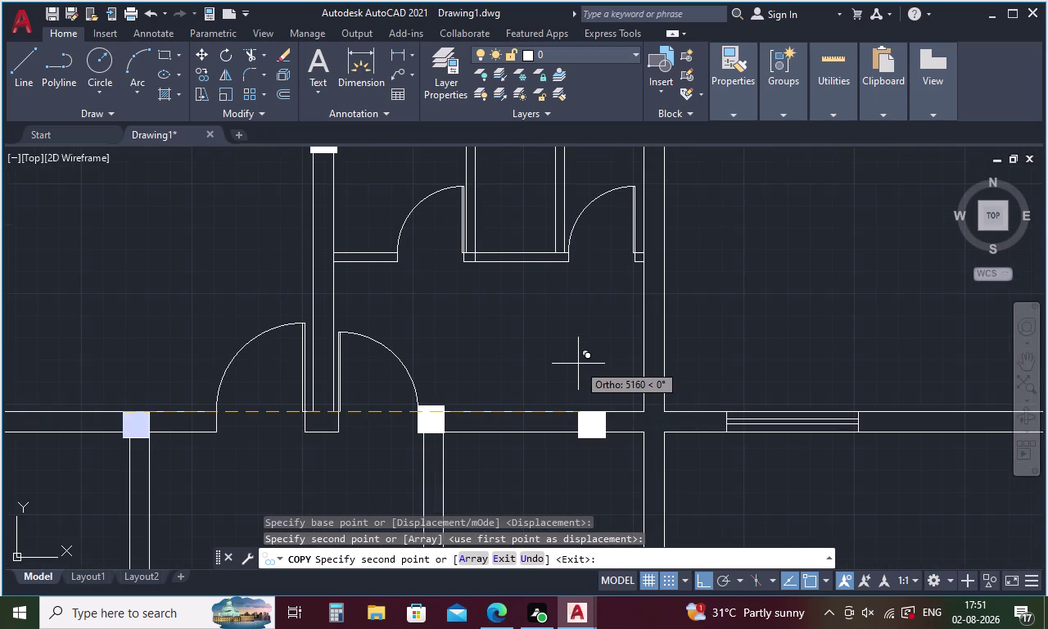
middle_drag(578, 363, 669, 561)
scroll(down, 3)
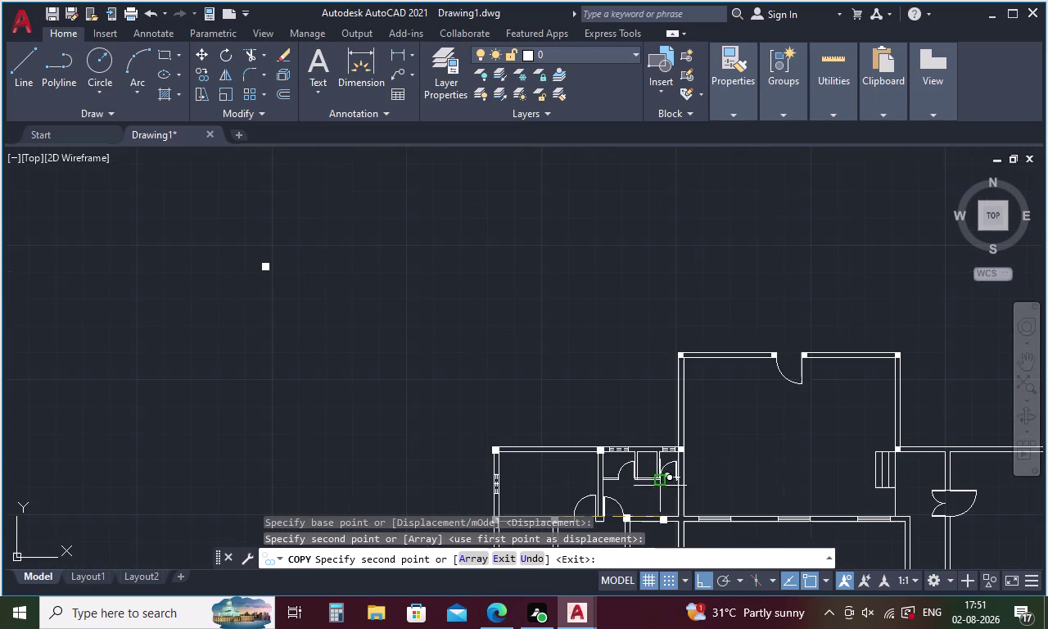
middle_drag(765, 474, 704, 405)
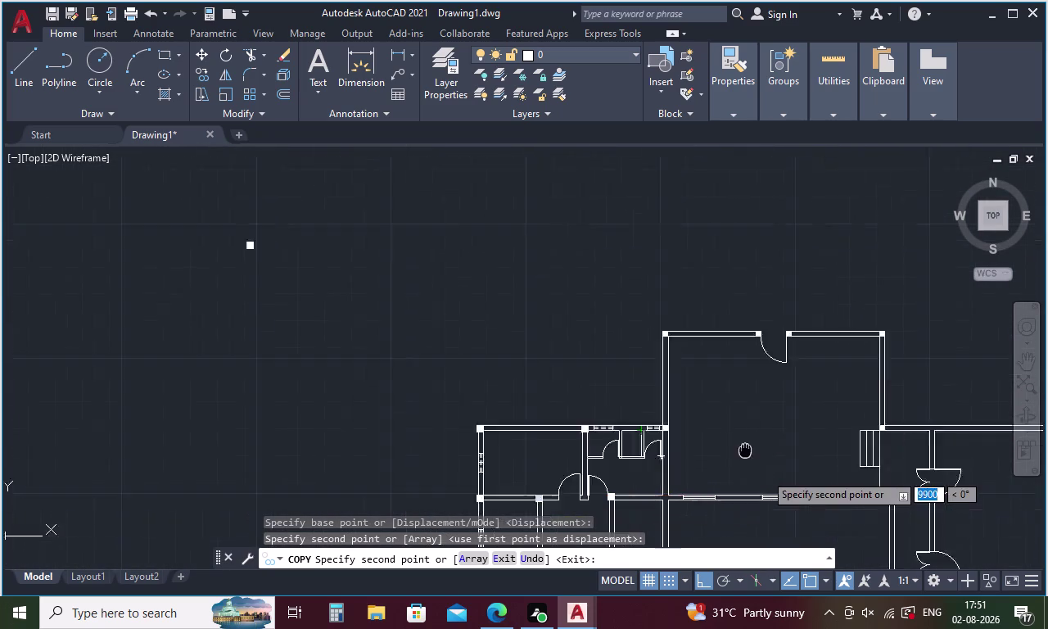
middle_drag(704, 405, 662, 371)
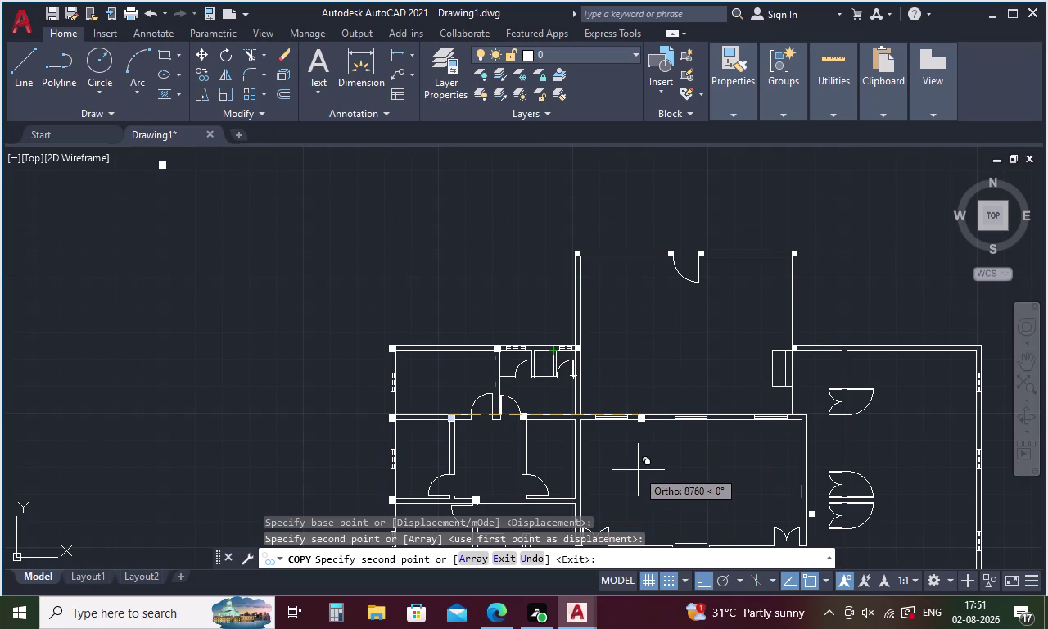
middle_drag(636, 470, 592, 379)
scroll(up, 3)
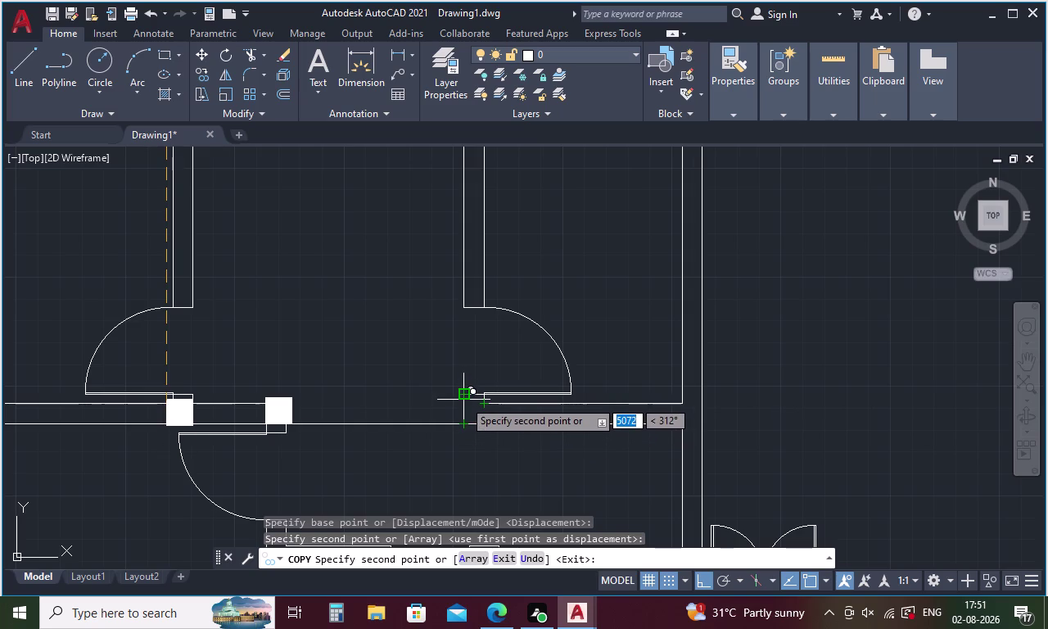
click(464, 400)
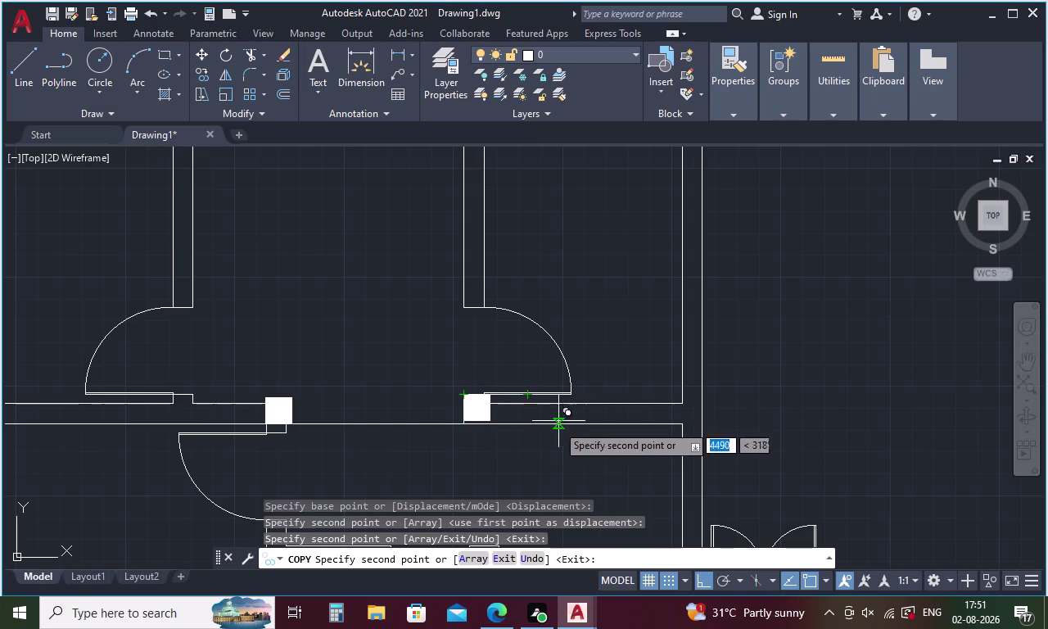
key(Escape)
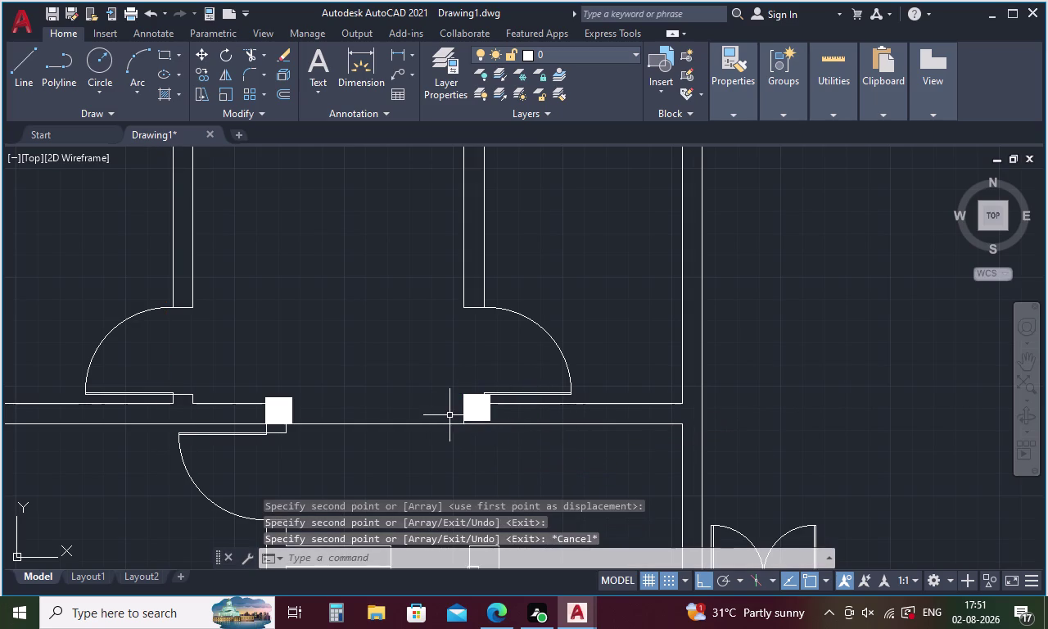
Move the new column square down onto the wall line, then delete it.
click(492, 409)
key(m)
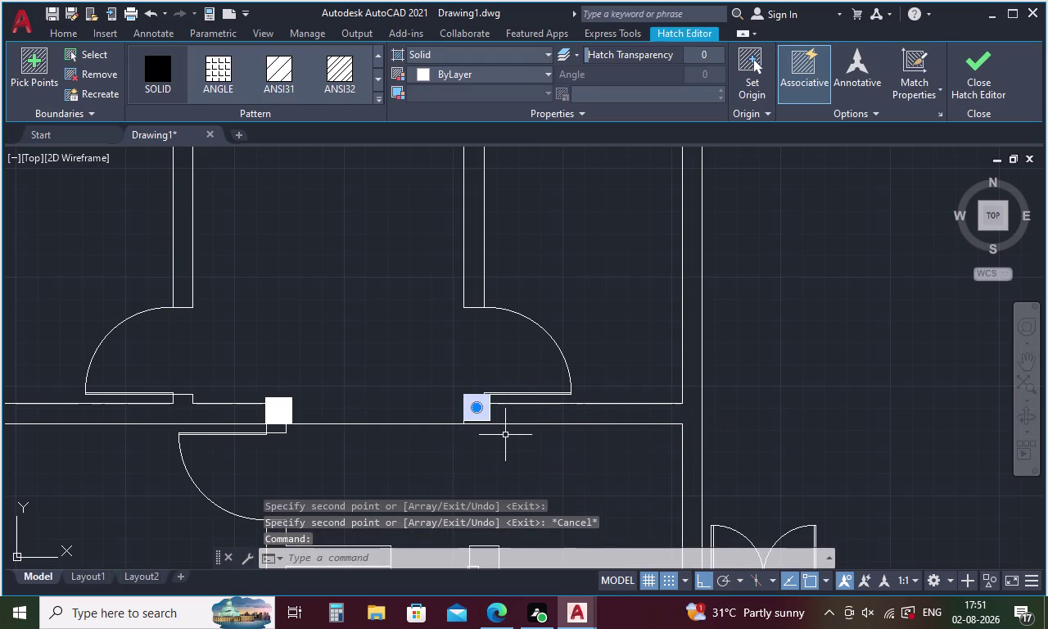
key(Return)
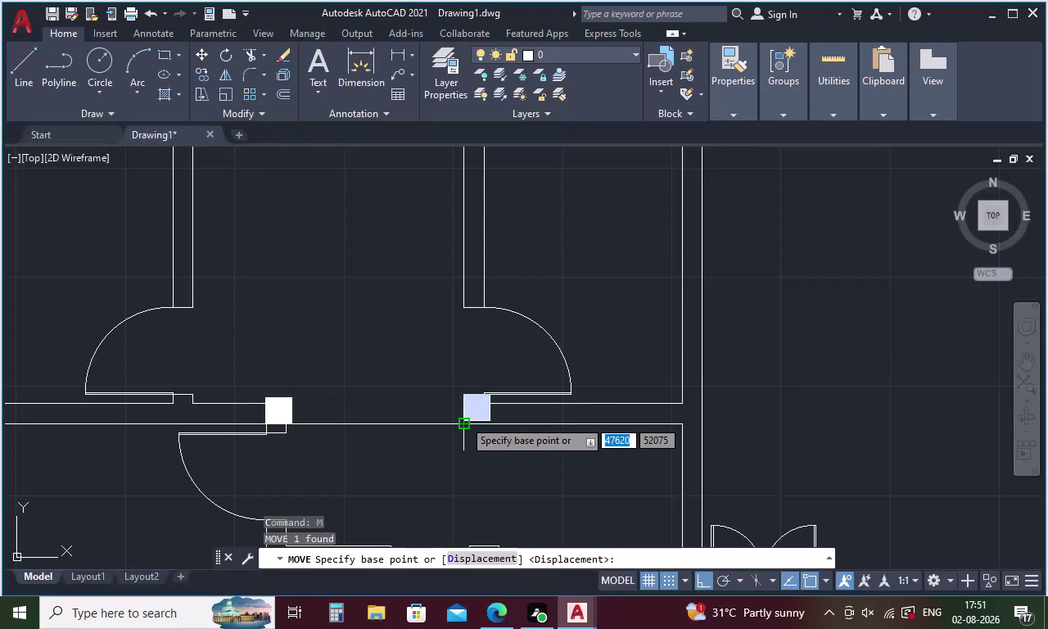
scroll(up, 3)
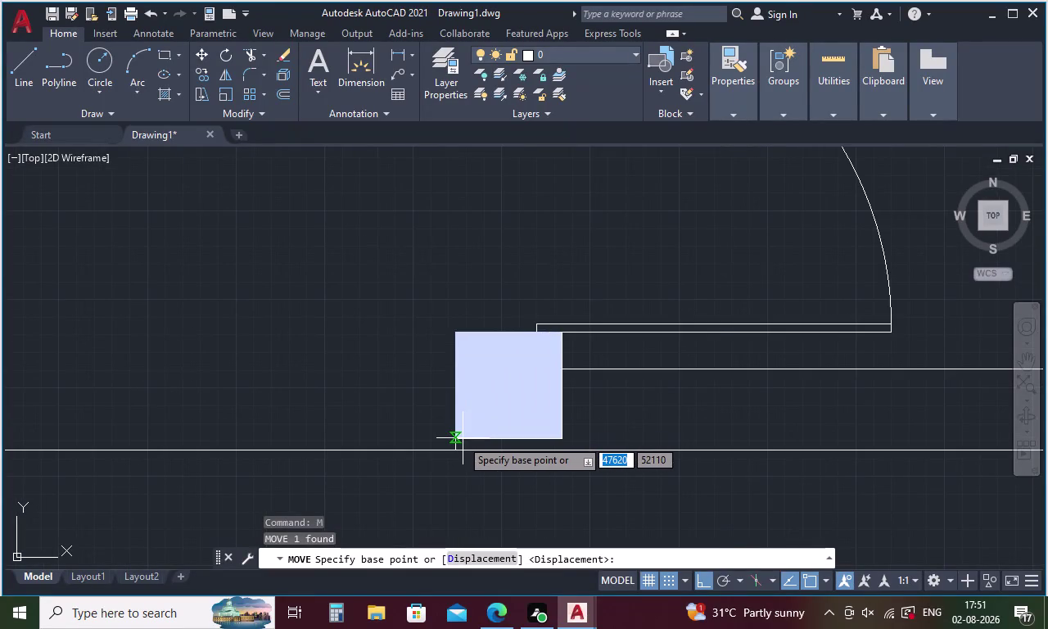
click(456, 439)
click(456, 455)
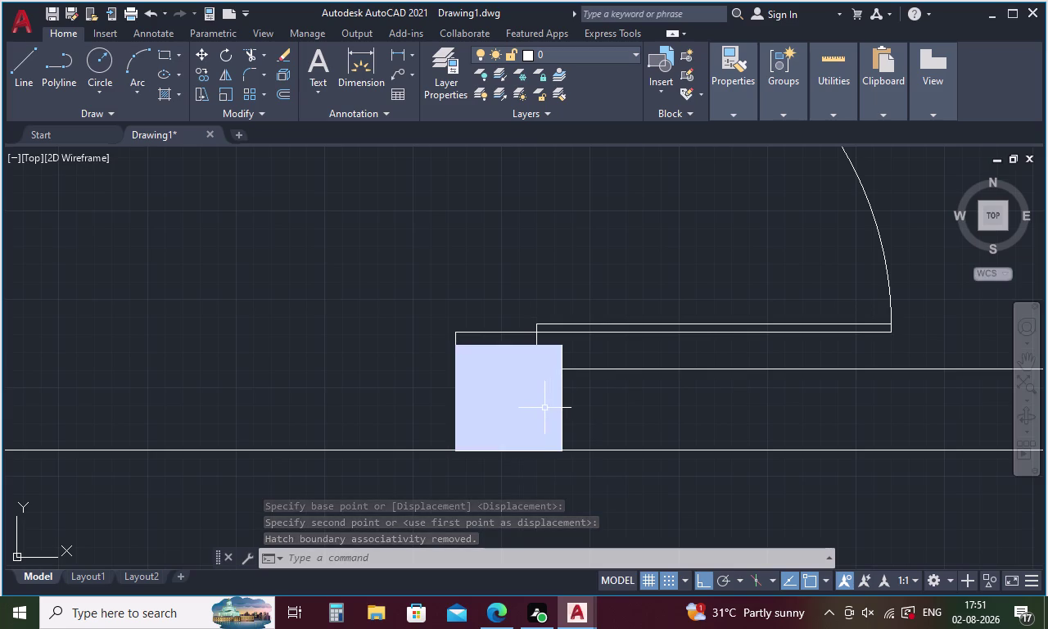
click(542, 411)
key(Delete)
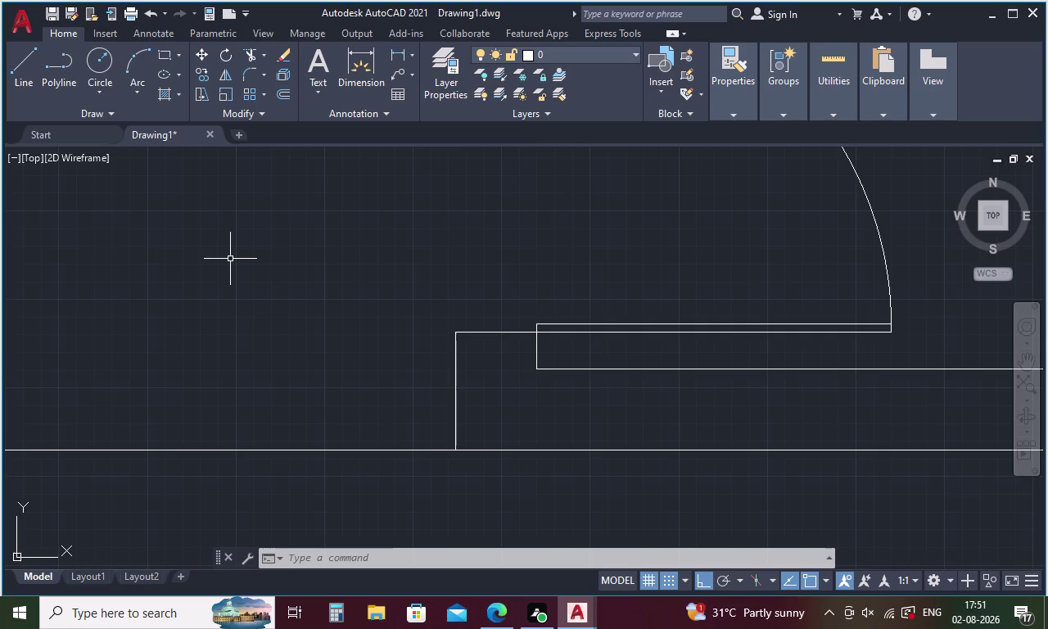
Start a new line with the L command.
scroll(down, 3)
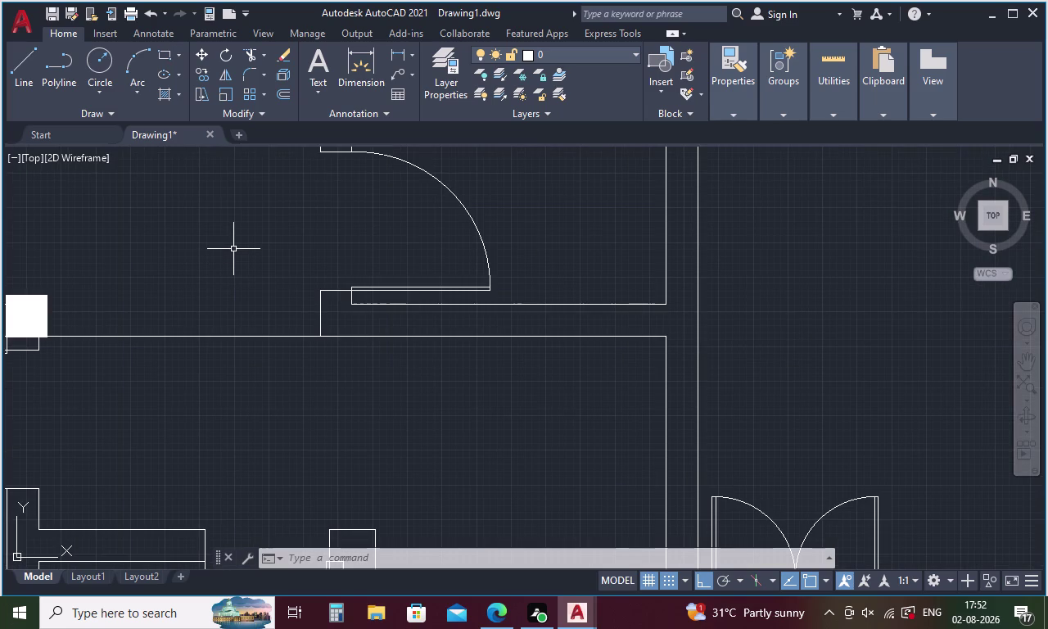
key(l)
key(Return)
scroll(down, 3)
scroll(down, 3)
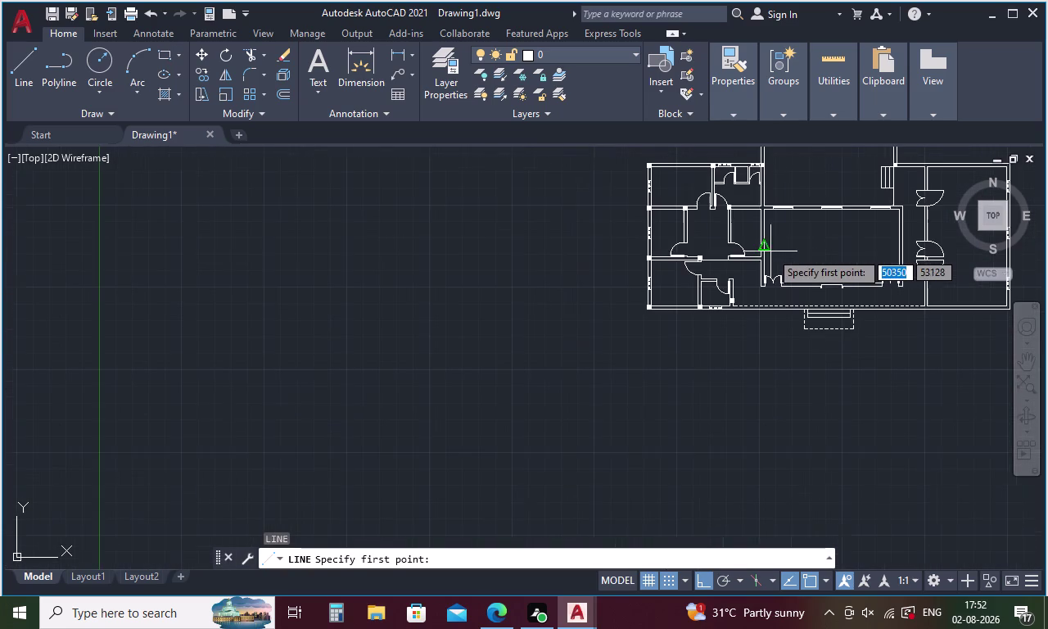
Zoom out to the whole plan and pick a line start point above-left of it.
middle_drag(562, 268, 242, 395)
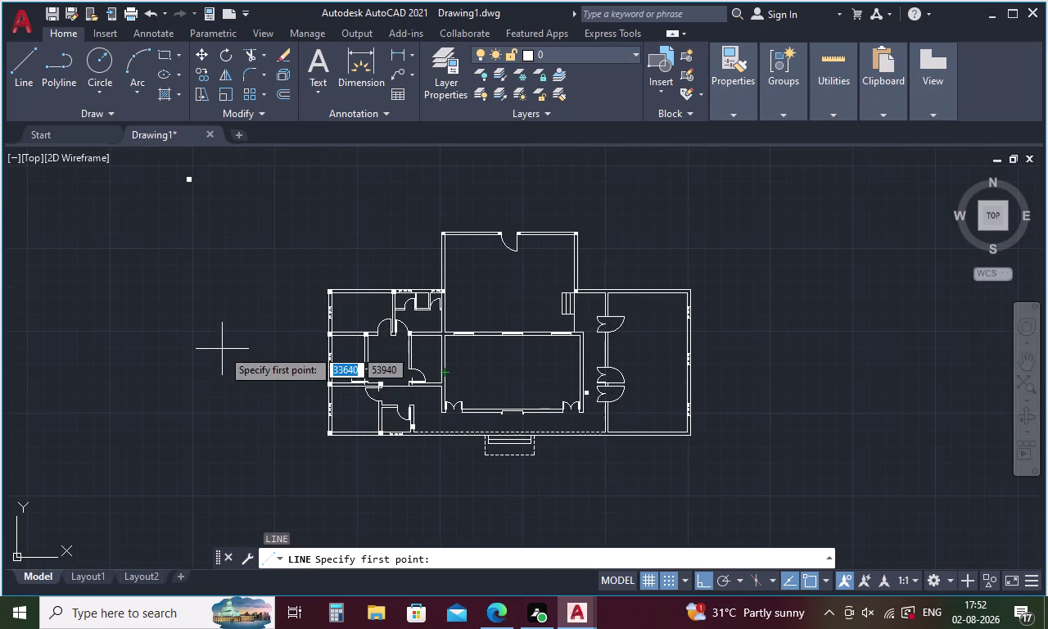
click(217, 198)
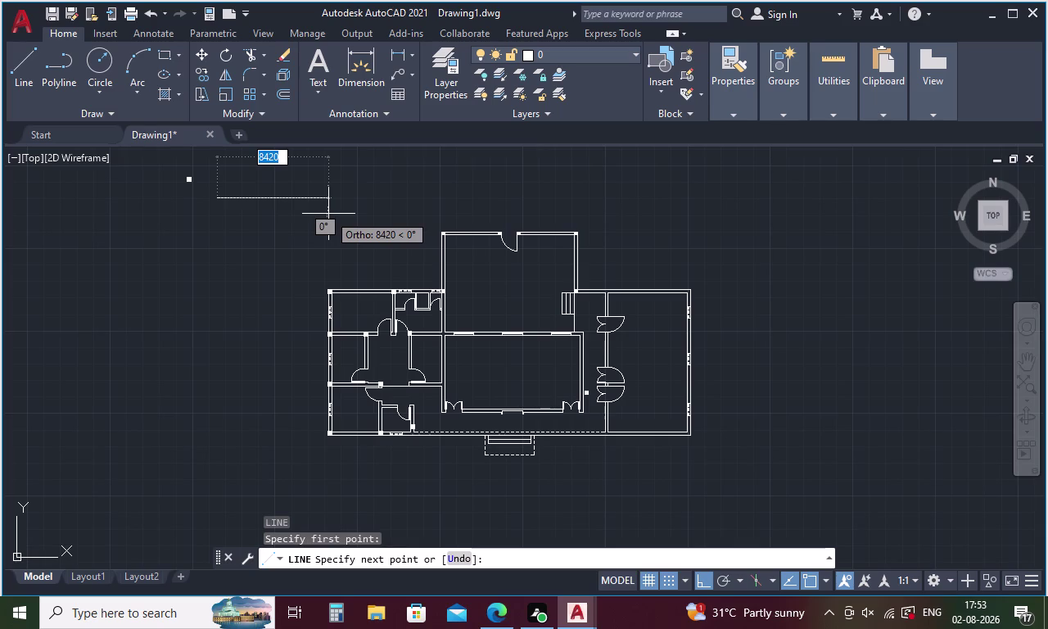
Draw a closed 450 by 300 rectangle with LINE, then start HATCH.
text(450)
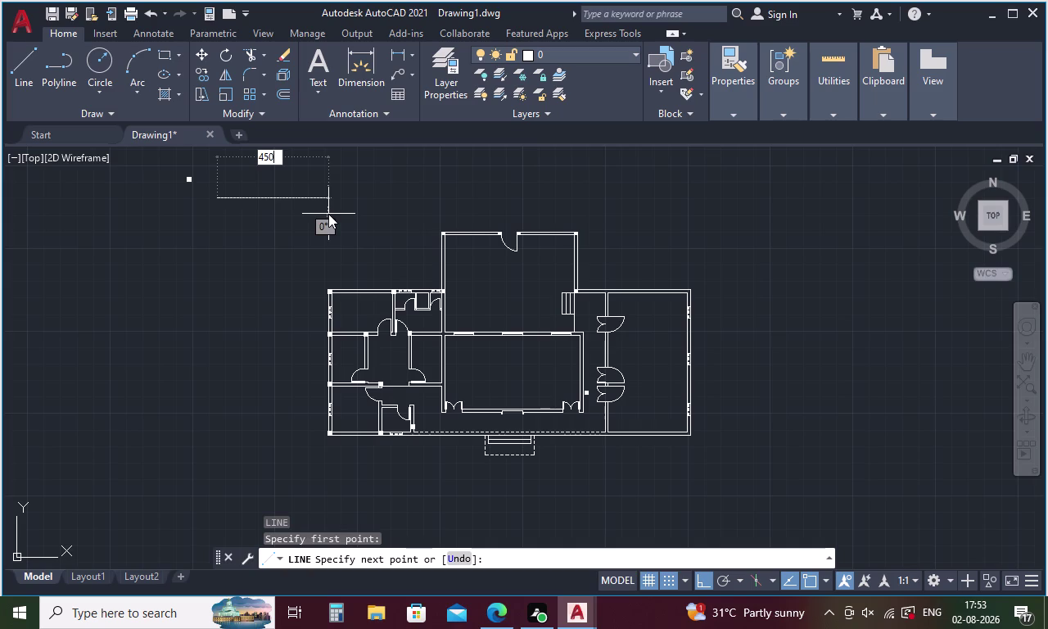
key(Return)
text(3)
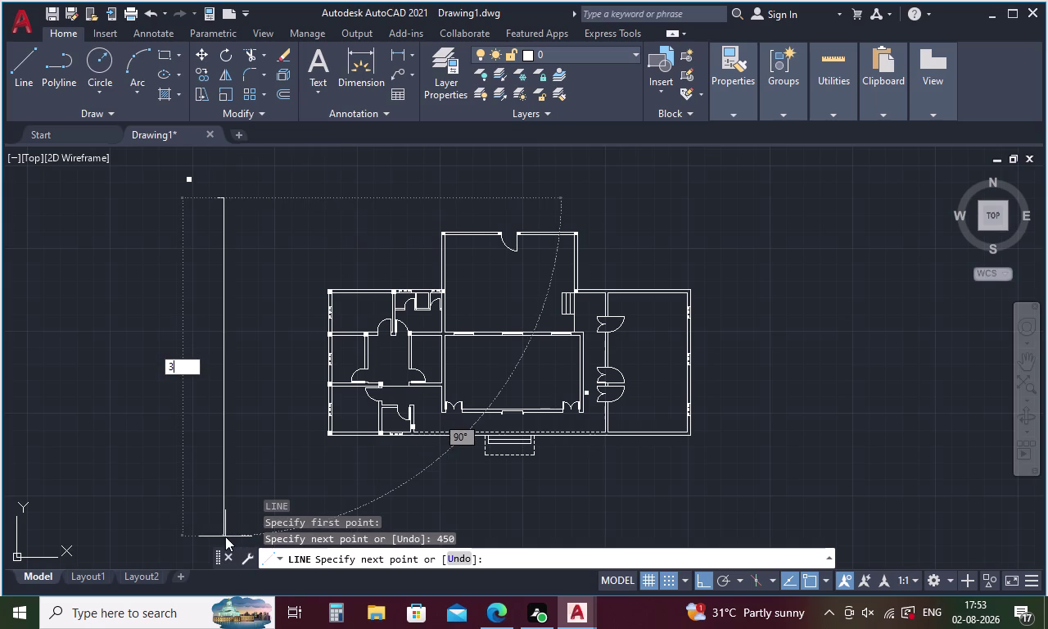
text(00)
key(Return)
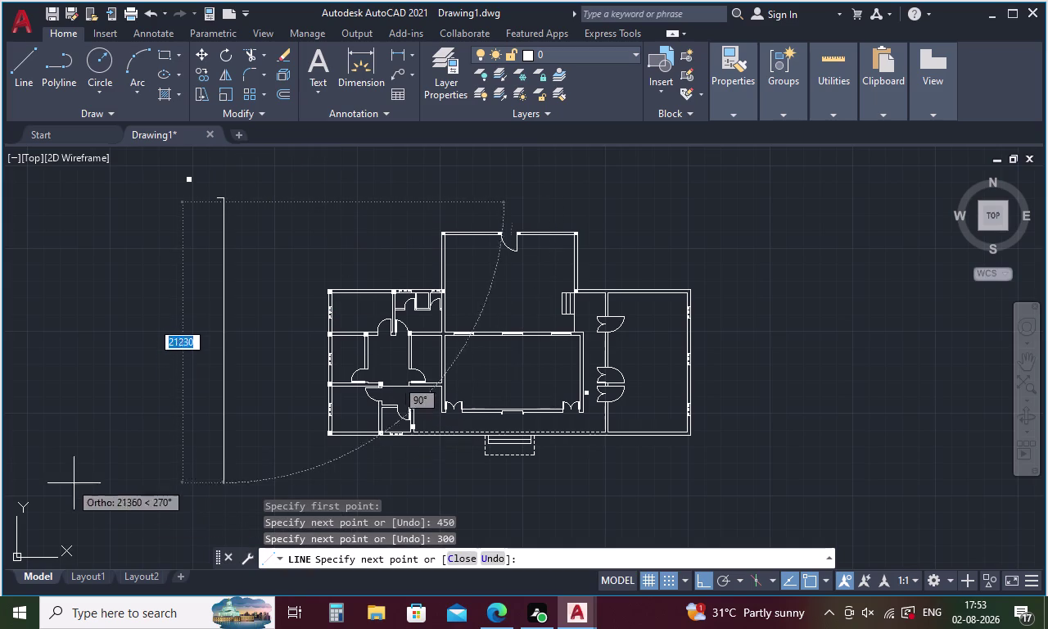
text(4)
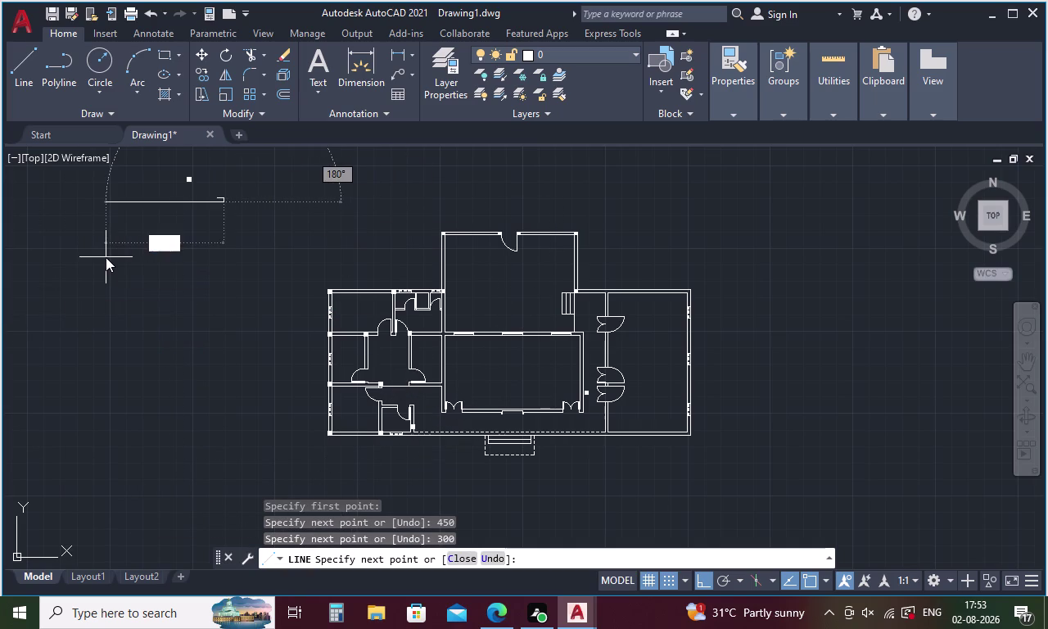
text(50)
key(Return)
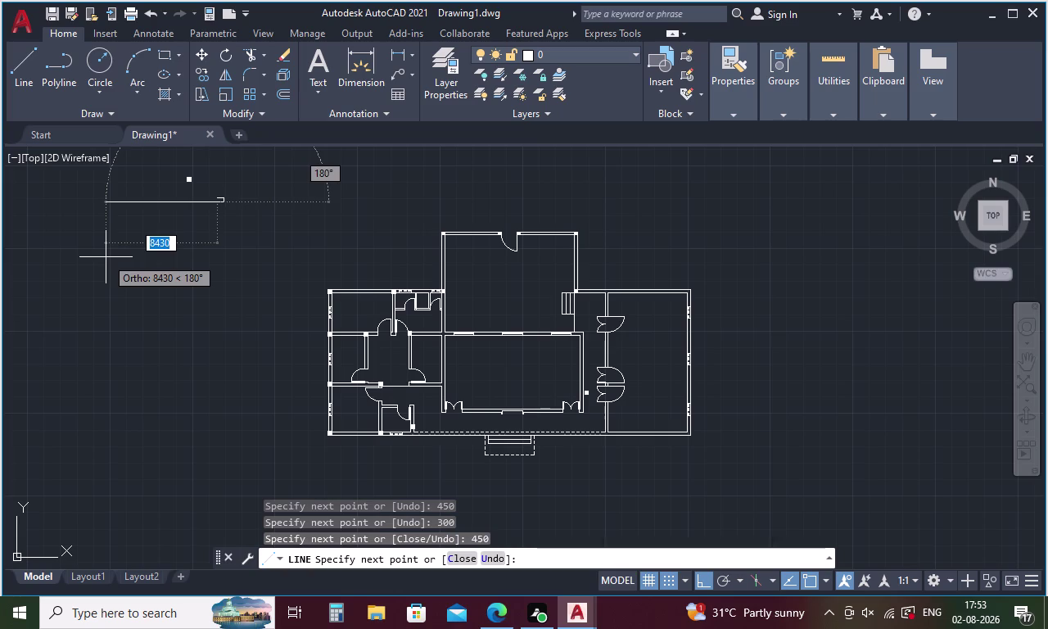
scroll(up, 3)
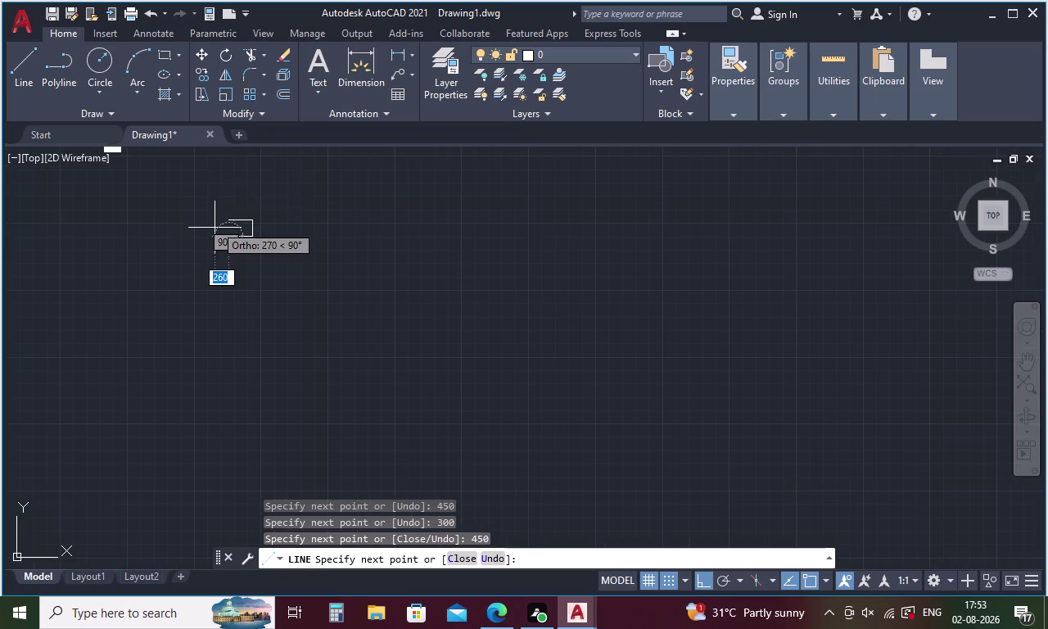
click(226, 219)
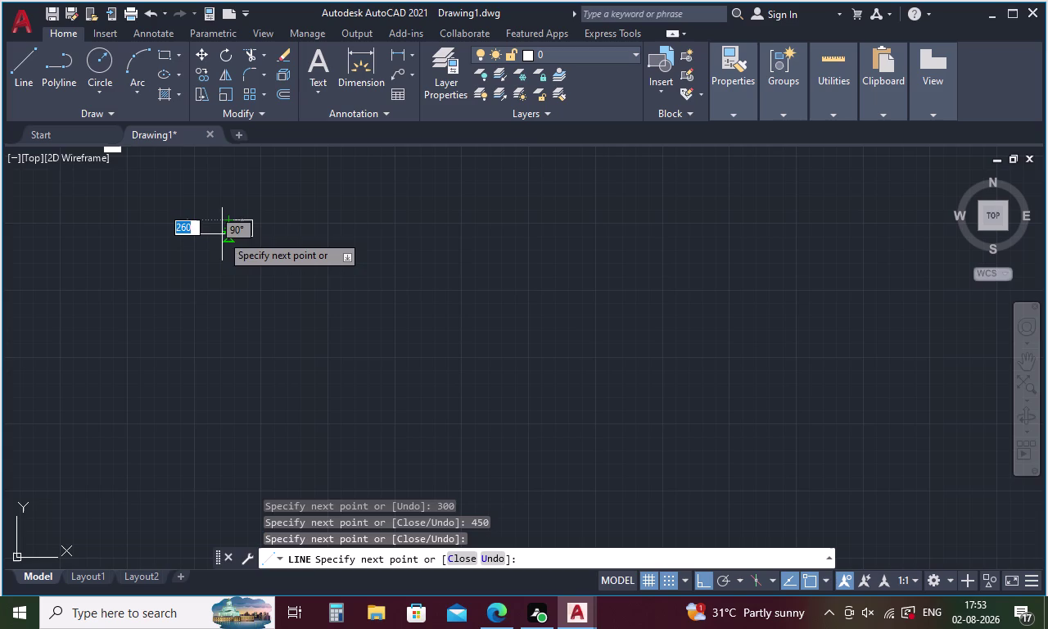
key(Escape)
key(h)
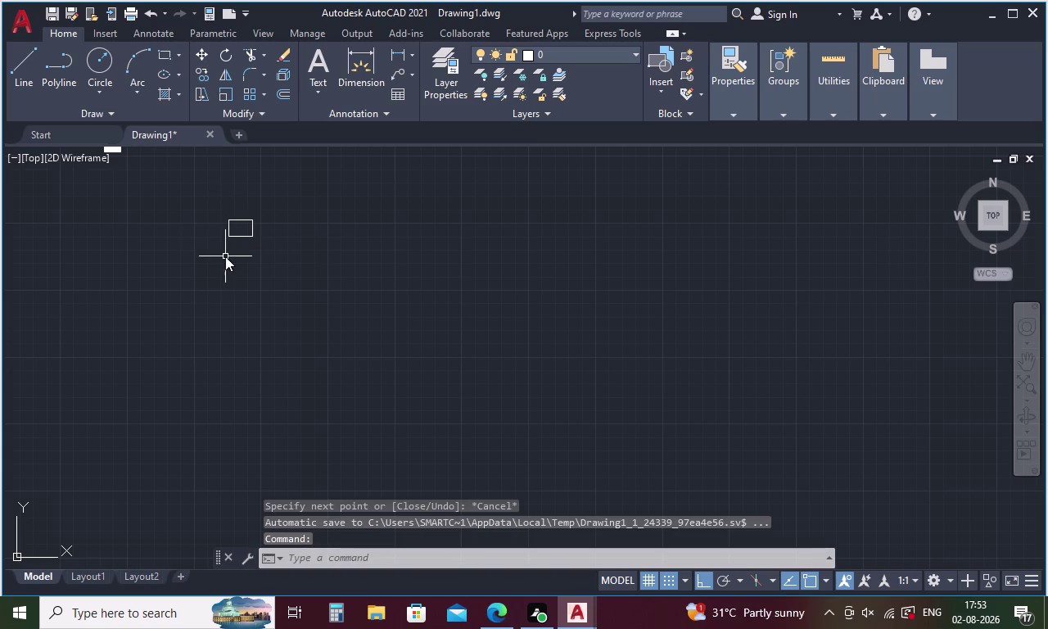
key(Return)
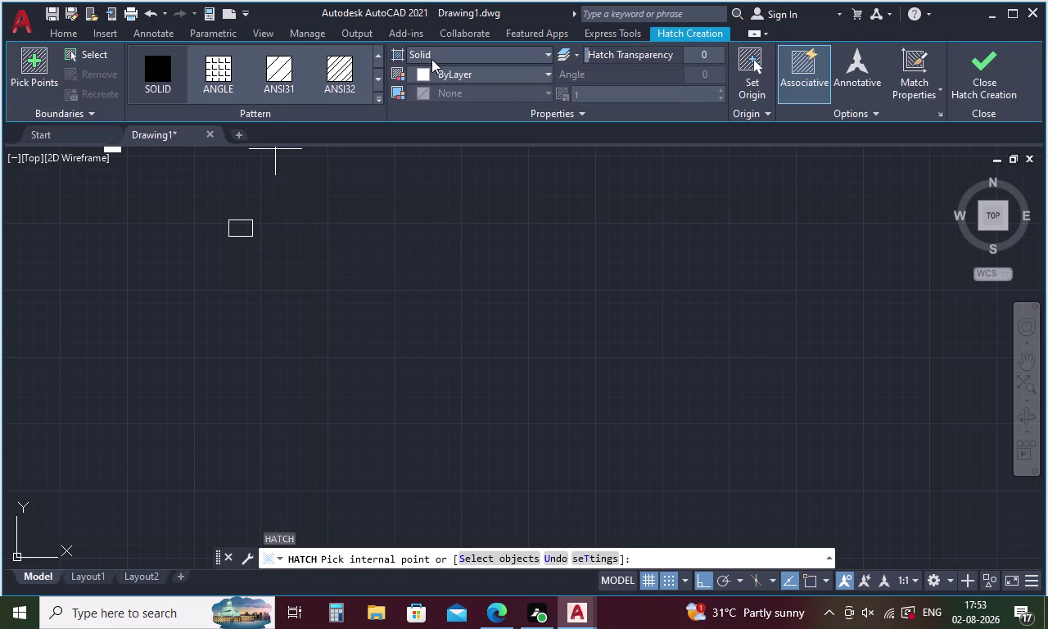
Fill the small rectangle with the SOLID hatch pattern.
click(422, 72)
click(297, 220)
click(238, 228)
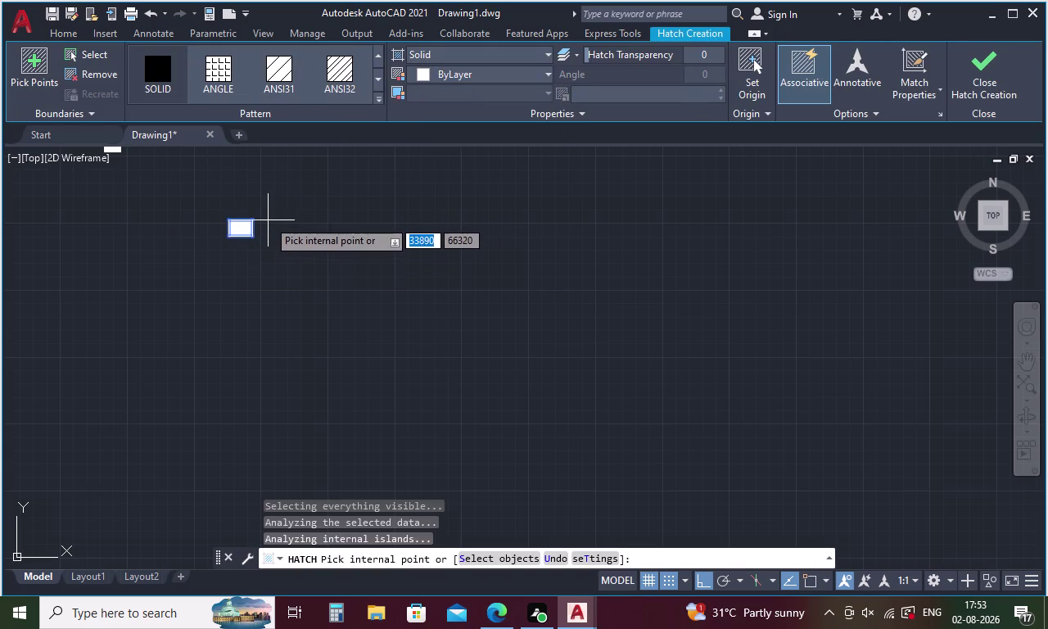
key(Escape)
Select the solid-filled 450 by 300 rectangle.
drag(260, 208, 221, 233)
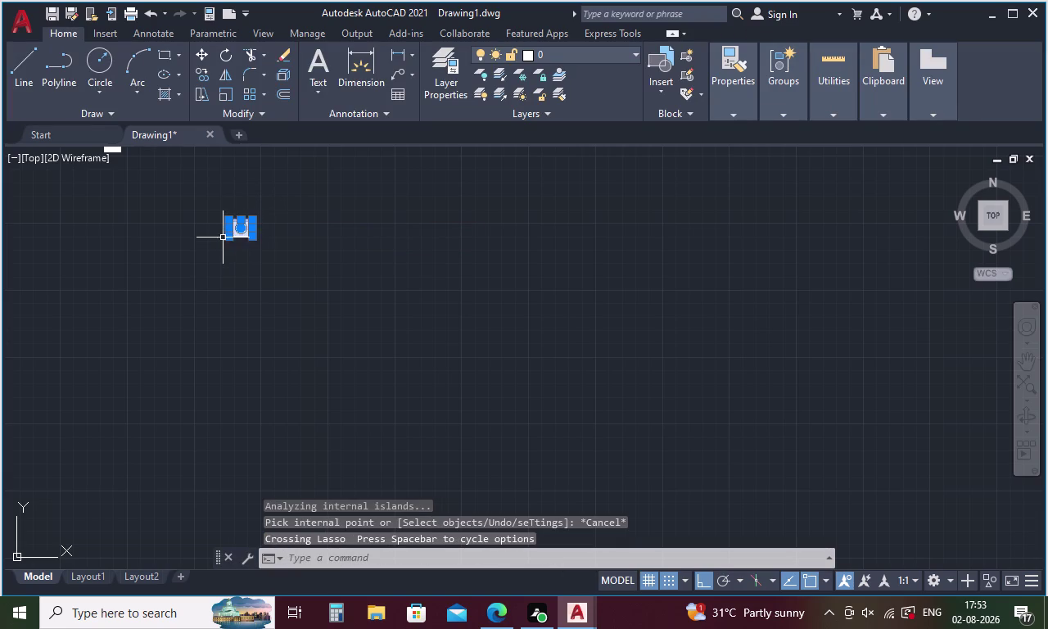
drag(251, 243, 218, 207)
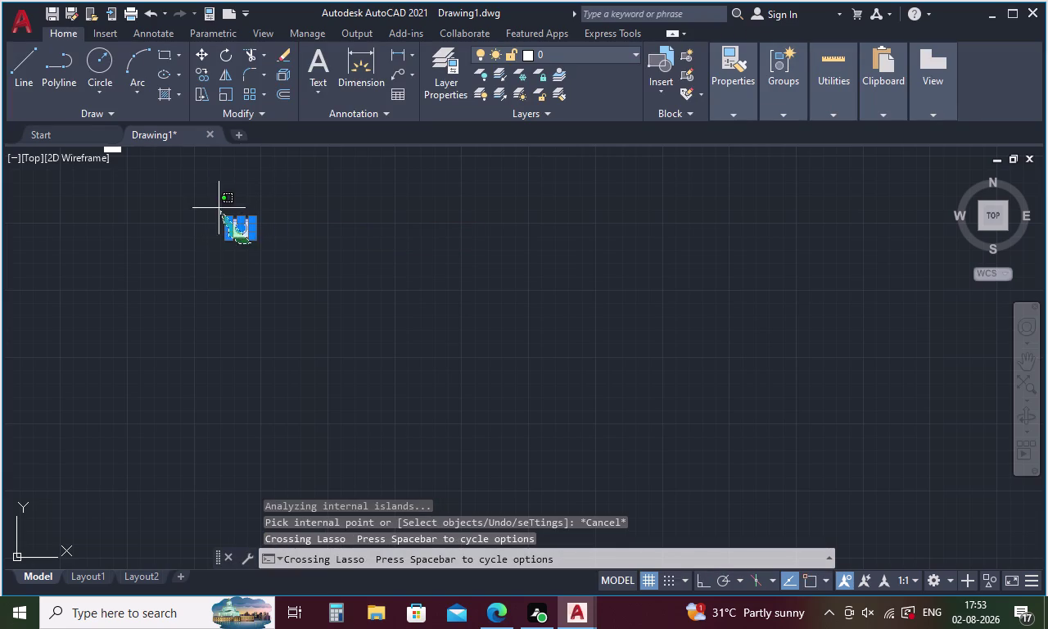
drag(218, 207, 217, 190)
key(Escape)
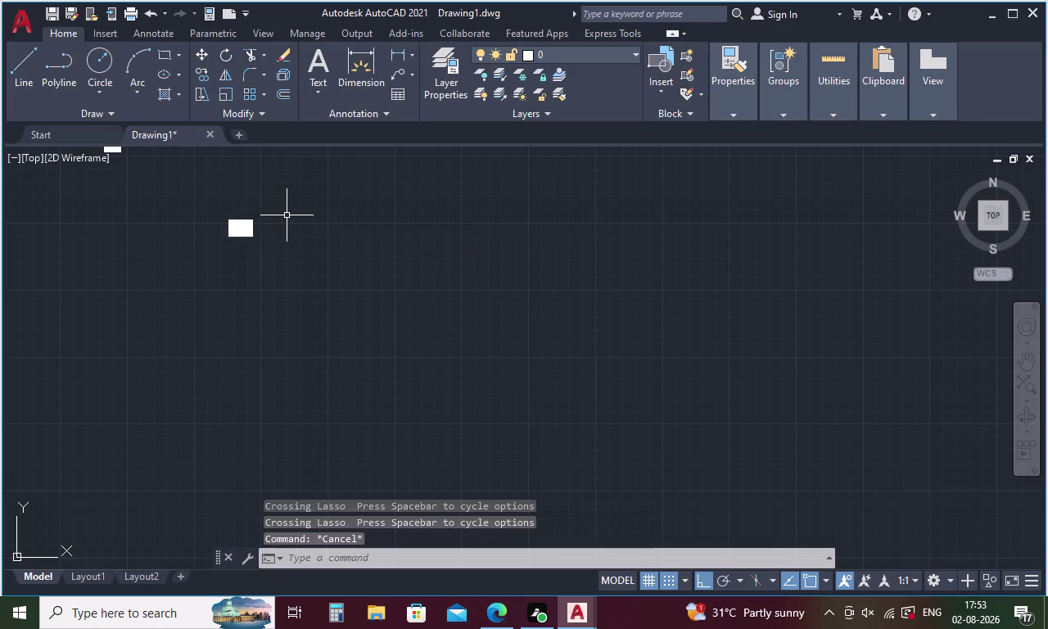
drag(259, 206, 249, 246)
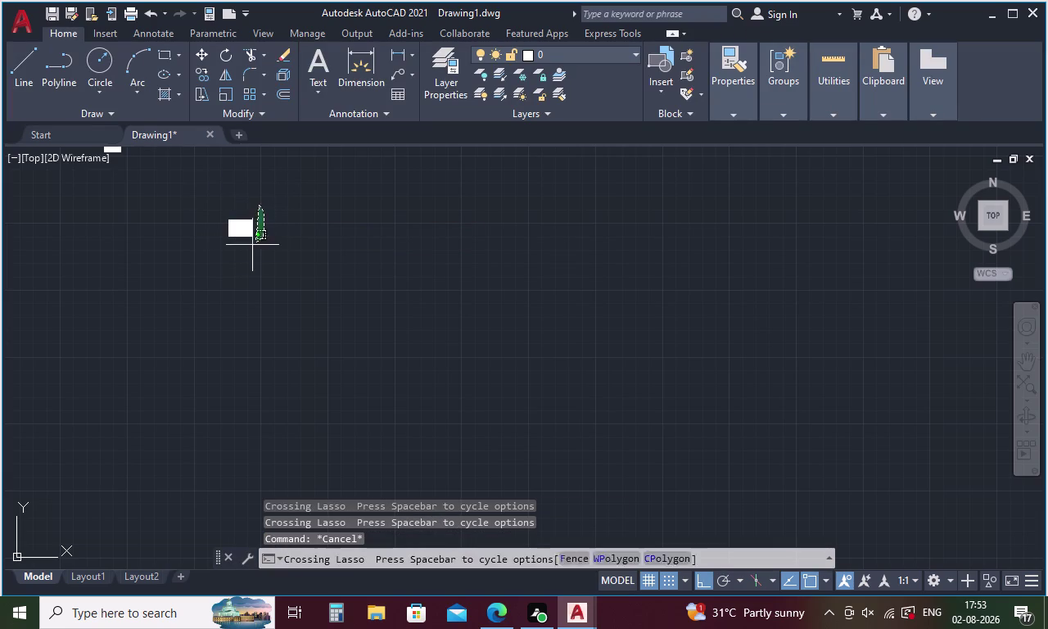
drag(249, 246, 183, 217)
Copy the filled rectangle to a spot just right of the original.
right_click(316, 228)
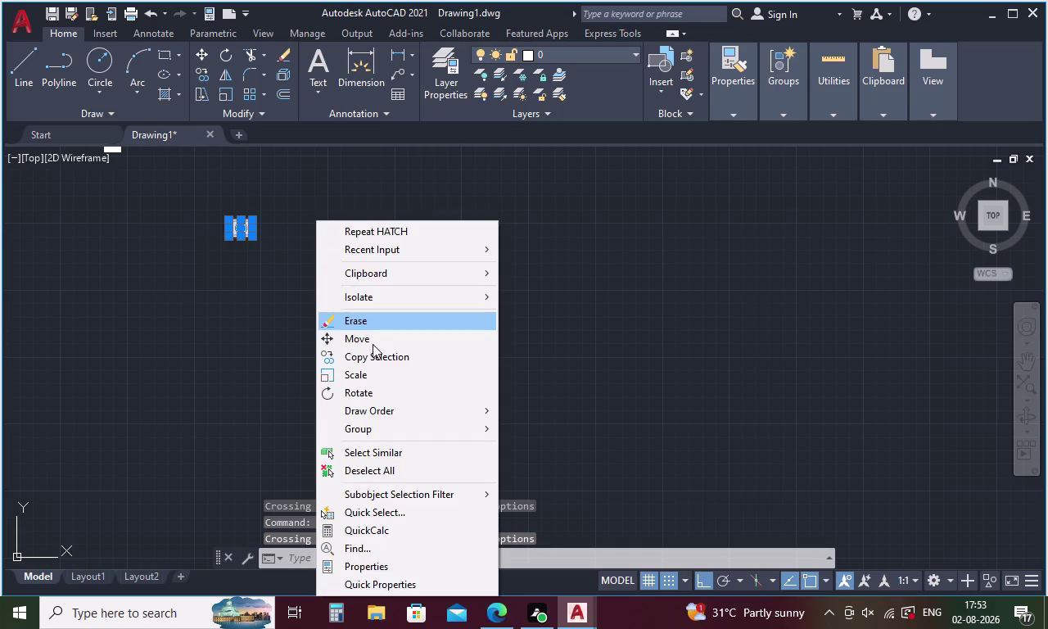
click(369, 349)
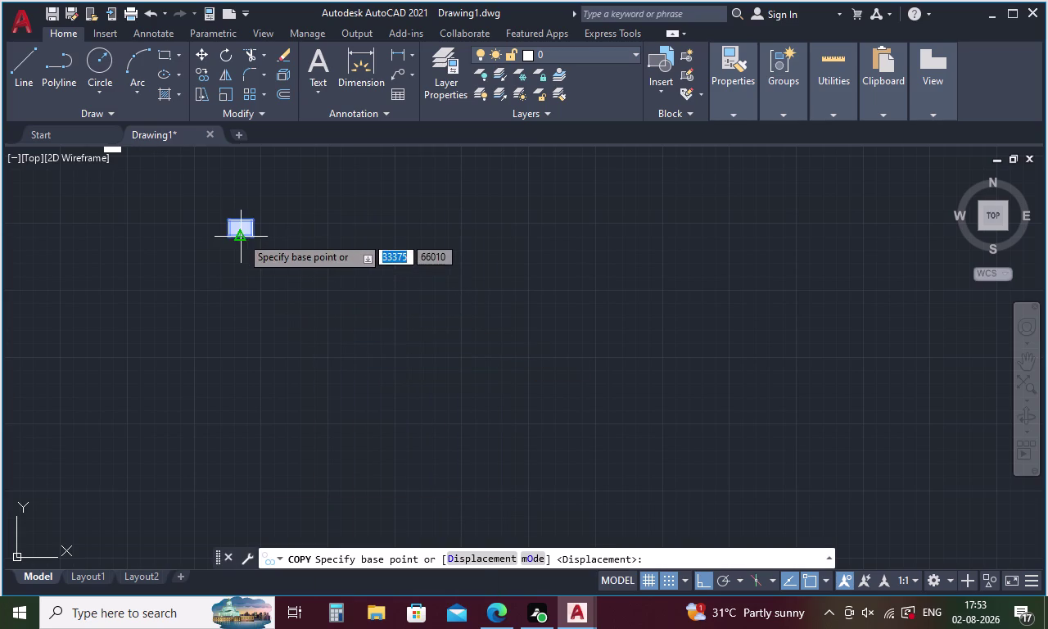
click(241, 236)
click(322, 234)
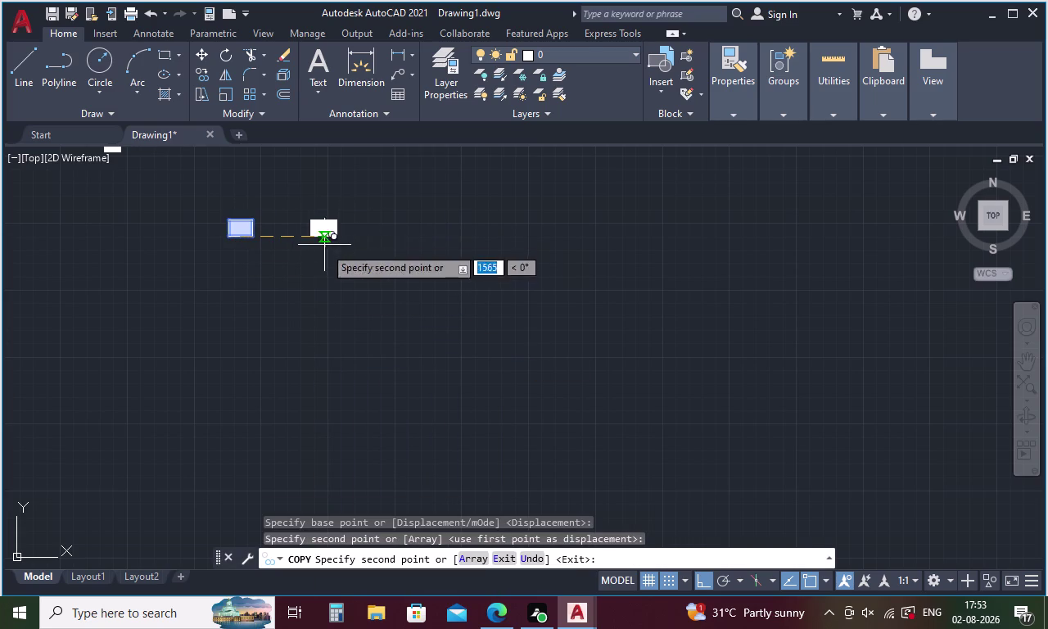
key(Escape)
Rotate the copied rectangle 90 degrees so it stands upright.
drag(347, 230, 312, 177)
right_click(364, 240)
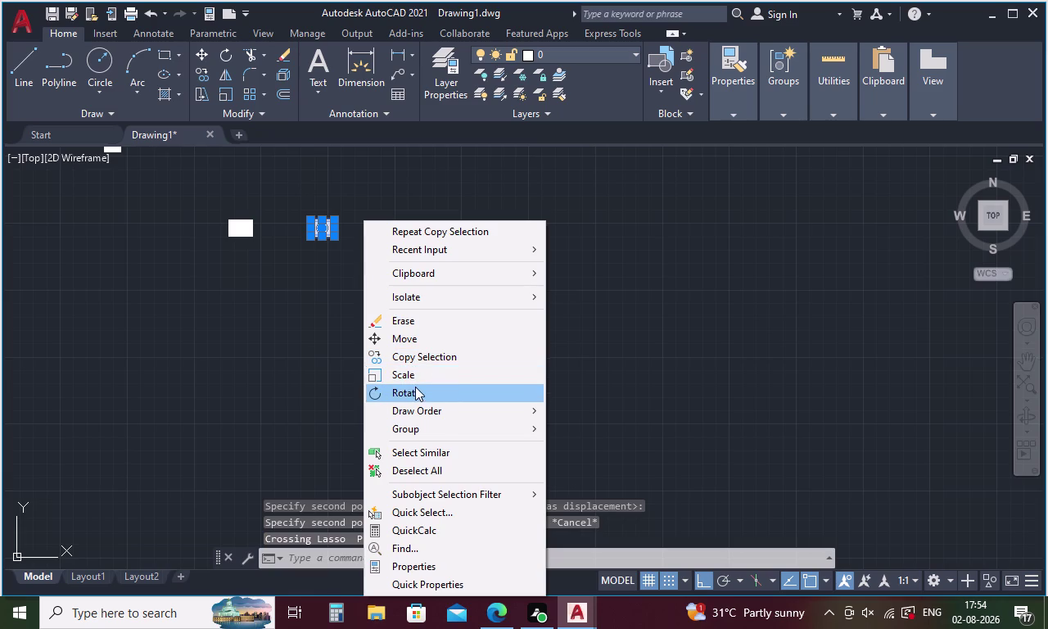
click(415, 387)
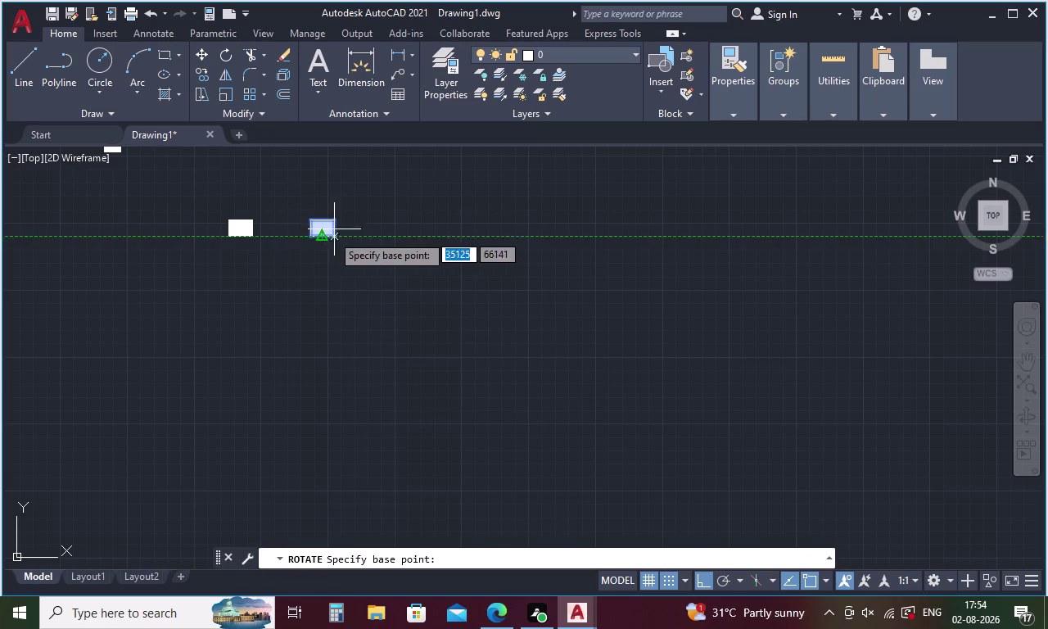
click(336, 235)
click(333, 279)
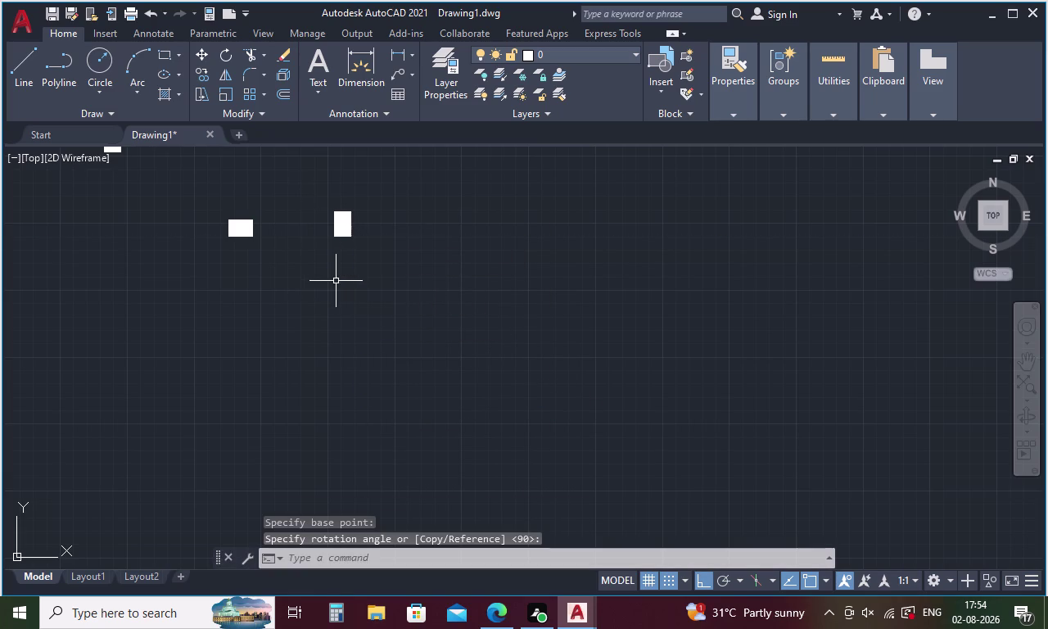
Start another copy of the original filled rectangle from its corner.
drag(285, 217, 204, 213)
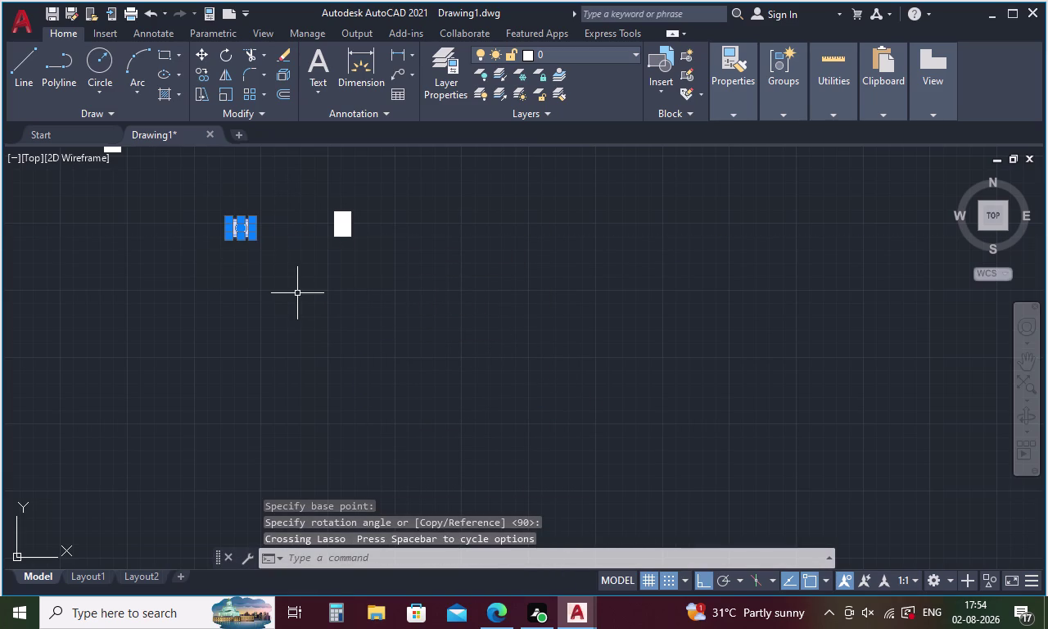
right_click(228, 219)
click(297, 348)
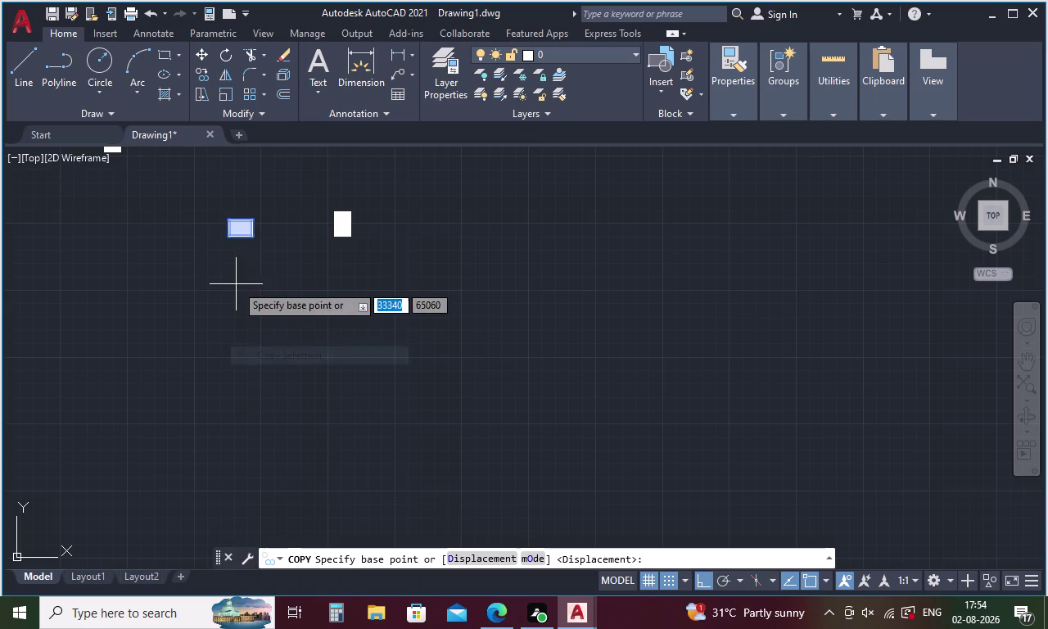
click(226, 218)
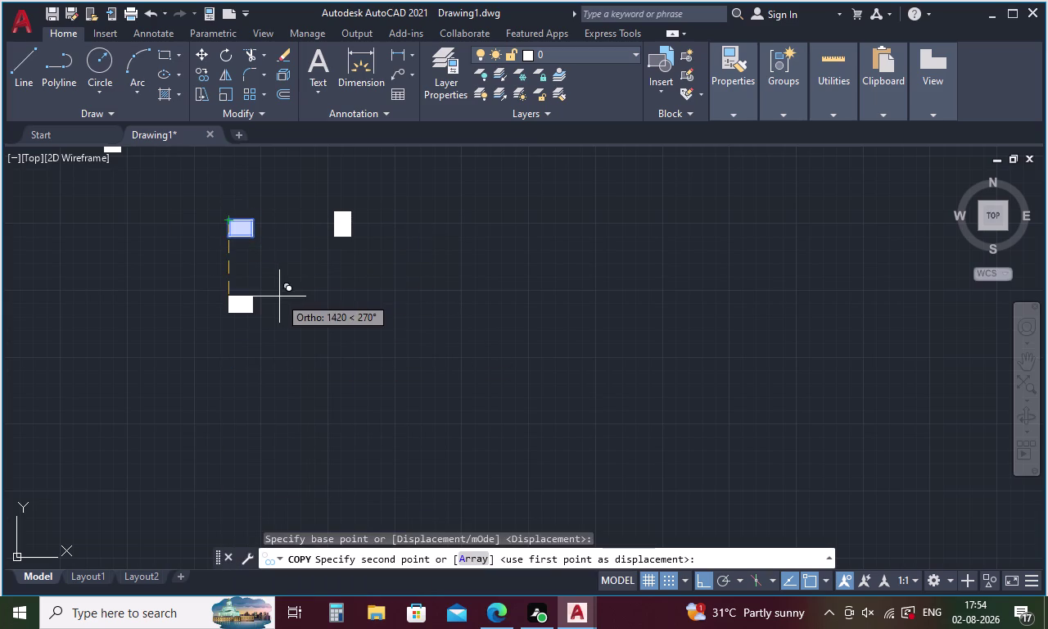
Place the rectangle copy on the wall beside the door swing.
scroll(down, 3)
scroll(down, 3)
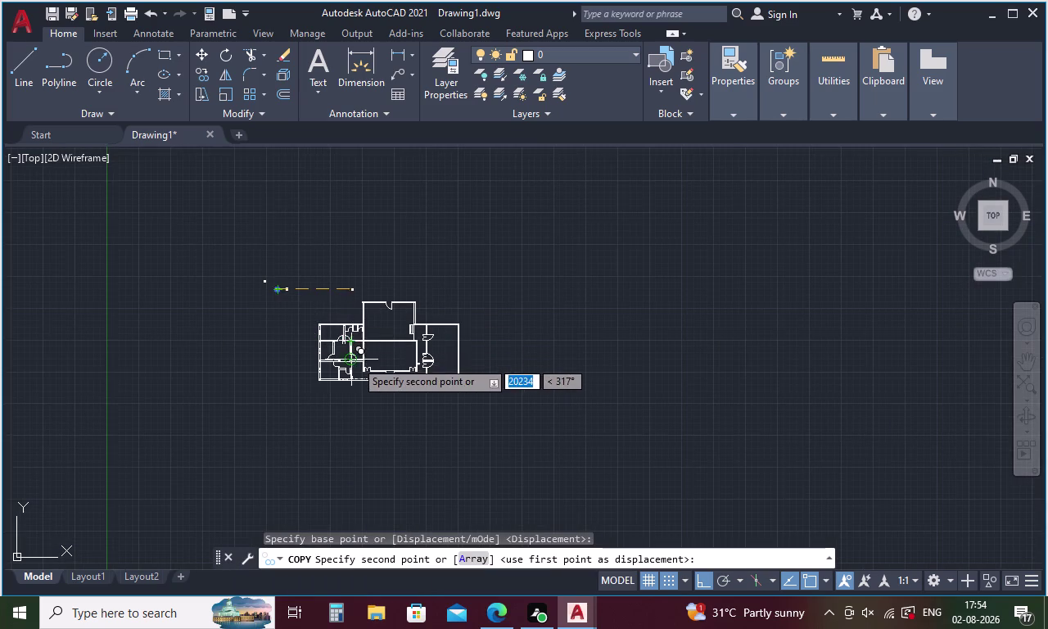
scroll(up, 3)
scroll(up, 3)
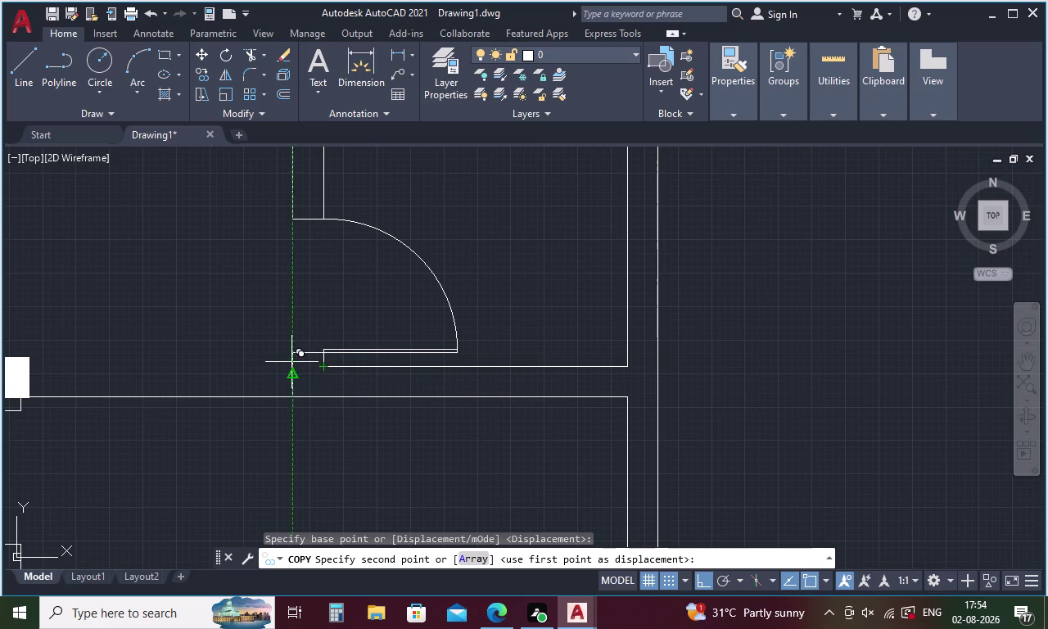
click(291, 359)
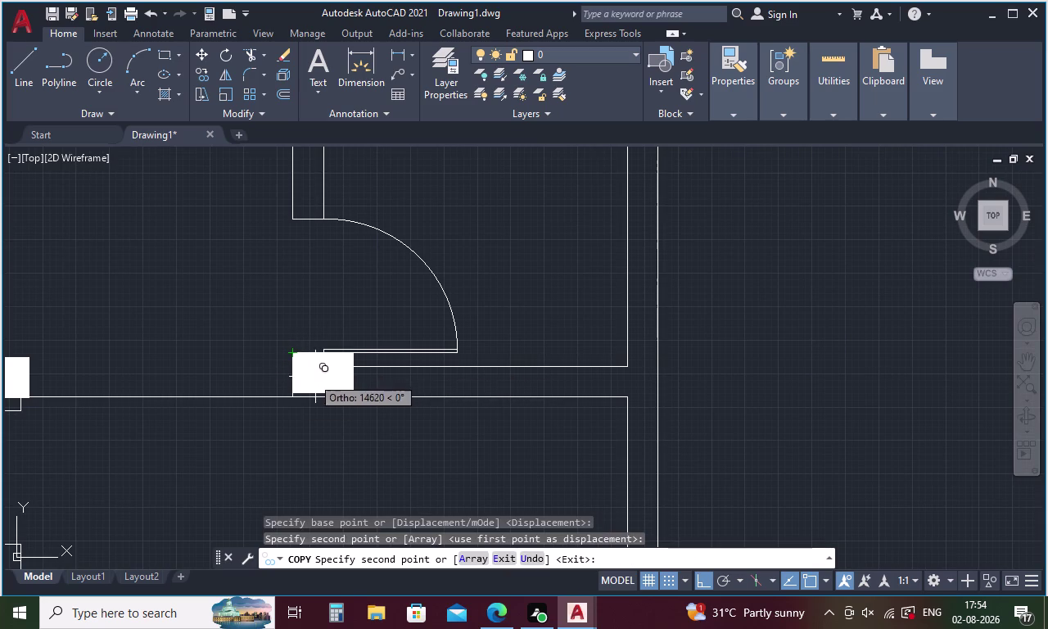
key(Escape)
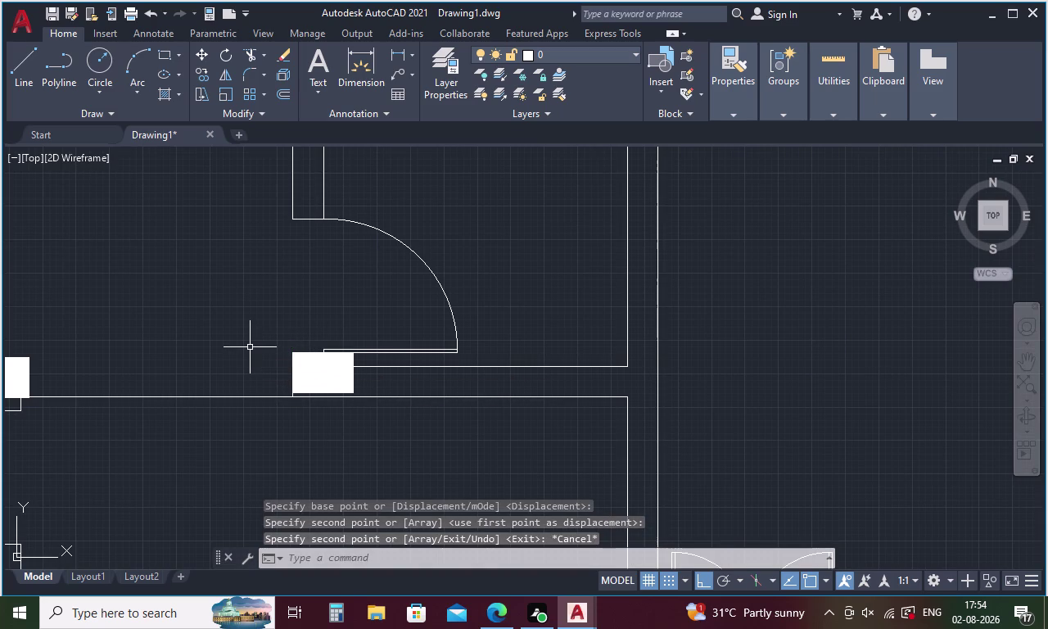
Select the placed rectangle copy and bring up its edit menu.
drag(297, 343, 323, 380)
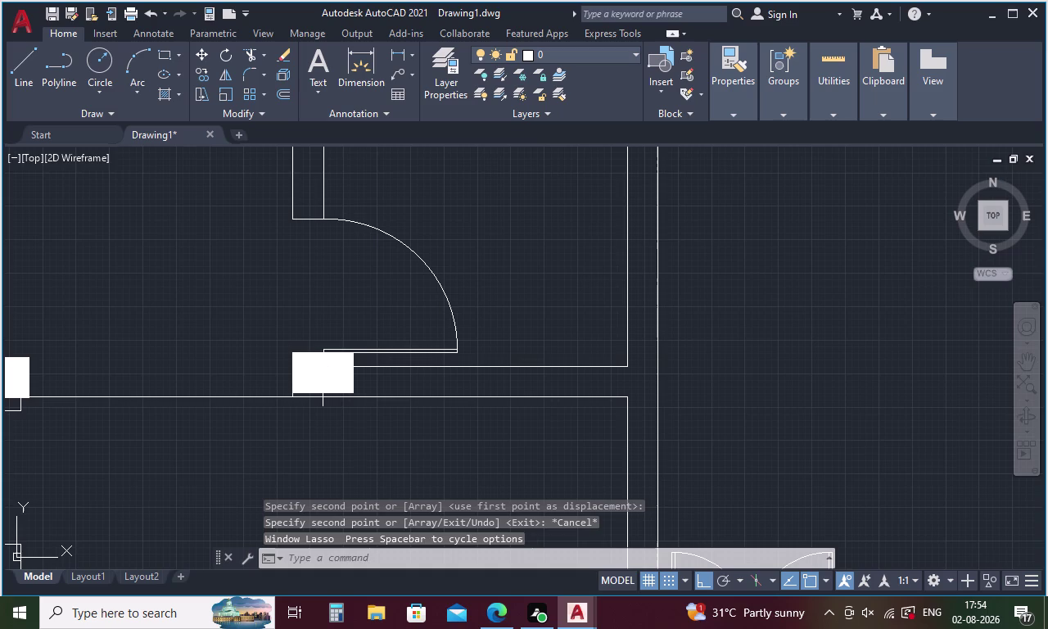
click(353, 380)
click(292, 383)
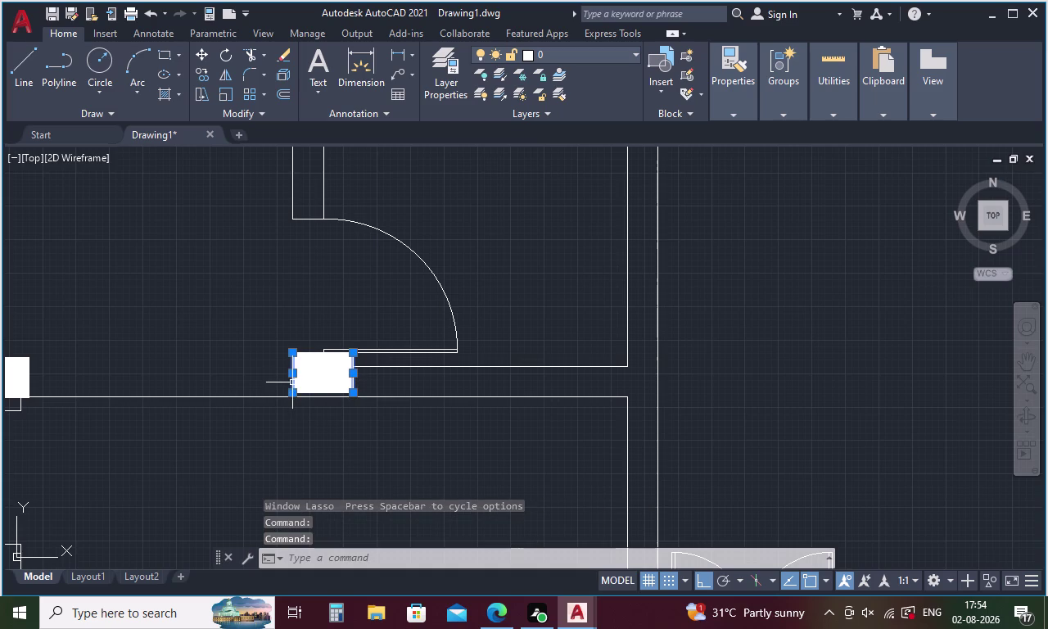
click(319, 392)
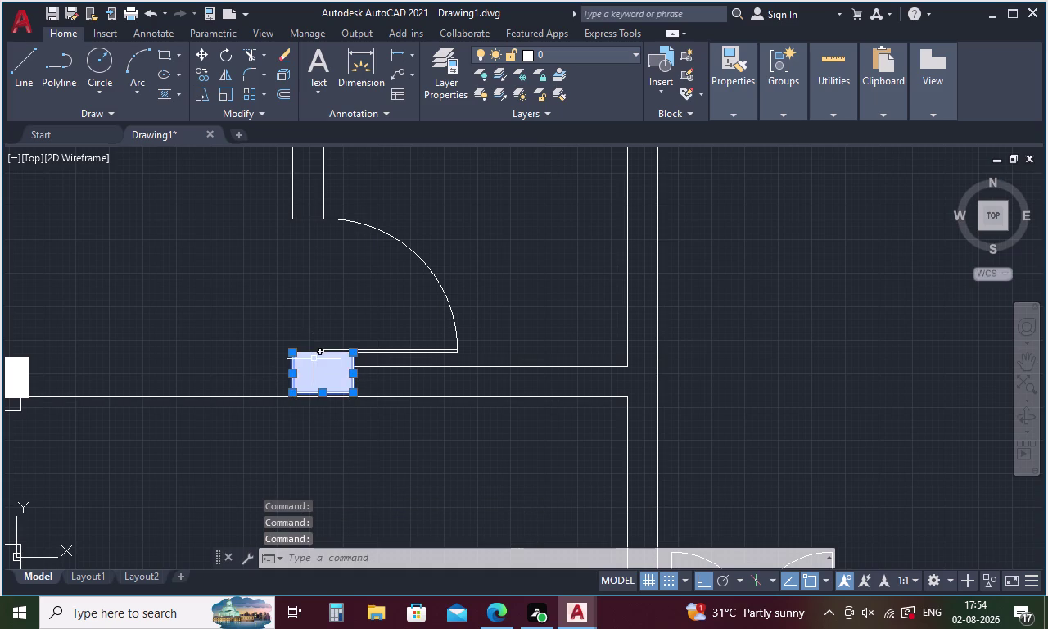
click(314, 354)
click(317, 361)
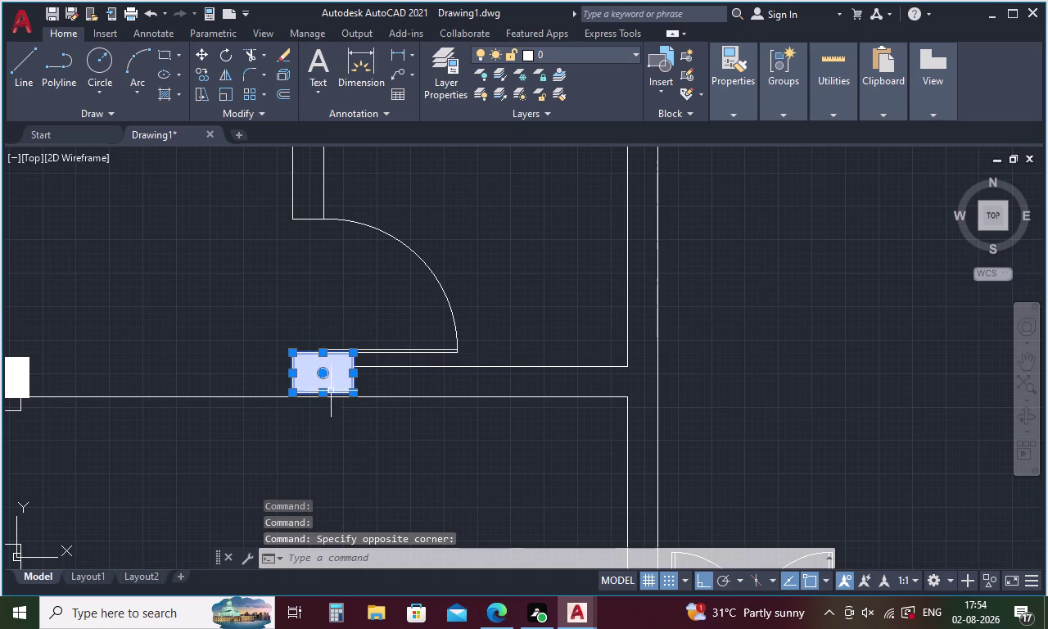
right_click(386, 374)
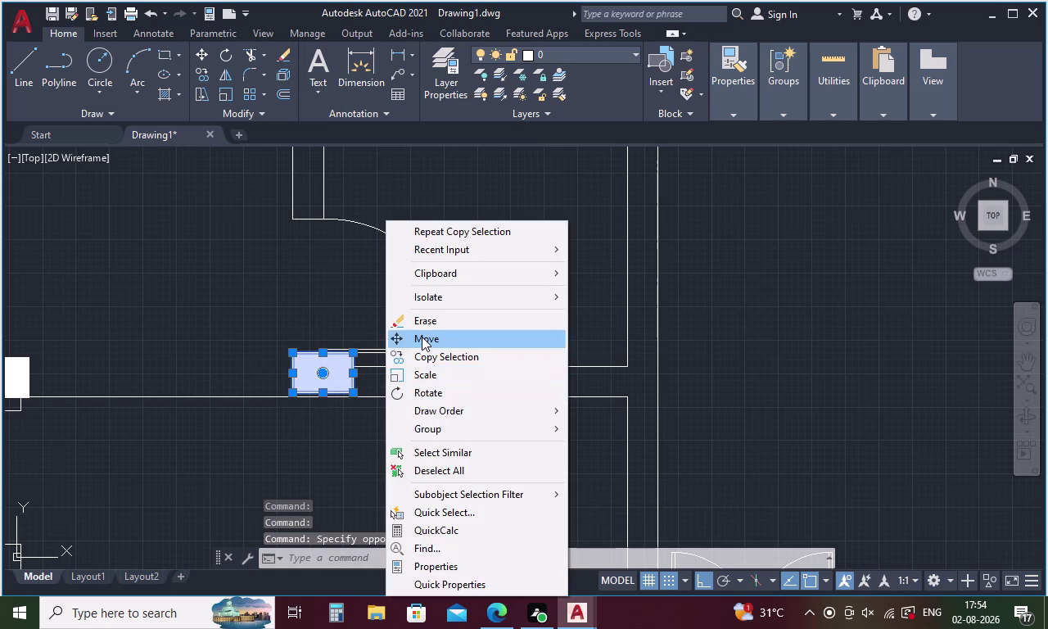
Move the solid column rectangle down onto the wall end, then reselect it.
click(422, 337)
click(296, 393)
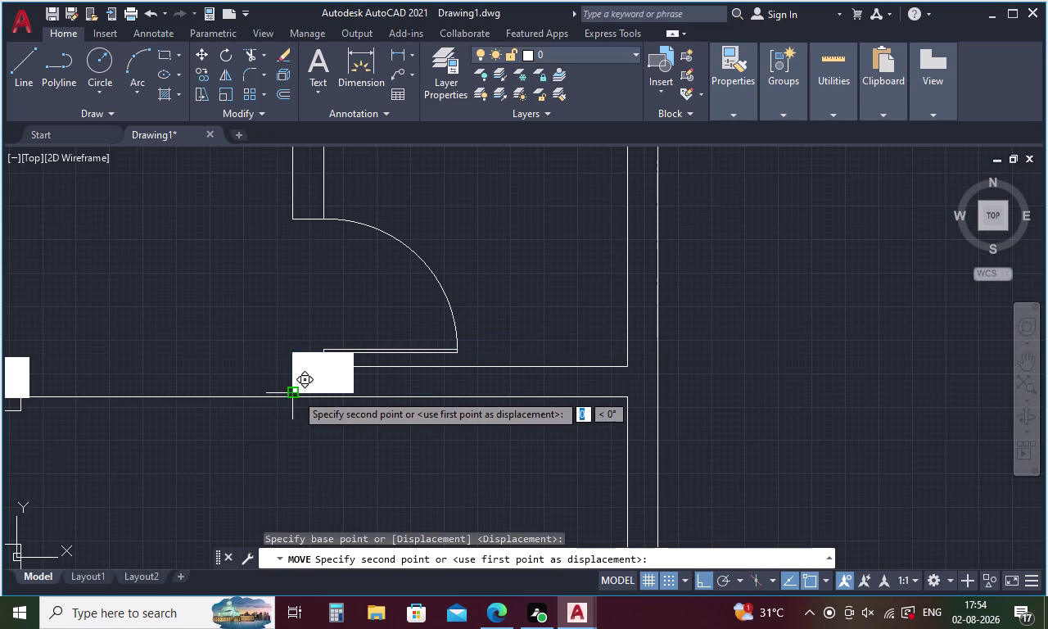
scroll(up, 3)
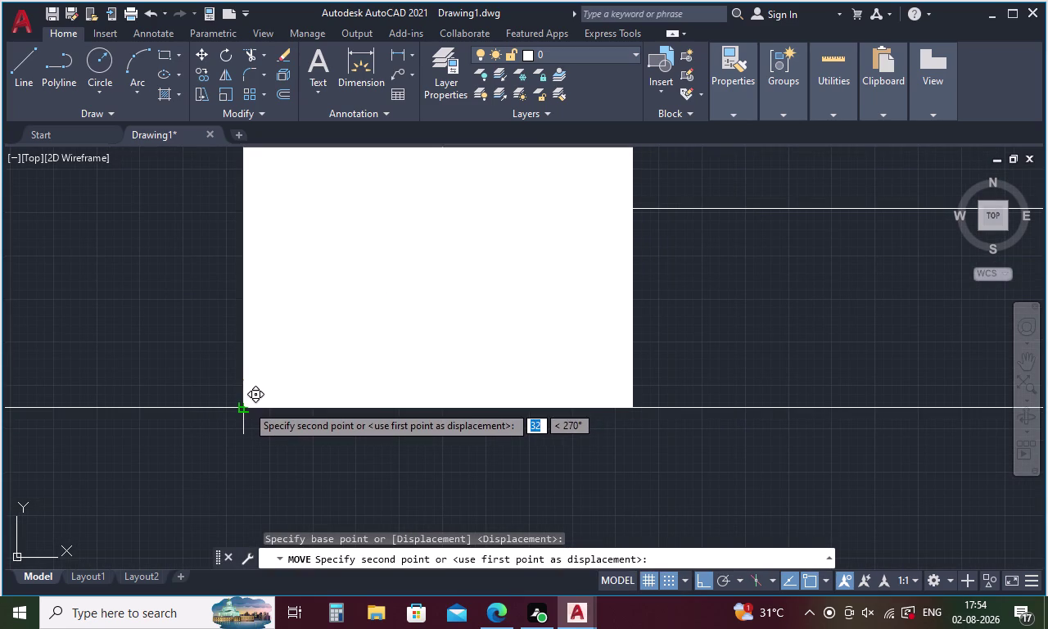
click(244, 407)
scroll(down, 3)
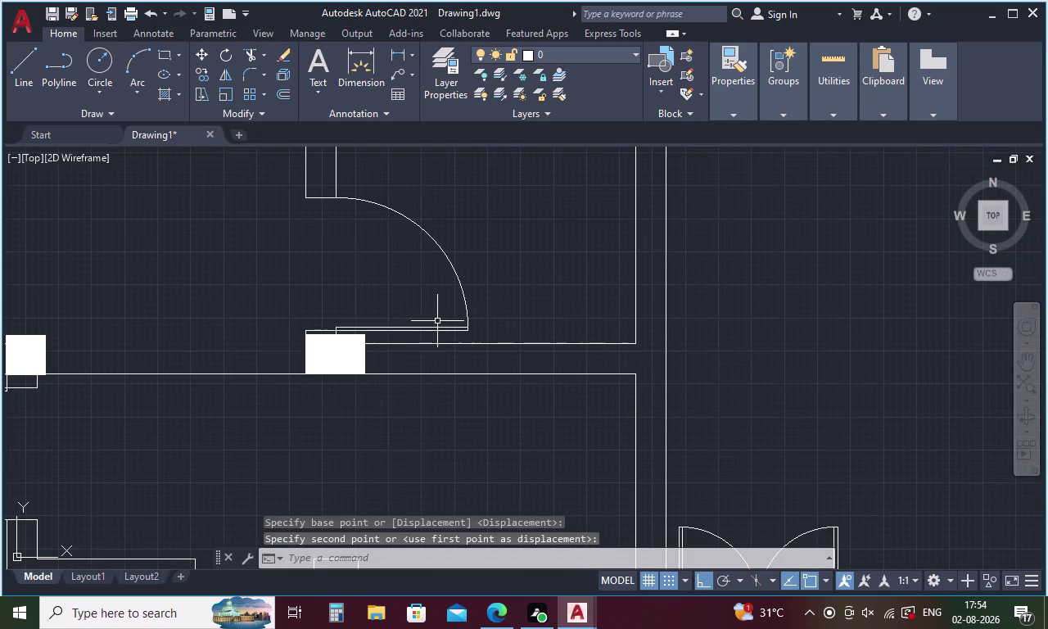
scroll(up, 3)
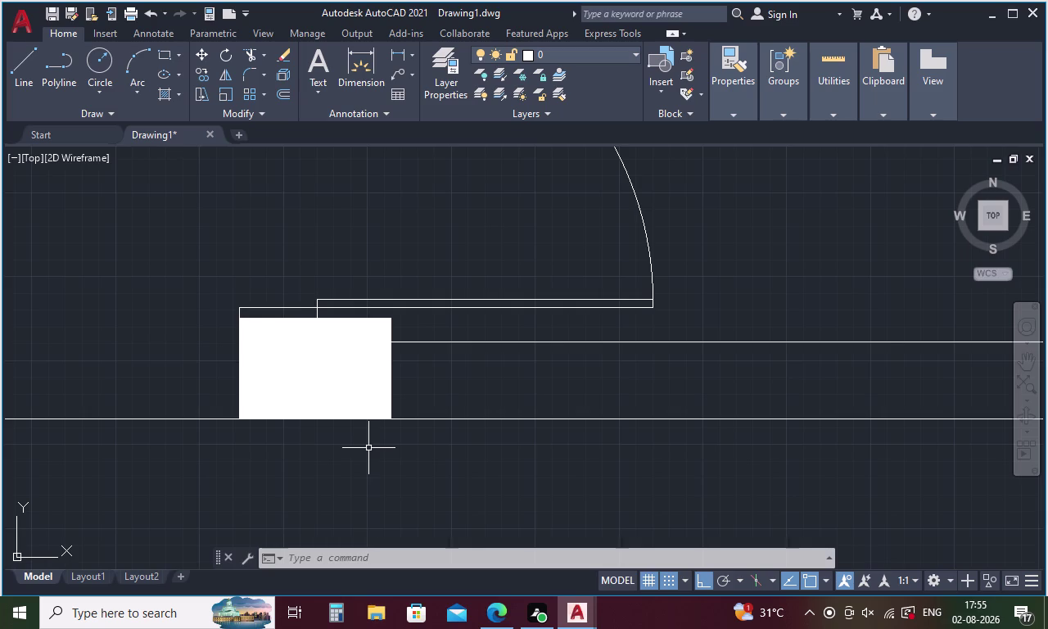
click(337, 390)
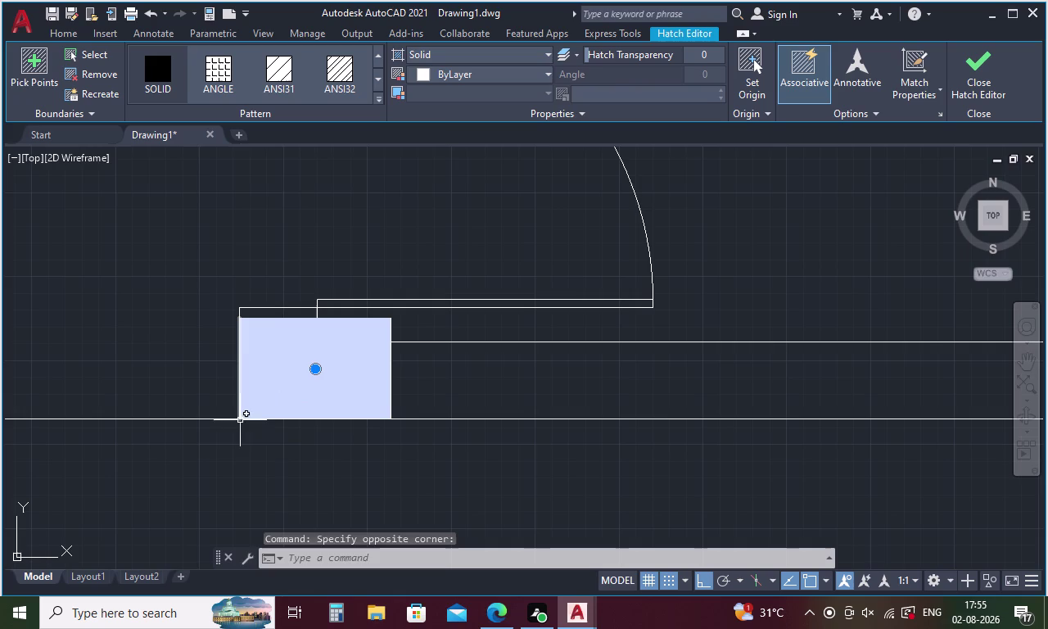
right_click(261, 403)
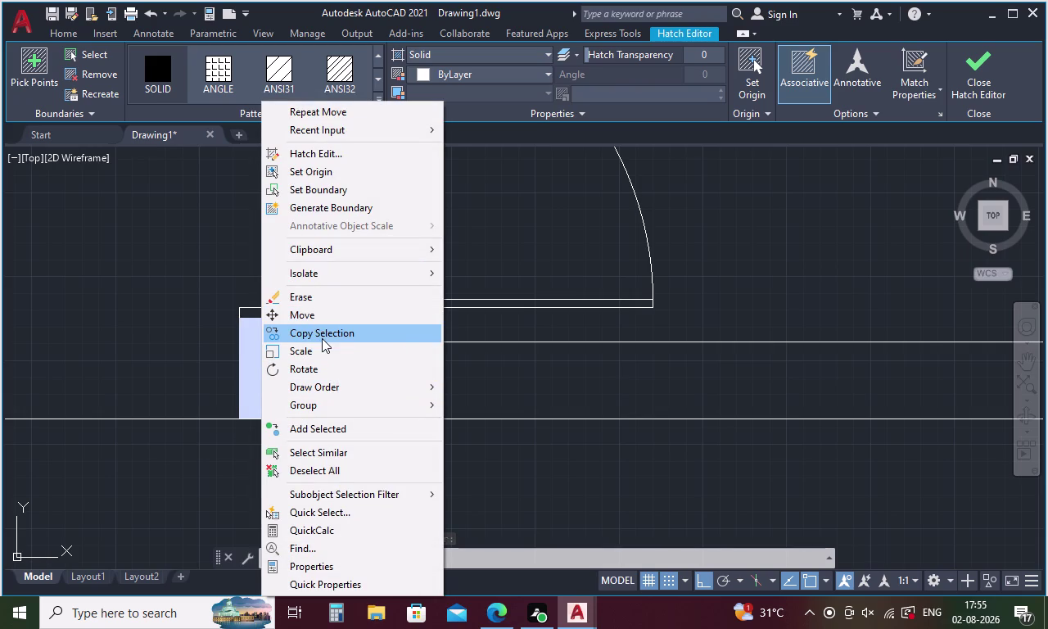
Copy the column from its corner base point to the first wall junction.
click(322, 338)
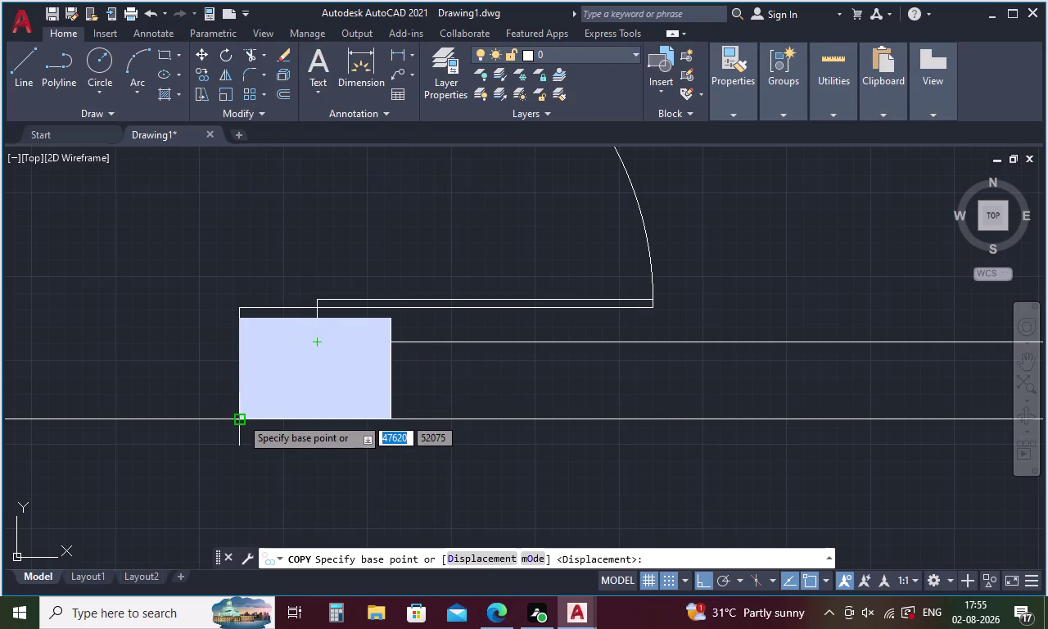
click(241, 417)
scroll(down, 3)
scroll(down, 3)
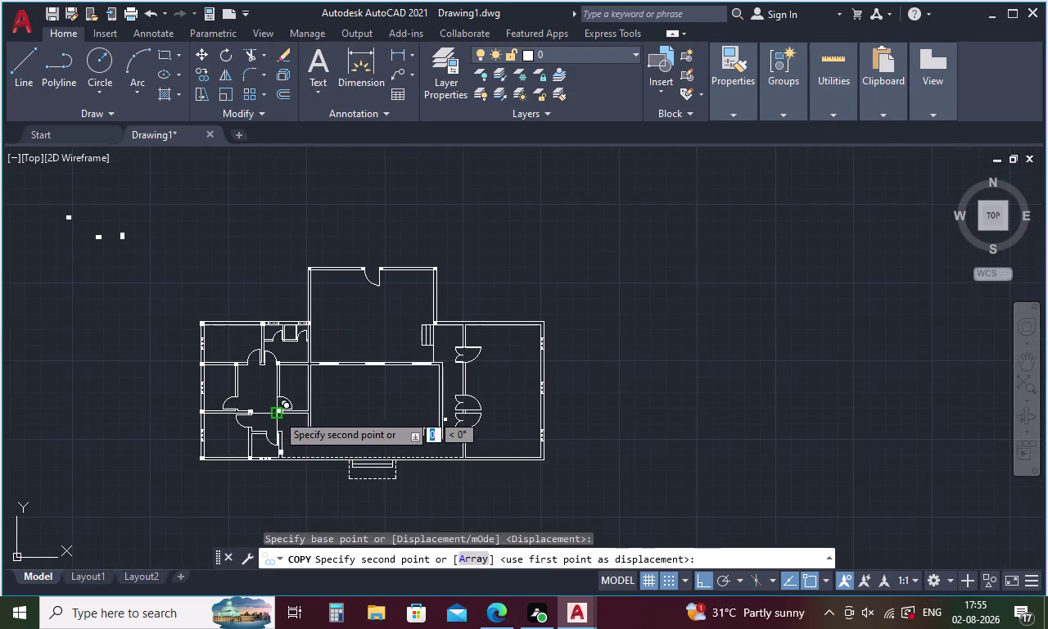
scroll(up, 3)
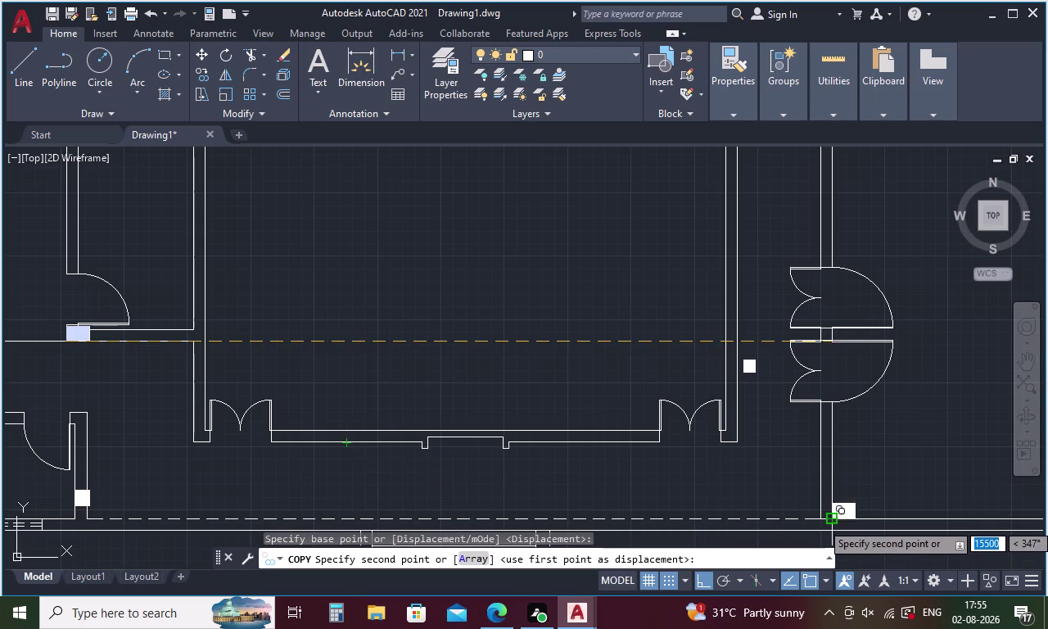
scroll(up, 3)
middle_drag(798, 507, 681, 307)
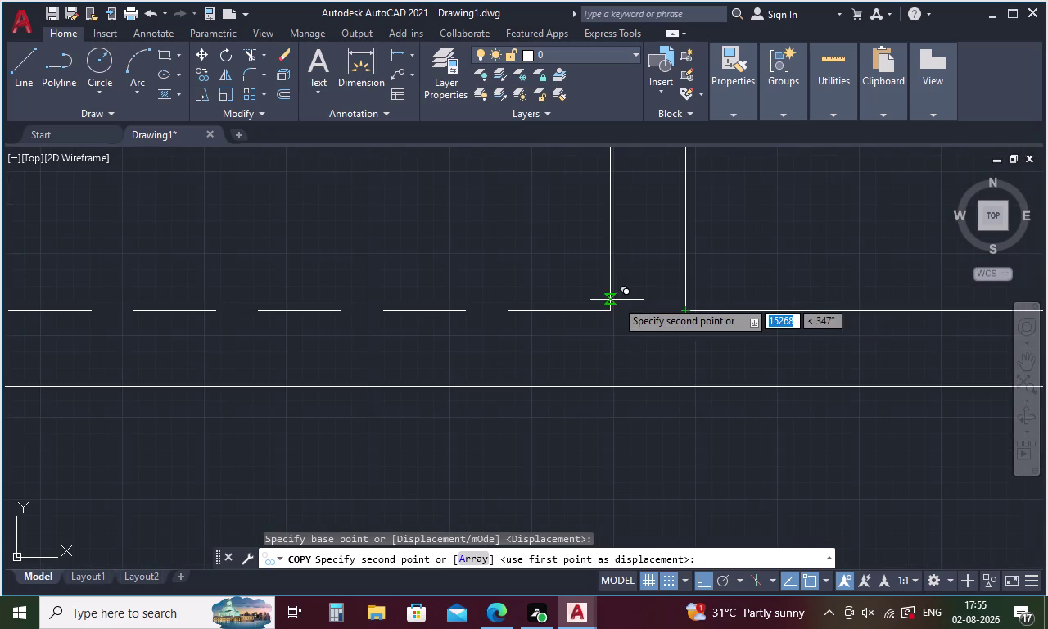
click(609, 383)
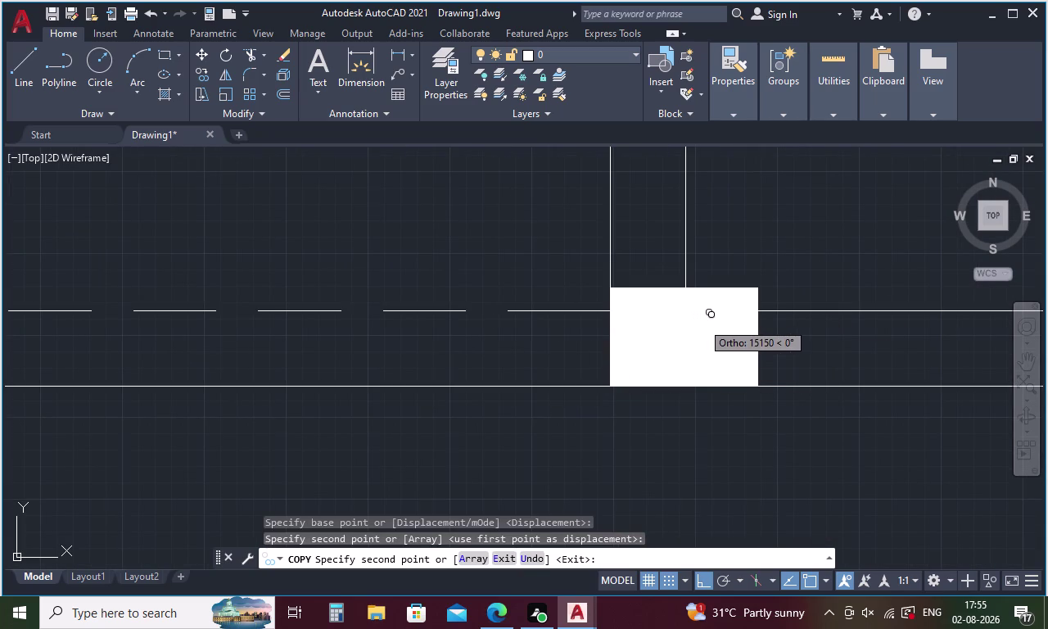
Place another column copy at a lower wall corner and end copying.
middle_drag(760, 278, 433, 397)
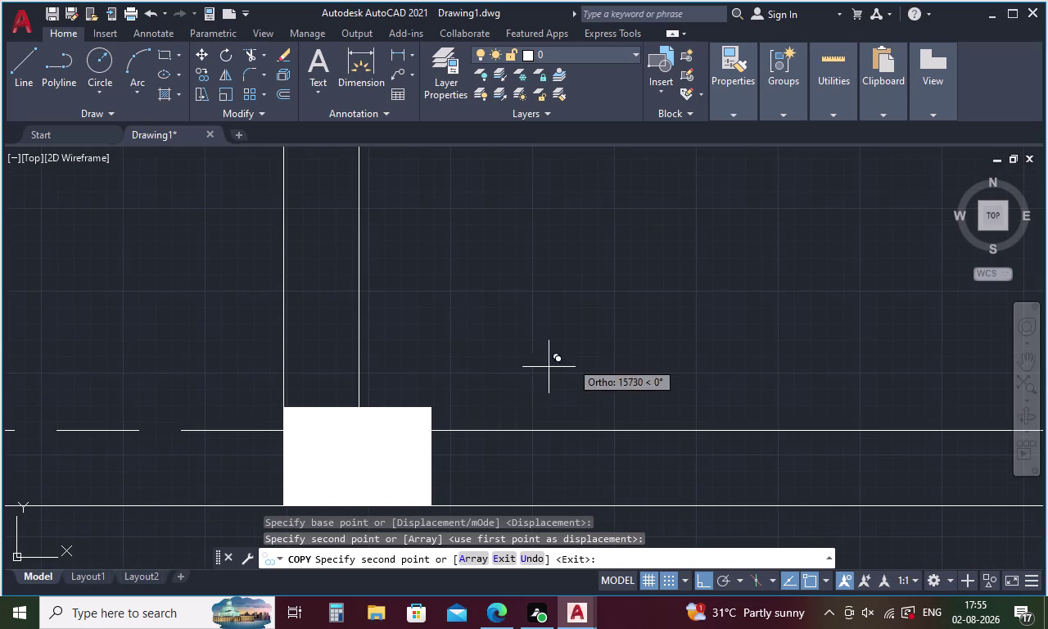
scroll(down, 3)
middle_drag(765, 353, 508, 383)
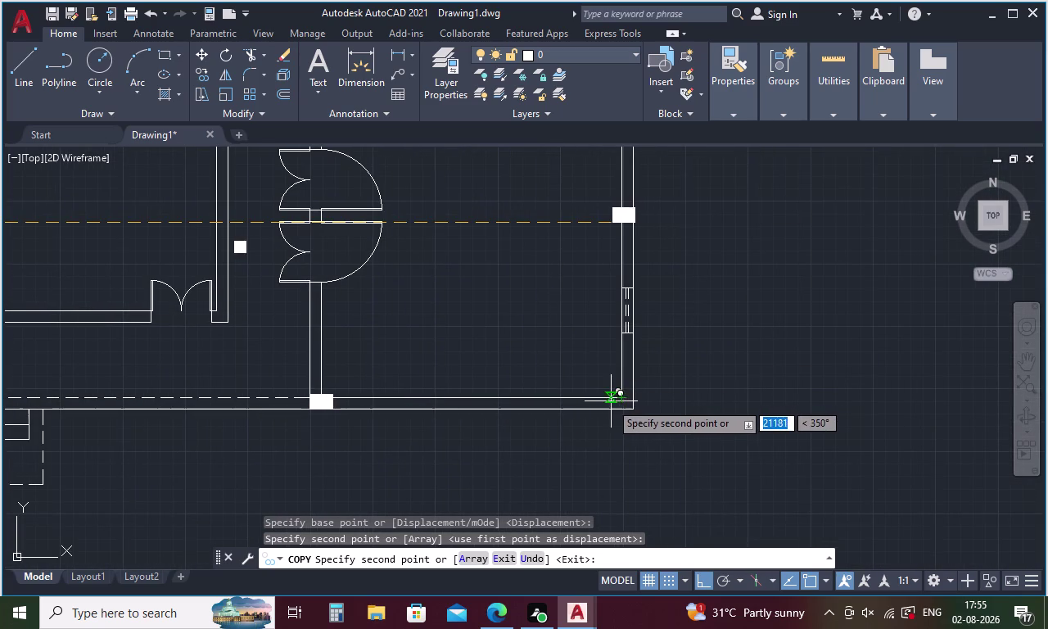
scroll(up, 3)
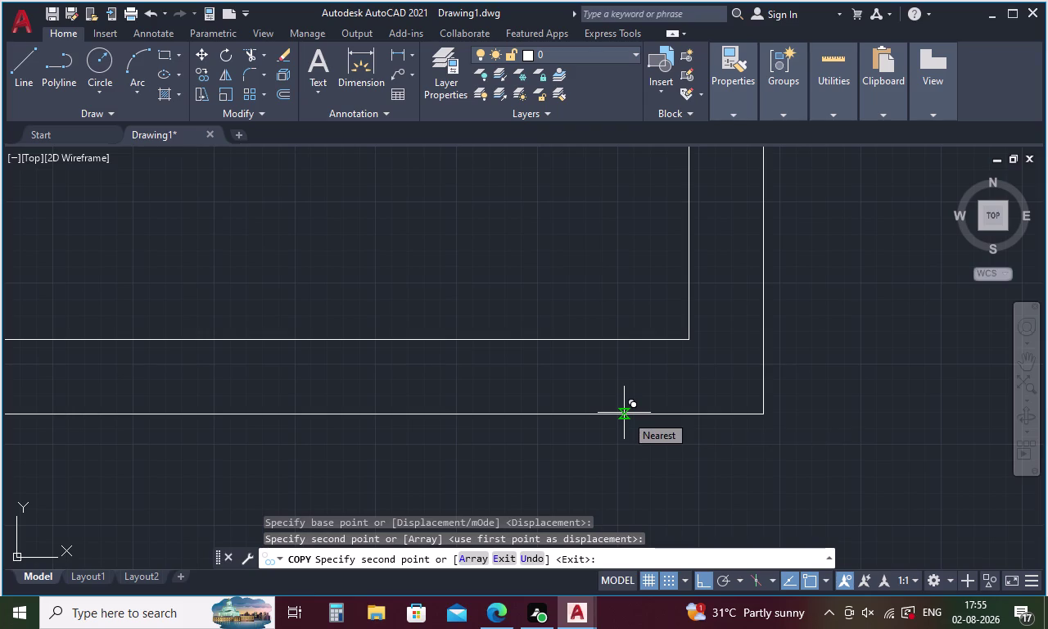
click(626, 415)
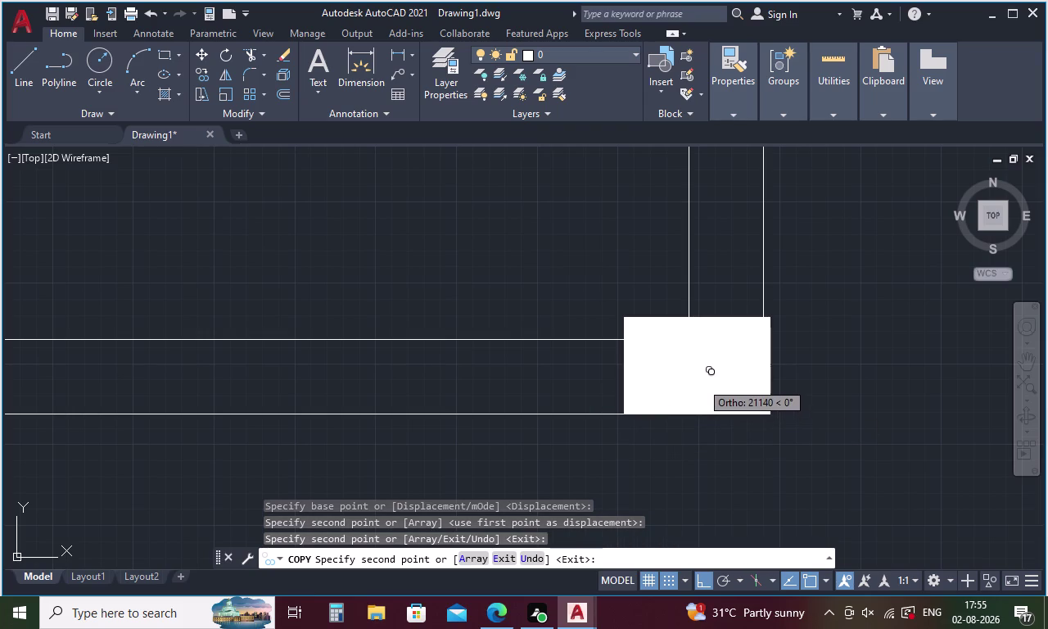
scroll(down, 3)
middle_drag(799, 345, 813, 414)
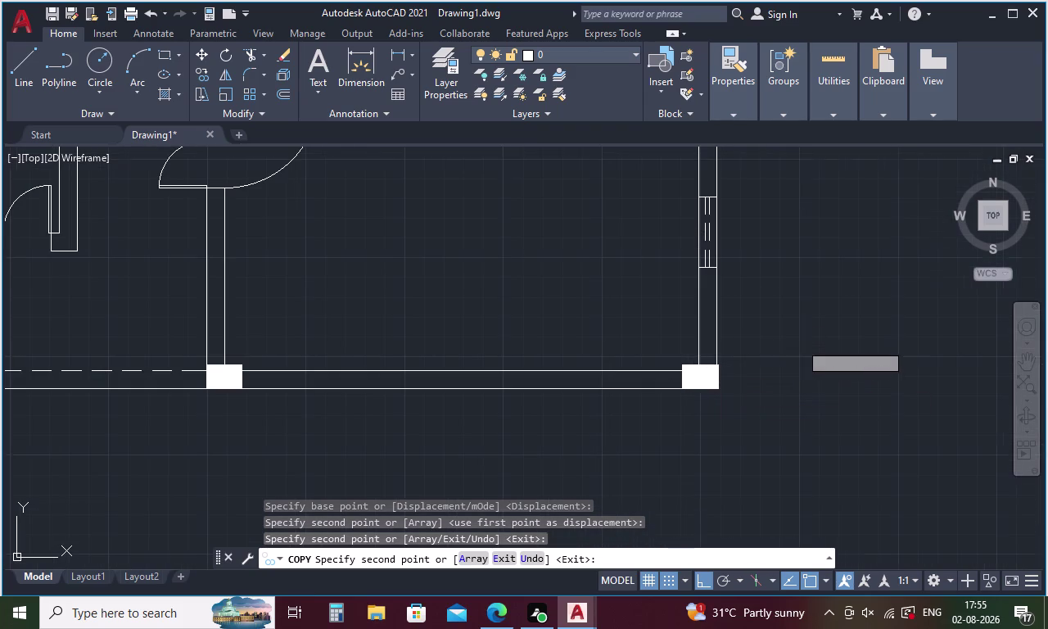
middle_drag(812, 414, 826, 456)
scroll(down, 3)
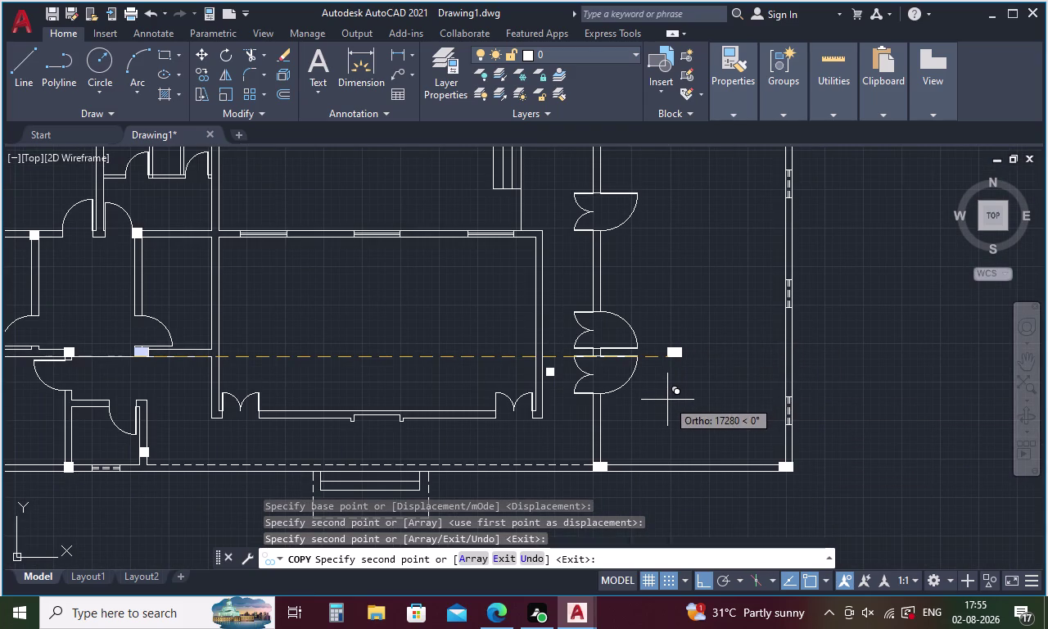
key(Escape)
Select the small column at the interior wall junction and bring up its shortcut menu.
middle_drag(460, 352, 791, 504)
middle_drag(668, 418, 510, 286)
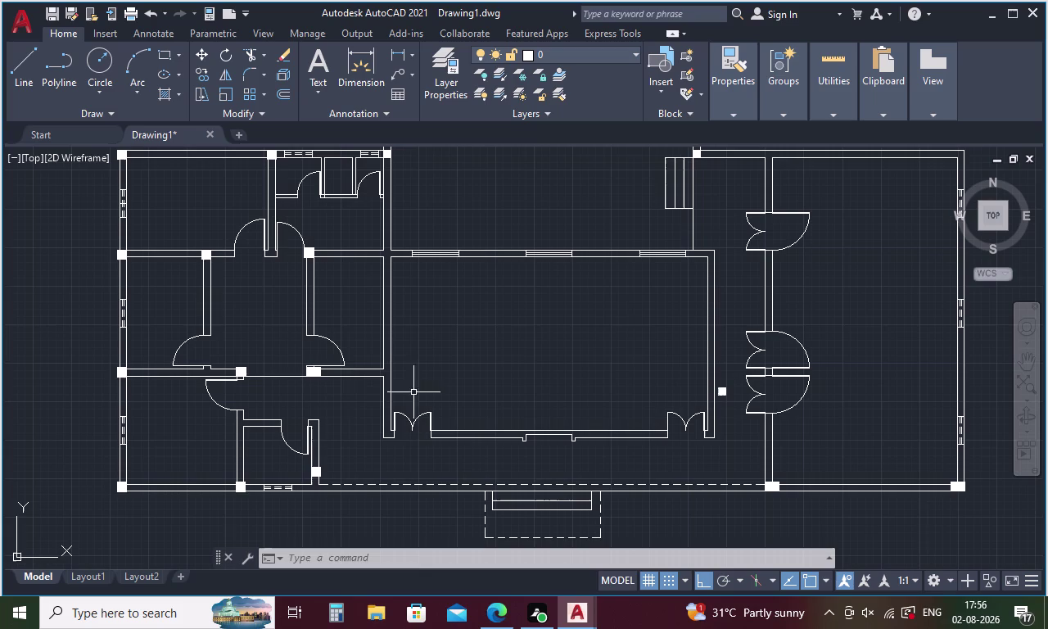
click(311, 372)
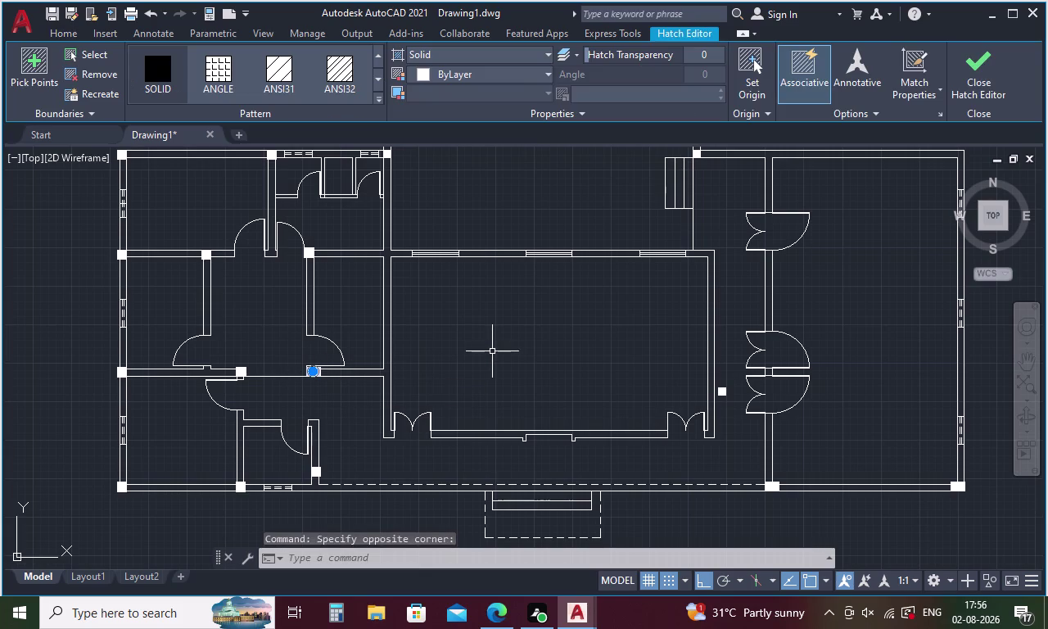
right_click(492, 351)
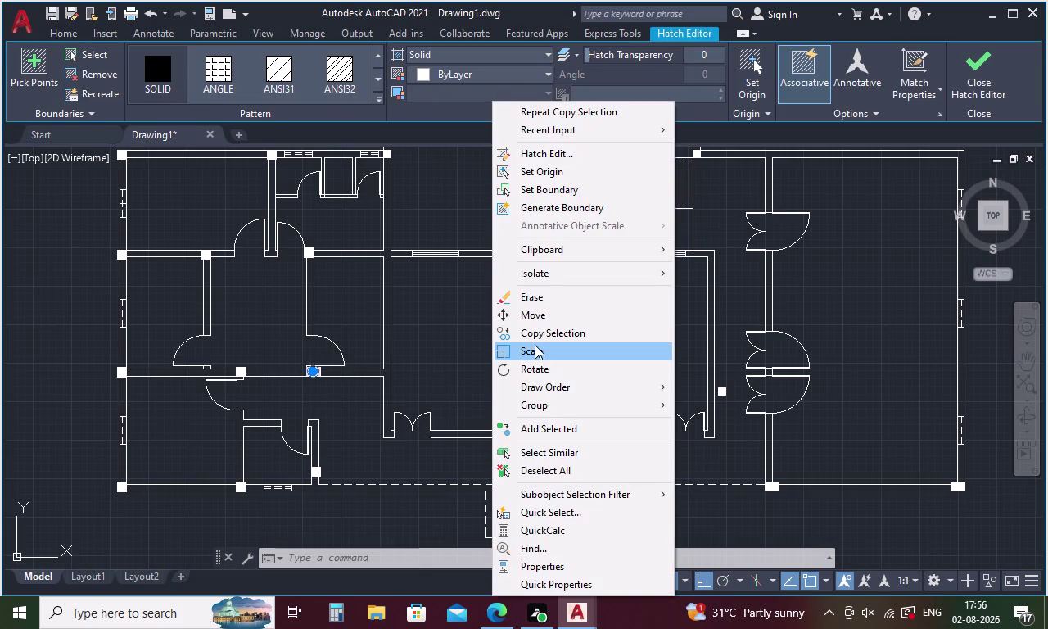
Copy the small column from its corner onto the right-hand wall at the dashed line.
click(535, 335)
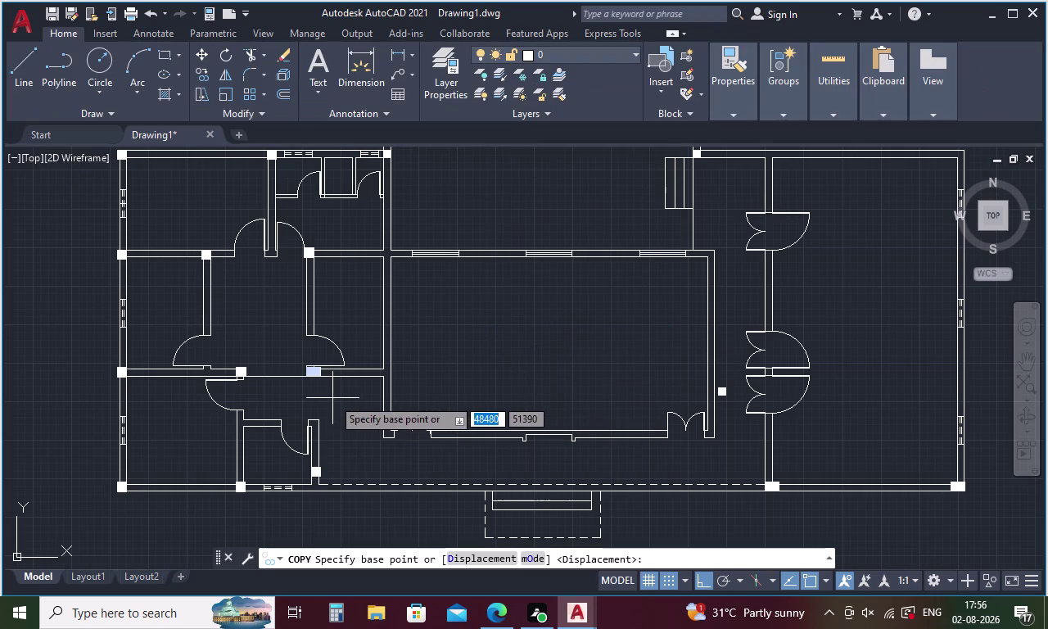
click(303, 377)
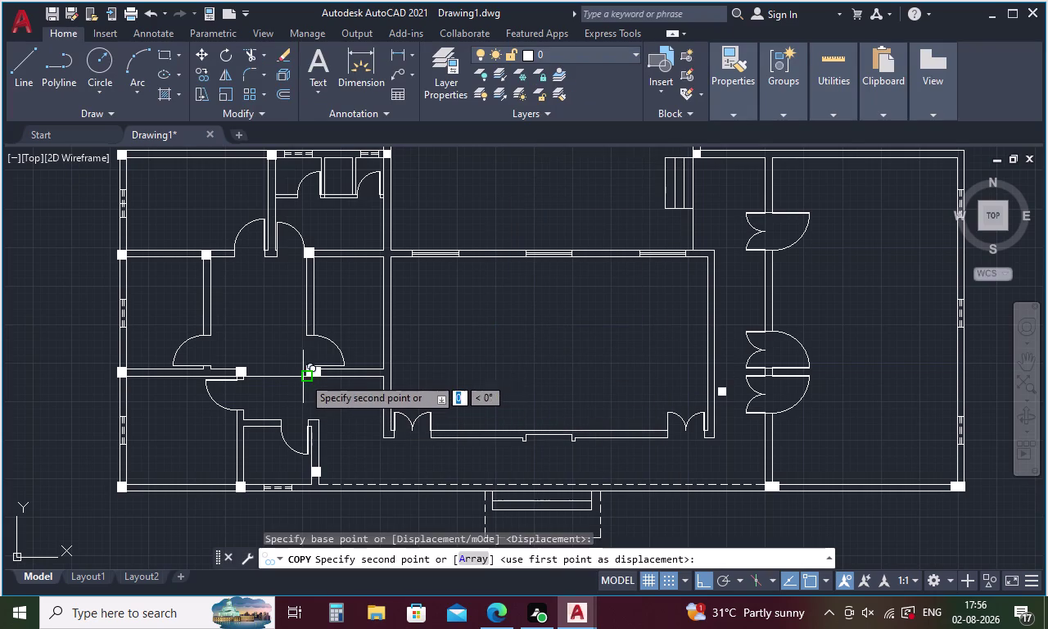
scroll(down, 3)
scroll(up, 3)
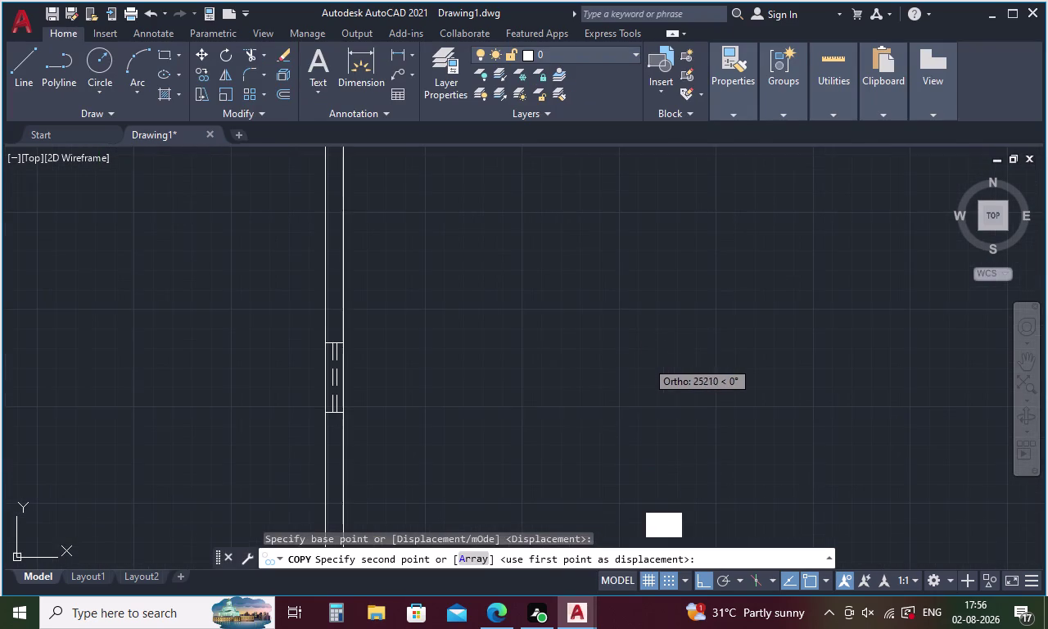
middle_drag(504, 421, 530, 212)
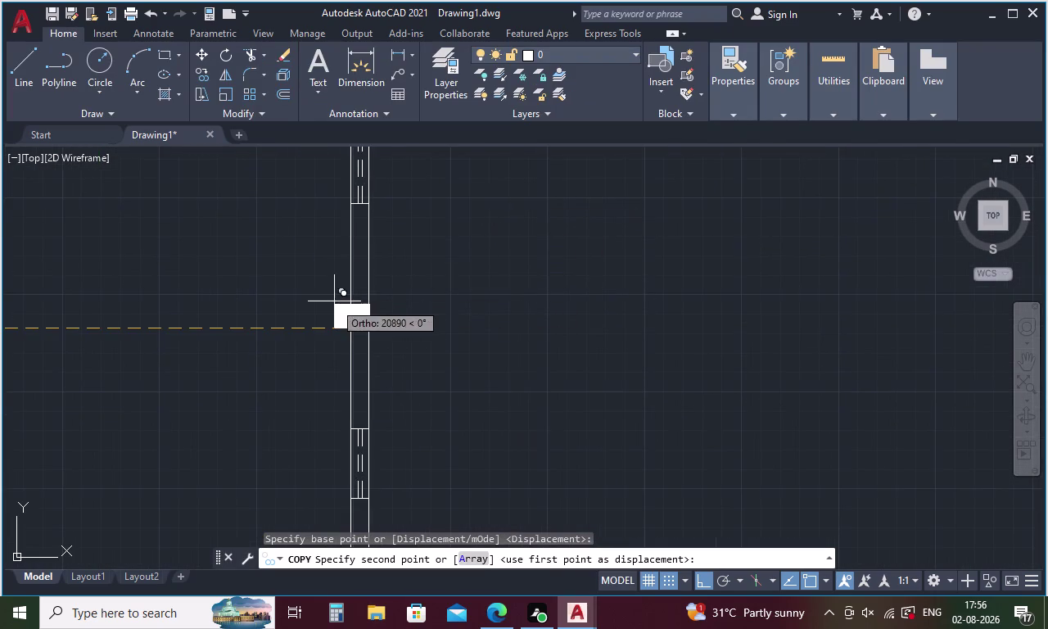
click(350, 320)
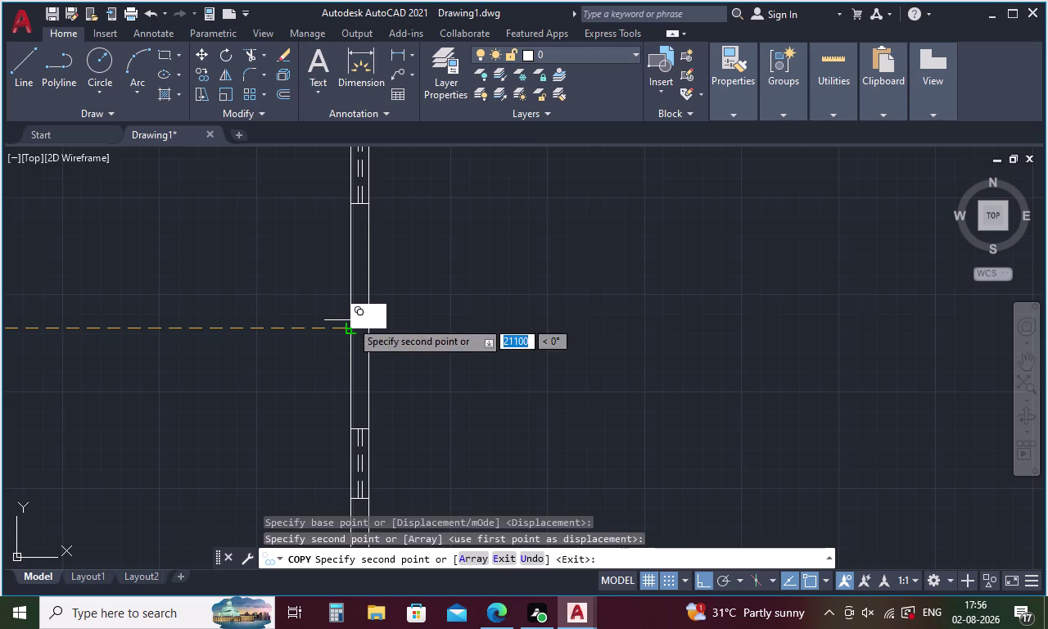
key(Escape)
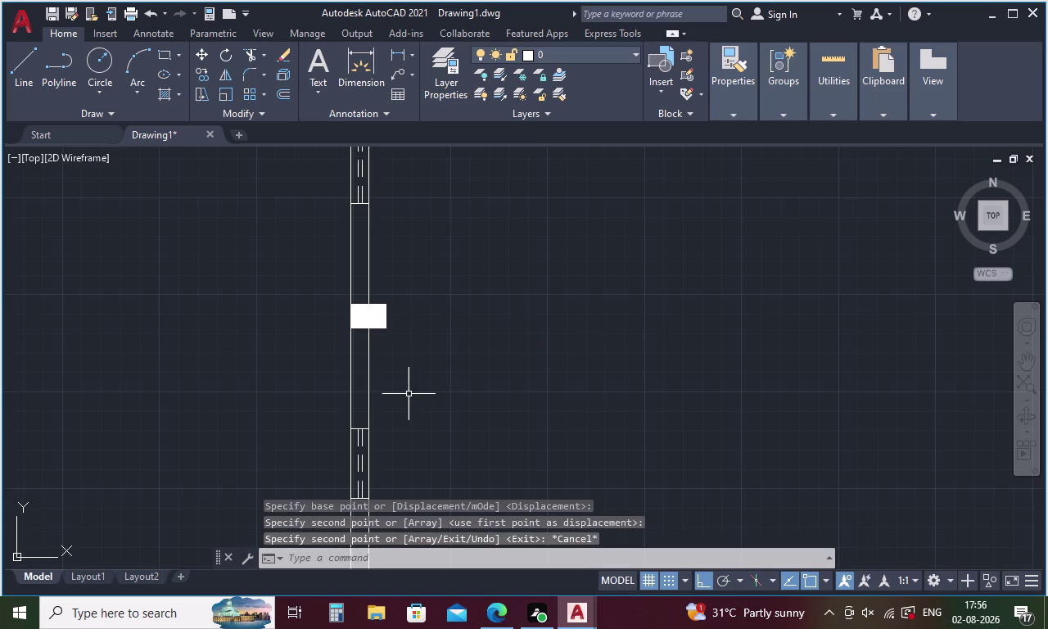
Start a DI distance measurement from the new column, then cancel it.
text(D)
text(I)
key(Return)
click(351, 331)
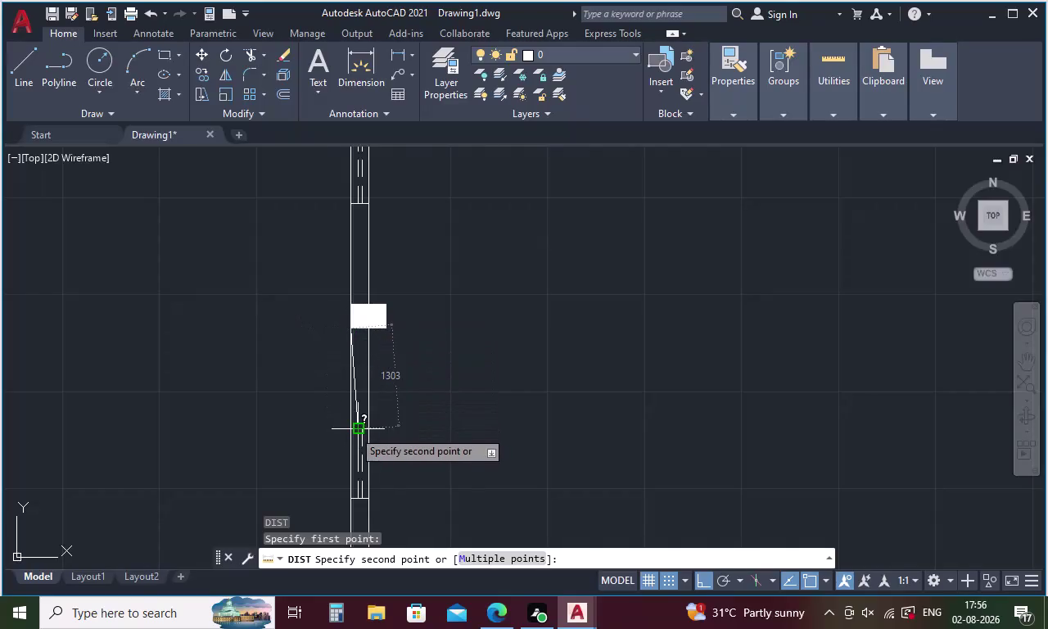
key(Escape)
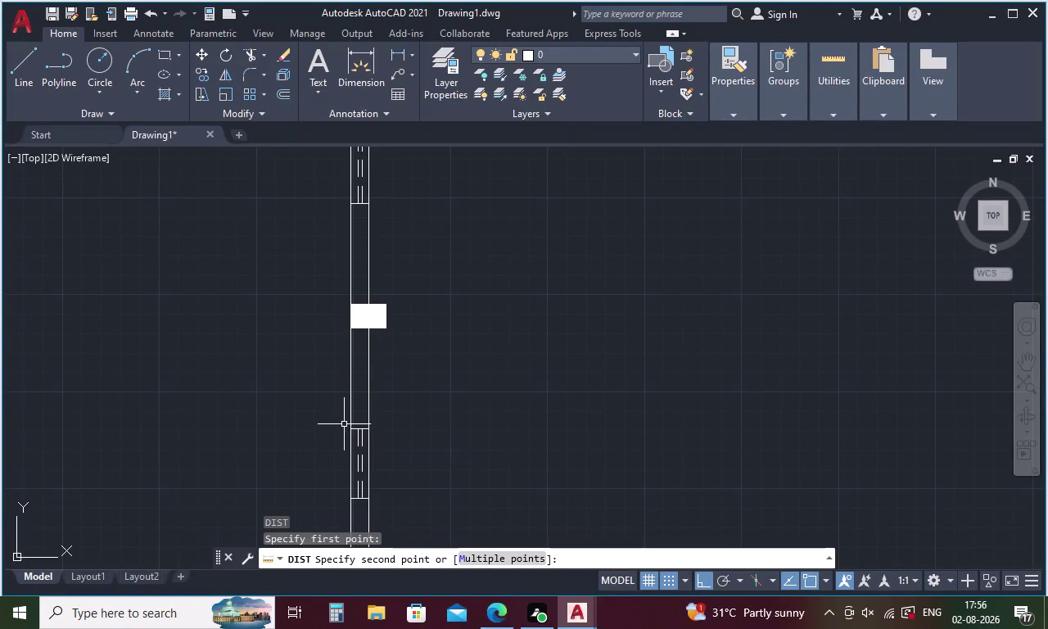
middle_drag(513, 354, 585, 526)
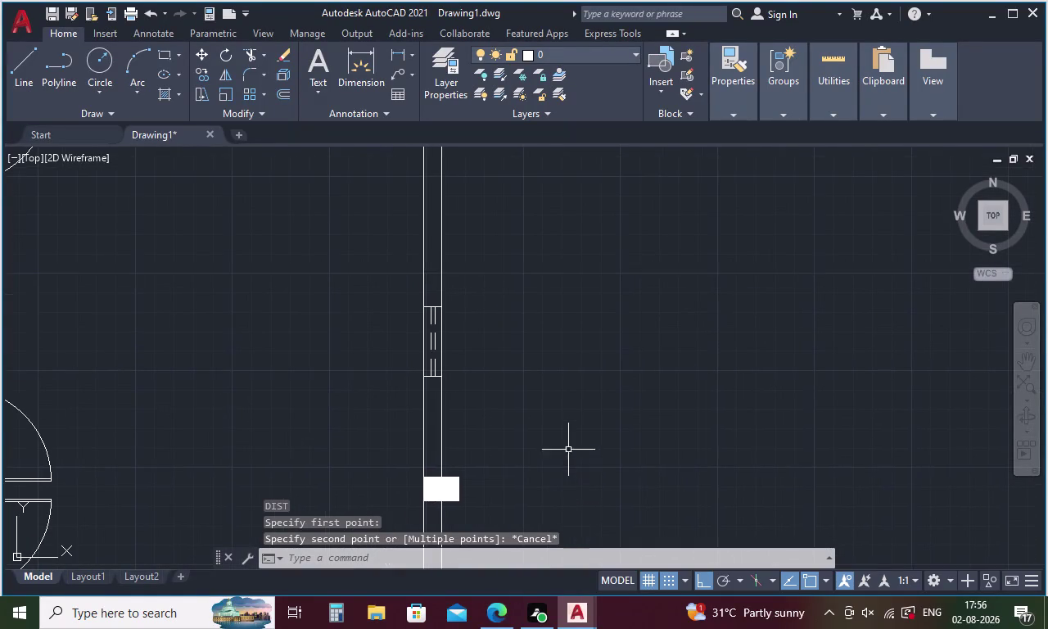
scroll(down, 3)
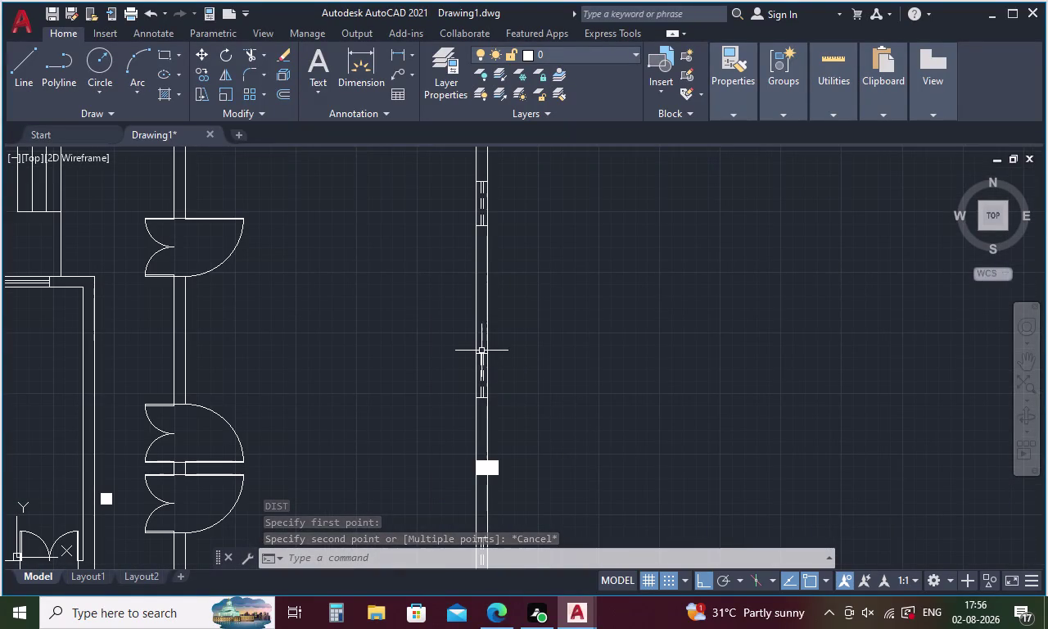
Draw a 1300-long line up from the right-hand wall and end the line command.
key(l)
key(Return)
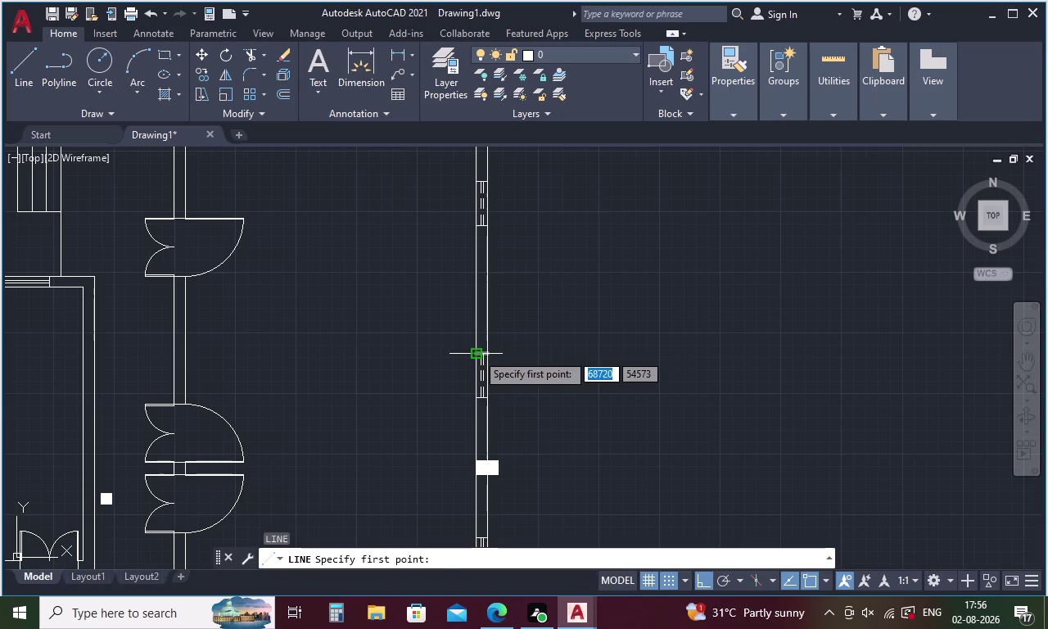
click(477, 353)
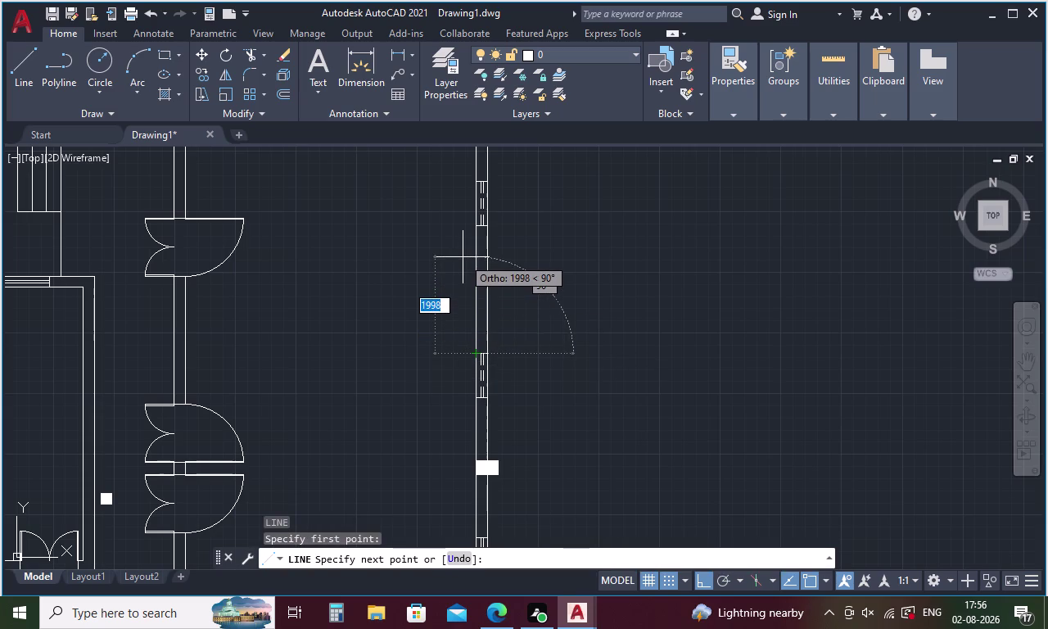
text(13)
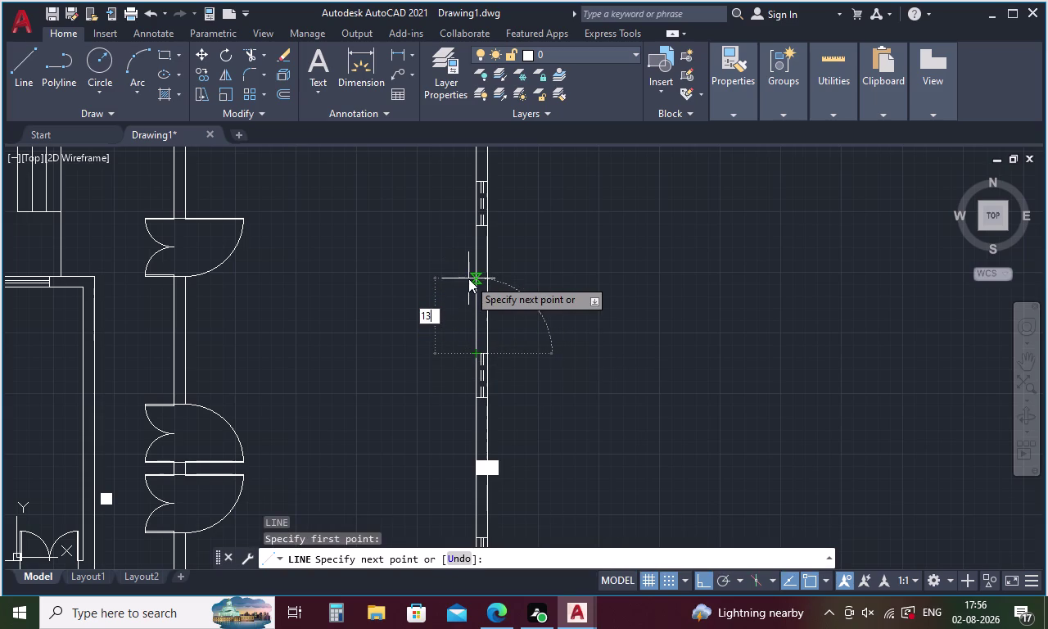
text(00)
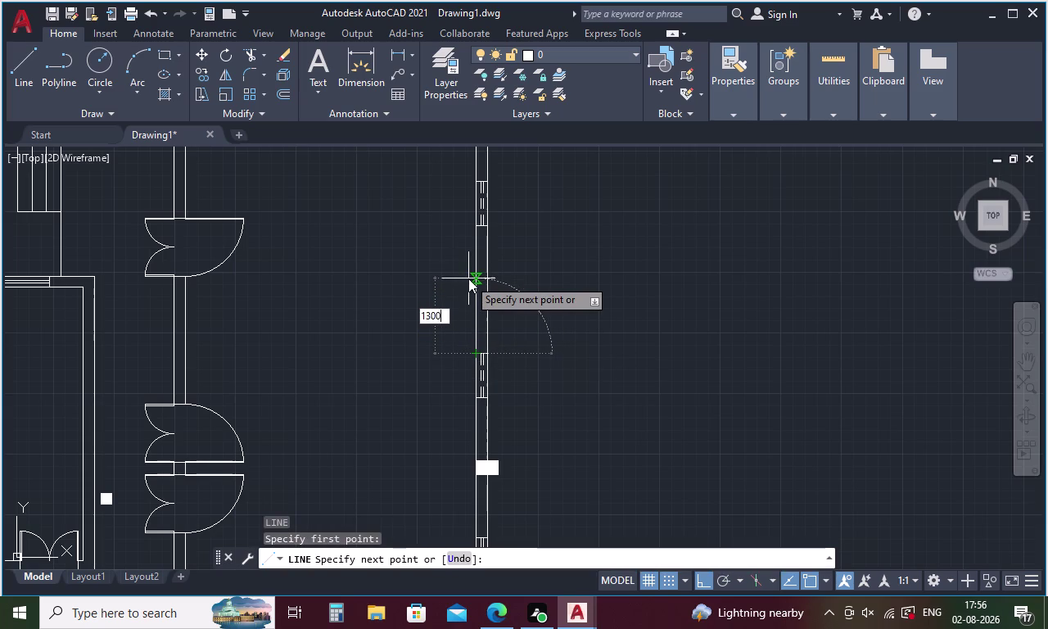
key(Return)
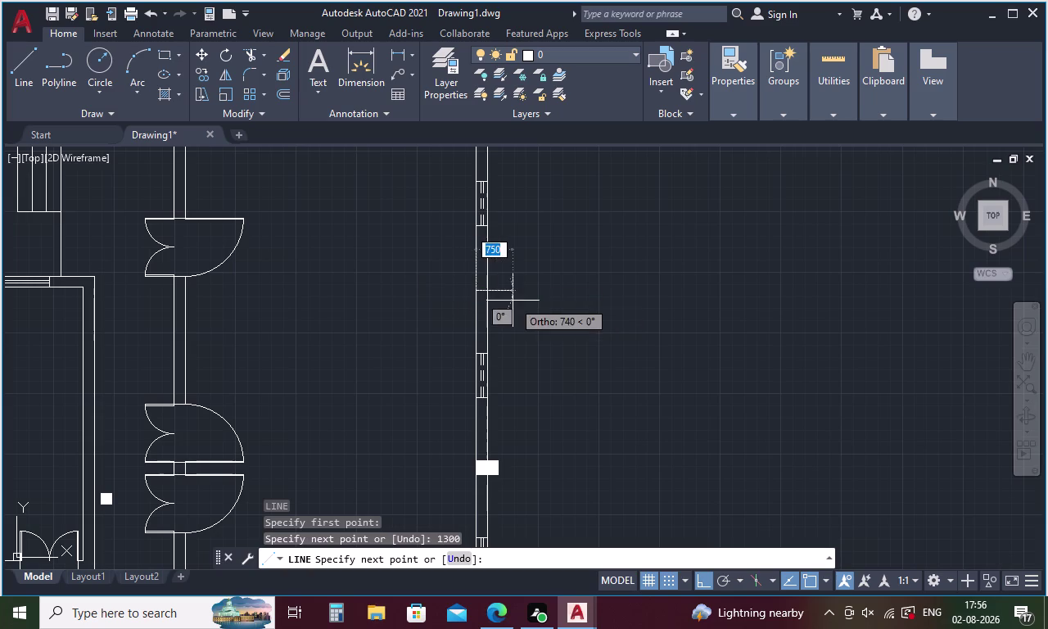
key(Escape)
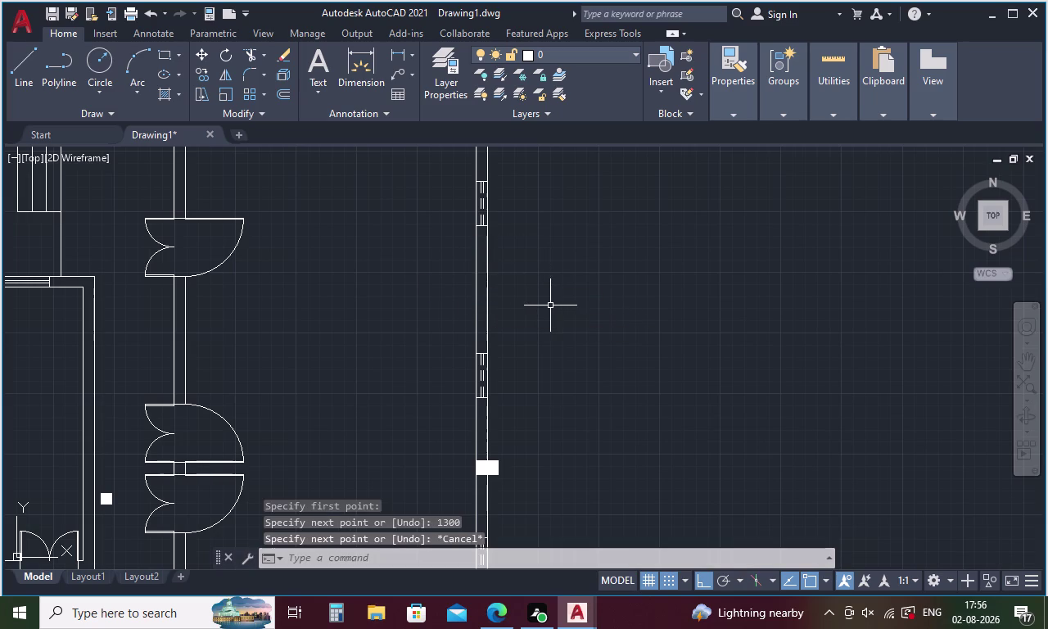
scroll(down, 3)
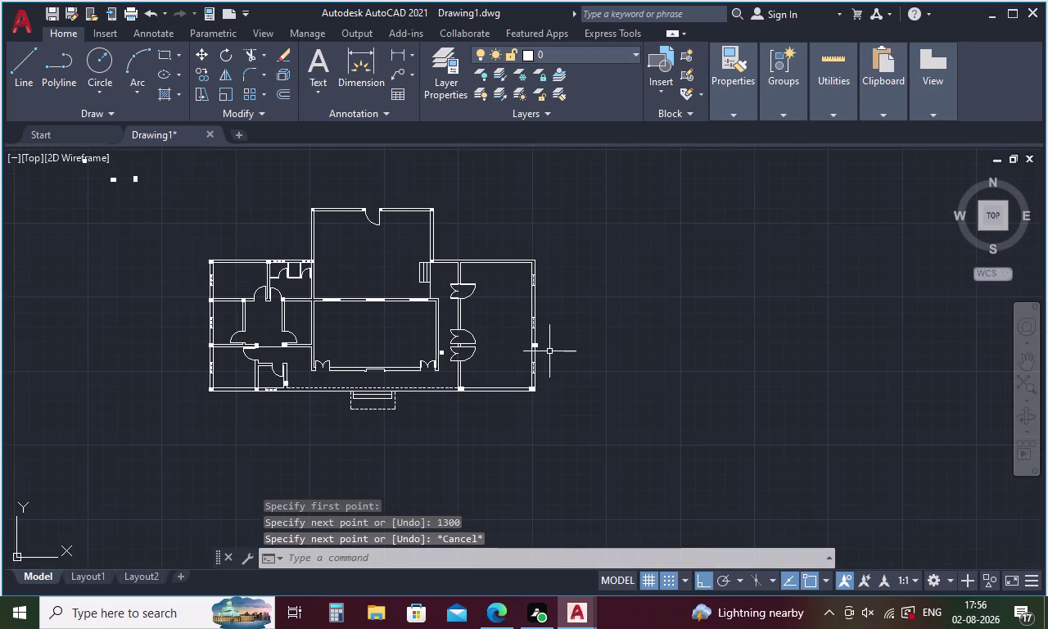
Copy the small solid hatch from its corner to a spot higher up the right wall.
click(535, 347)
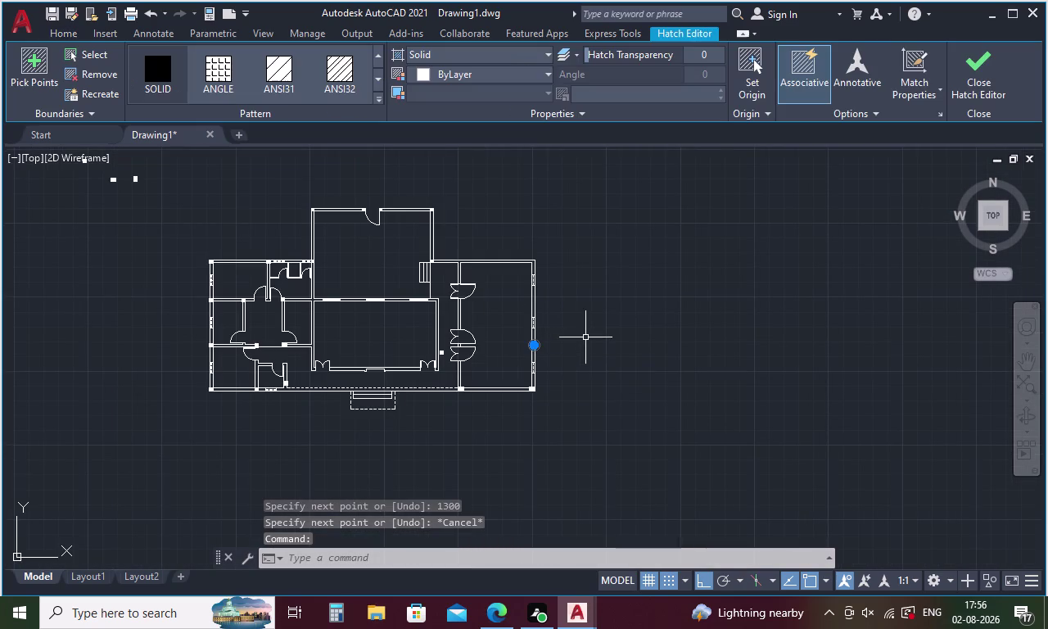
scroll(up, 3)
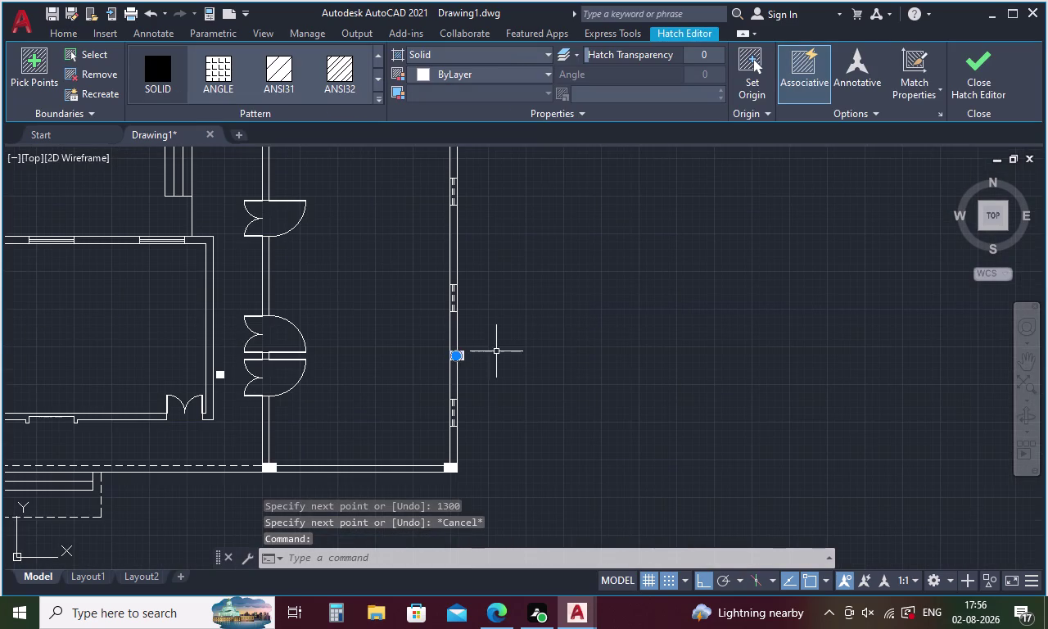
right_click(480, 341)
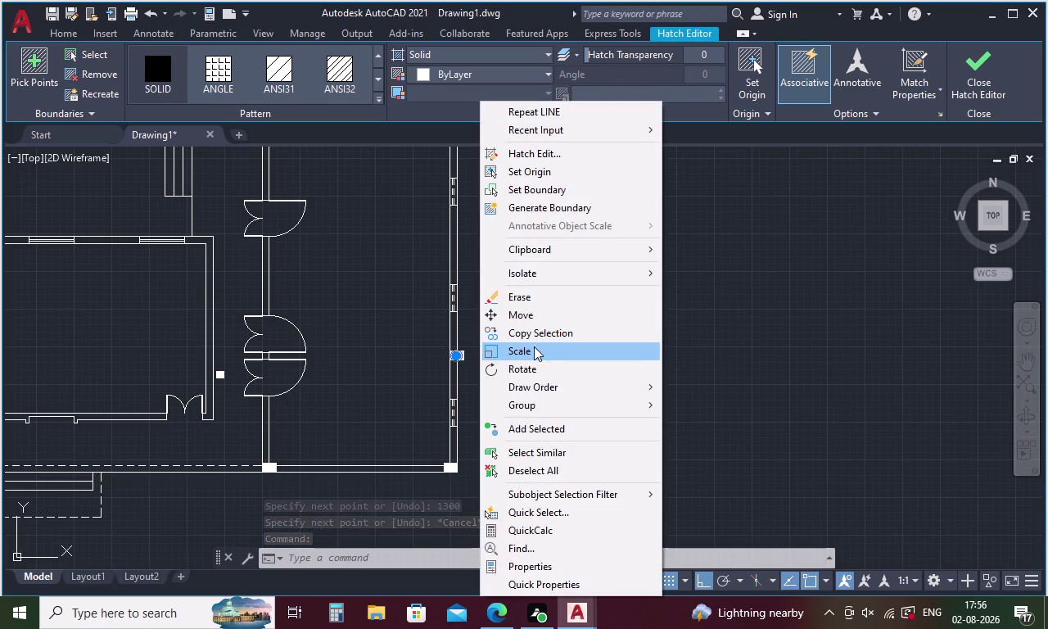
click(540, 329)
scroll(up, 3)
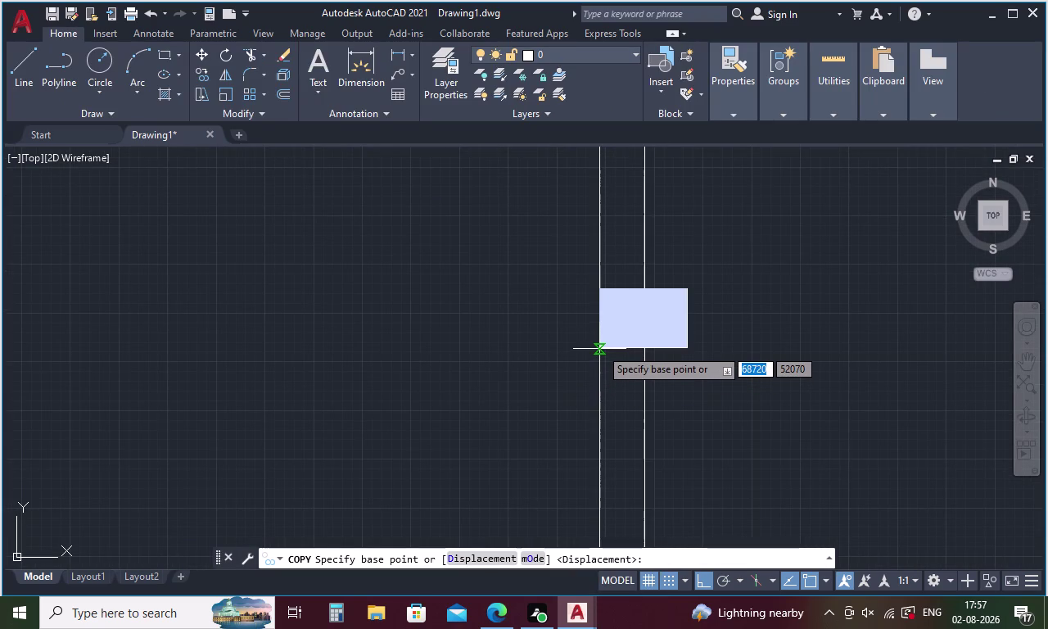
scroll(up, 3)
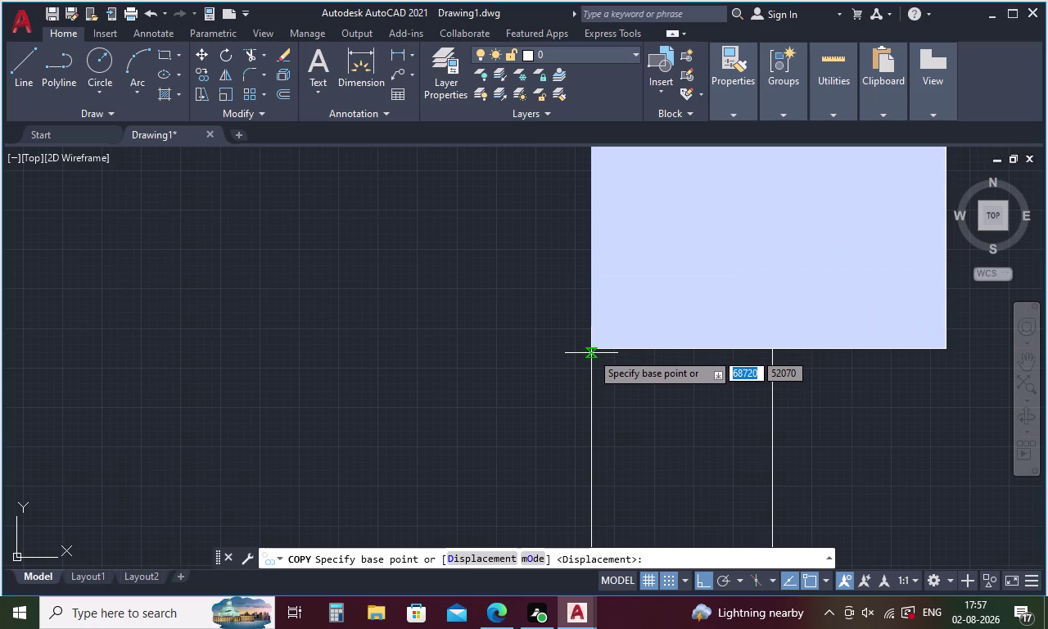
scroll(up, 3)
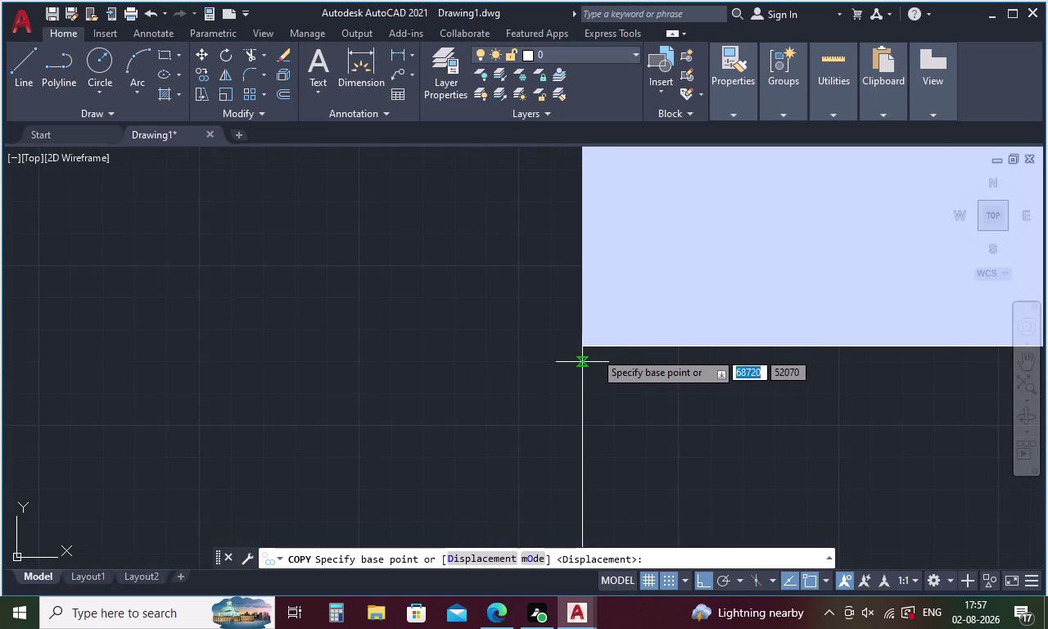
click(595, 351)
scroll(down, 3)
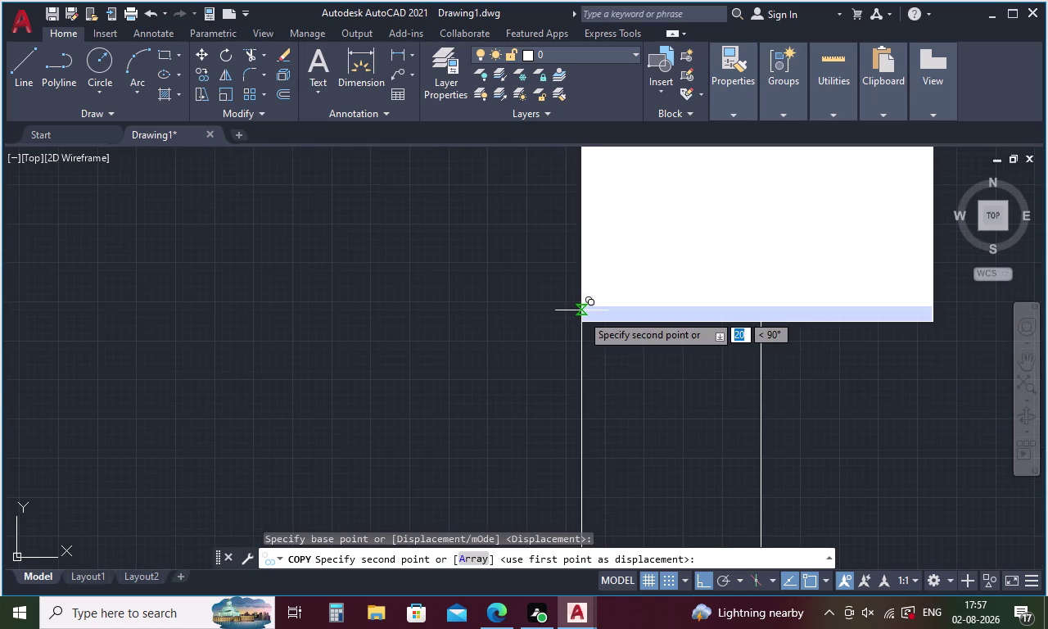
scroll(down, 3)
scroll(down, 3)
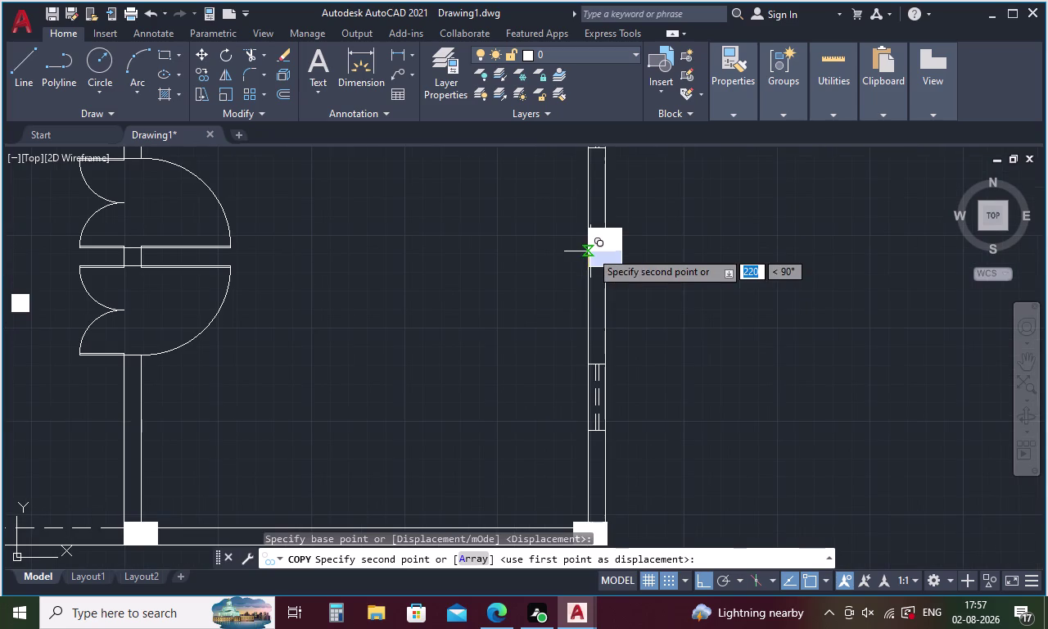
middle_drag(605, 303, 655, 502)
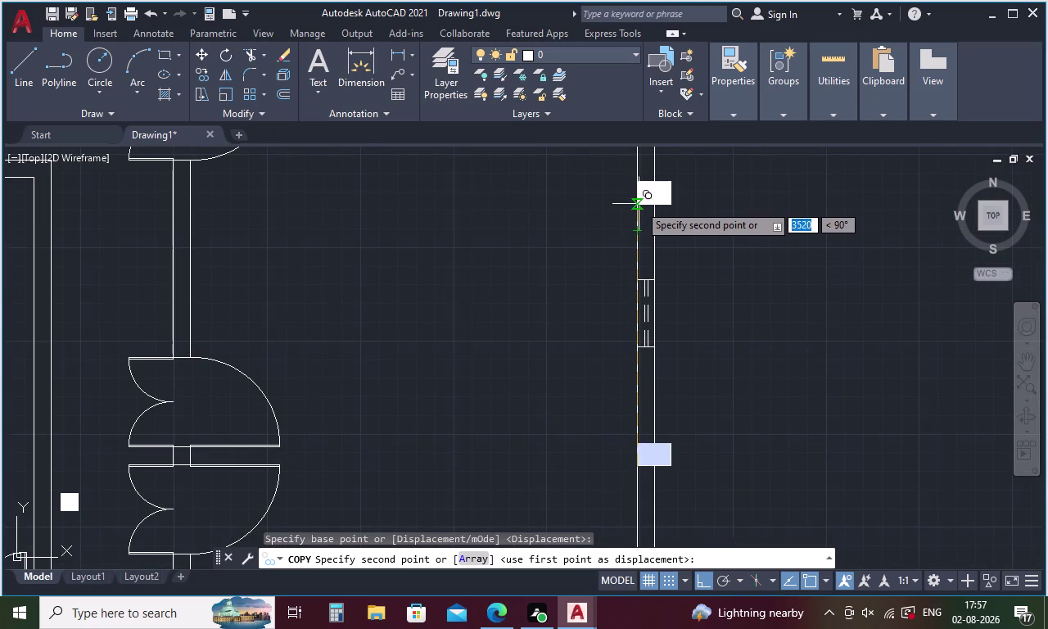
click(640, 182)
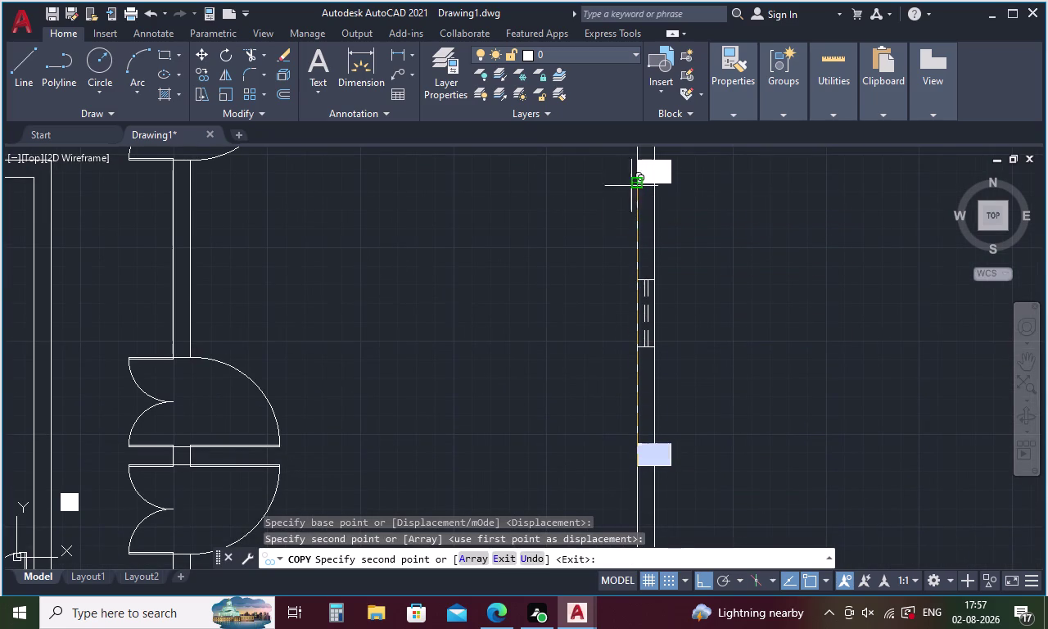
Place further hatch copies on the wall between the double doors and end copying.
middle_drag(544, 224, 710, 318)
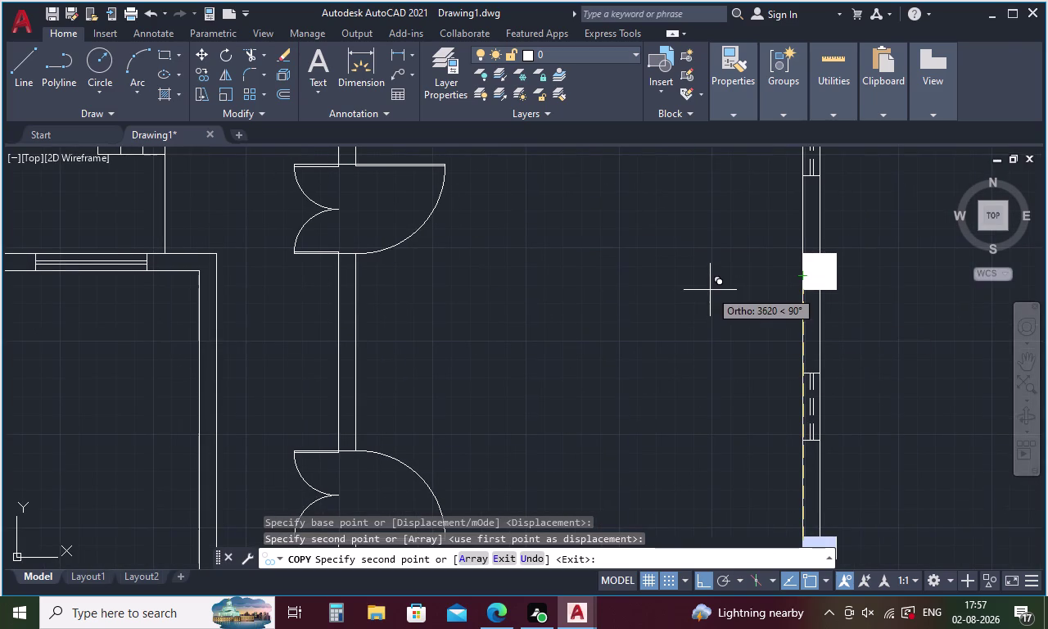
middle_drag(541, 314, 557, 140)
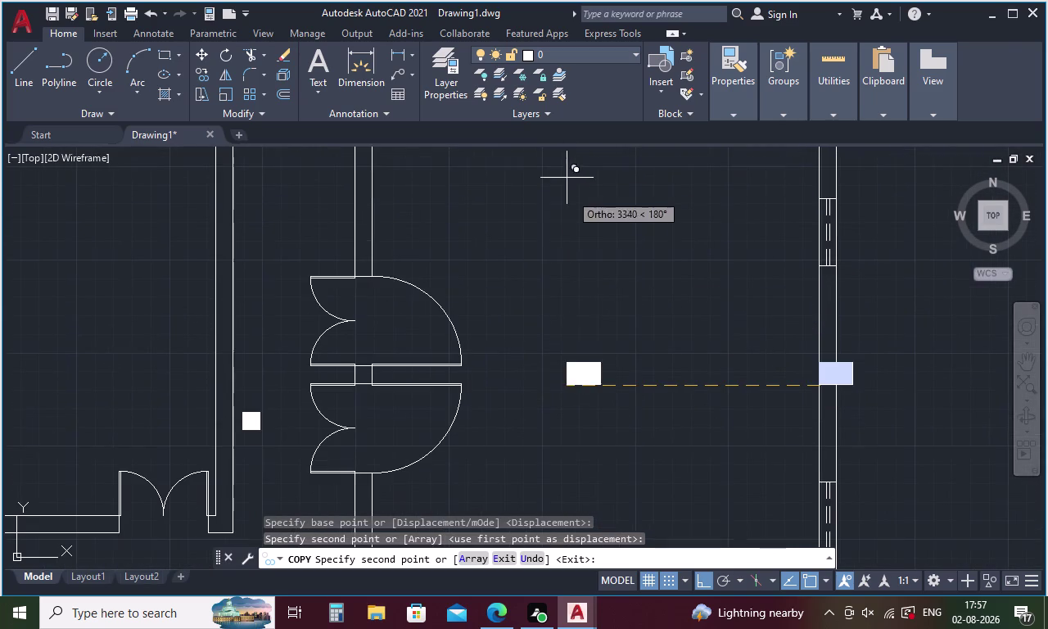
click(354, 370)
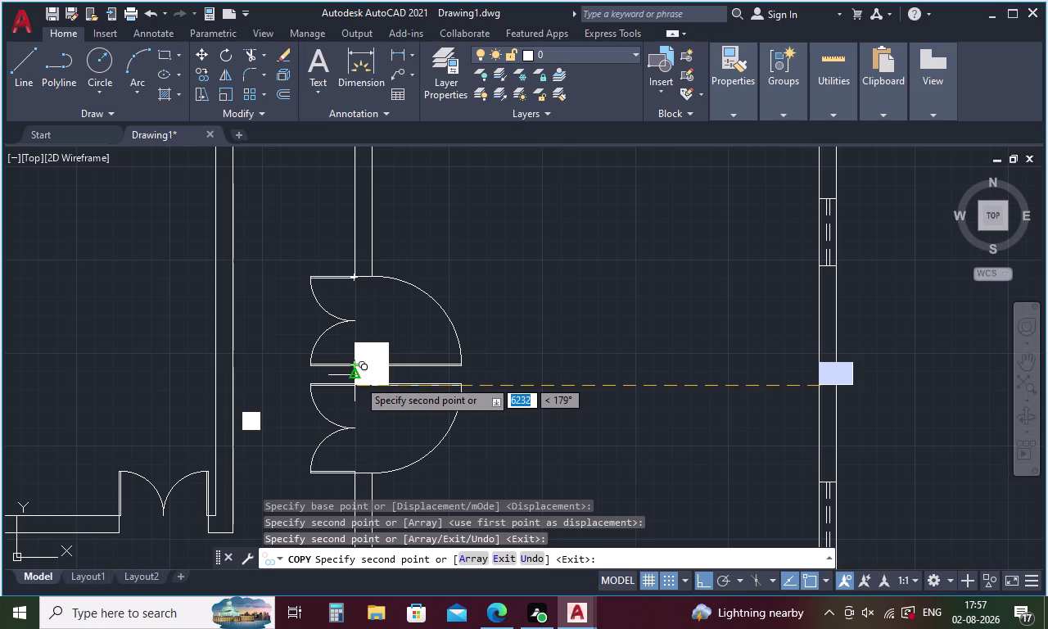
click(358, 387)
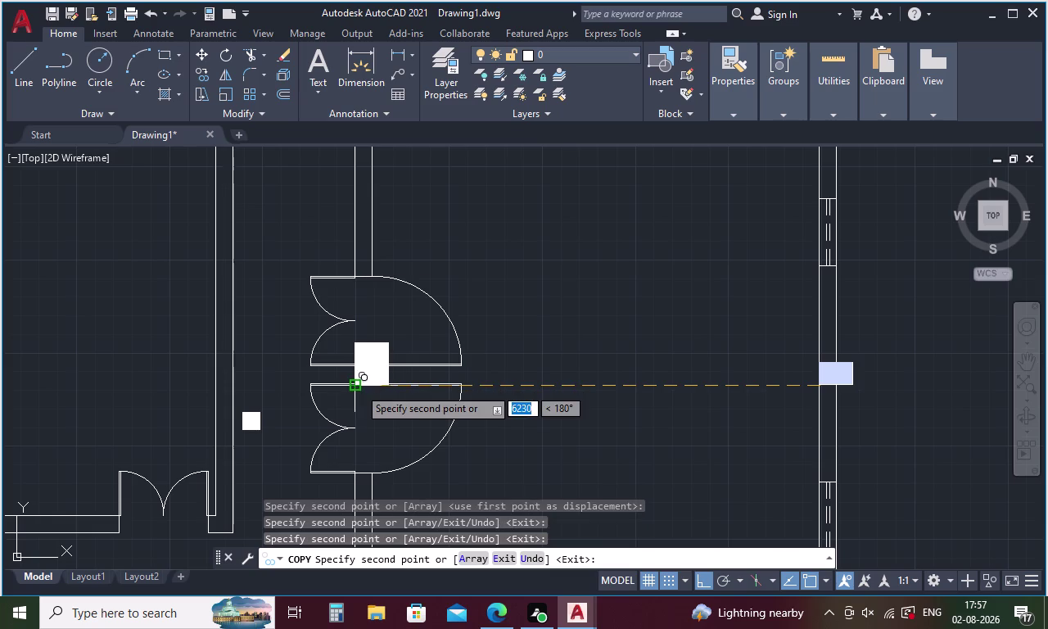
key(grave)
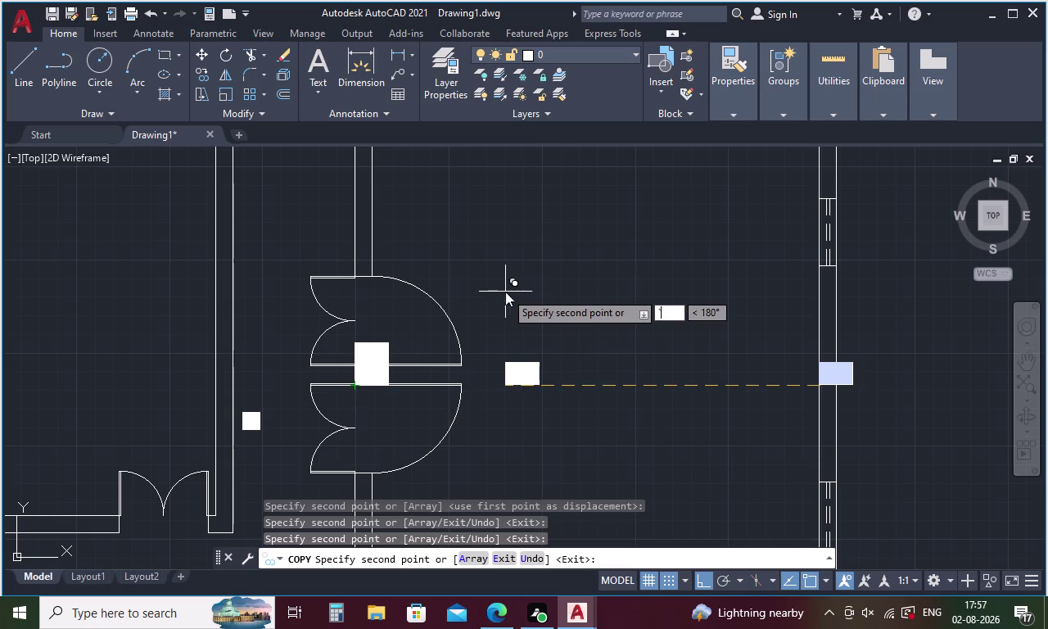
click(377, 346)
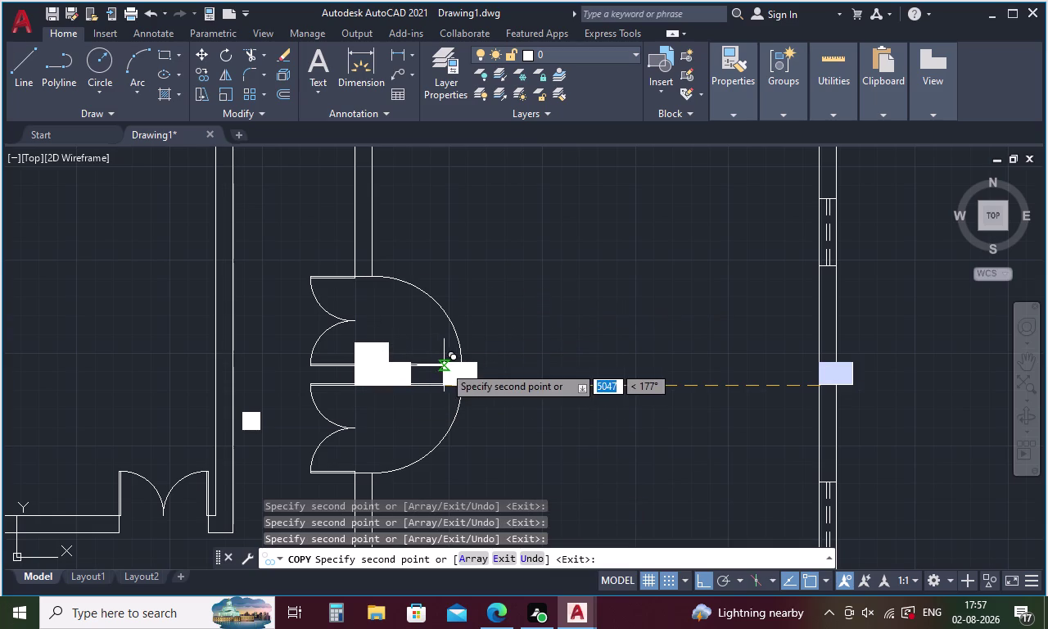
key(grave)
key(Escape)
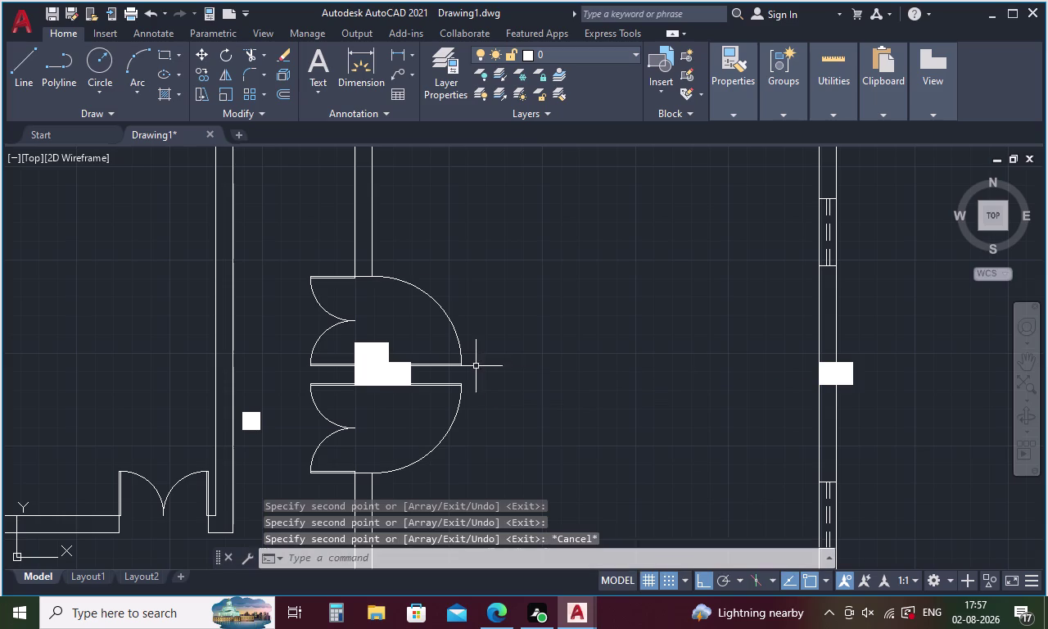
click(396, 372)
Delete the two extra hatch copies.
click(371, 349)
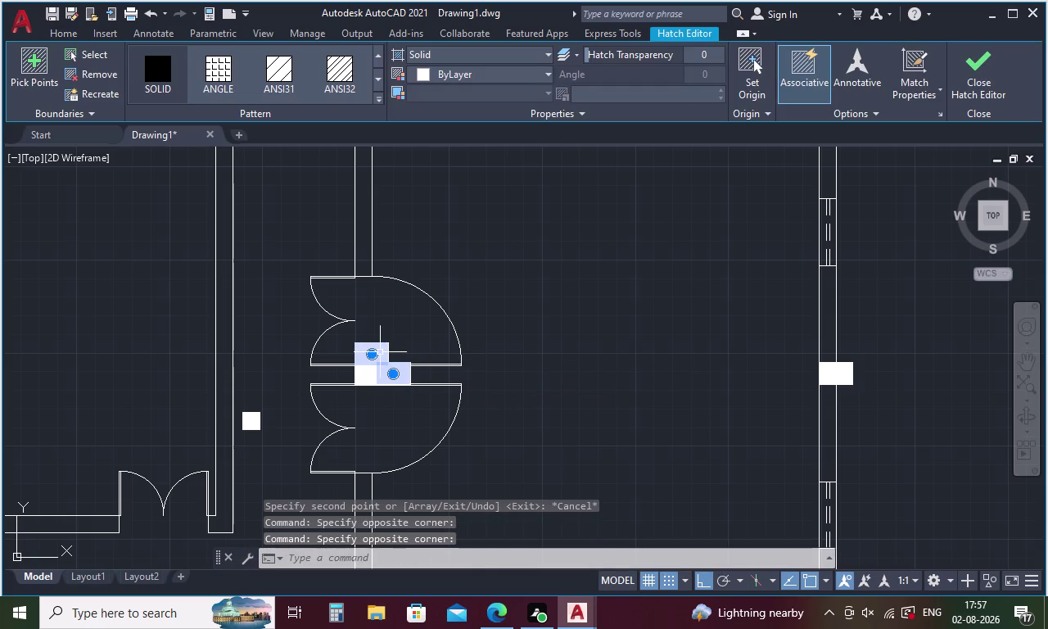
key(Delete)
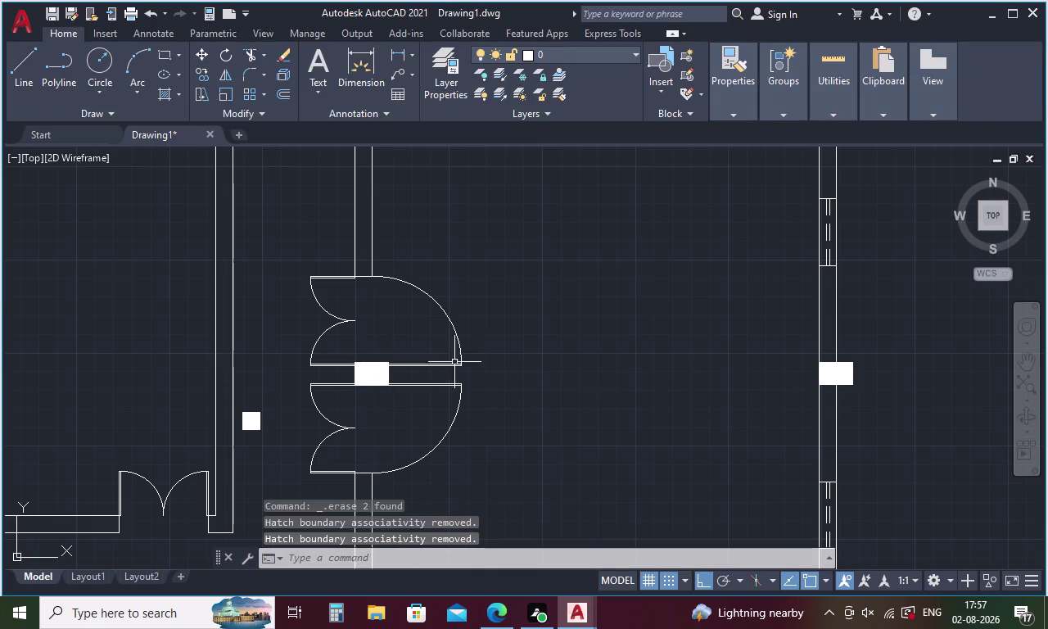
middle_drag(500, 344, 496, 533)
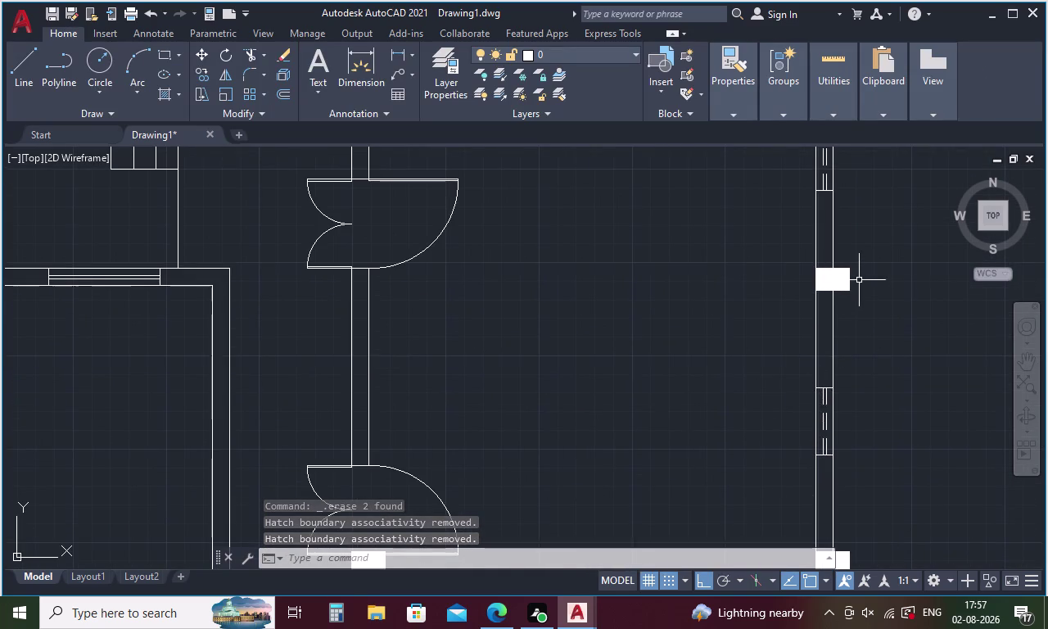
drag(859, 280, 717, 303)
key(Escape)
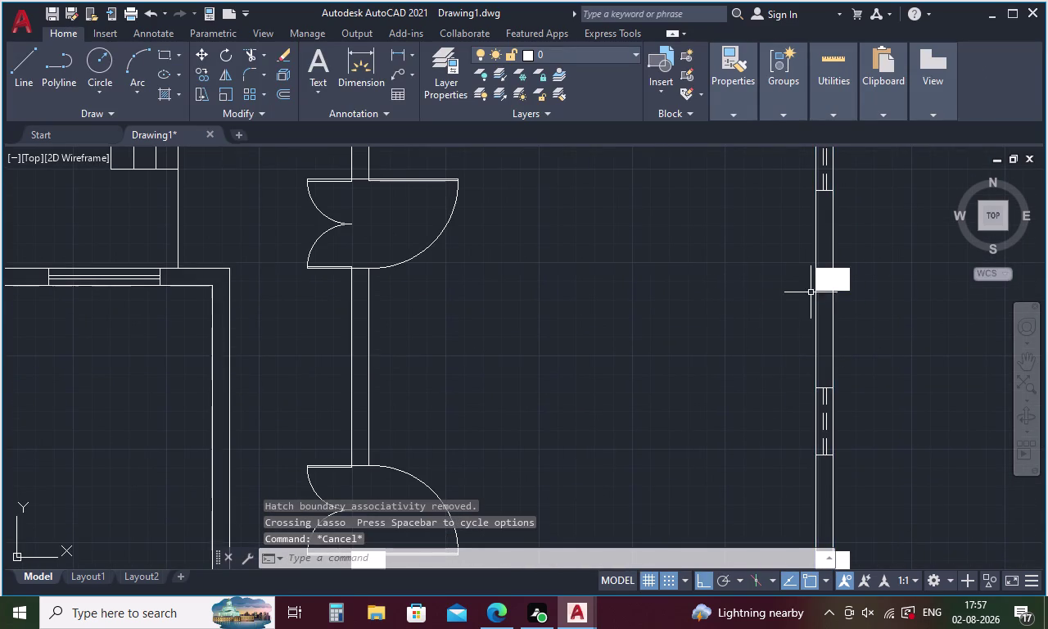
Copy the right-wall solid hatch onto the inner wall beside the upper door.
click(837, 281)
right_click(902, 266)
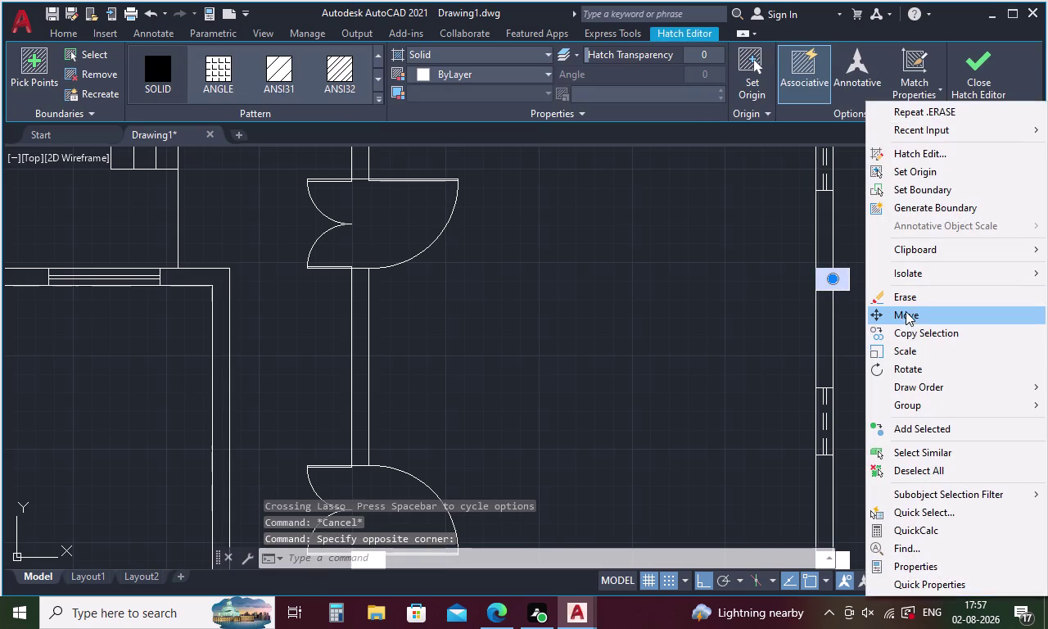
click(910, 329)
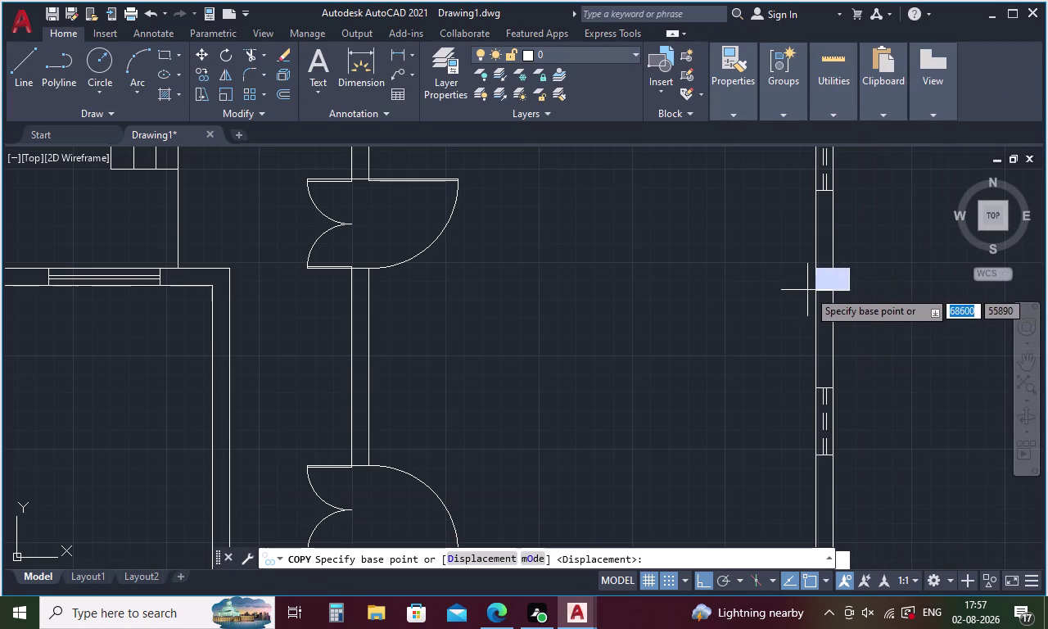
click(815, 290)
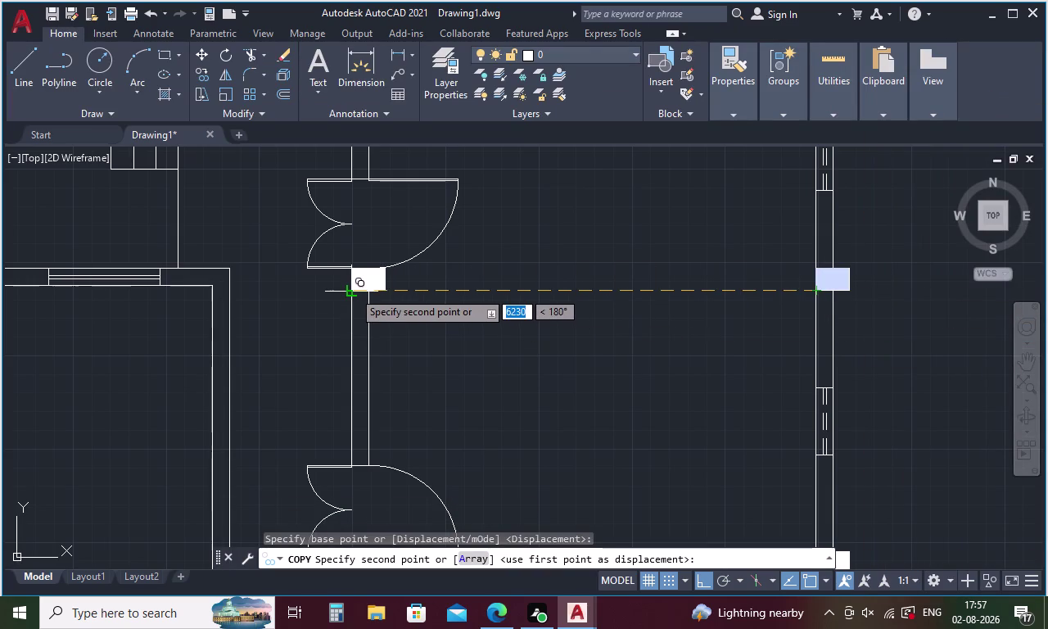
click(353, 290)
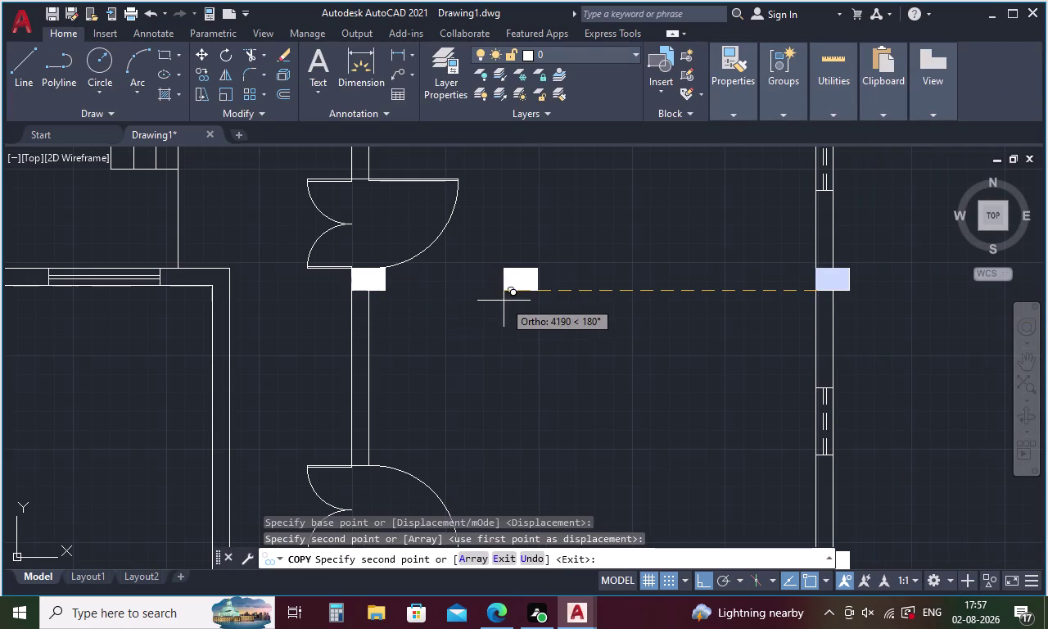
key(Escape)
scroll(down, 3)
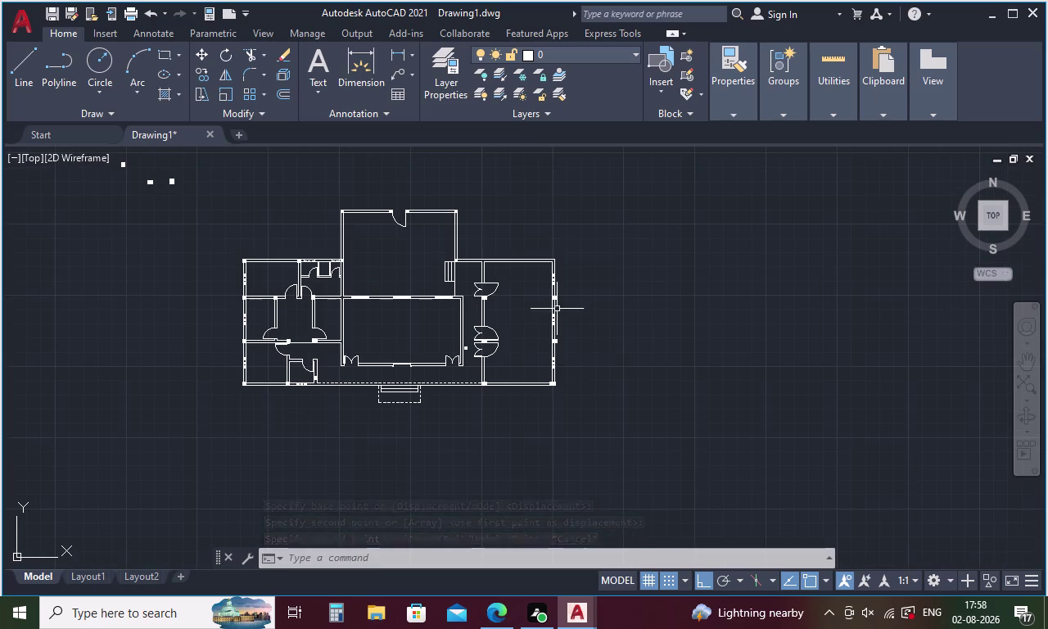
Copy the wall hatch from its corner to both top wall corners of the right wing.
scroll(up, 3)
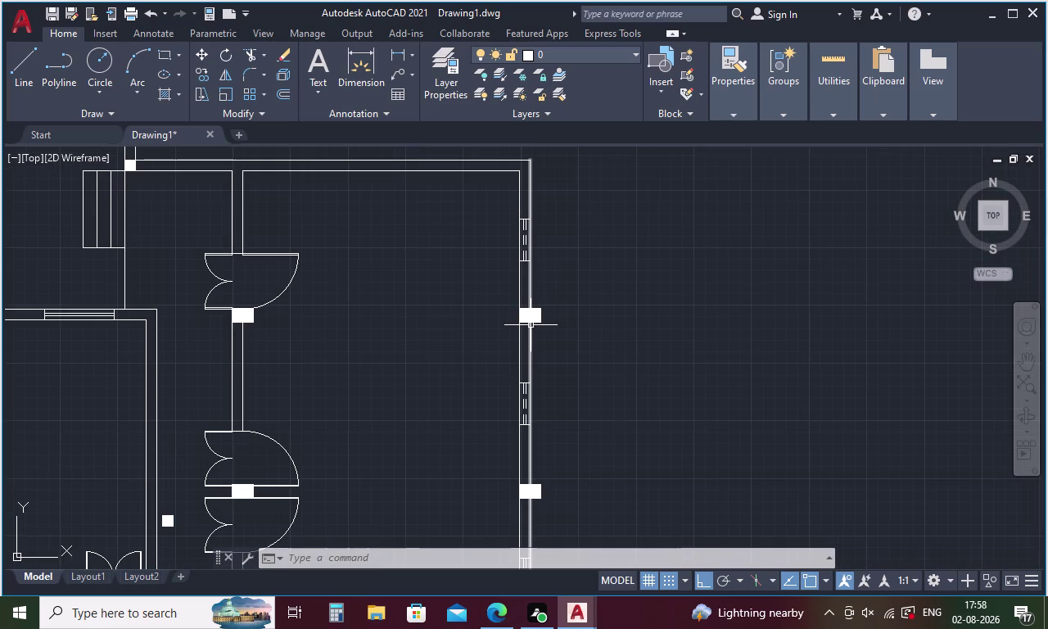
scroll(up, 3)
click(520, 314)
right_click(616, 319)
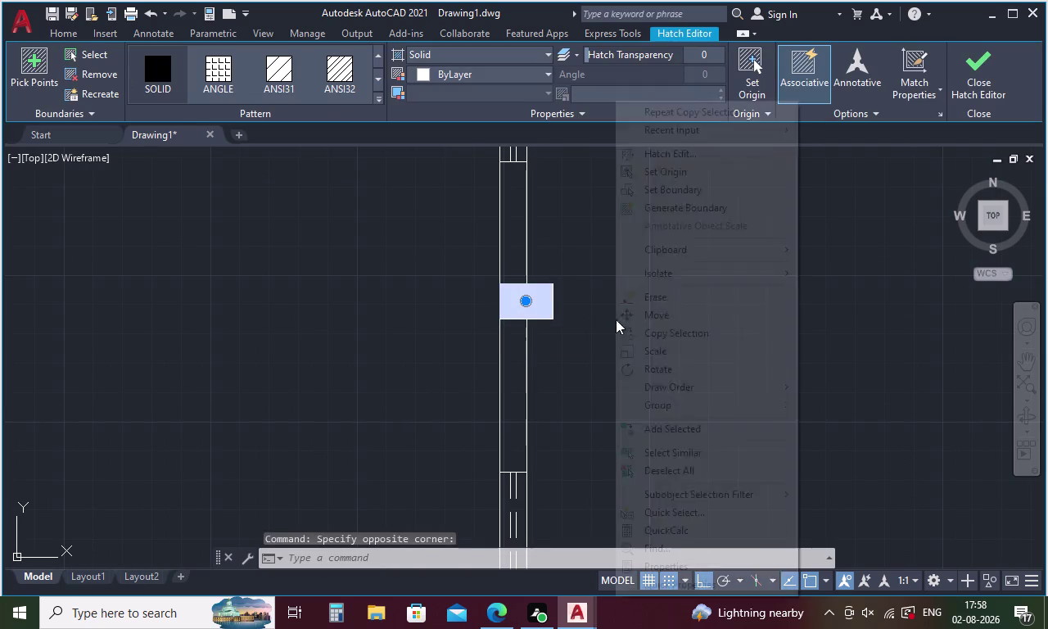
click(654, 331)
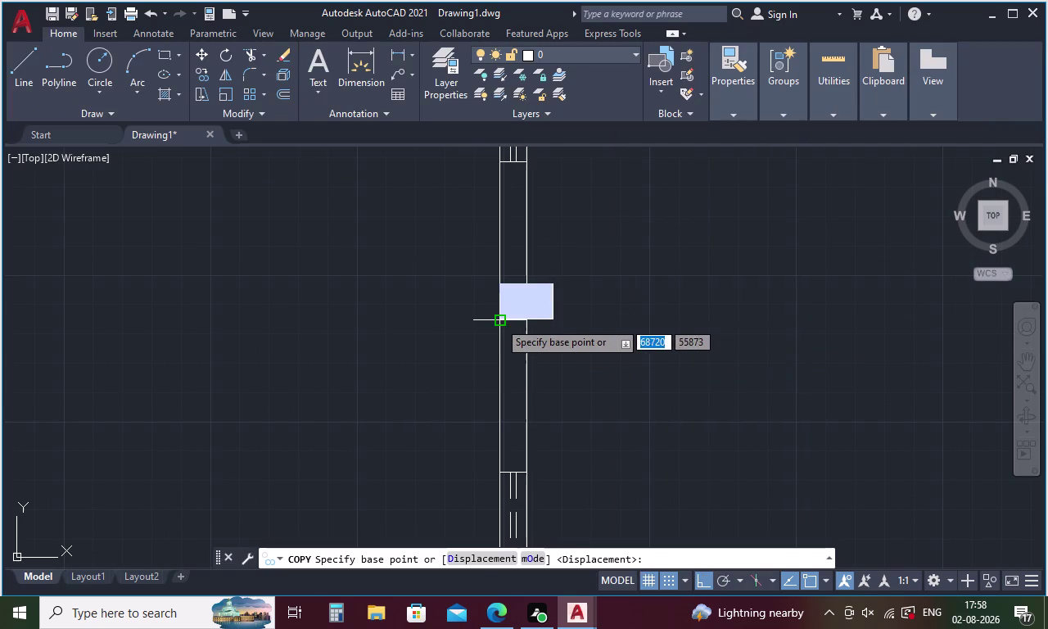
click(499, 321)
scroll(down, 3)
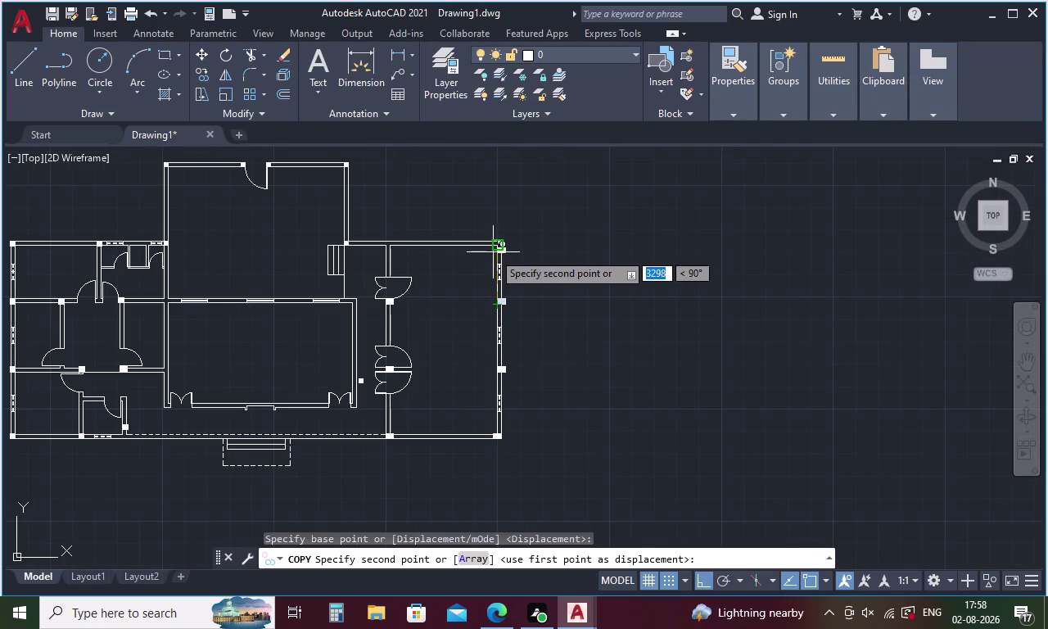
scroll(up, 3)
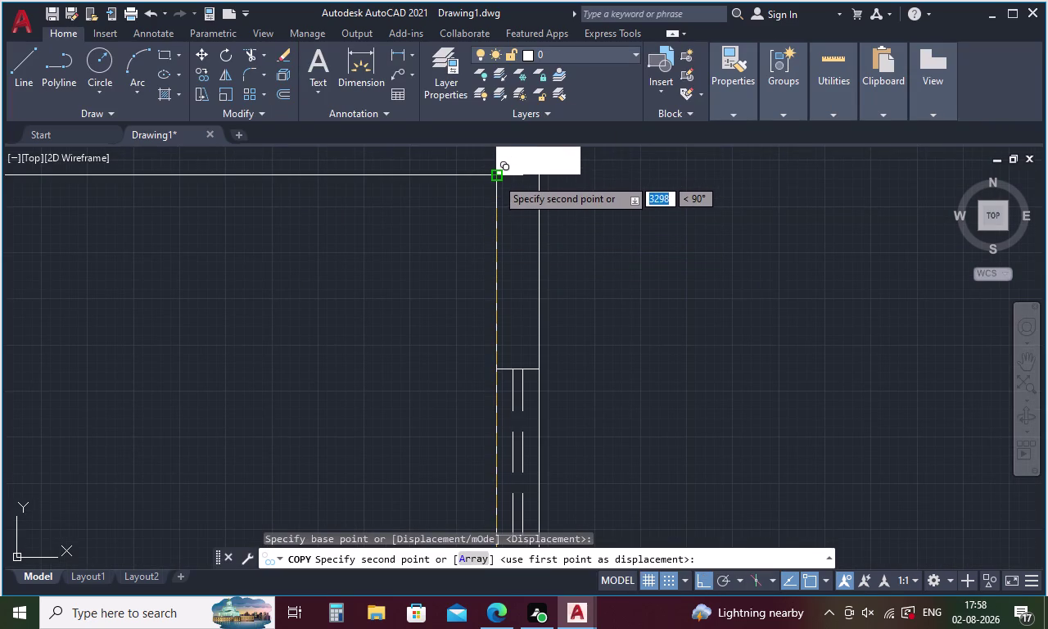
click(496, 178)
scroll(down, 3)
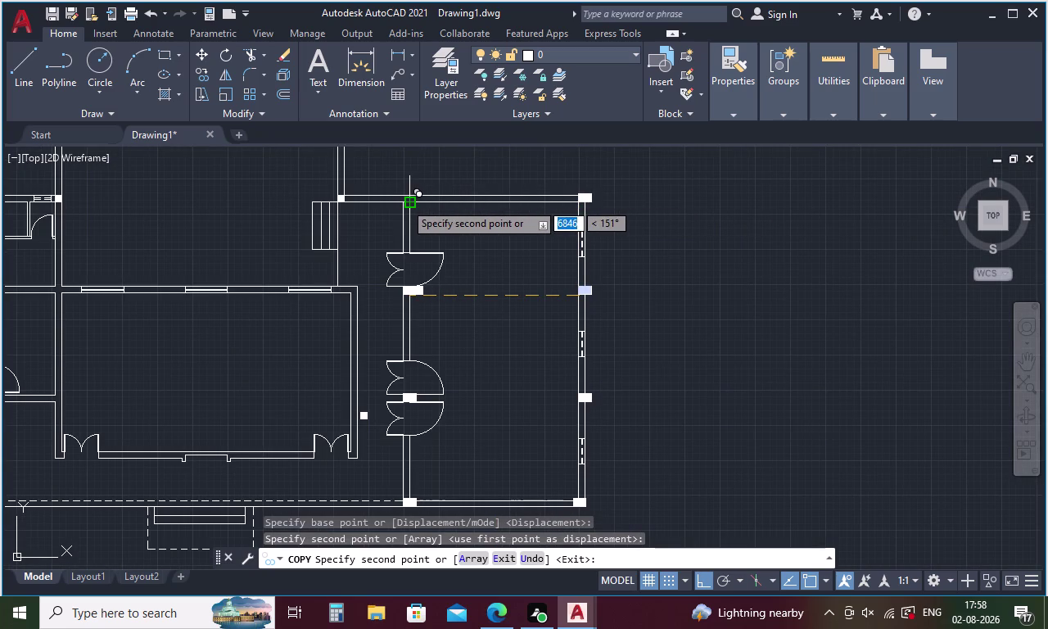
scroll(up, 3)
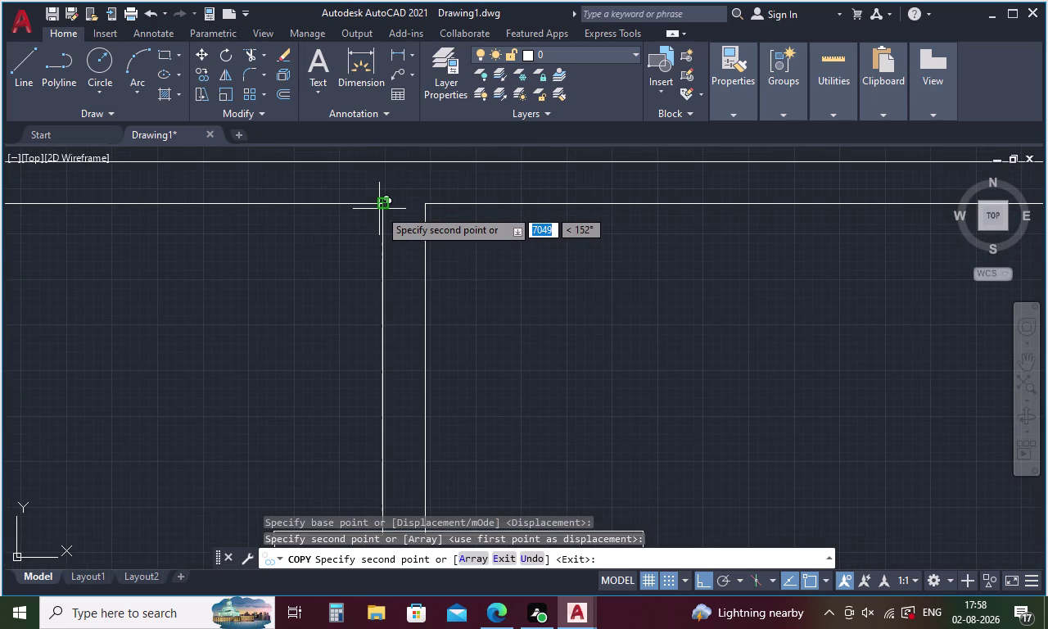
click(380, 208)
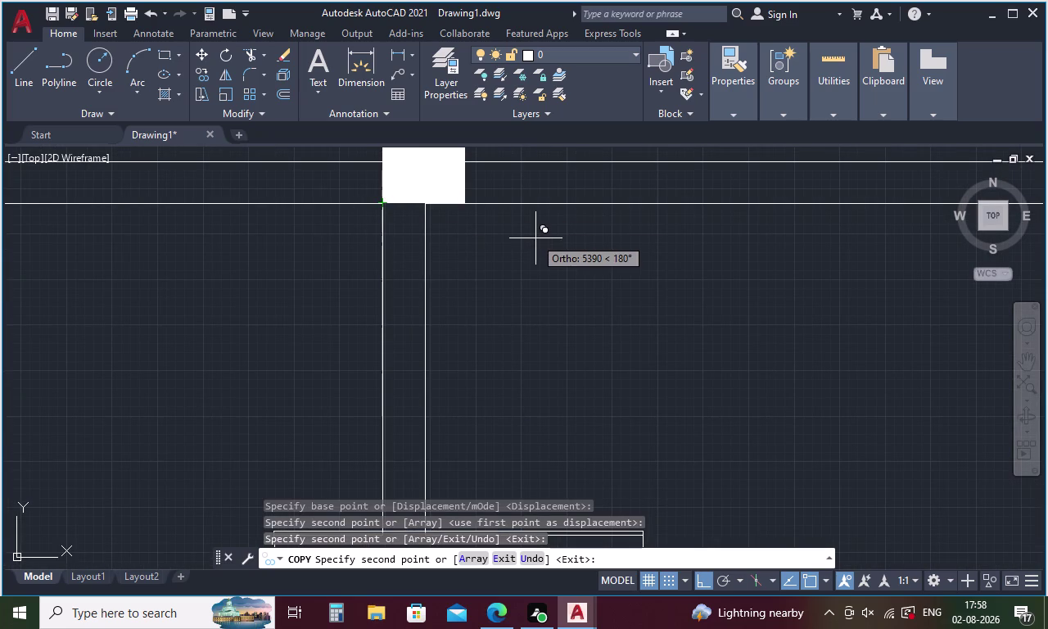
key(Escape)
Bring the hall into view and select the stray square beside its wall.
scroll(down, 3)
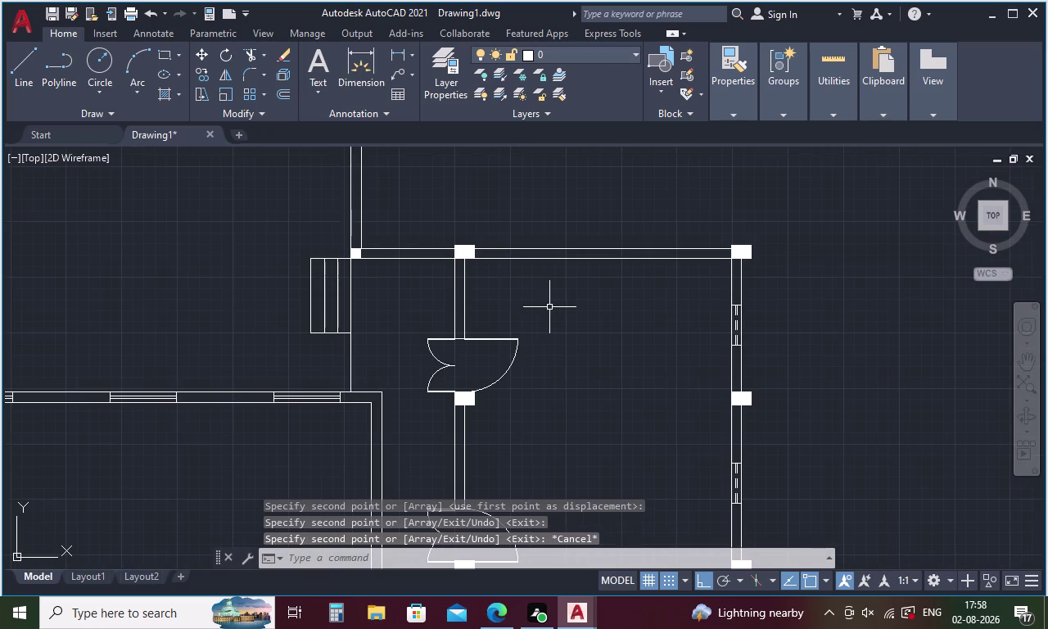
middle_drag(550, 307, 601, 268)
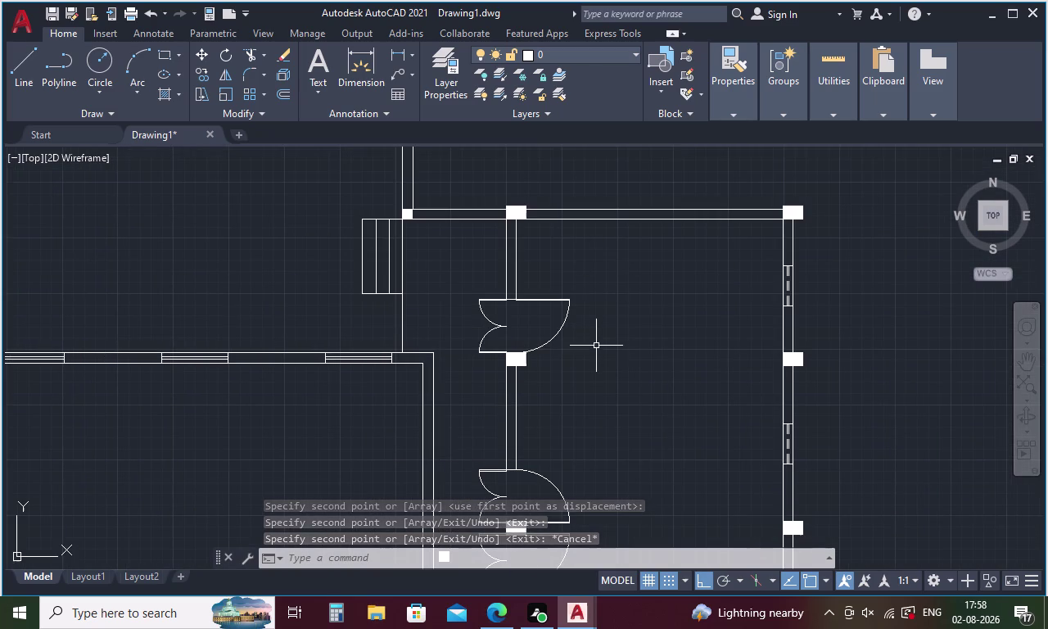
middle_drag(596, 356, 625, 217)
scroll(down, 3)
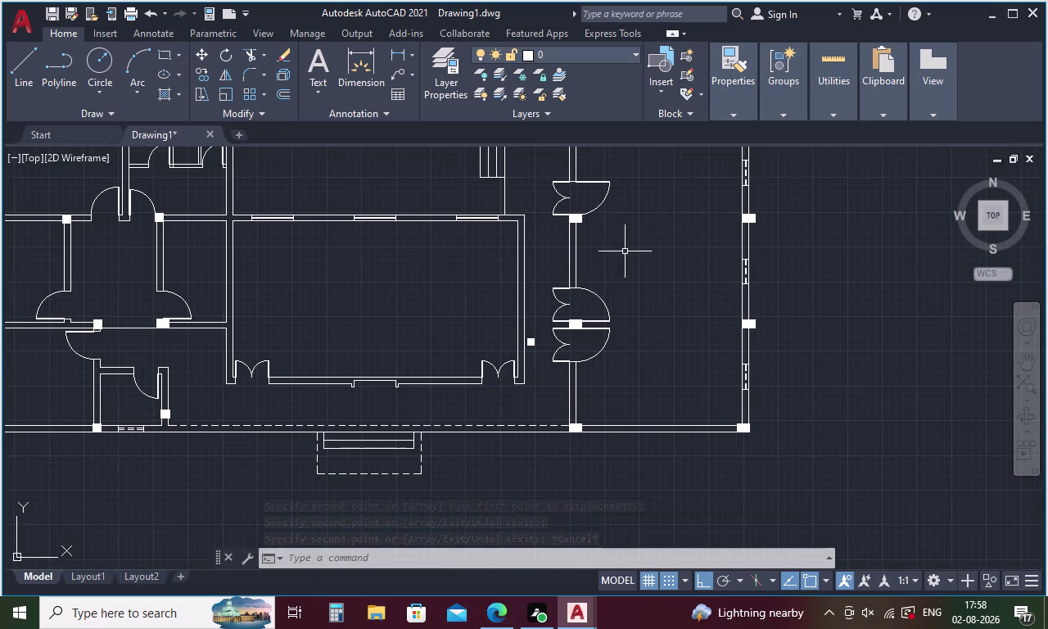
click(534, 344)
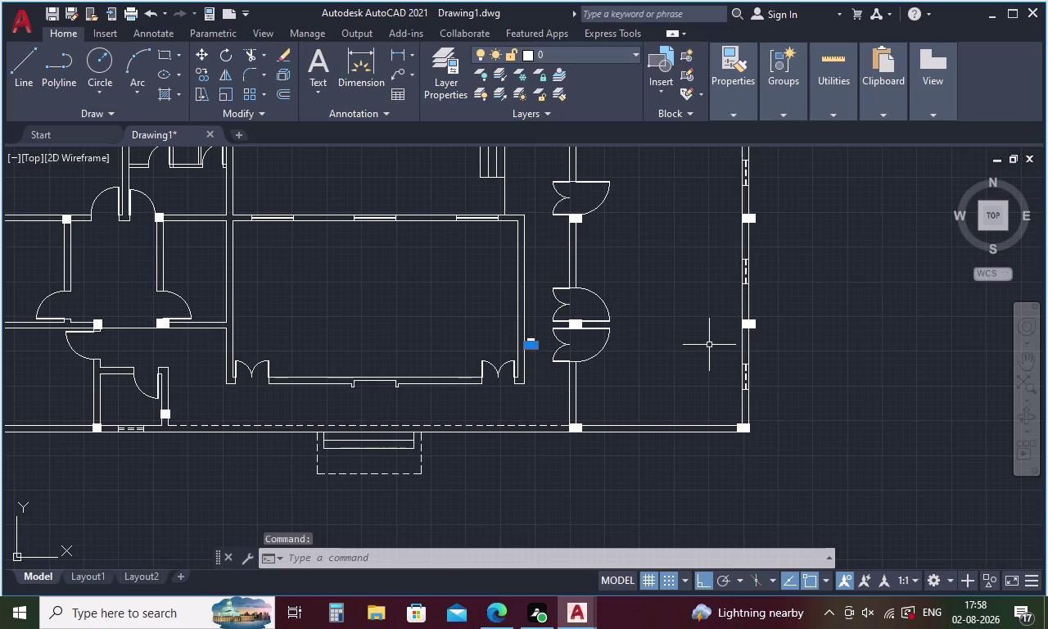
Delete the stray square, its hatch and the tiny leftover line beside the hall wall.
key(Delete)
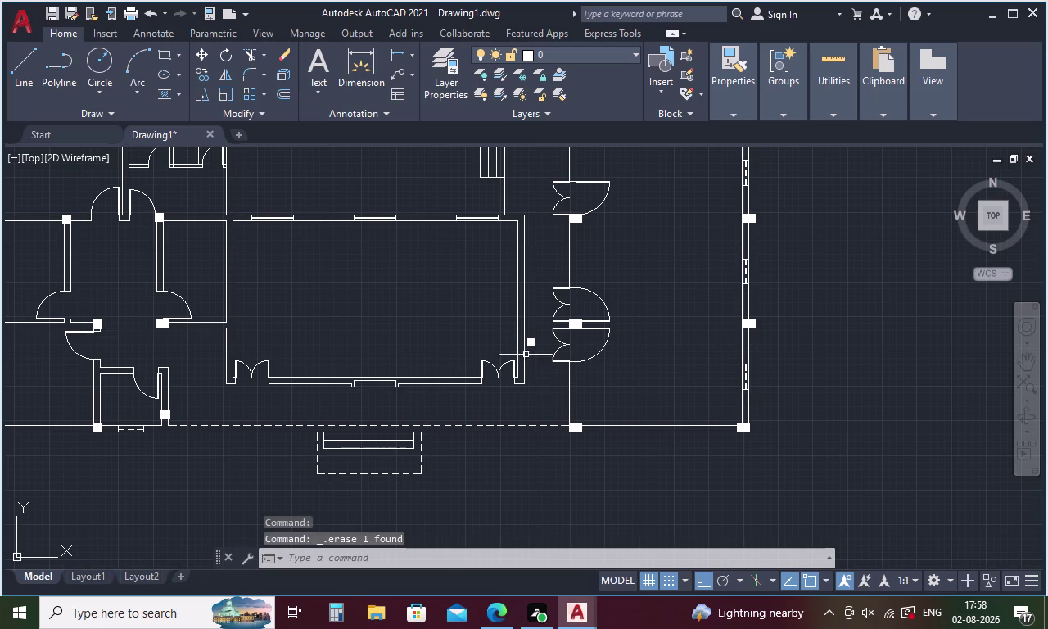
click(531, 346)
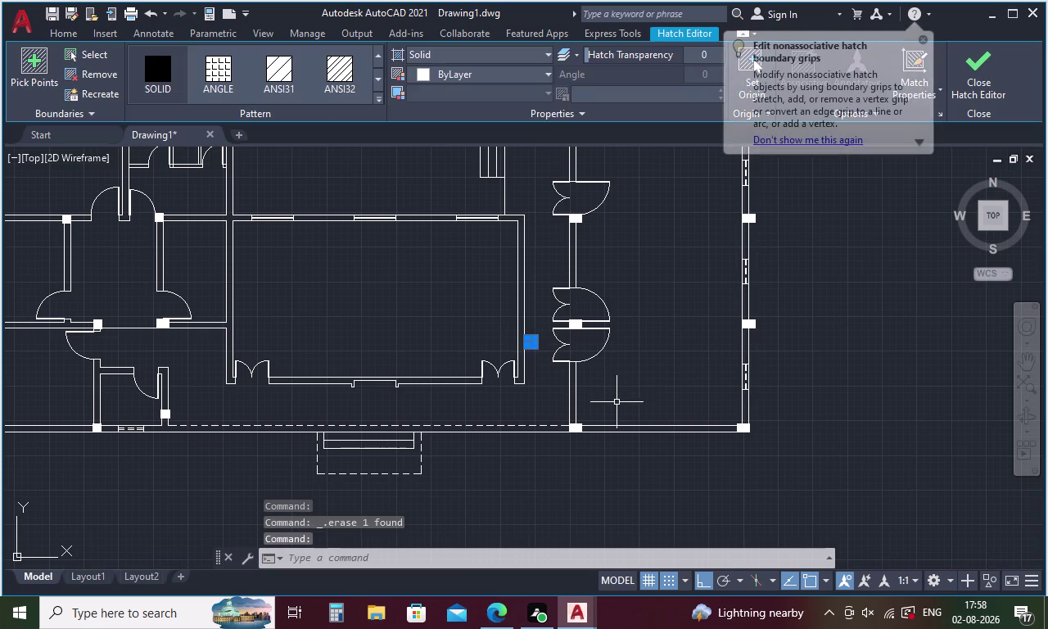
key(Delete)
click(531, 340)
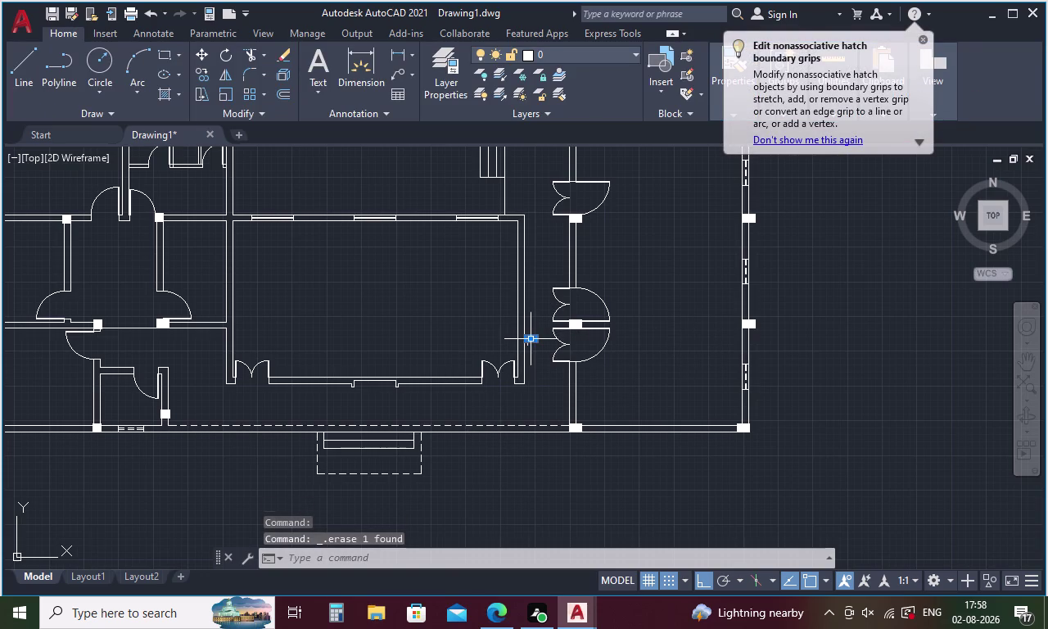
scroll(up, 3)
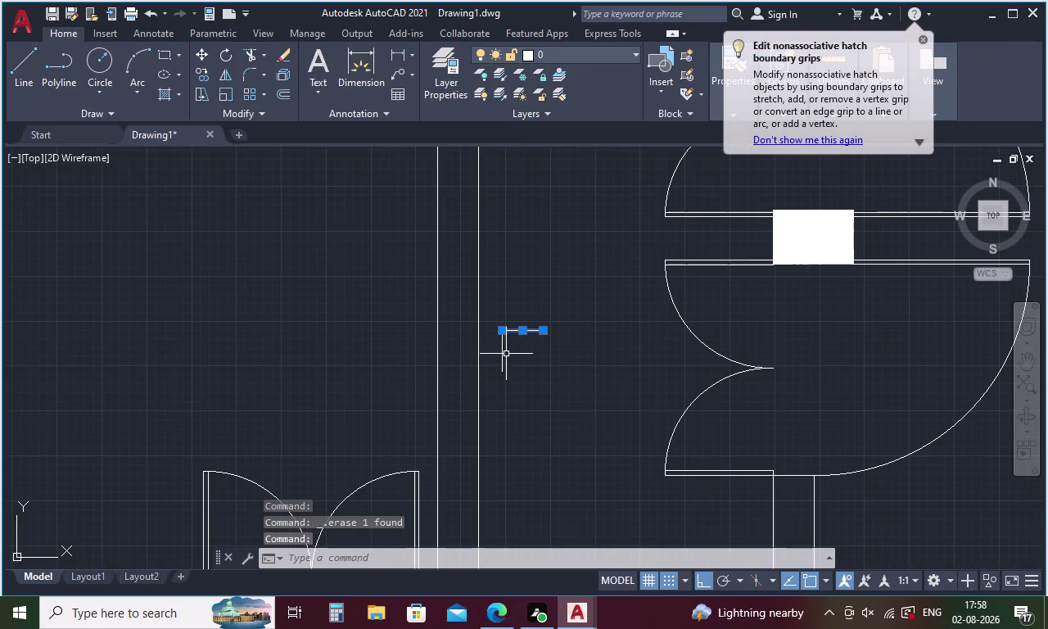
click(501, 348)
key(Delete)
scroll(down, 3)
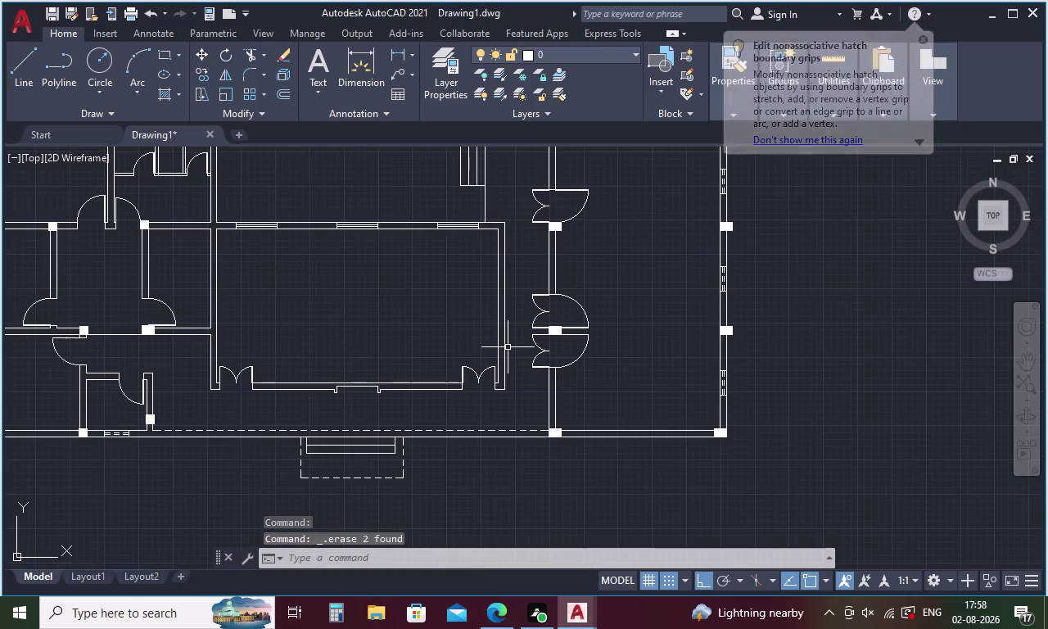
Pan to the left part of the plan and begin lassoing the small column squares.
middle_drag(508, 347, 931, 393)
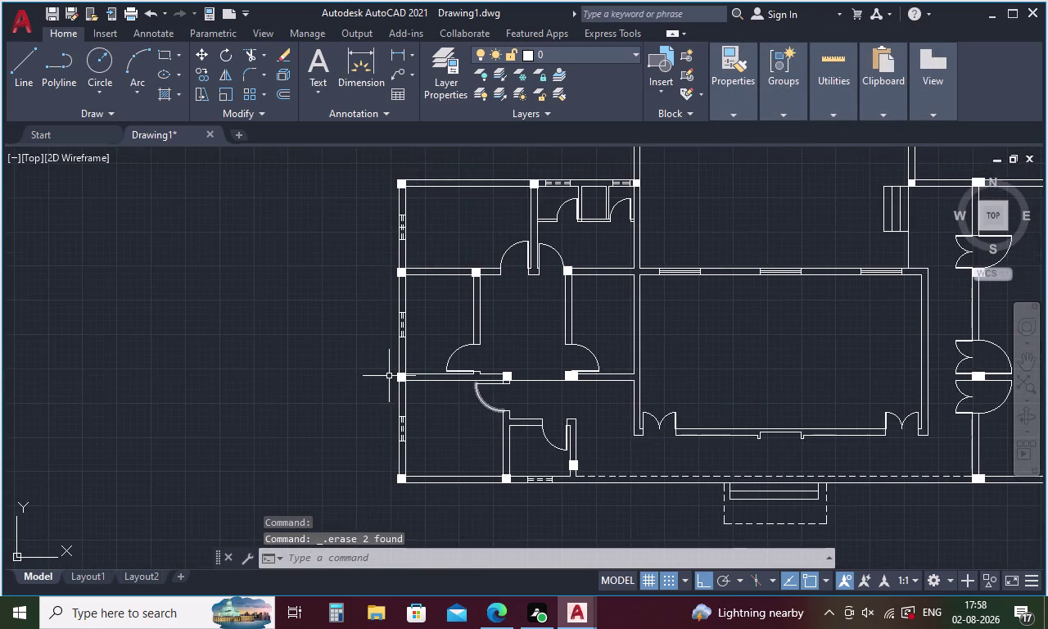
scroll(down, 3)
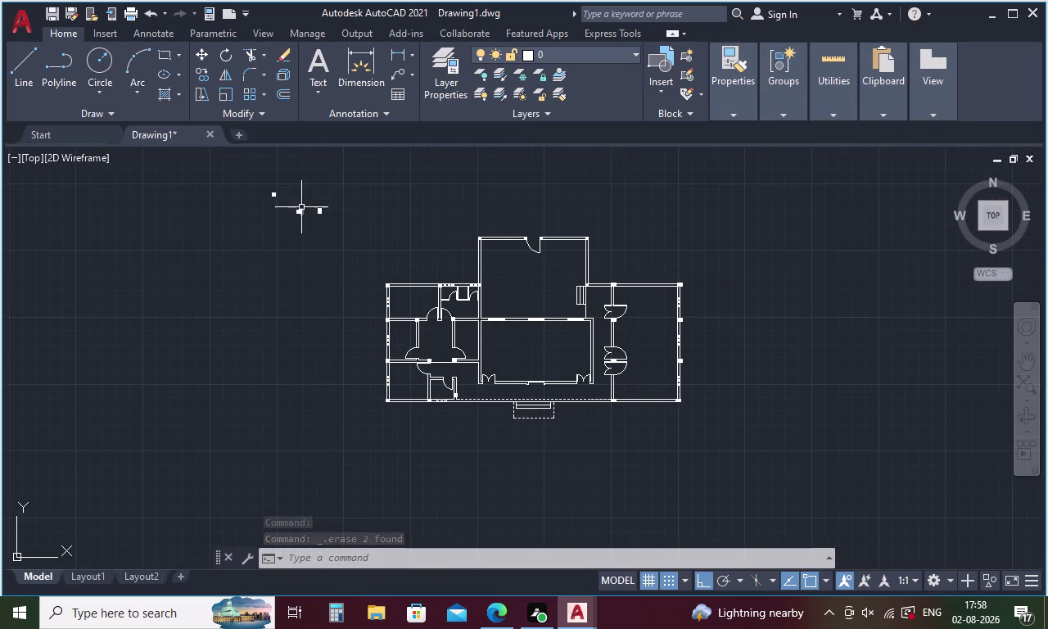
drag(318, 206, 319, 226)
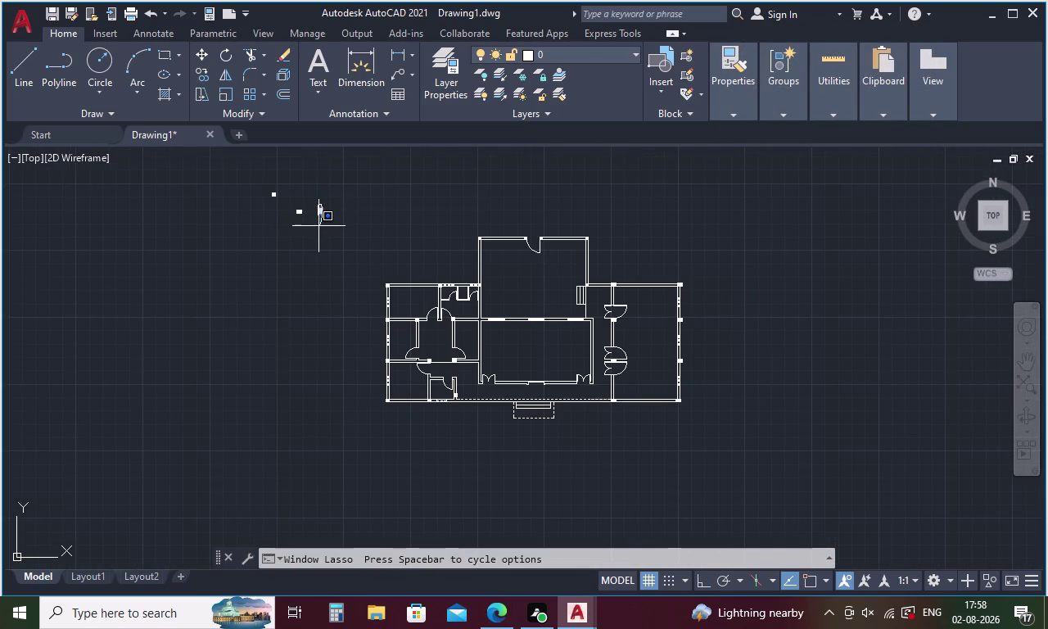
Copy a column square to a spot just right of itself.
drag(319, 226, 318, 226)
right_click(339, 189)
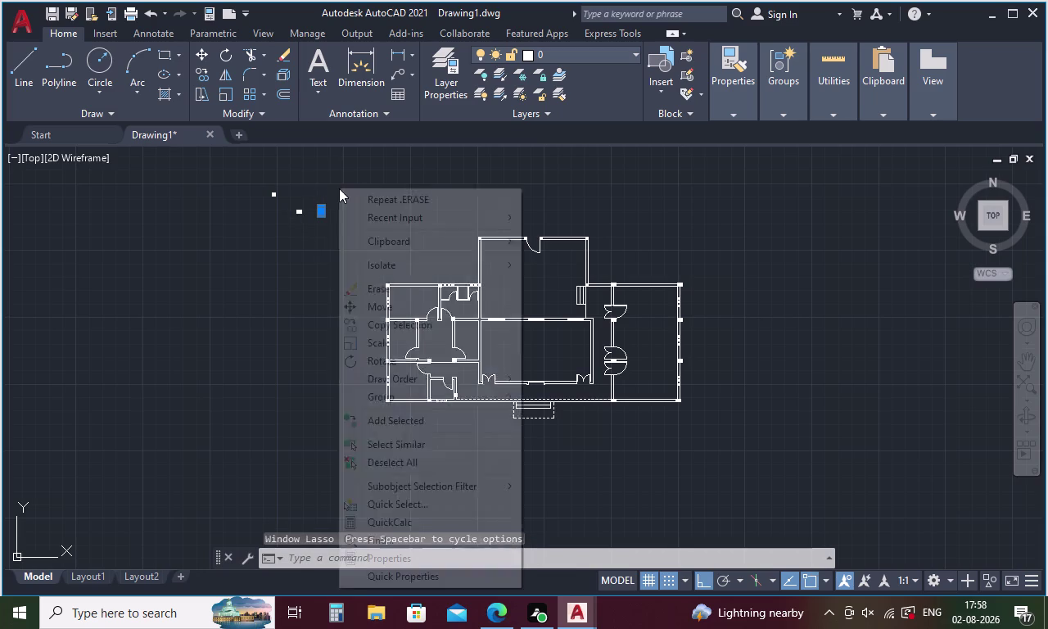
click(397, 329)
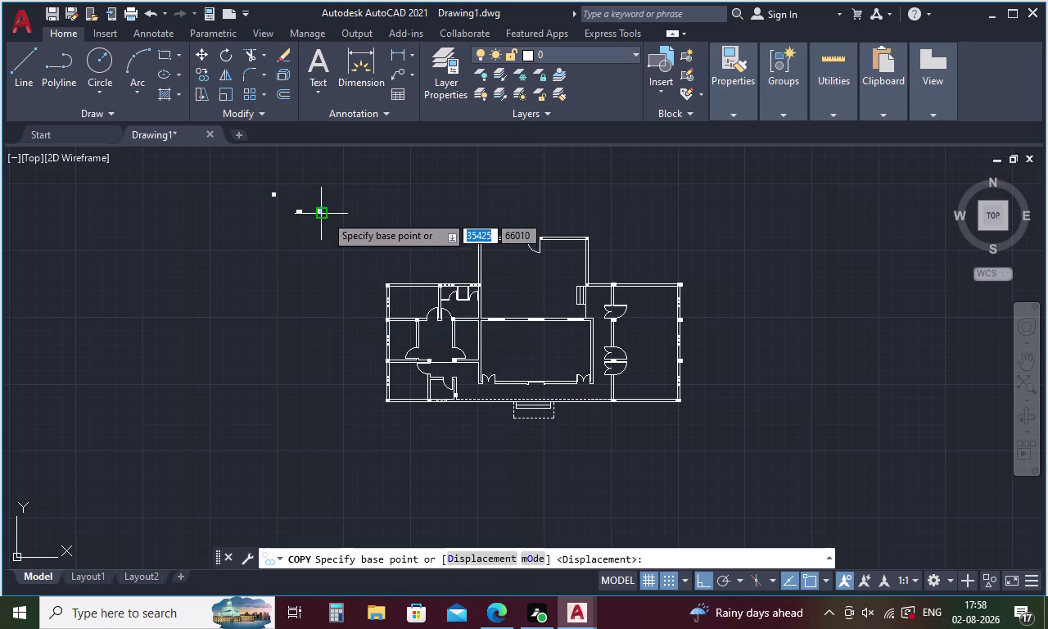
scroll(up, 3)
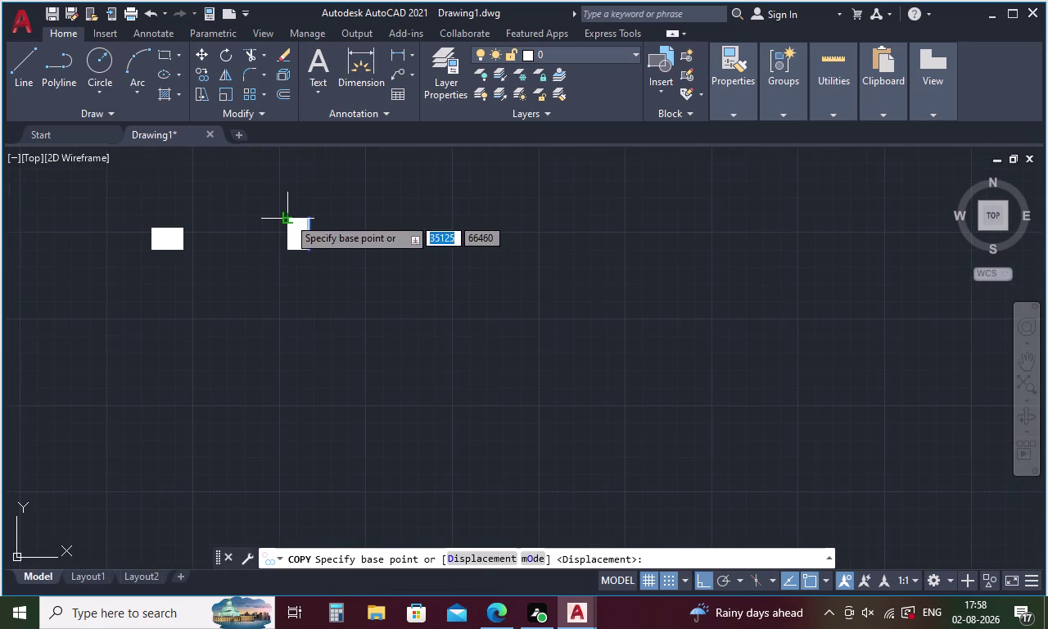
click(288, 217)
drag(322, 214, 327, 243)
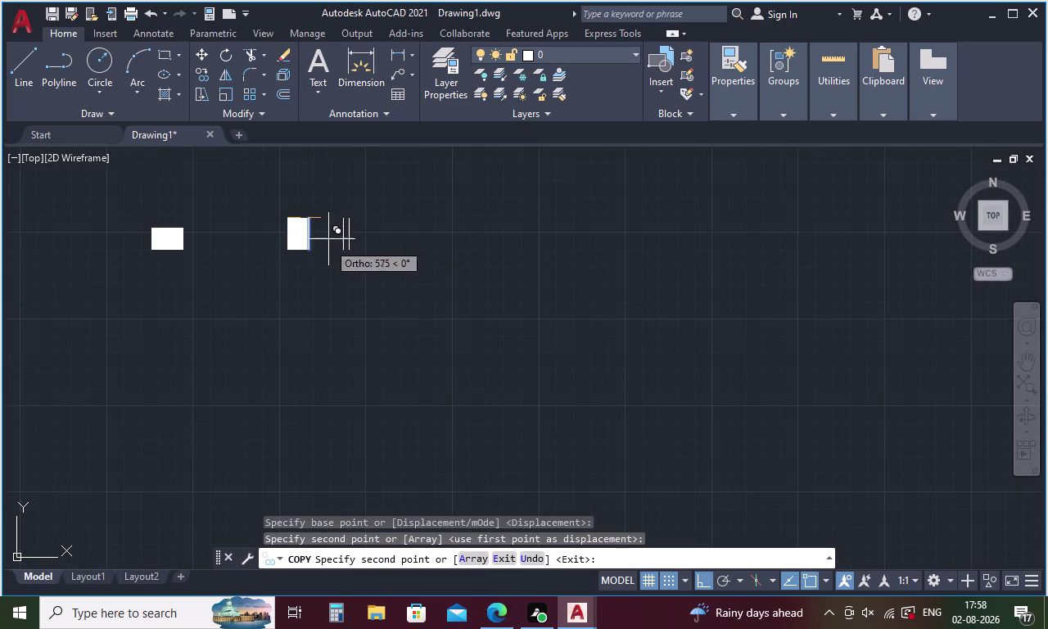
drag(327, 242, 271, 218)
click(291, 214)
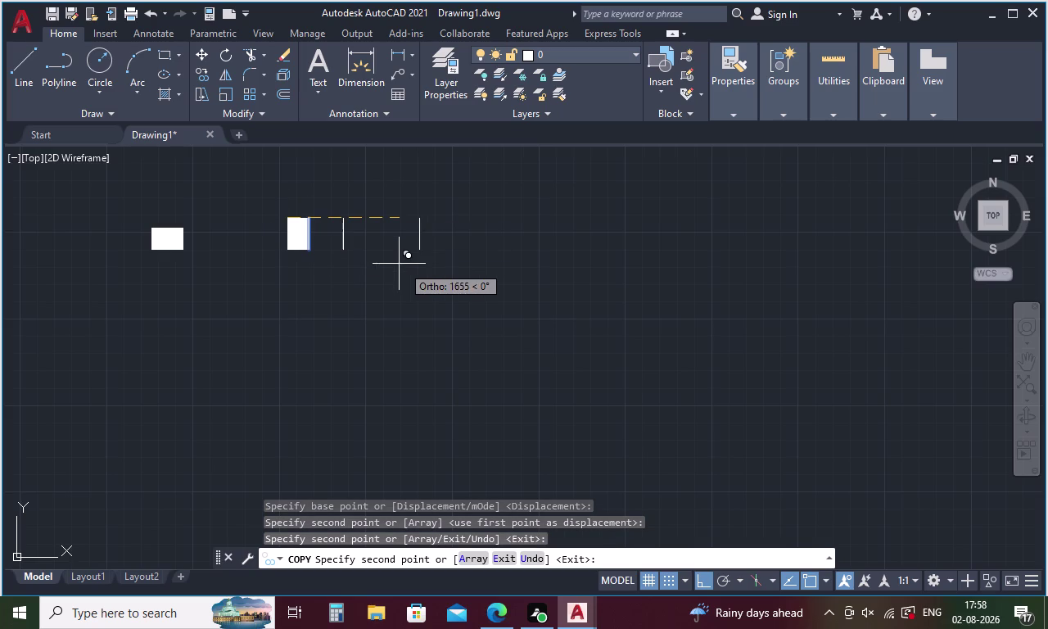
key(Escape)
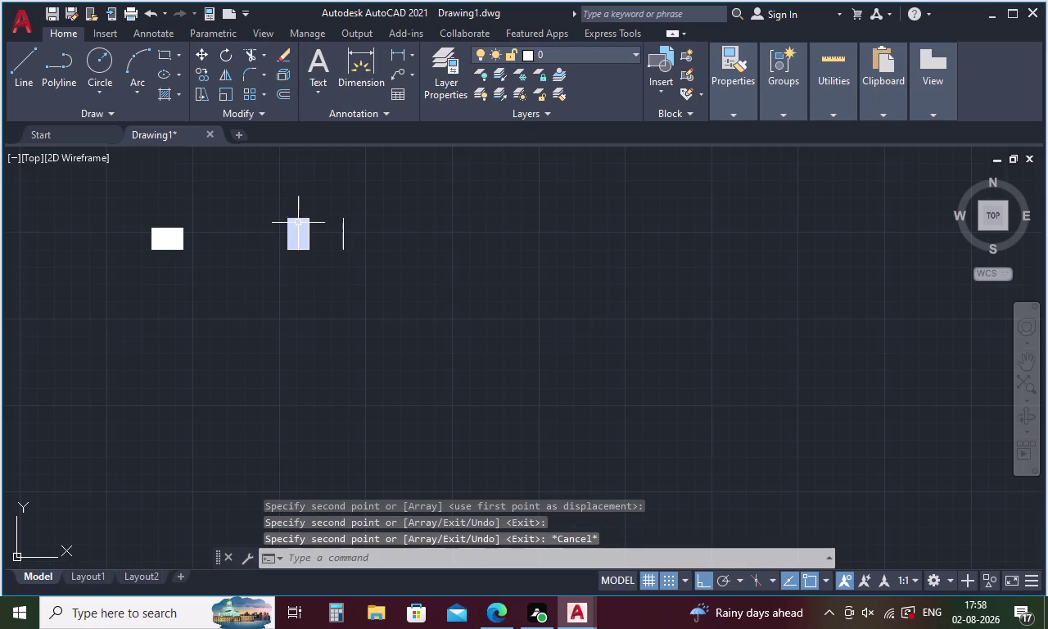
Place two column square copies along the long horizontal windowed wall.
drag(300, 219, 314, 265)
drag(322, 232, 267, 211)
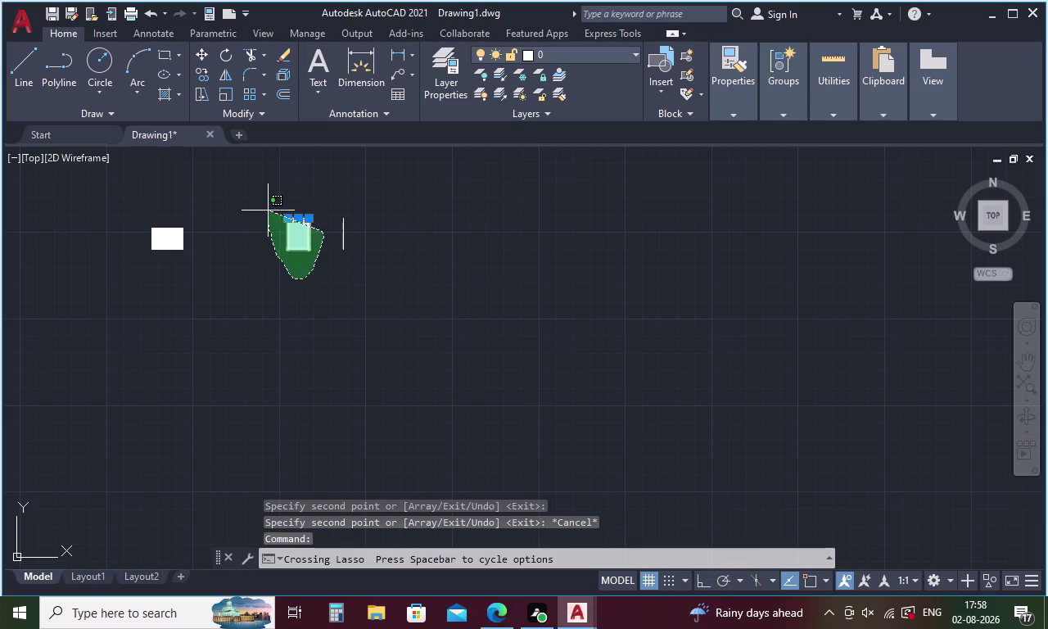
drag(268, 211, 268, 201)
right_click(443, 250)
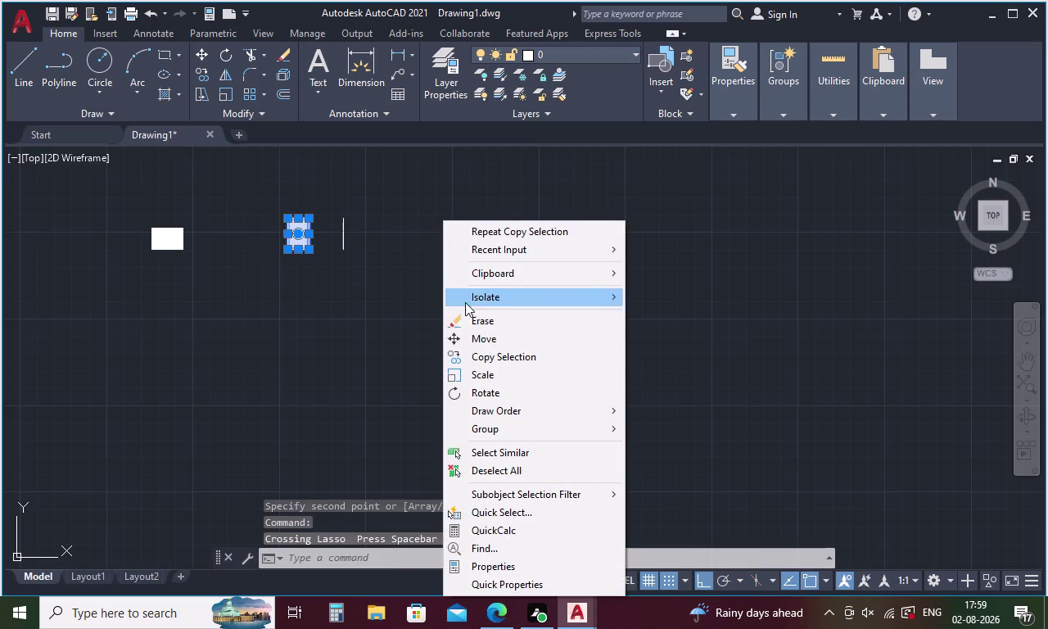
click(492, 353)
click(291, 215)
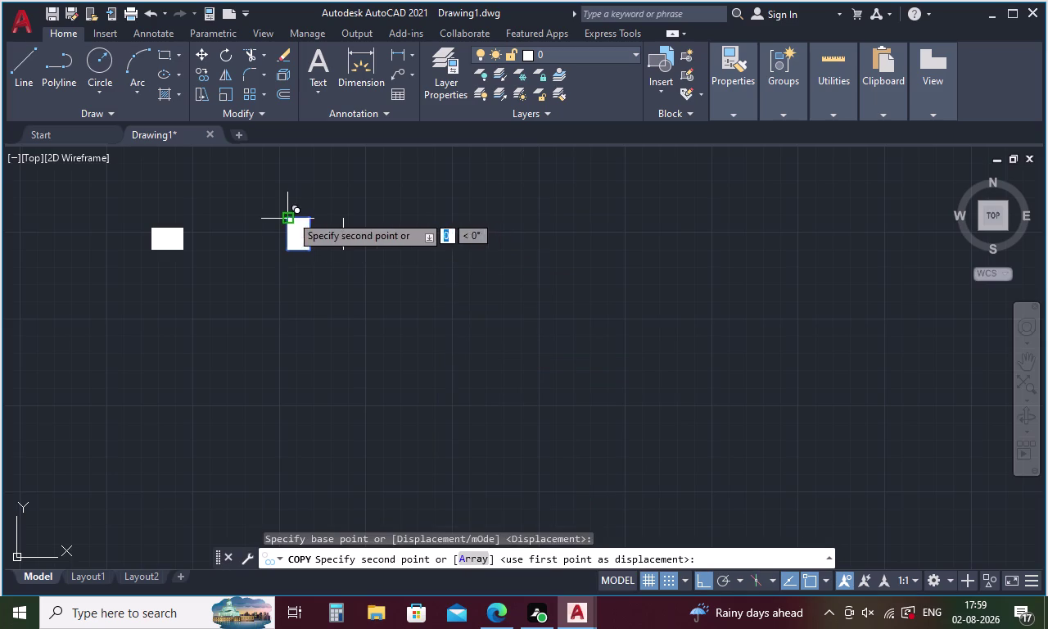
scroll(down, 3)
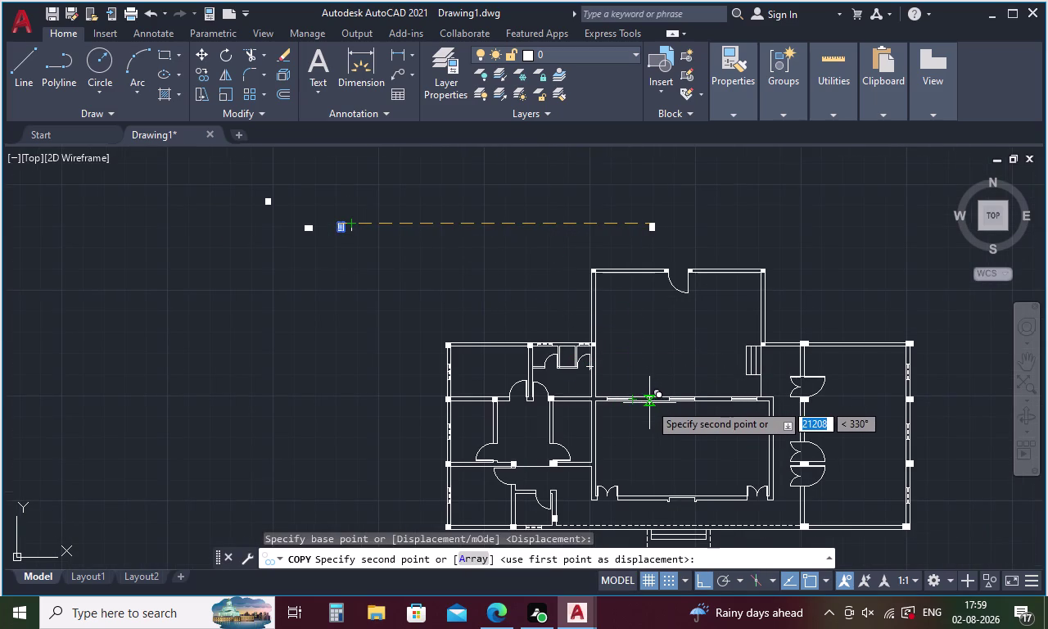
scroll(up, 3)
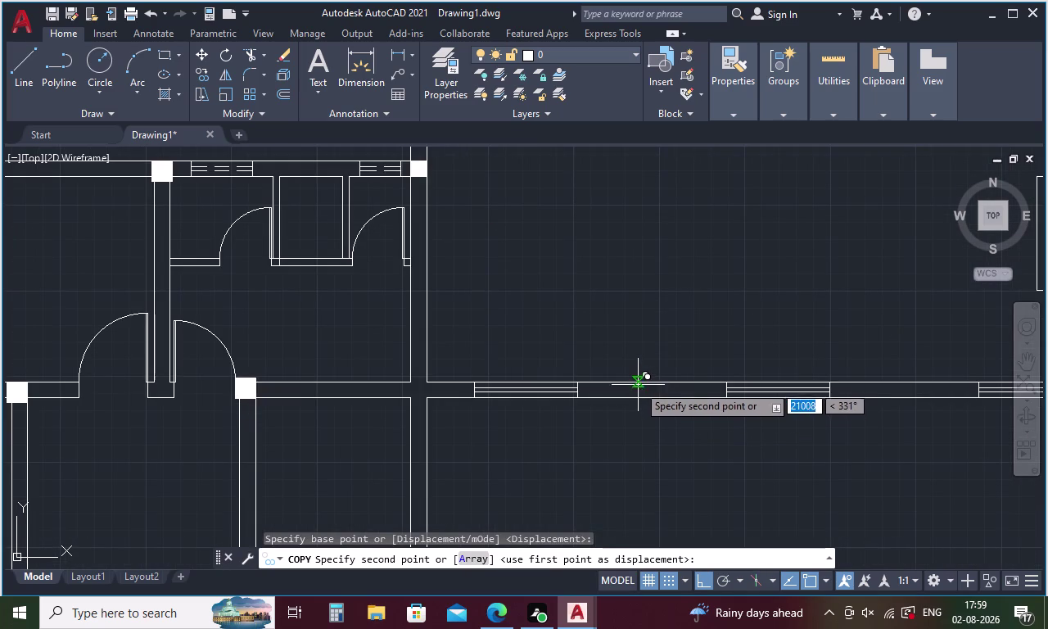
click(635, 381)
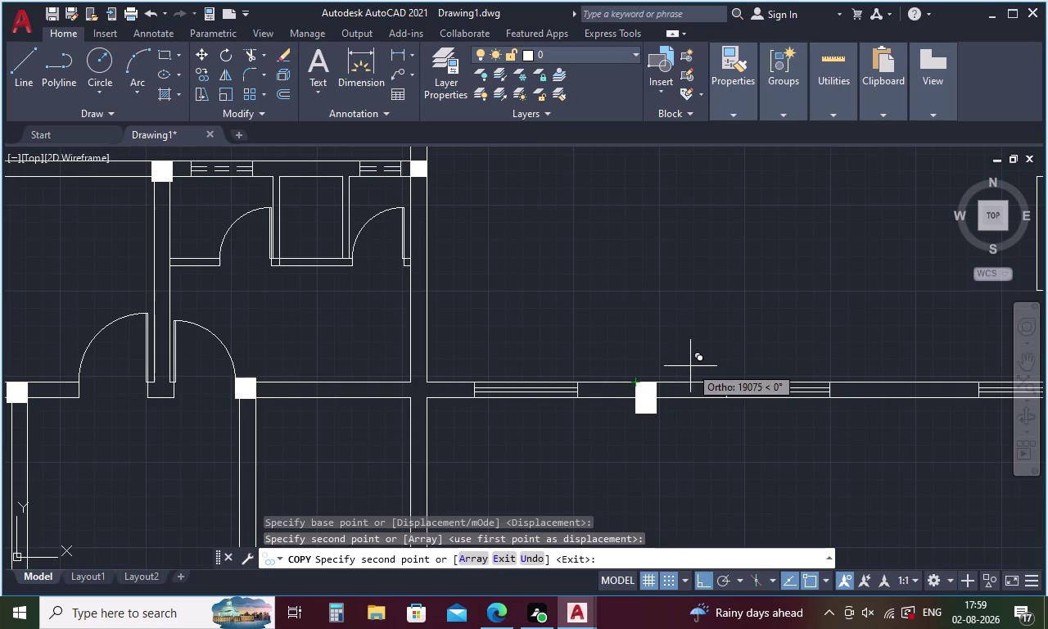
click(888, 383)
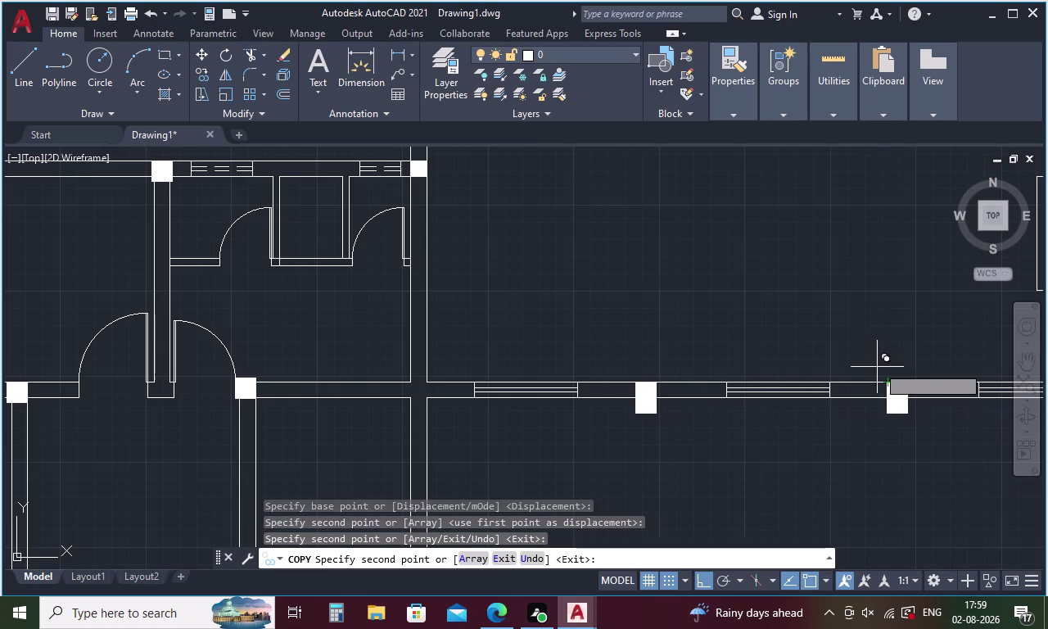
middle_drag(877, 364, 595, 386)
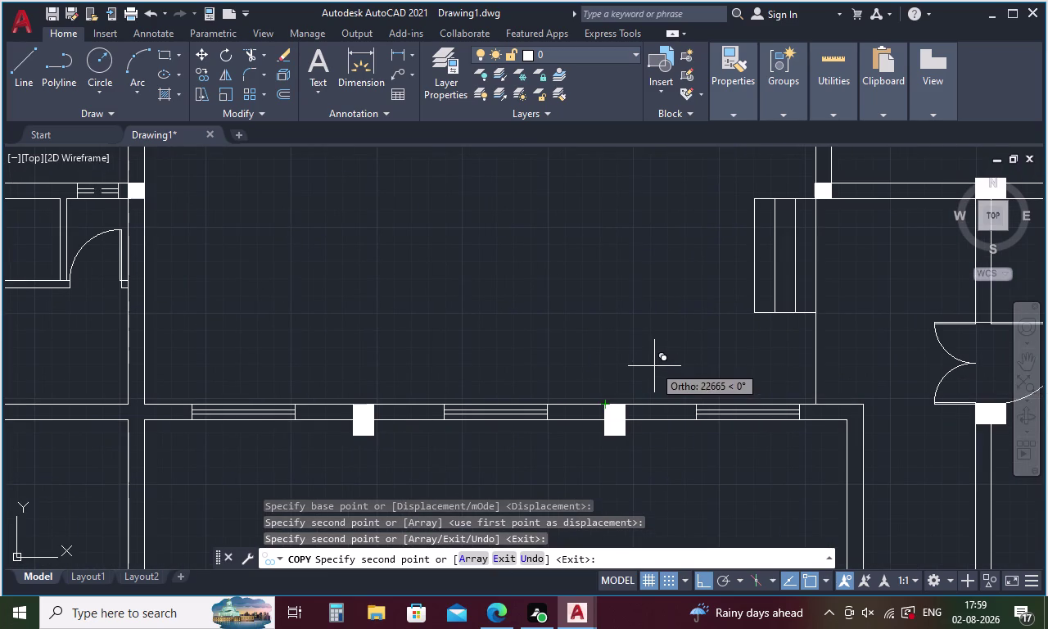
key(Escape)
click(366, 426)
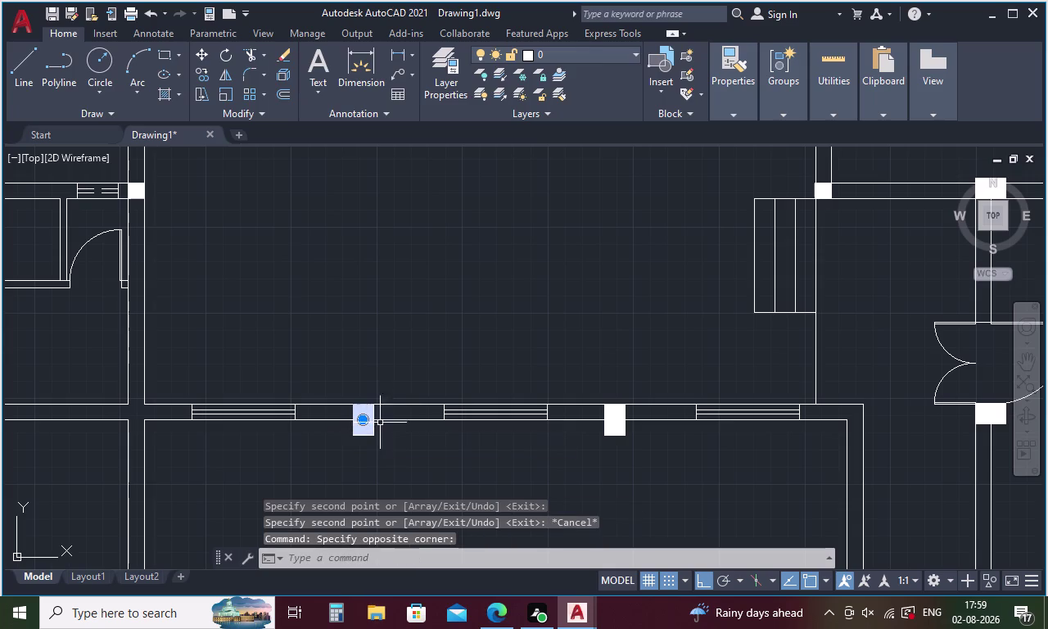
right_click(406, 343)
click(457, 315)
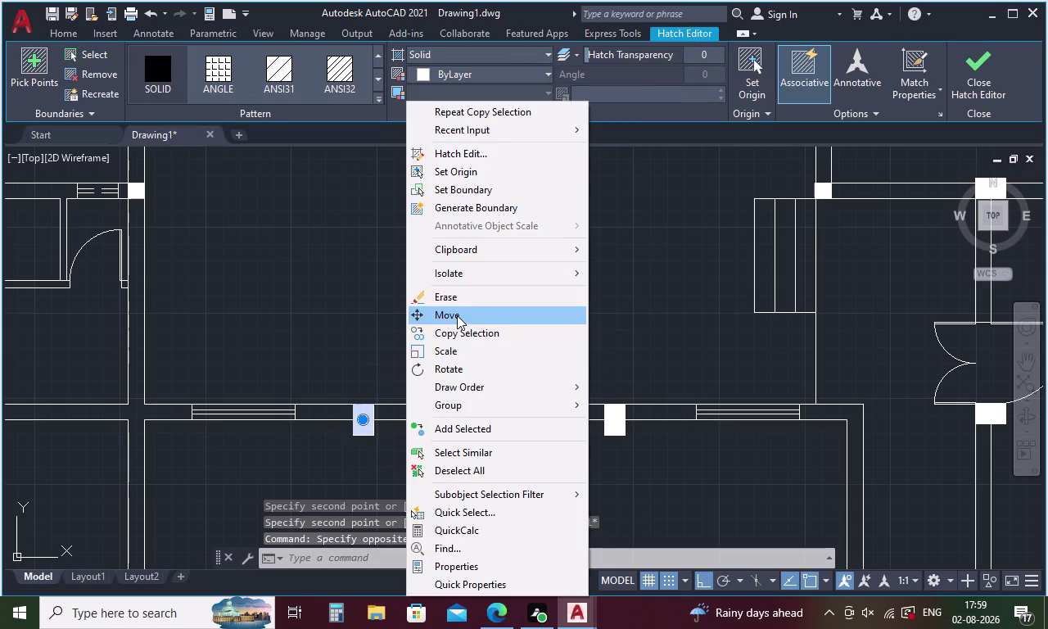
key(m)
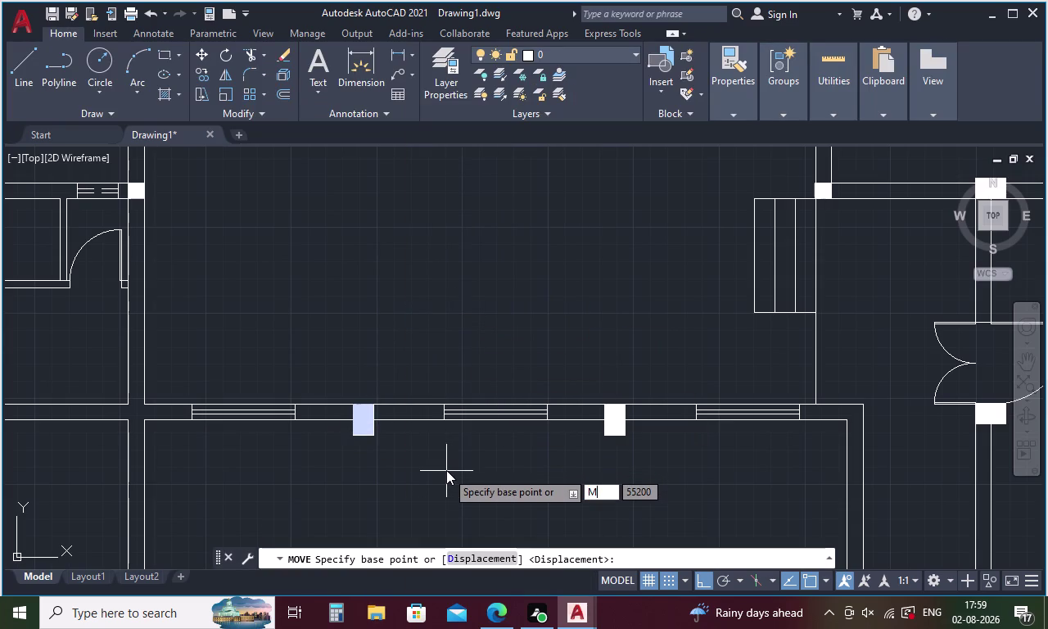
key(2)
key(9)
key(BackSpace)
key(BackSpace)
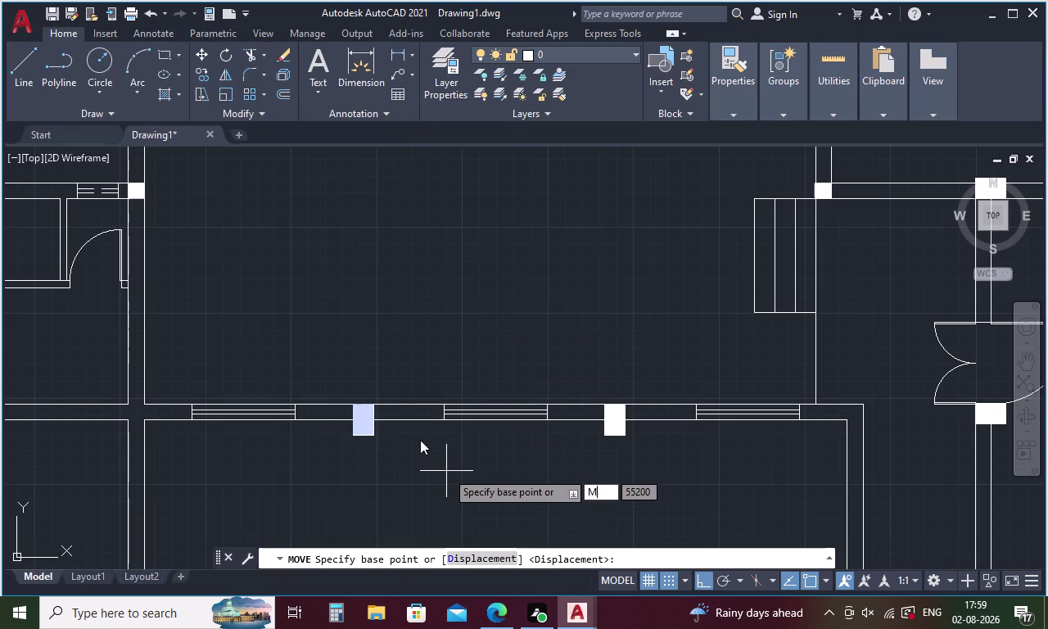
key(2)
text(P)
key(space)
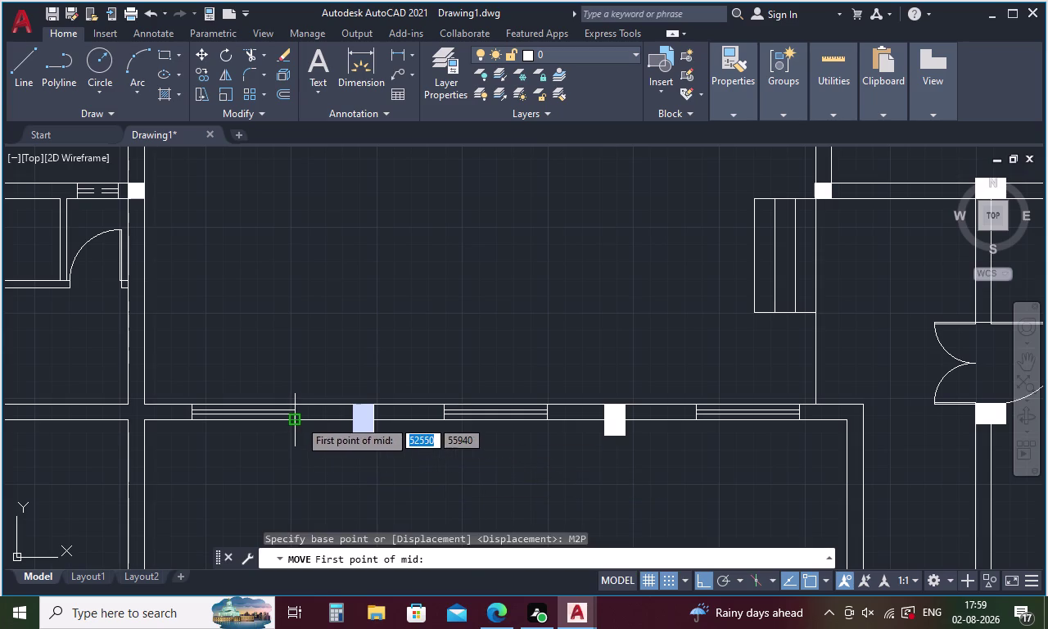
click(299, 419)
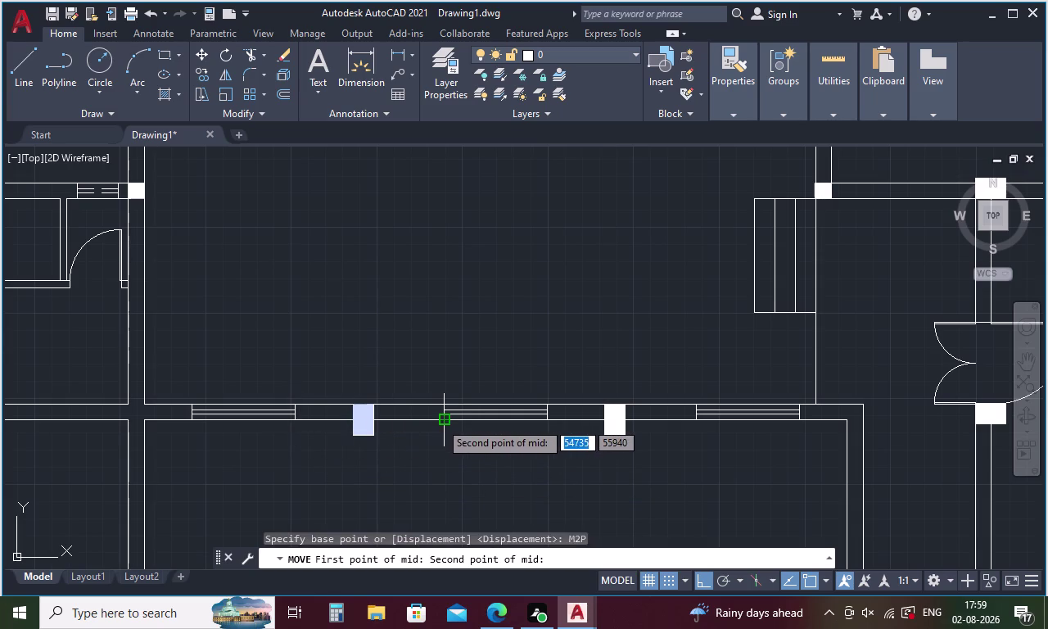
click(440, 422)
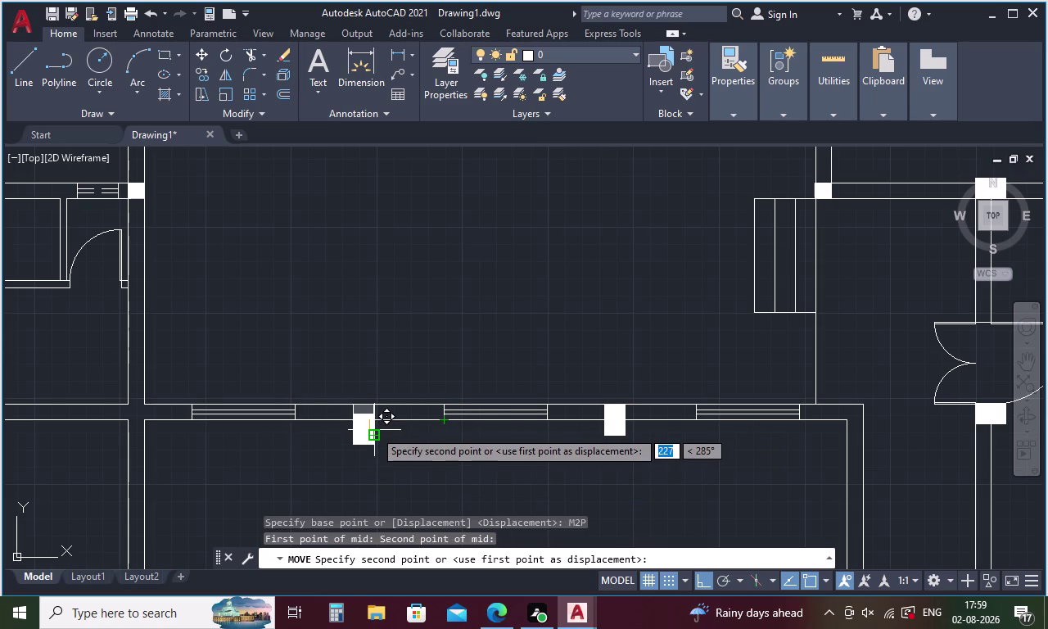
key(Escape)
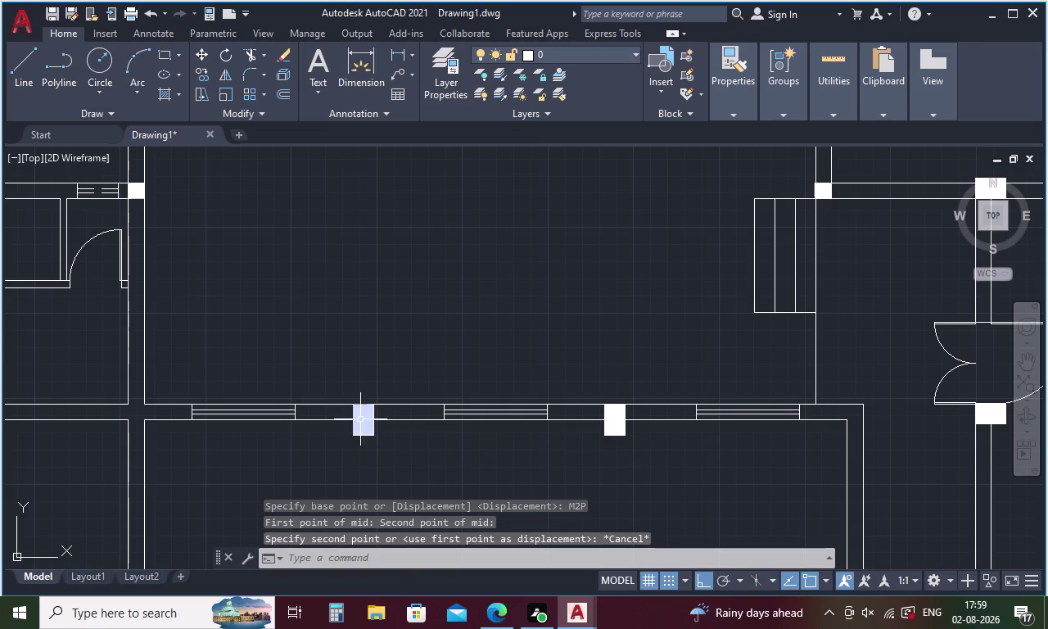
click(369, 411)
Move the column hatch from its corner to the M2P midpoint of two wall-edge points.
right_click(395, 329)
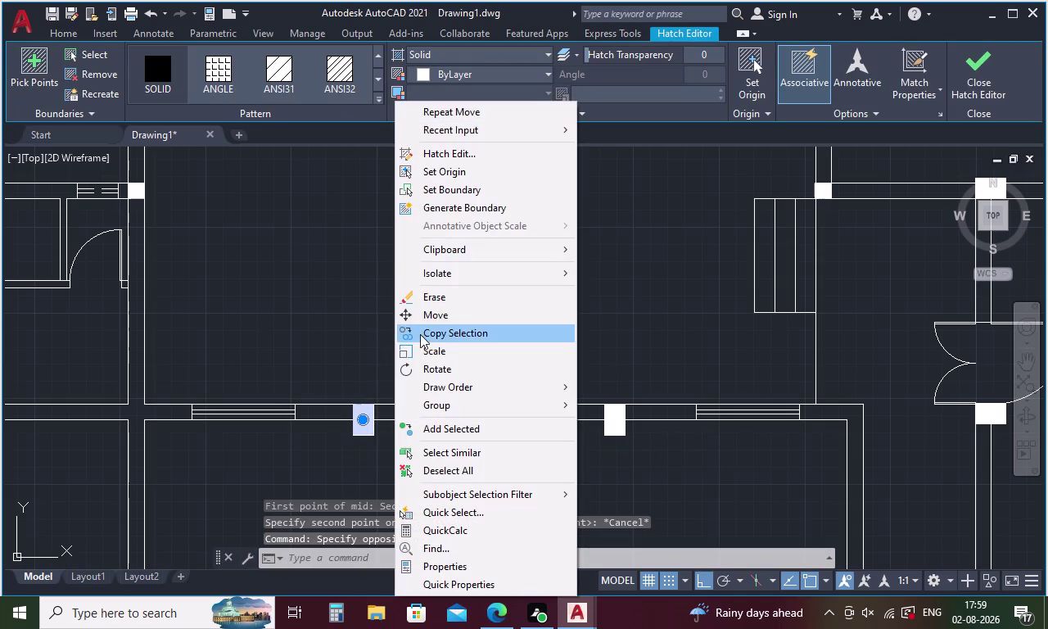
click(436, 315)
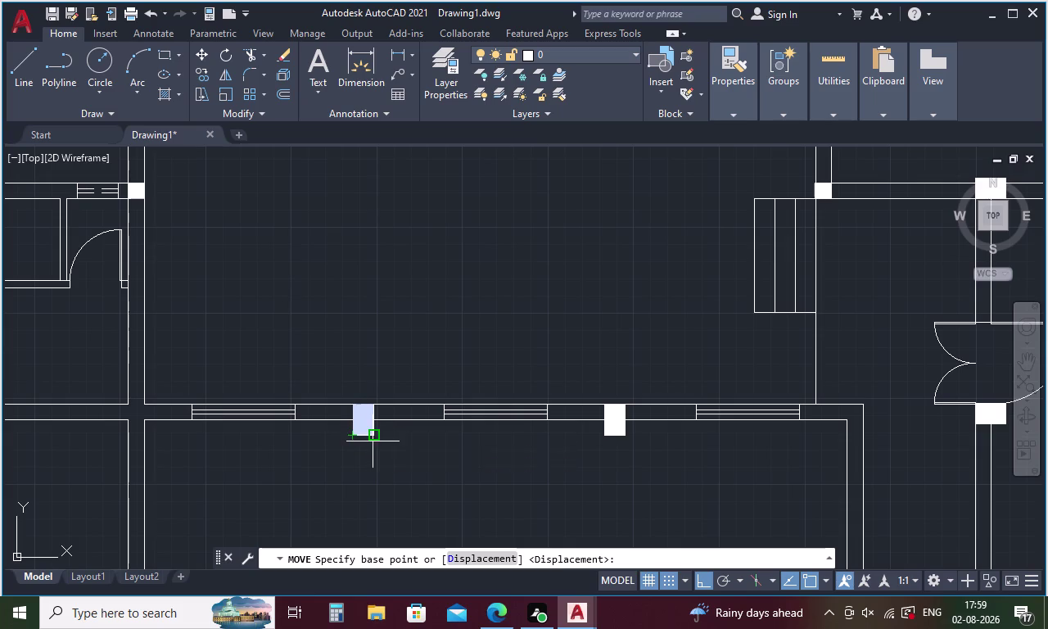
click(361, 408)
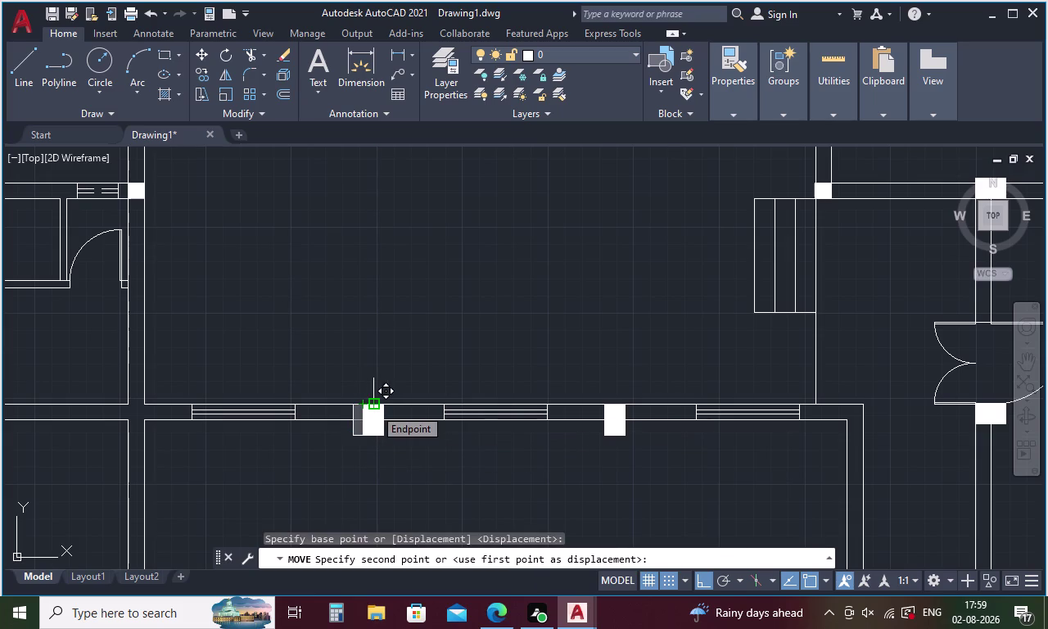
key(m)
text(2)
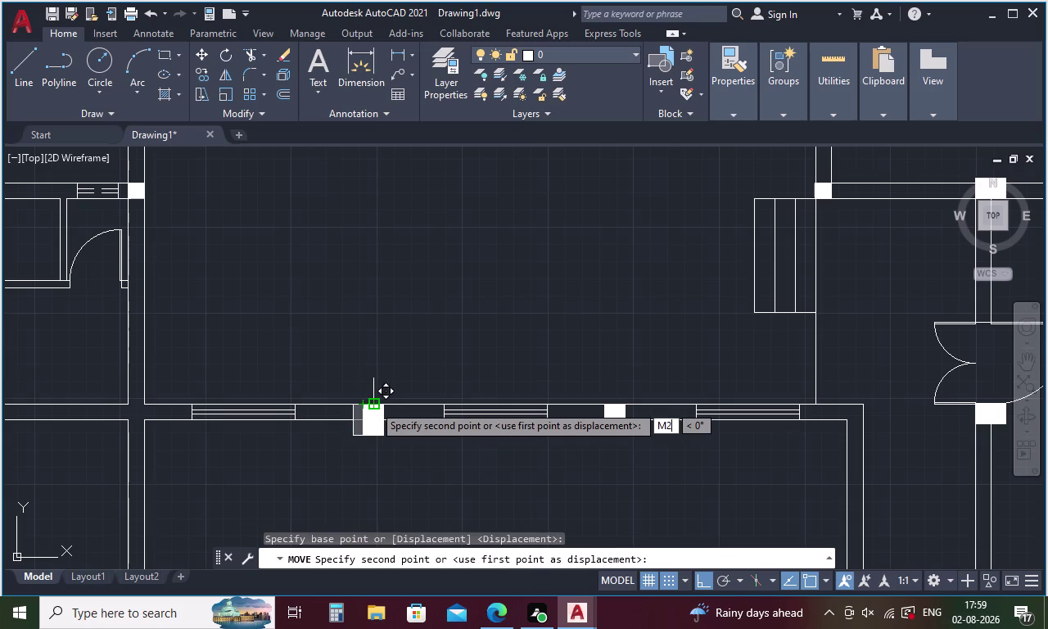
text(P)
key(Return)
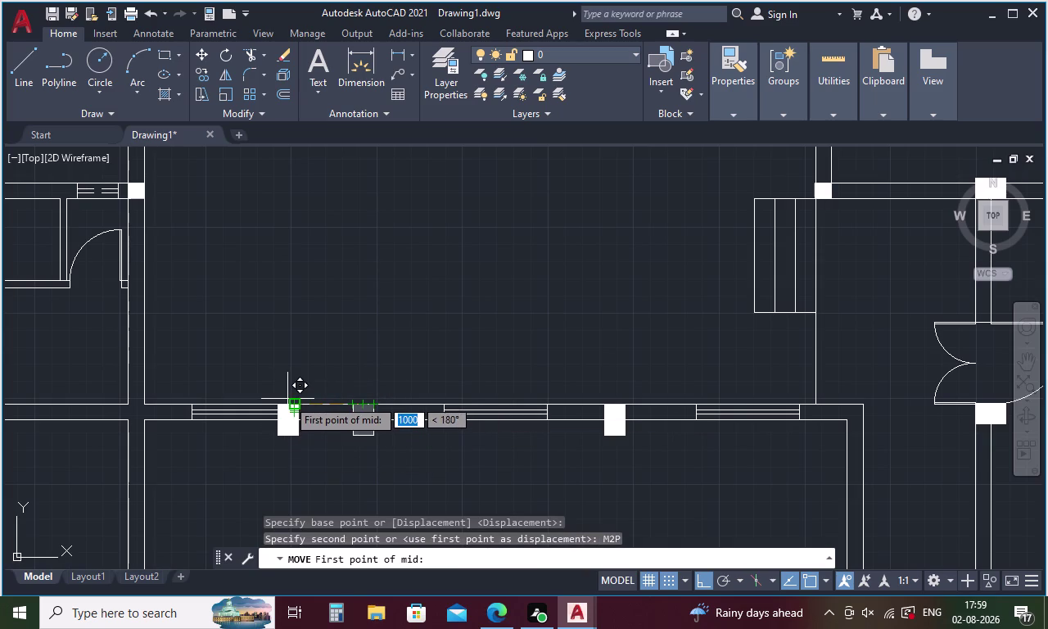
scroll(up, 3)
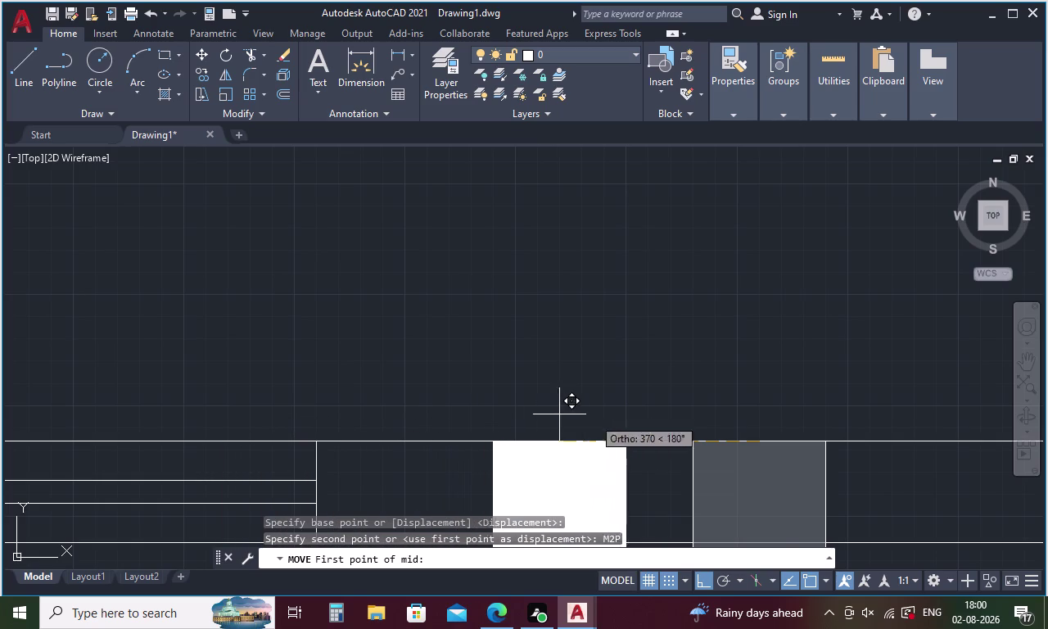
scroll(down, 3)
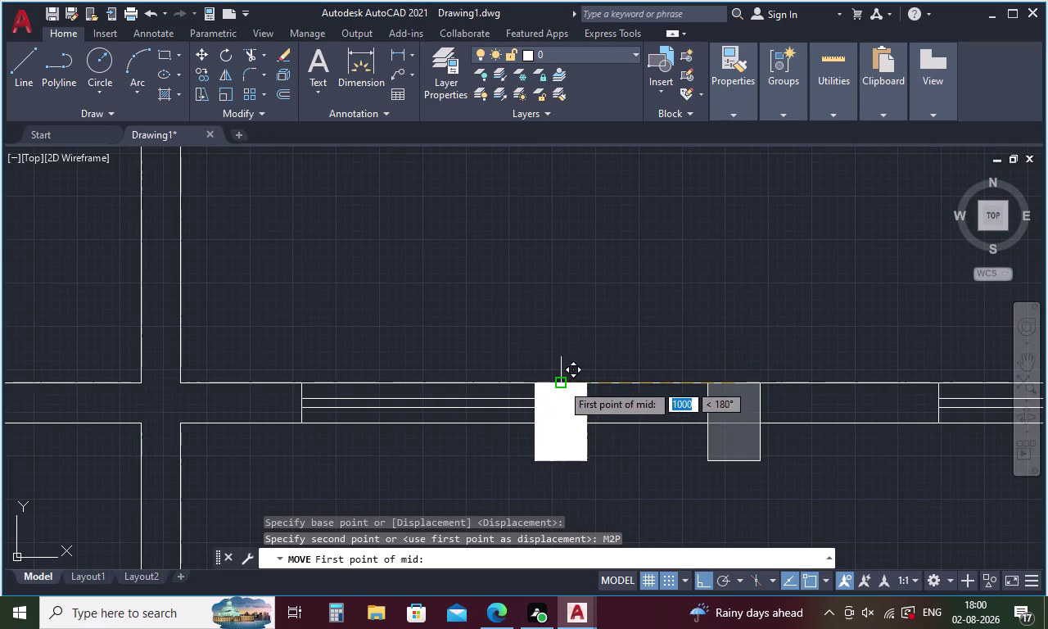
click(558, 421)
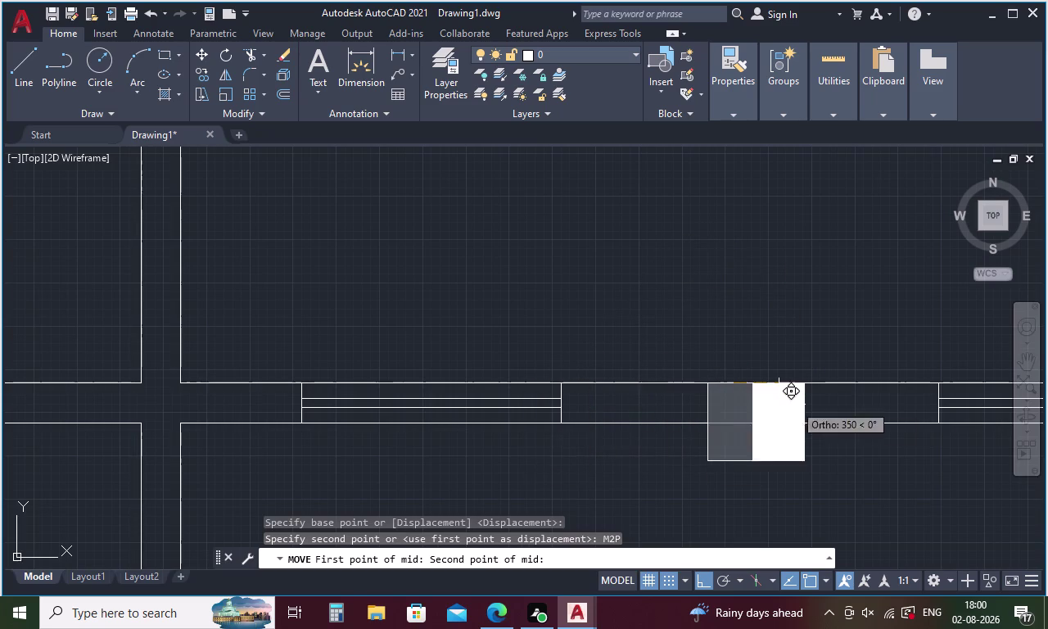
click(945, 419)
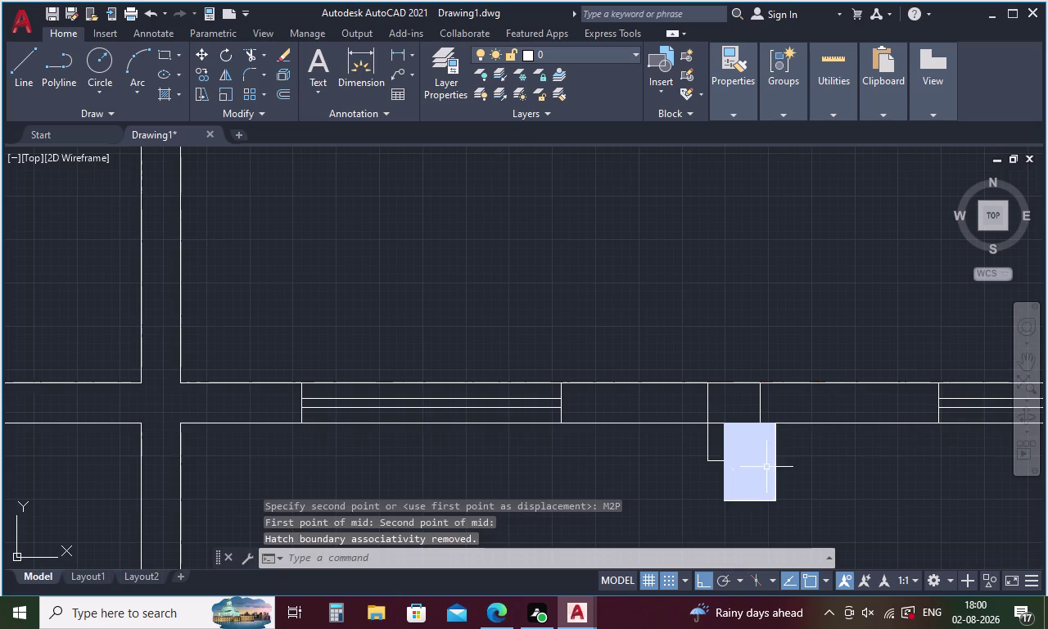
click(709, 439)
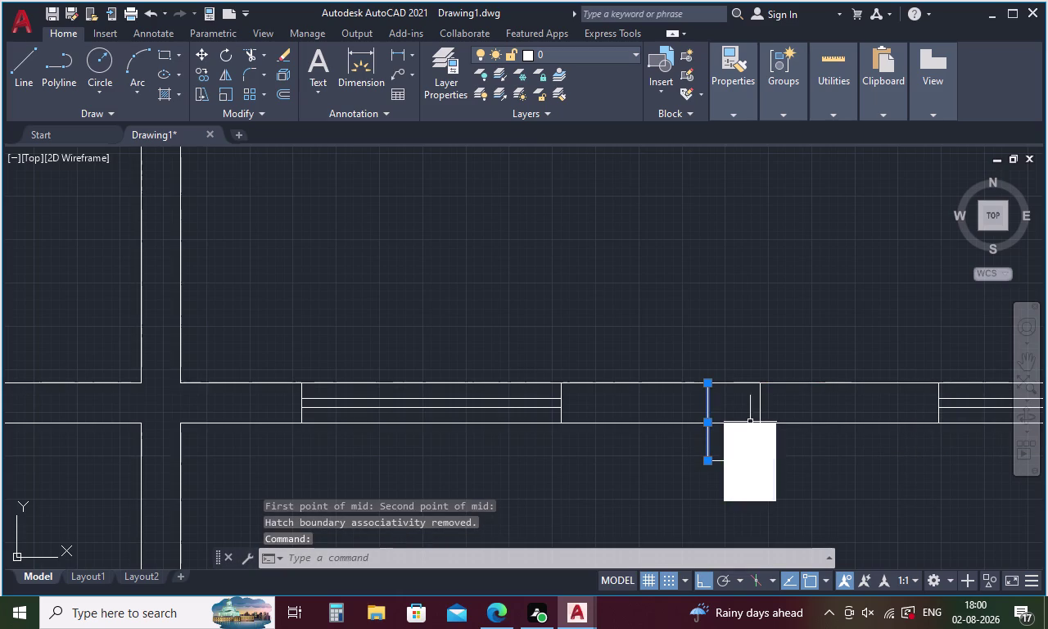
Erase the leftover right and bottom outline lines around the column.
click(759, 404)
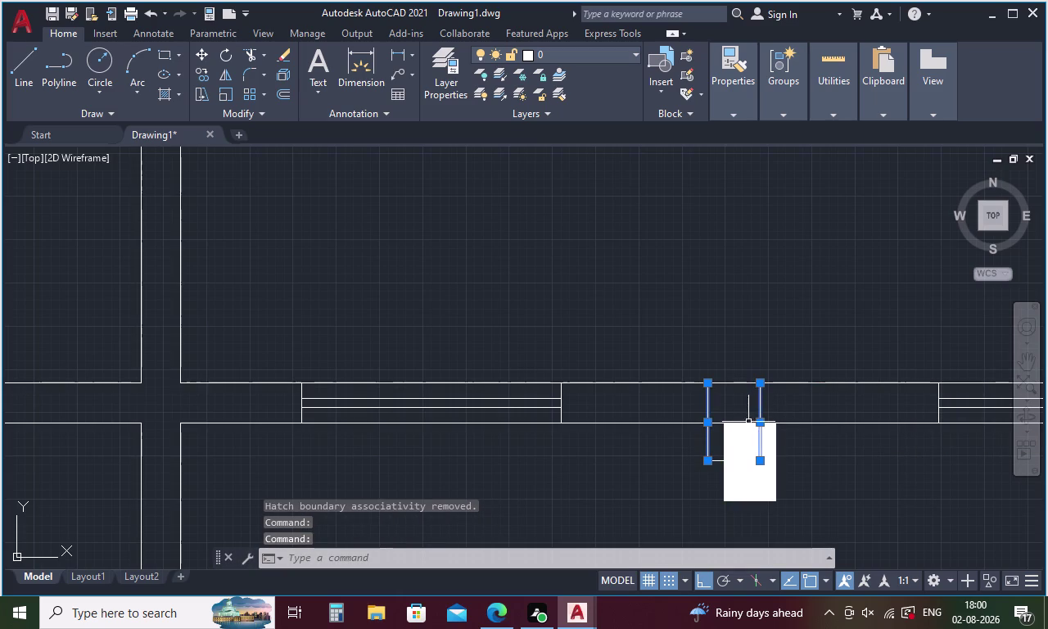
key(Delete)
click(718, 460)
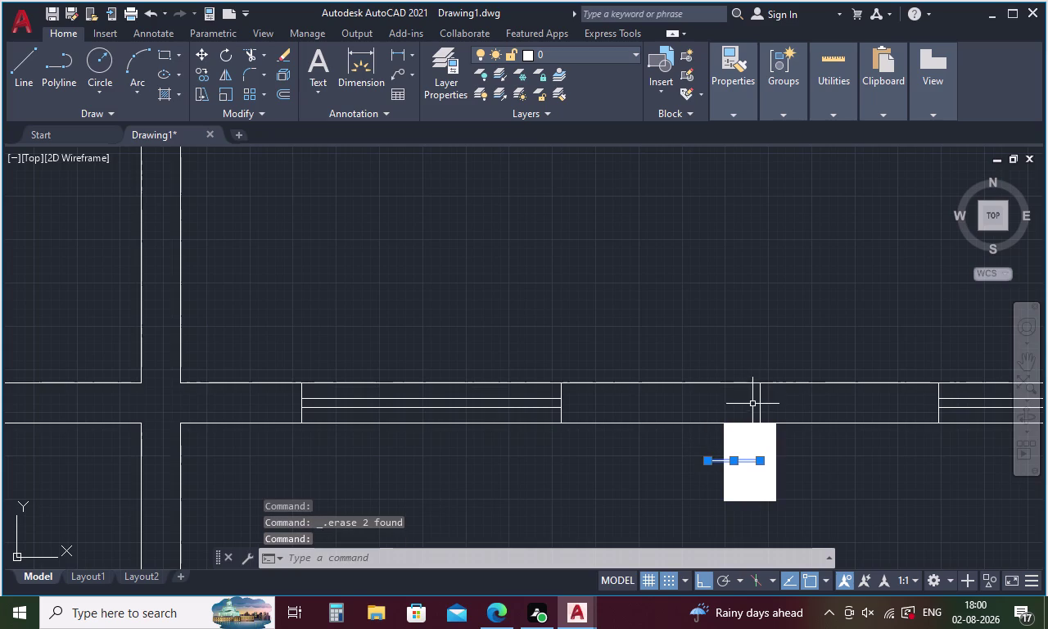
click(759, 396)
key(Delete)
Move the column hatch so its top corner sits on the wall line, then pan out.
click(751, 448)
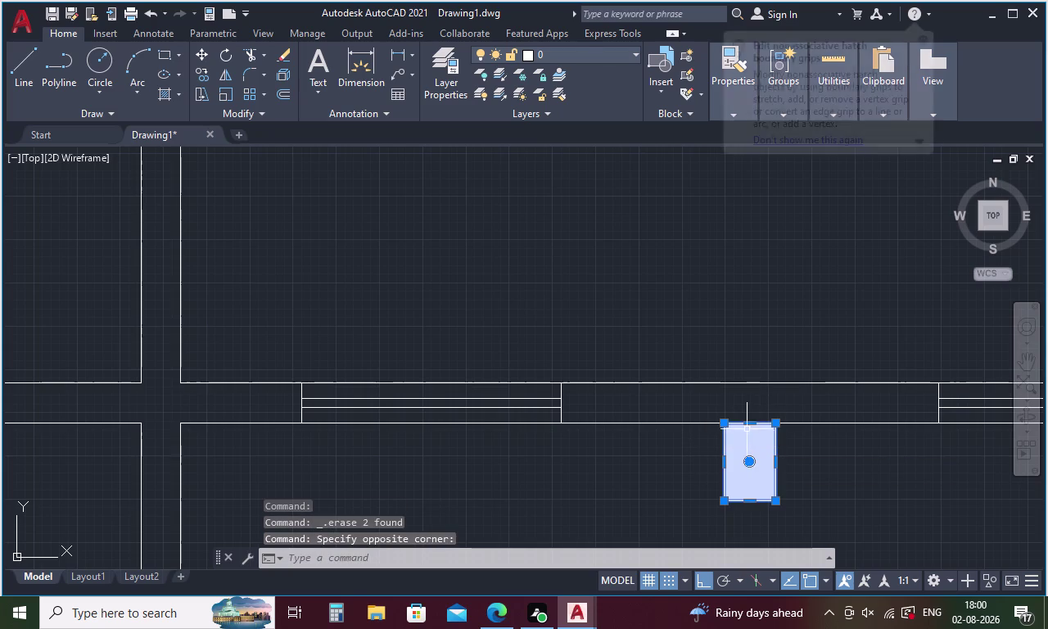
right_click(748, 402)
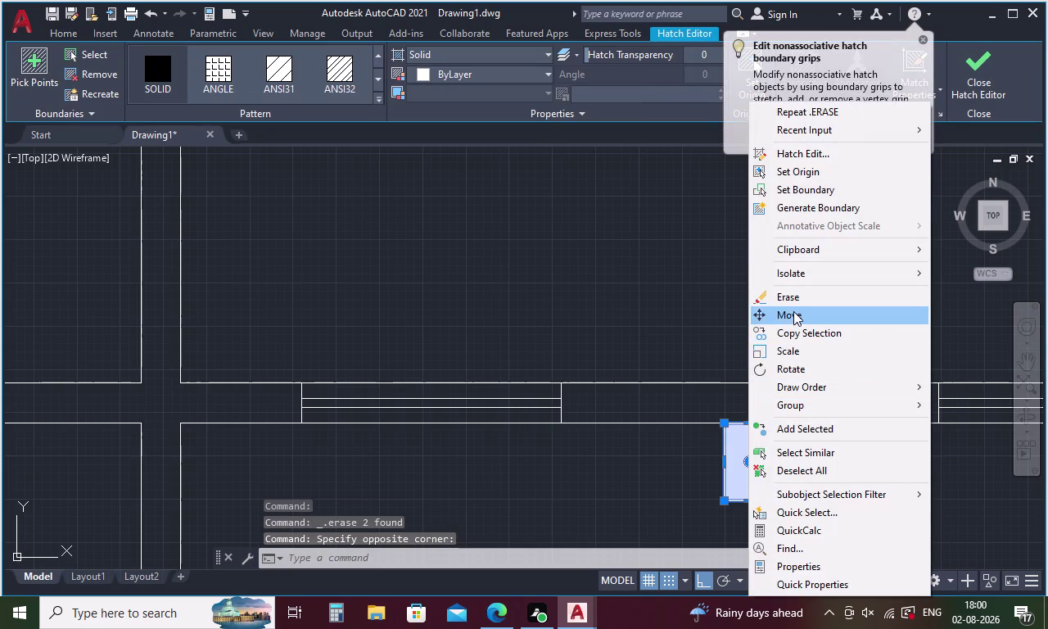
click(793, 311)
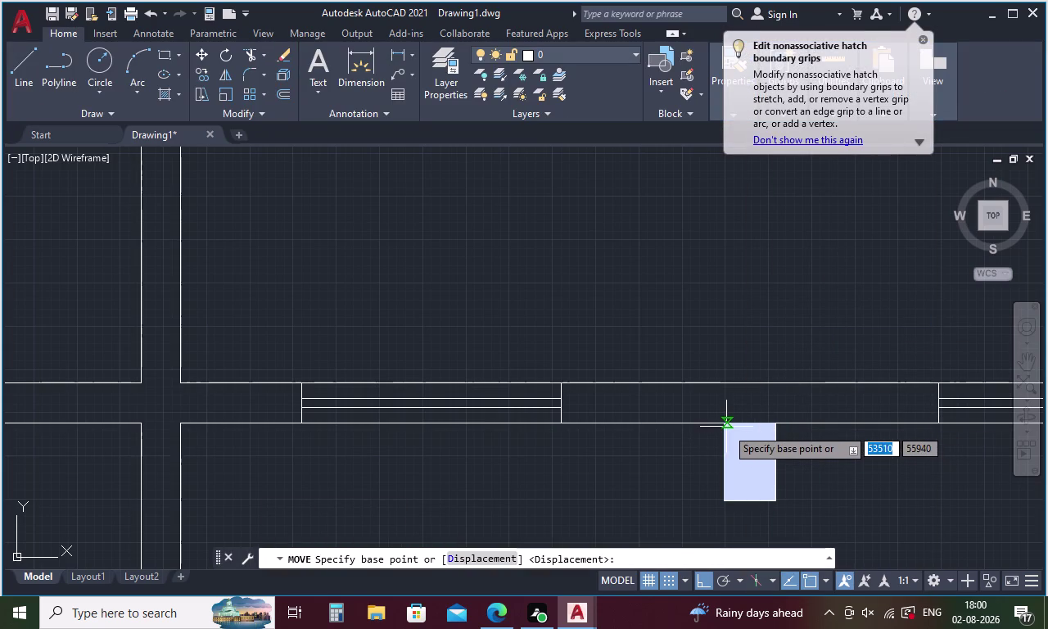
scroll(up, 3)
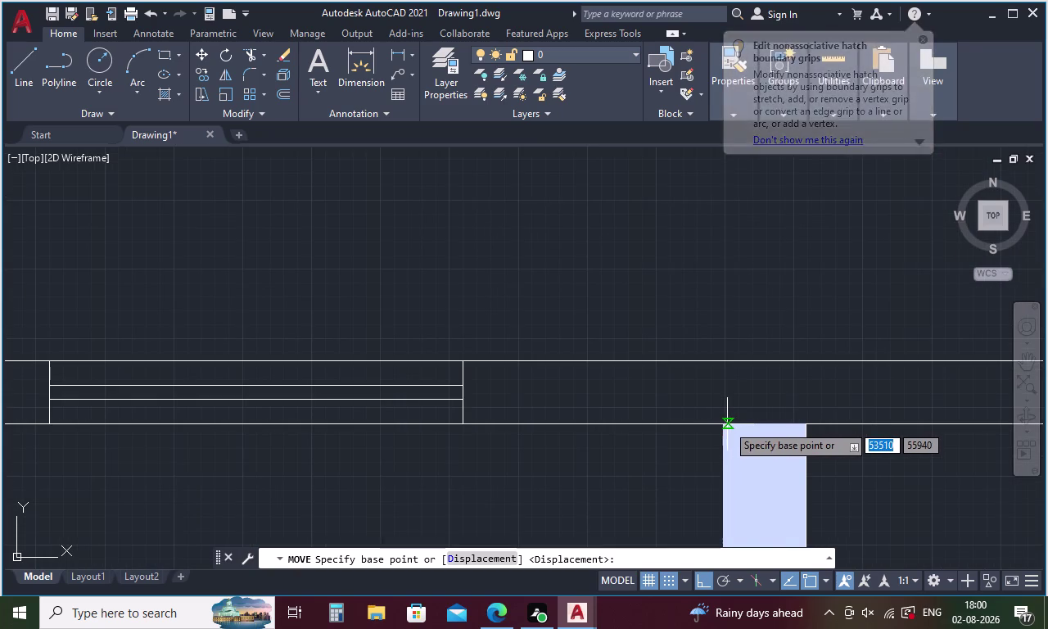
click(722, 424)
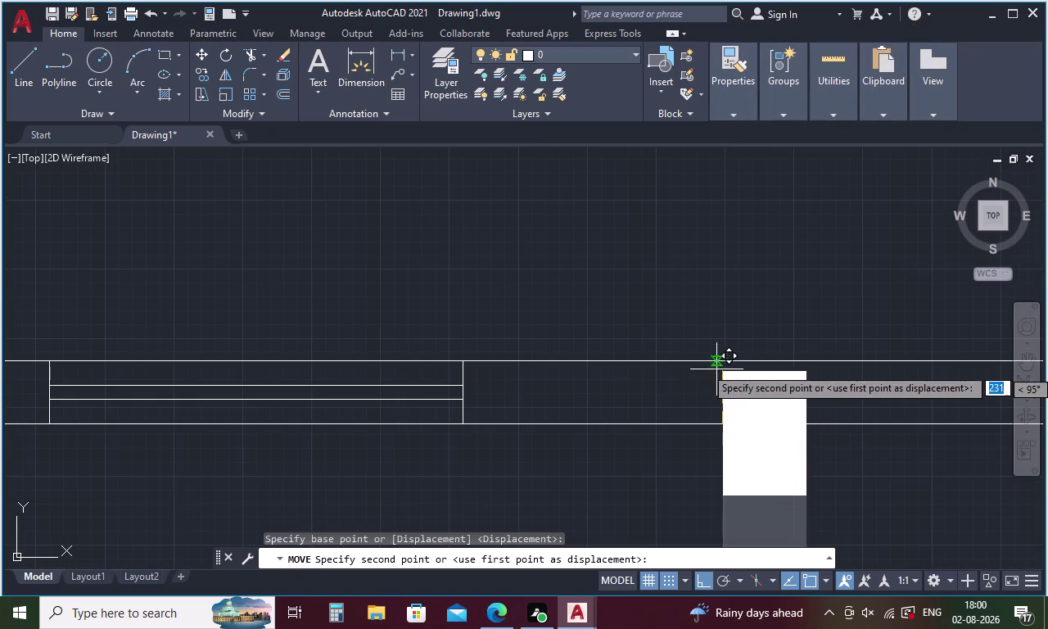
click(715, 358)
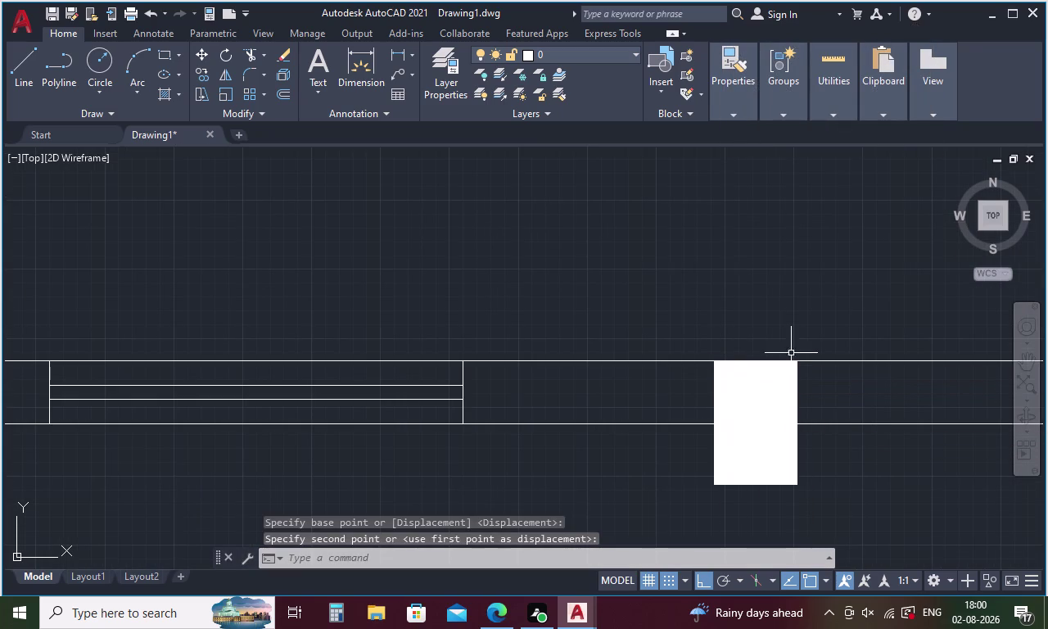
middle_drag(801, 349, 393, 342)
scroll(down, 3)
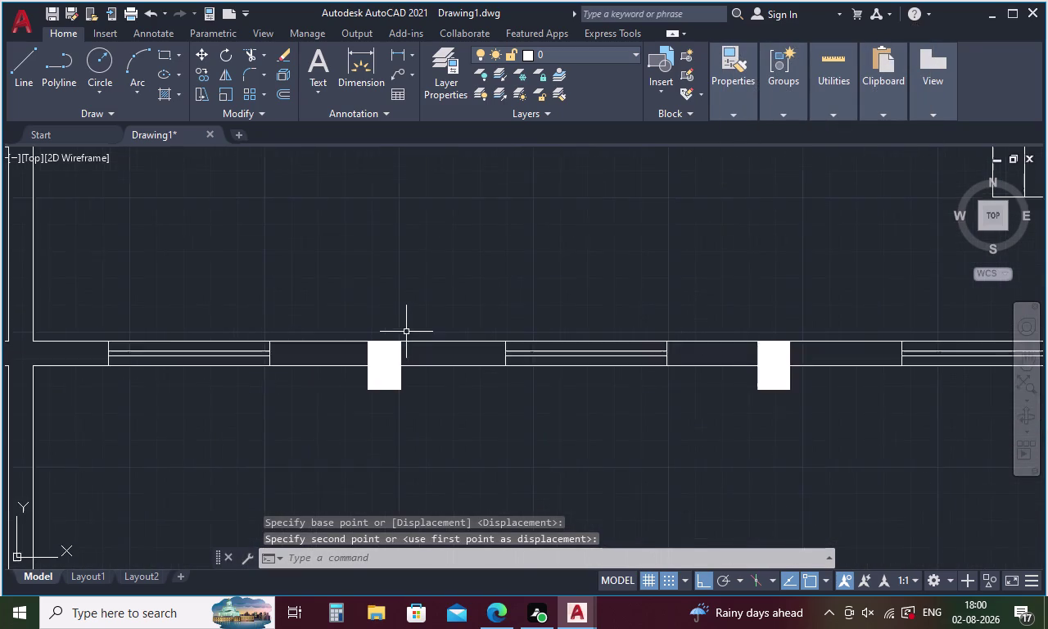
scroll(down, 3)
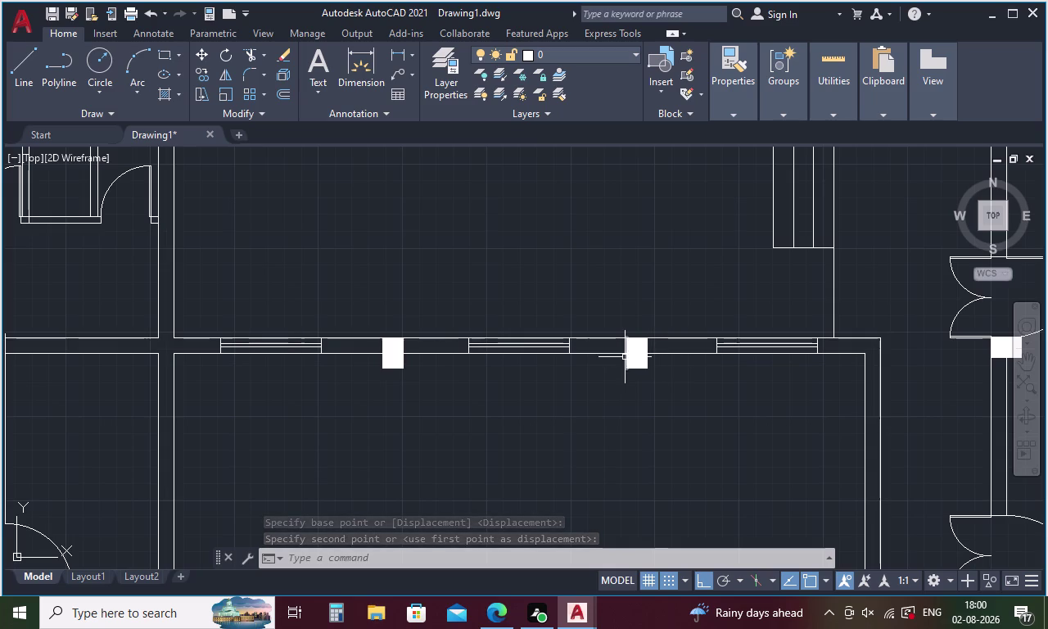
Move the second column hatch to the window end.
click(634, 350)
right_click(629, 301)
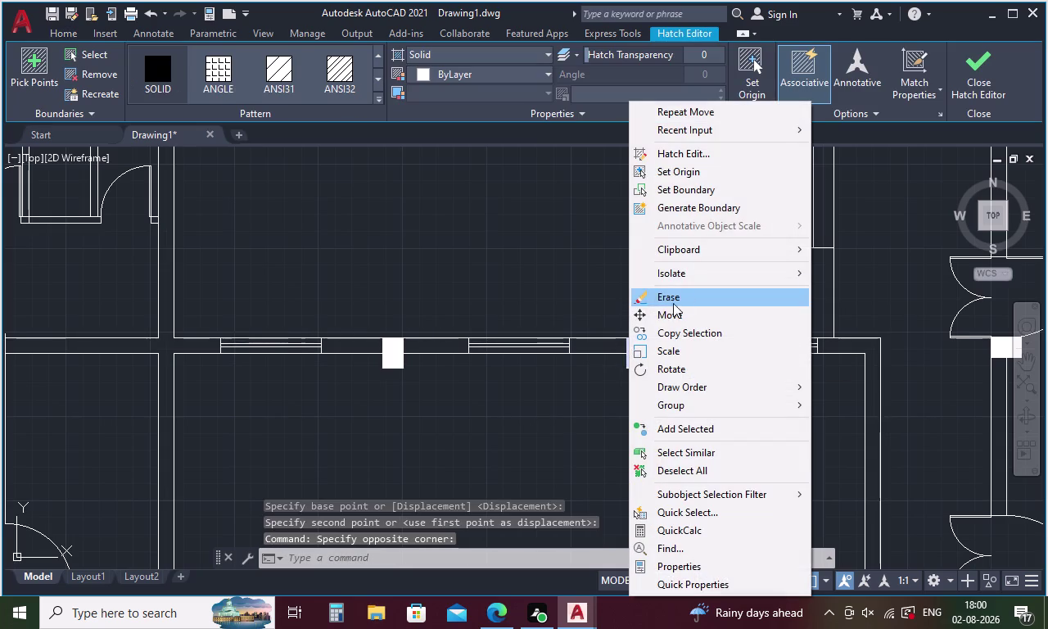
click(693, 310)
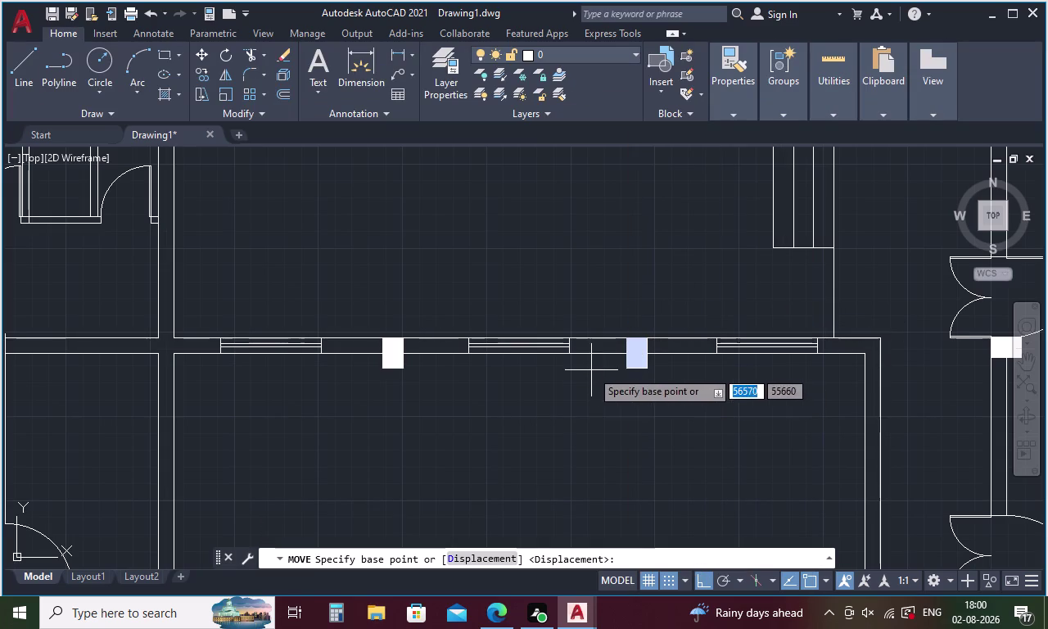
click(629, 336)
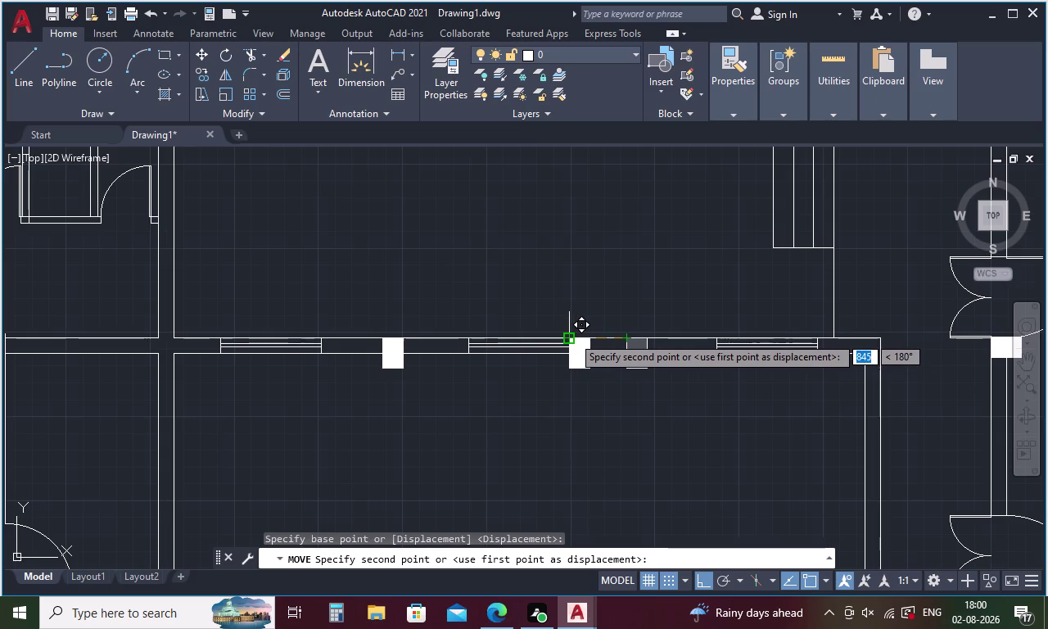
click(572, 336)
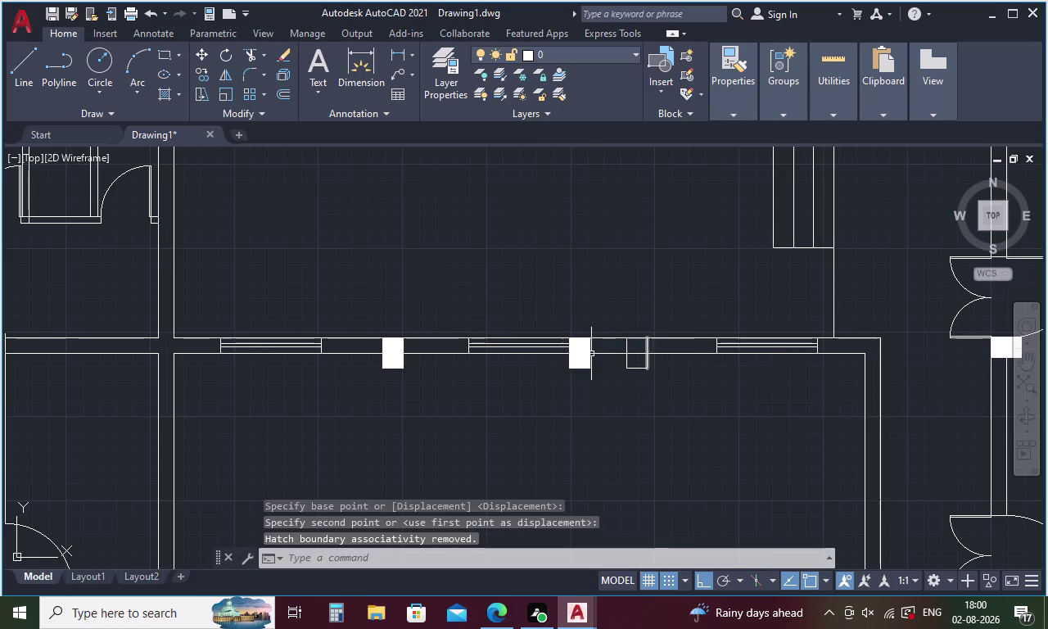
Erase the moved column and the stray lines in the wall between the windows.
click(574, 359)
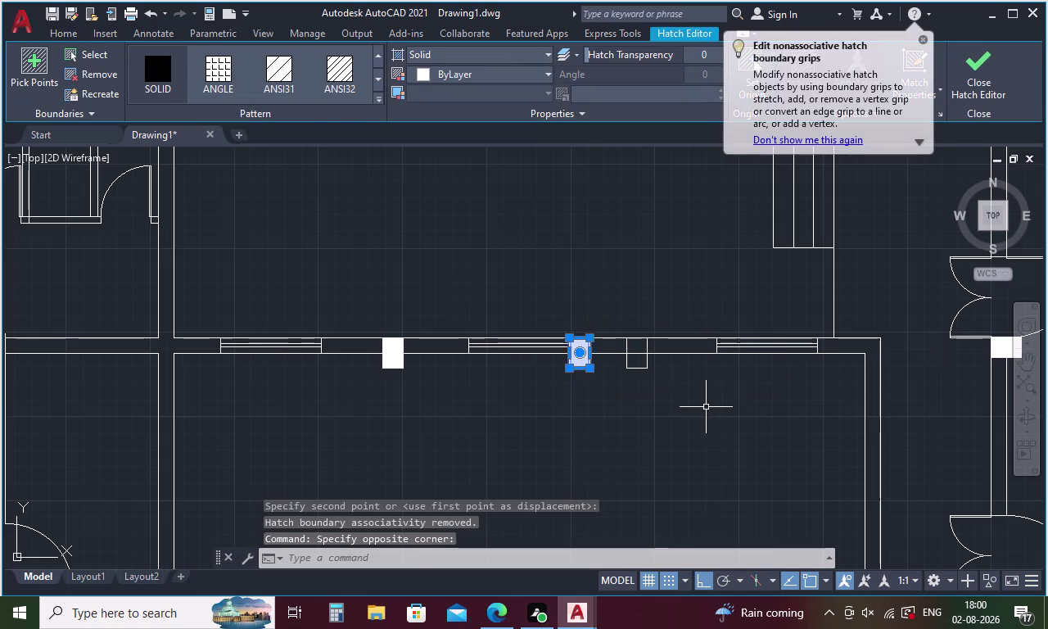
key(Delete)
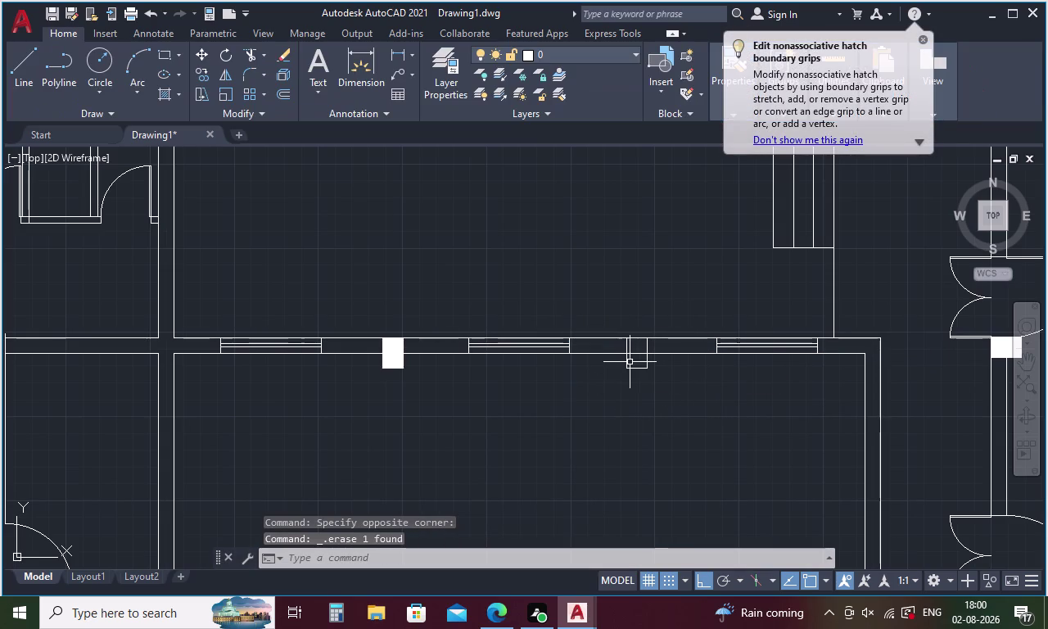
drag(660, 360, 619, 365)
key(Delete)
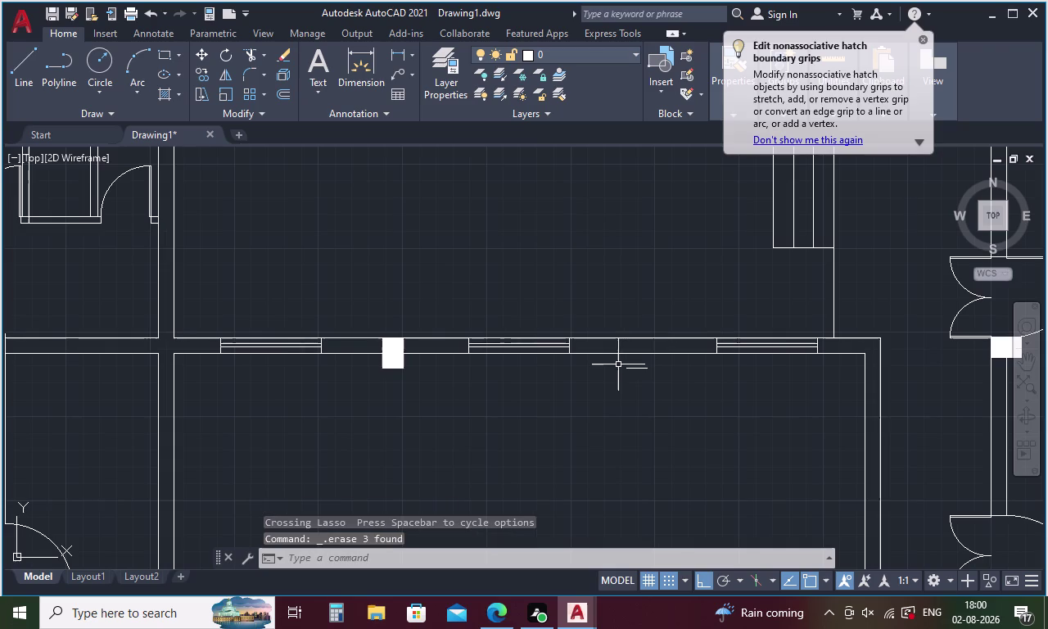
click(637, 369)
key(Delete)
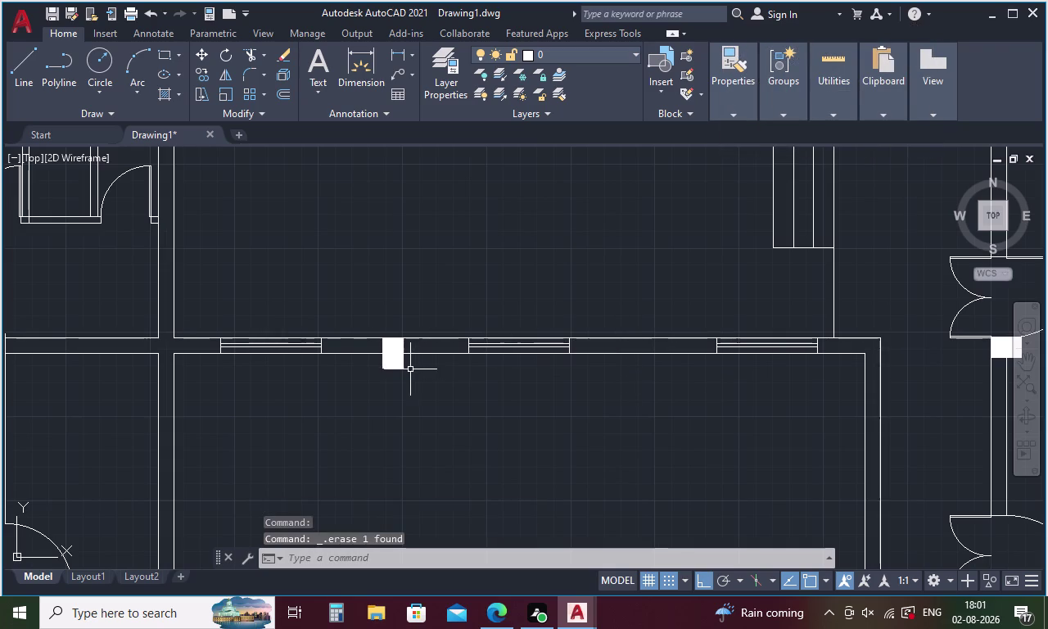
click(392, 359)
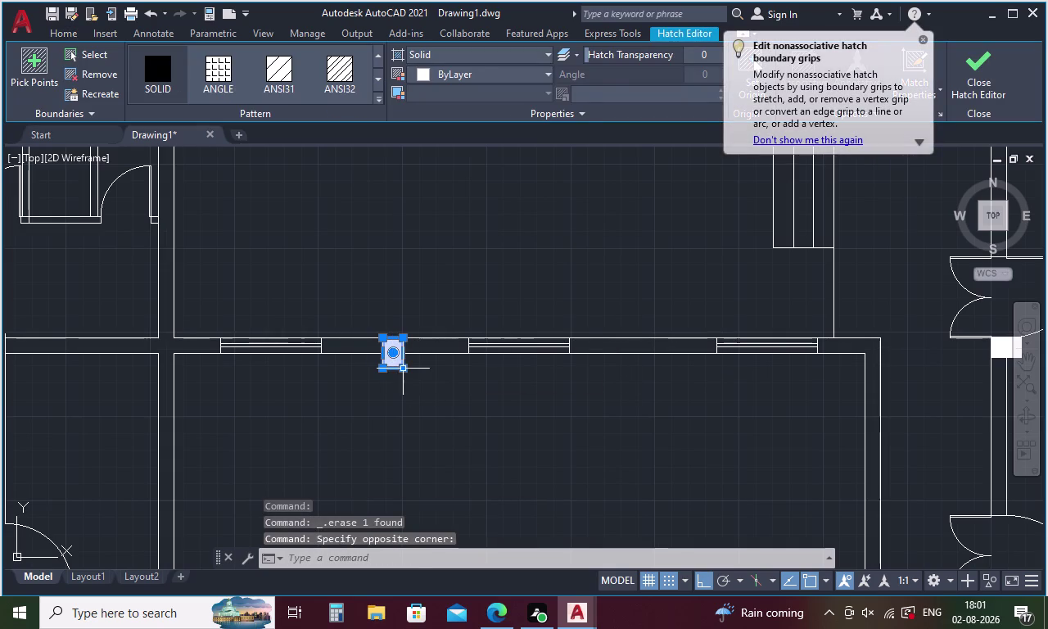
Copy the column to the midpoint between the two window ends using M2P.
right_click(406, 369)
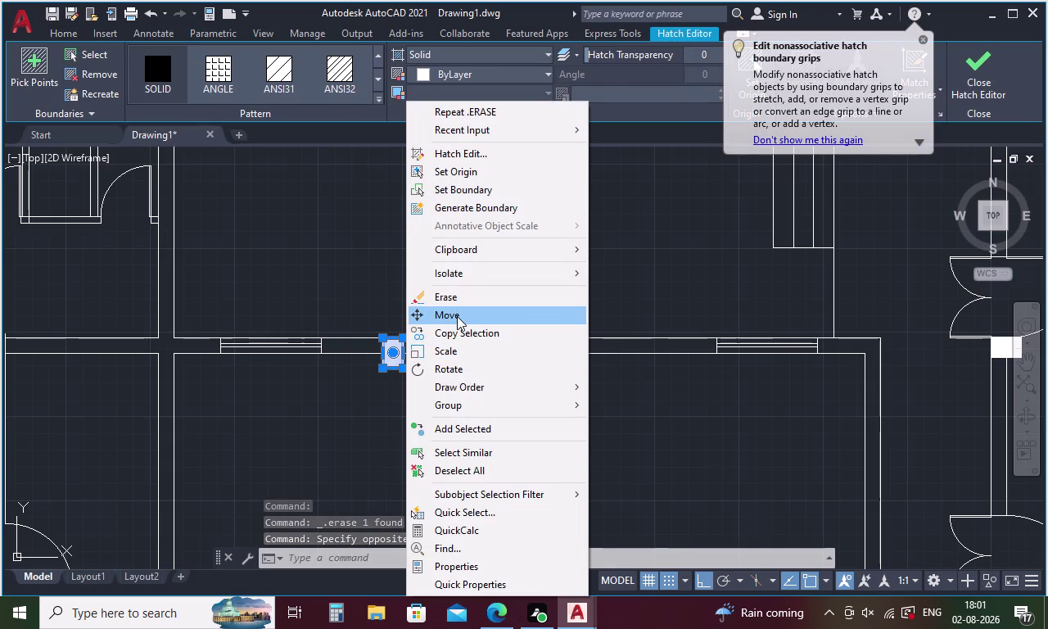
click(456, 330)
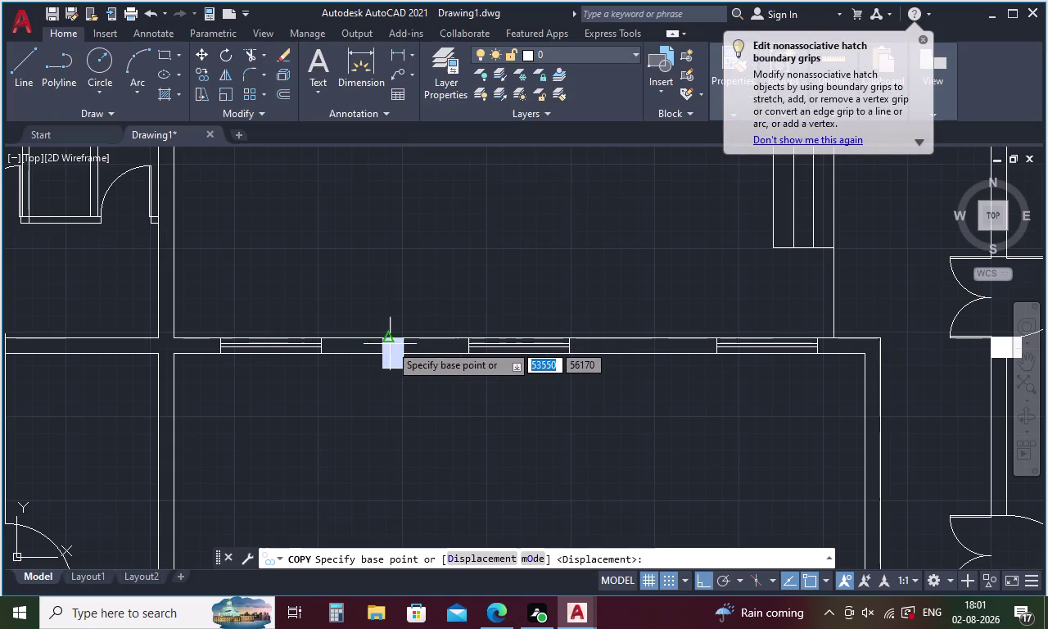
click(393, 340)
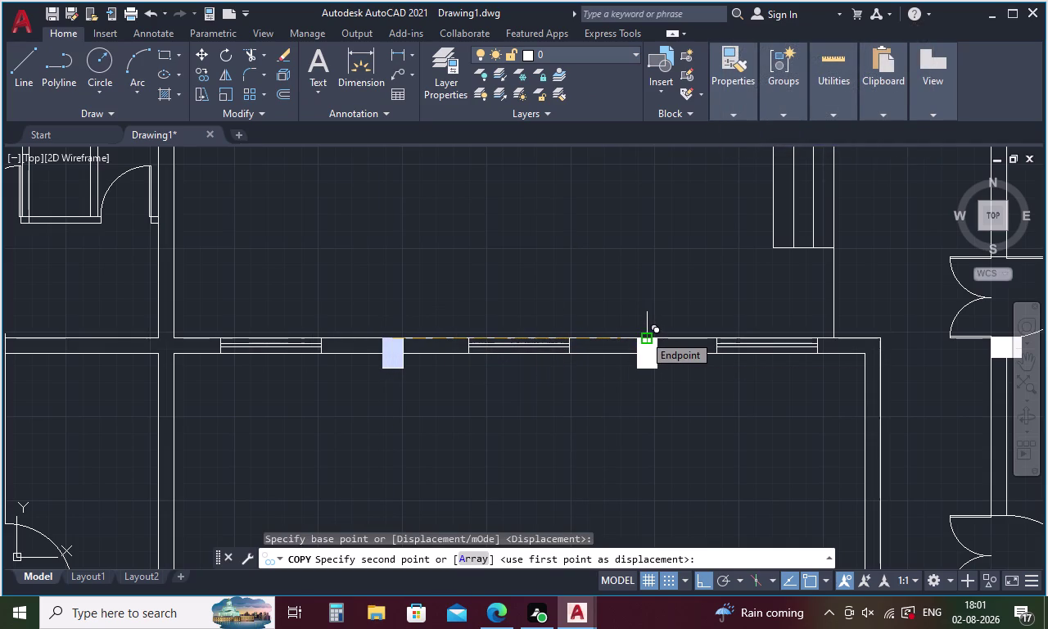
key(m)
key(2)
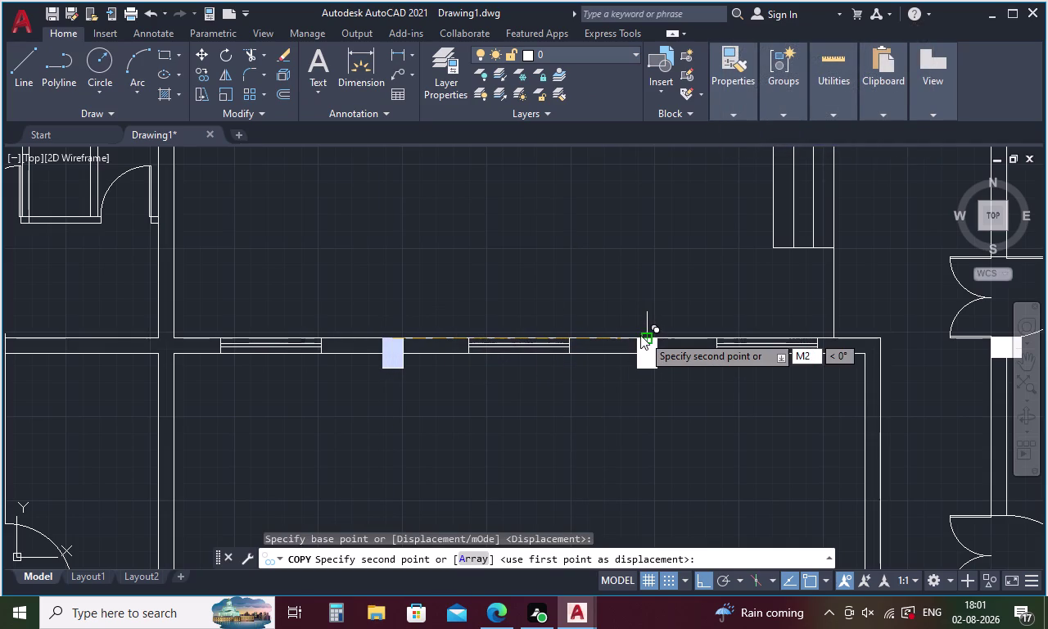
key(p)
key(space)
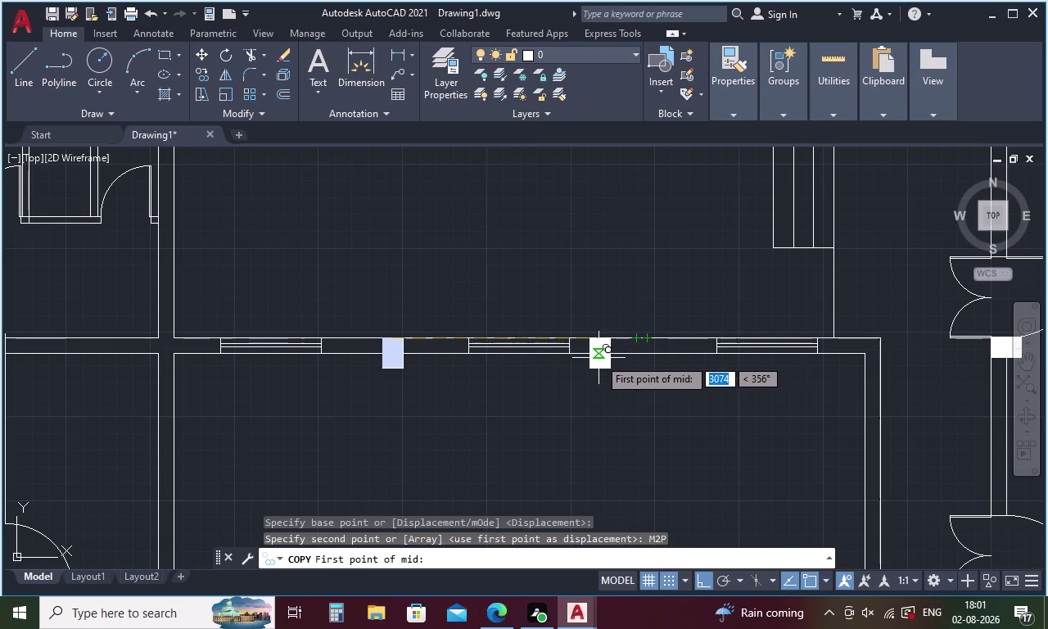
click(563, 360)
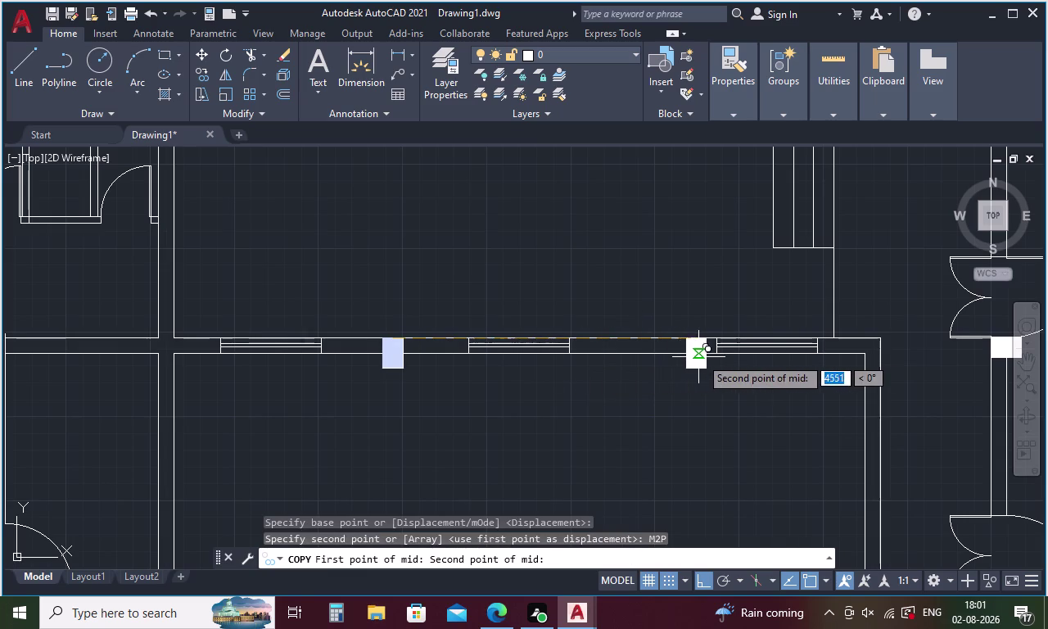
click(715, 354)
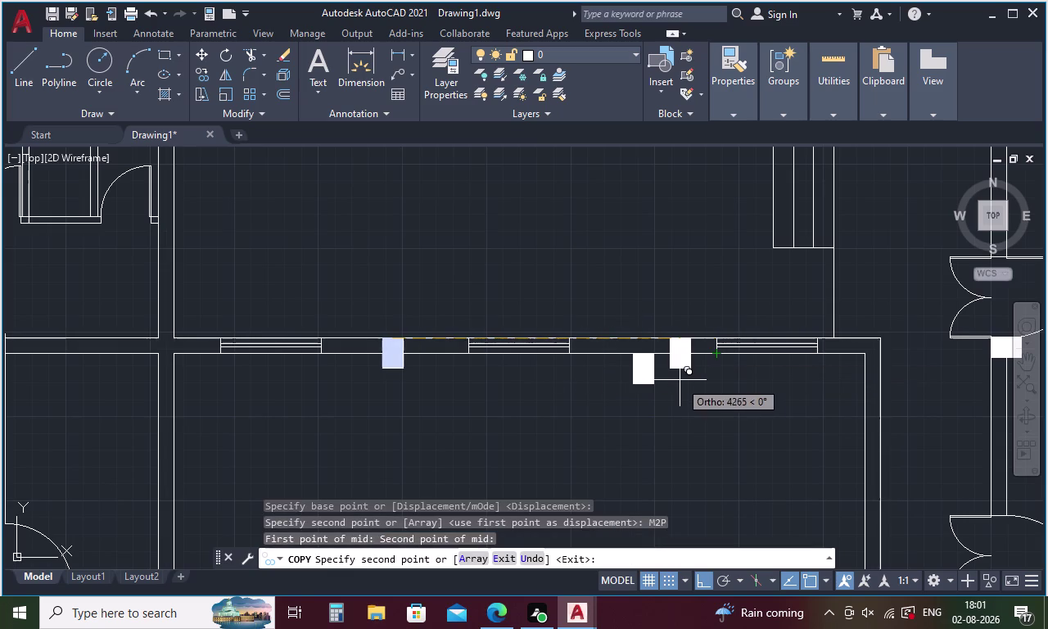
key(Escape)
Move the copied column up so it sits flush with the wall's top line.
click(643, 381)
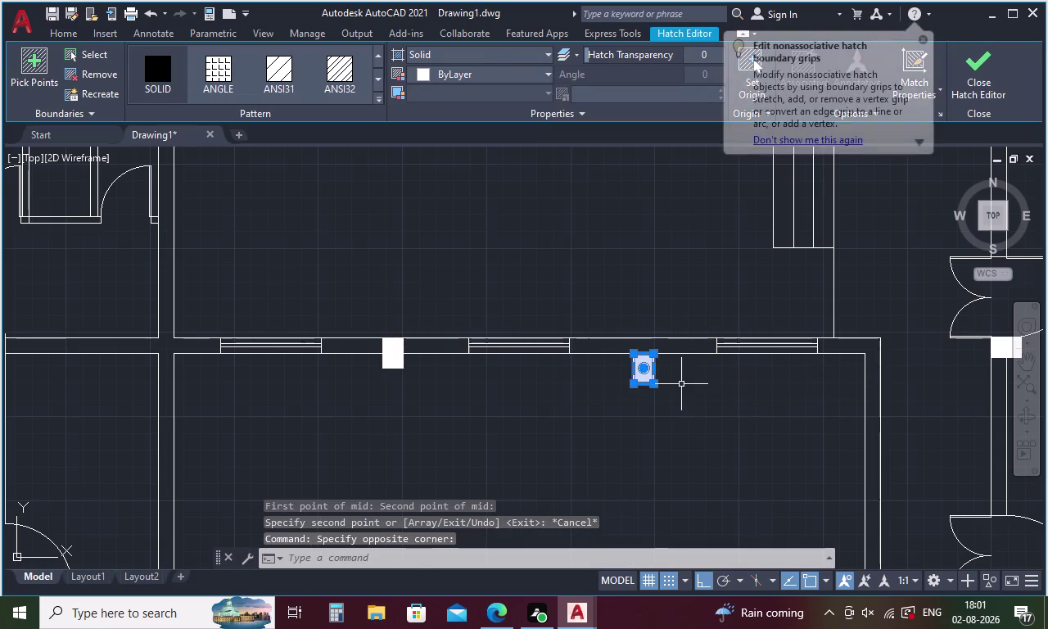
right_click(685, 381)
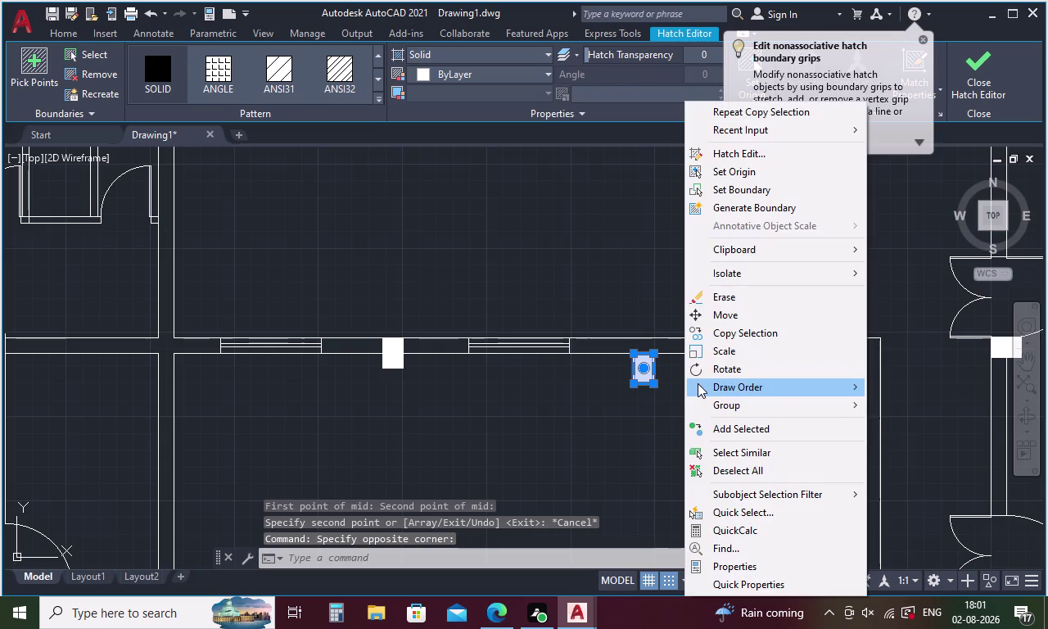
click(717, 316)
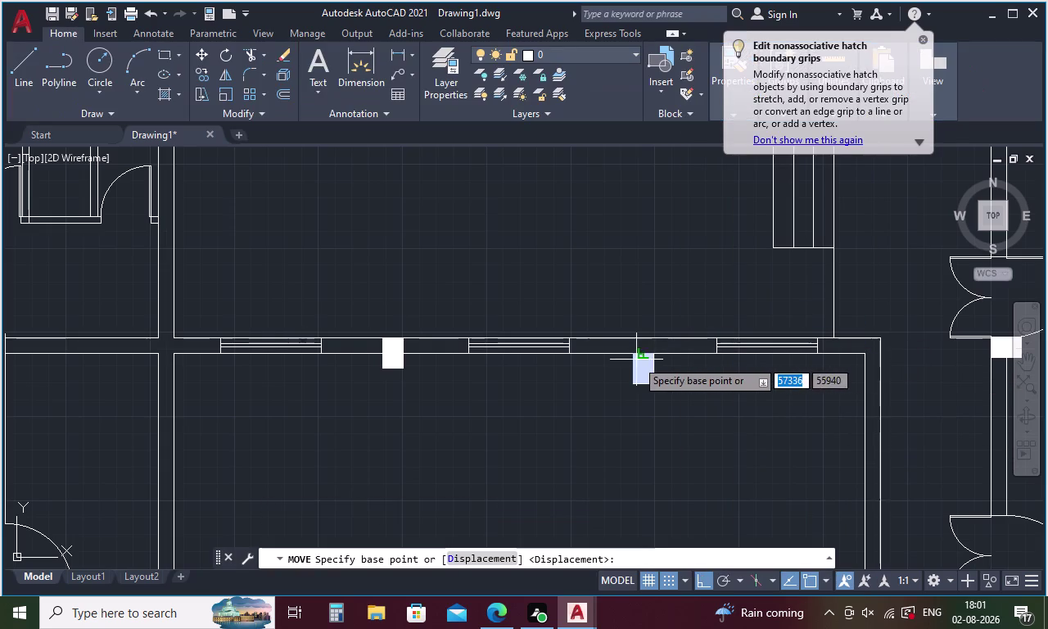
click(640, 355)
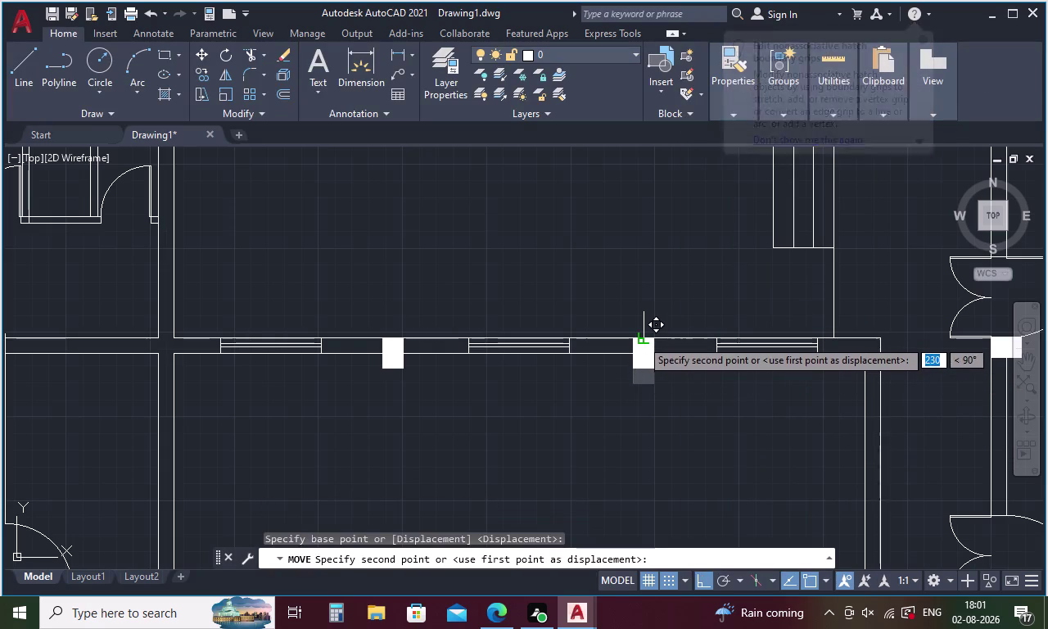
click(641, 339)
key(grave)
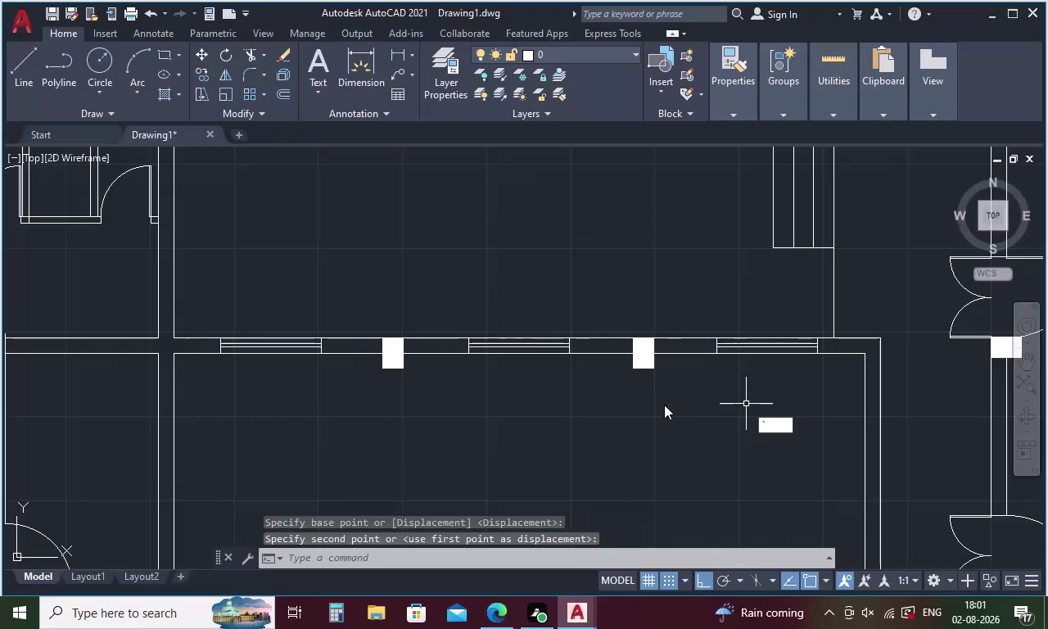
key(Escape)
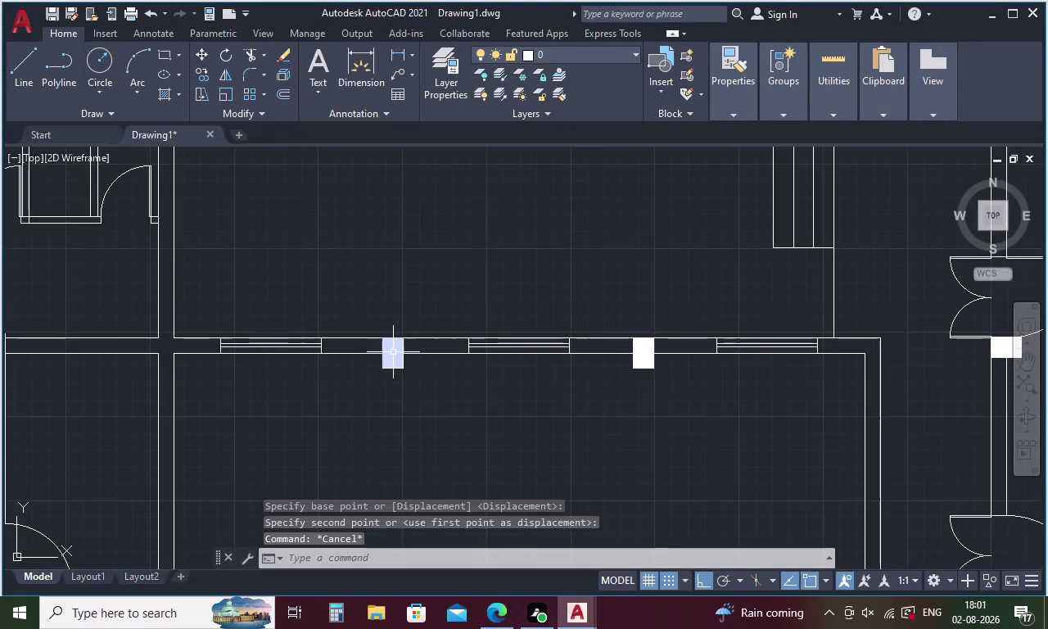
Copy the upper column down onto the central hall's bottom wall.
click(391, 352)
right_click(482, 412)
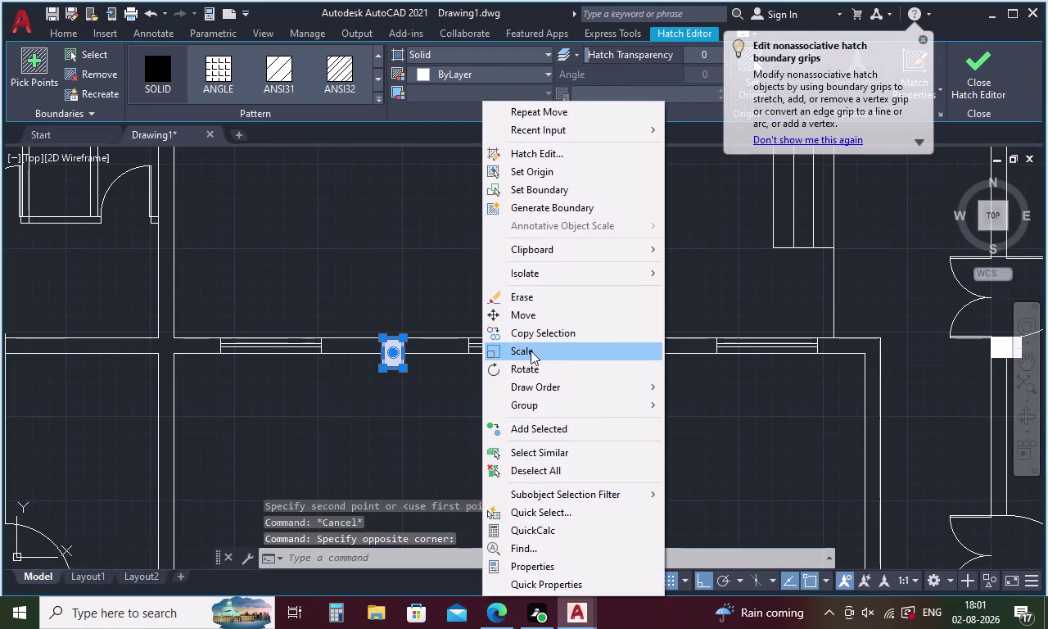
click(533, 335)
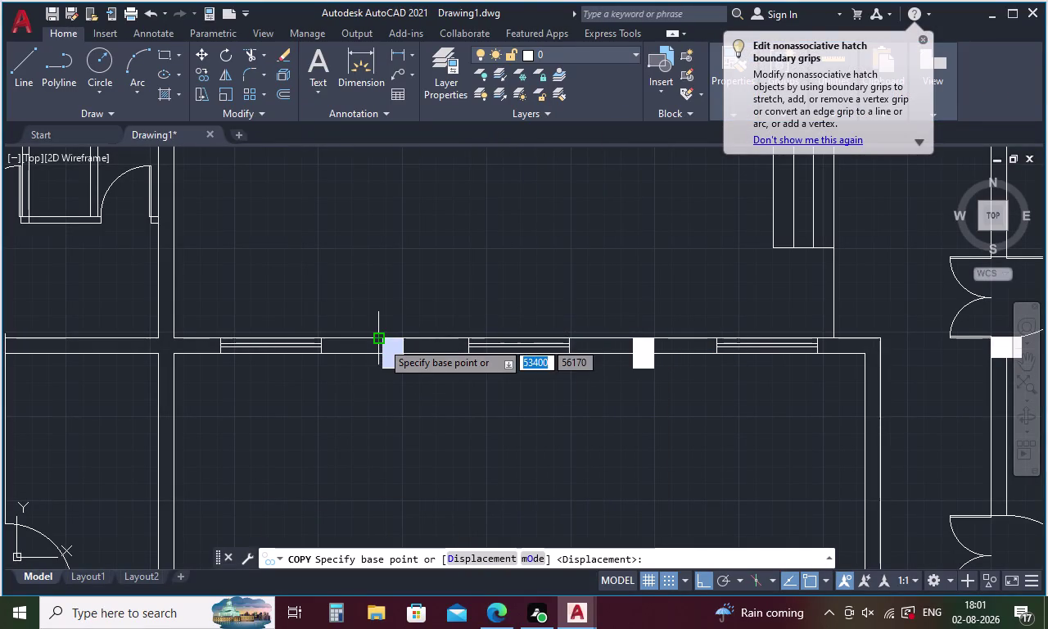
click(385, 343)
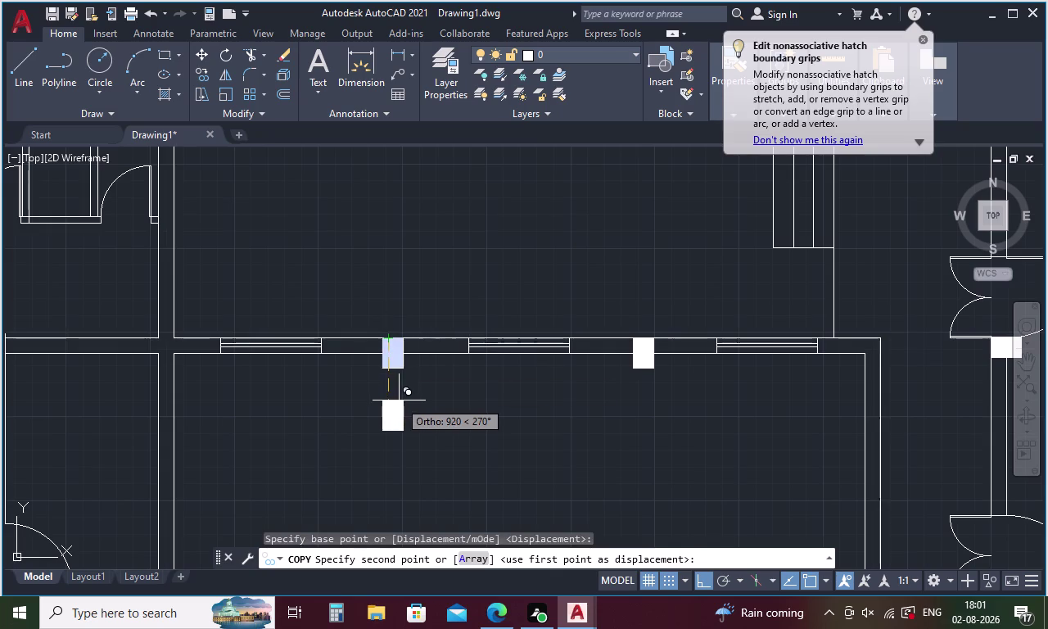
scroll(down, 3)
middle_drag(399, 467, 393, 367)
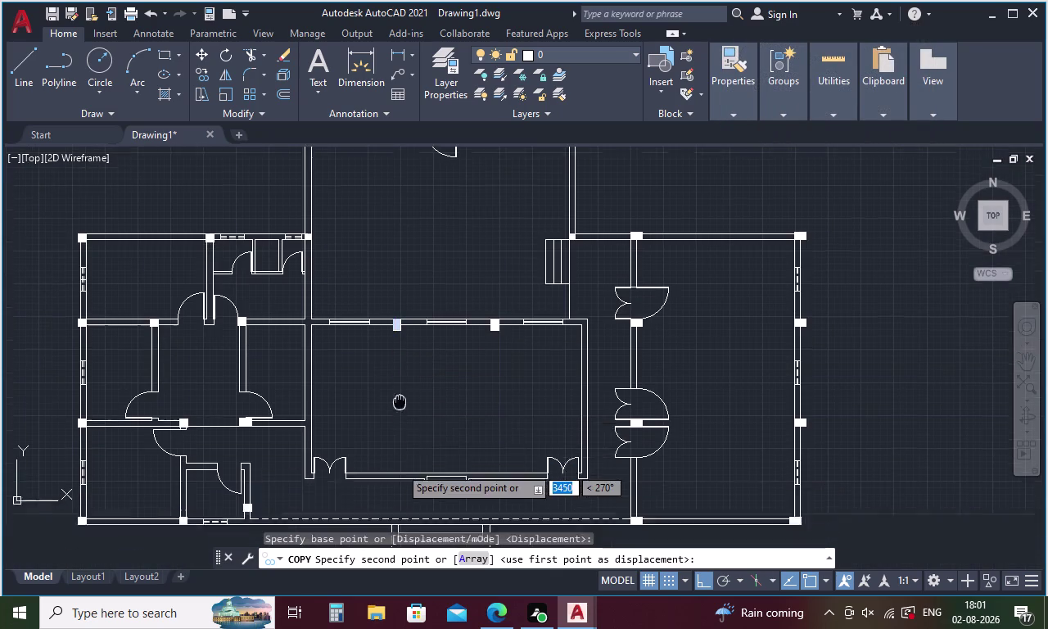
middle_drag(394, 366, 389, 334)
scroll(up, 3)
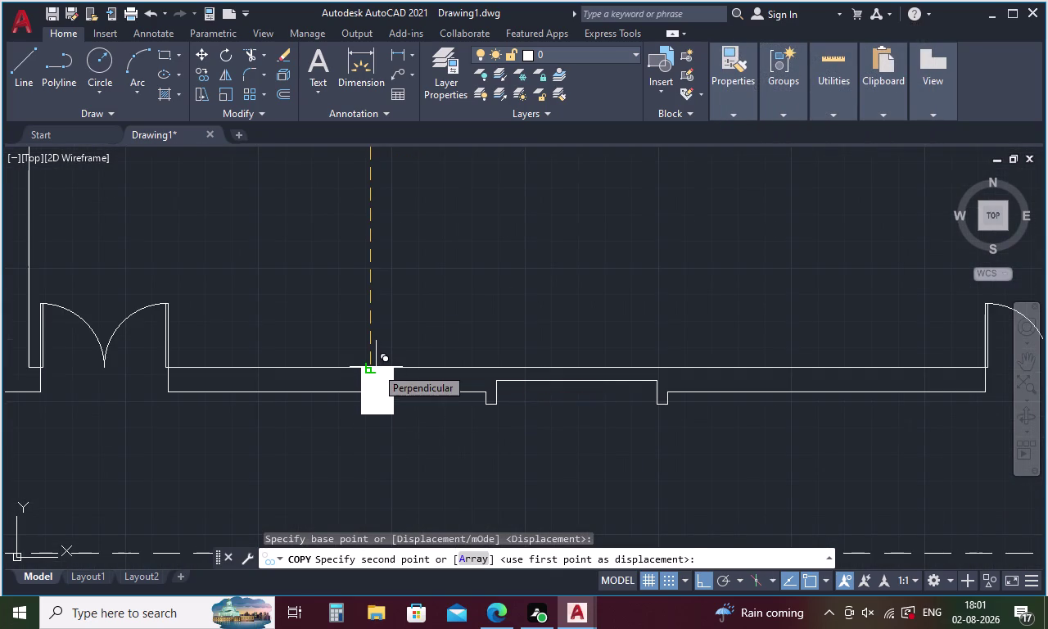
click(376, 366)
key(Escape)
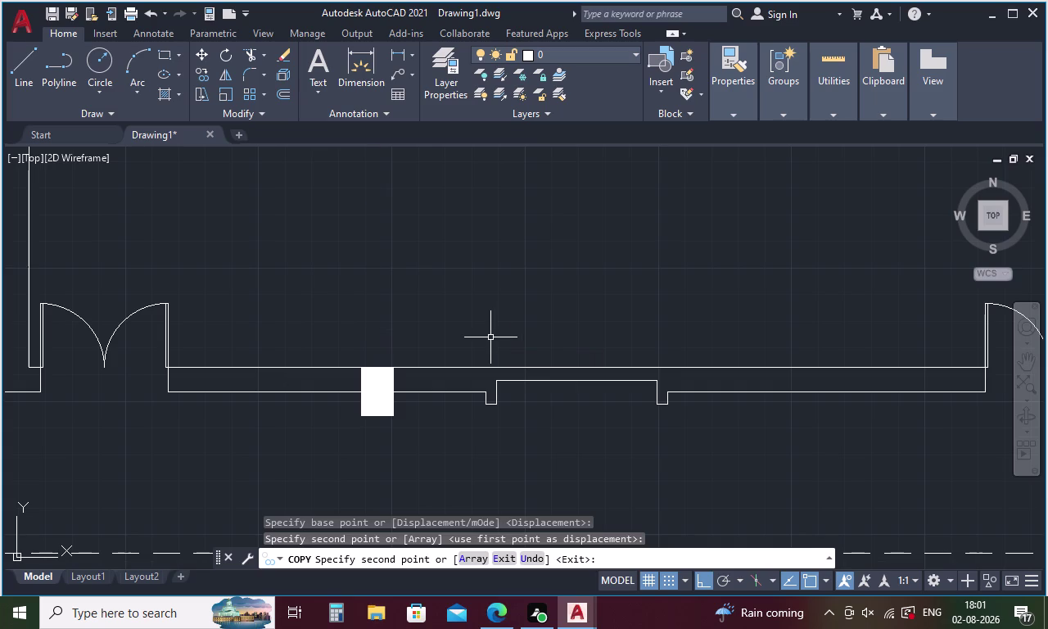
Pan back to the whole plan and select the column between the windows.
middle_drag(502, 316, 435, 372)
scroll(down, 3)
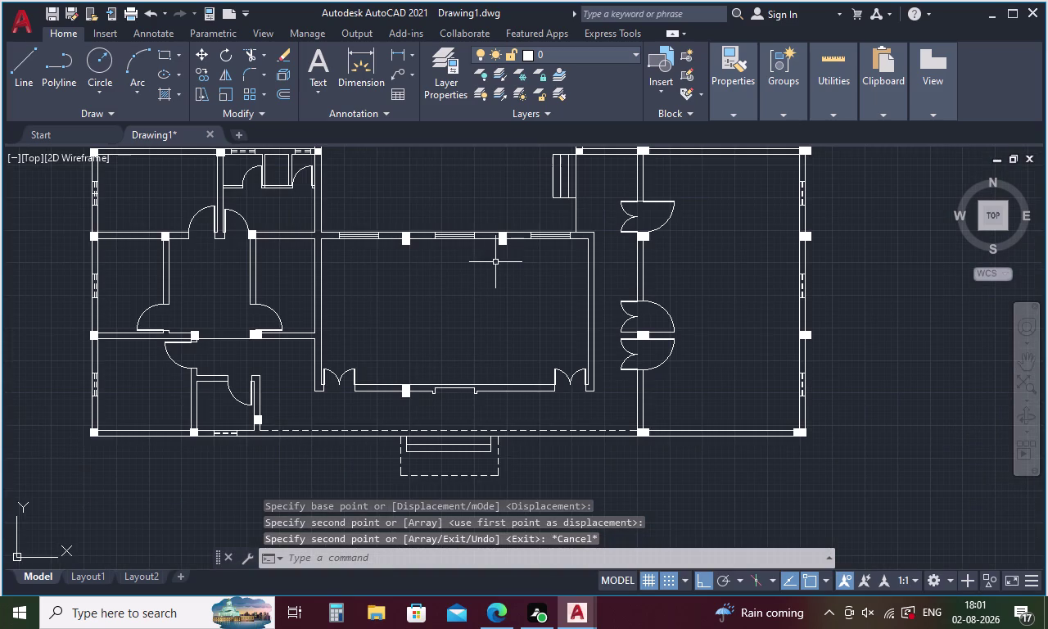
click(502, 243)
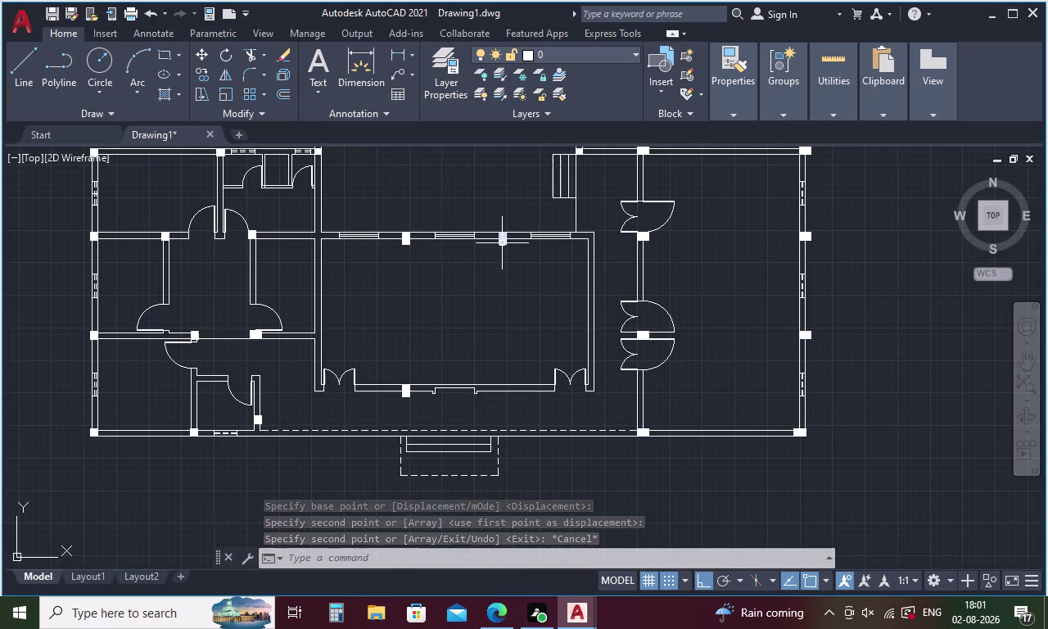
right_click(489, 312)
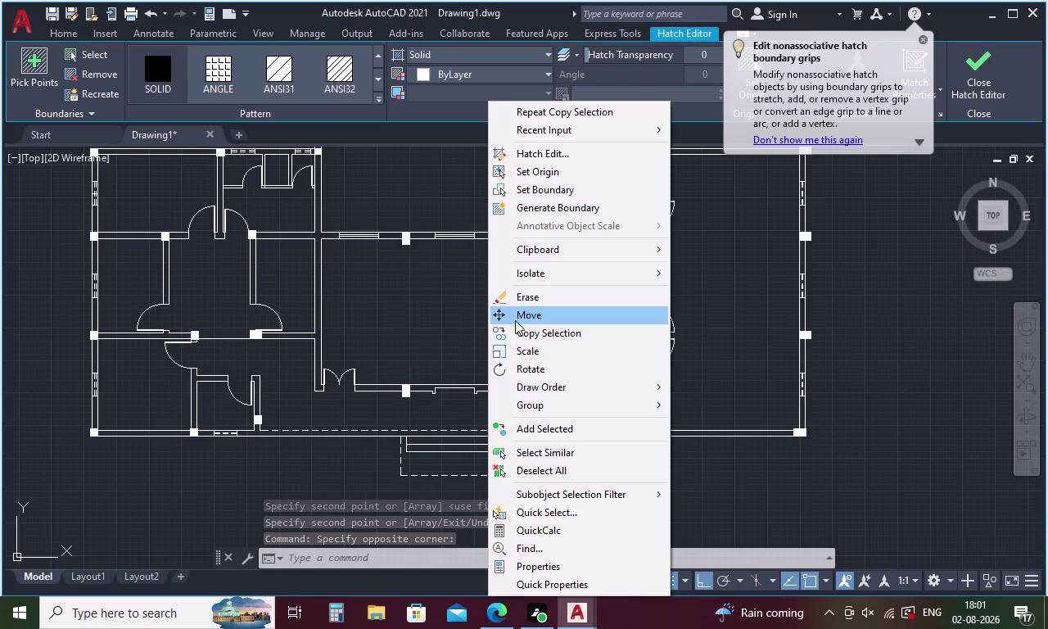
Copy the column between the windows from its top-left corner, dropping a copy in place.
click(518, 329)
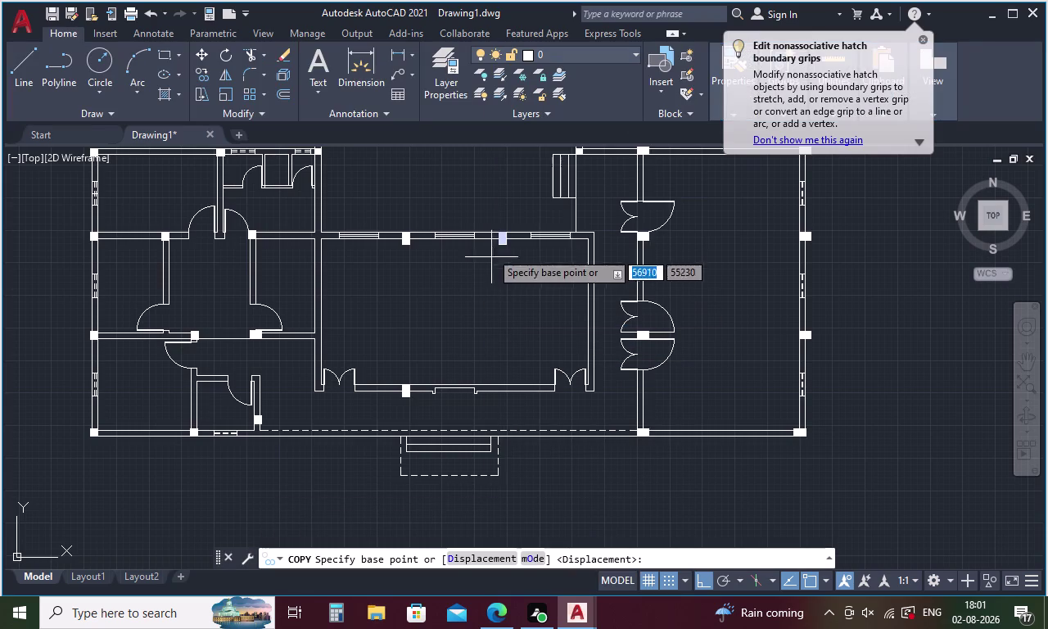
scroll(up, 3)
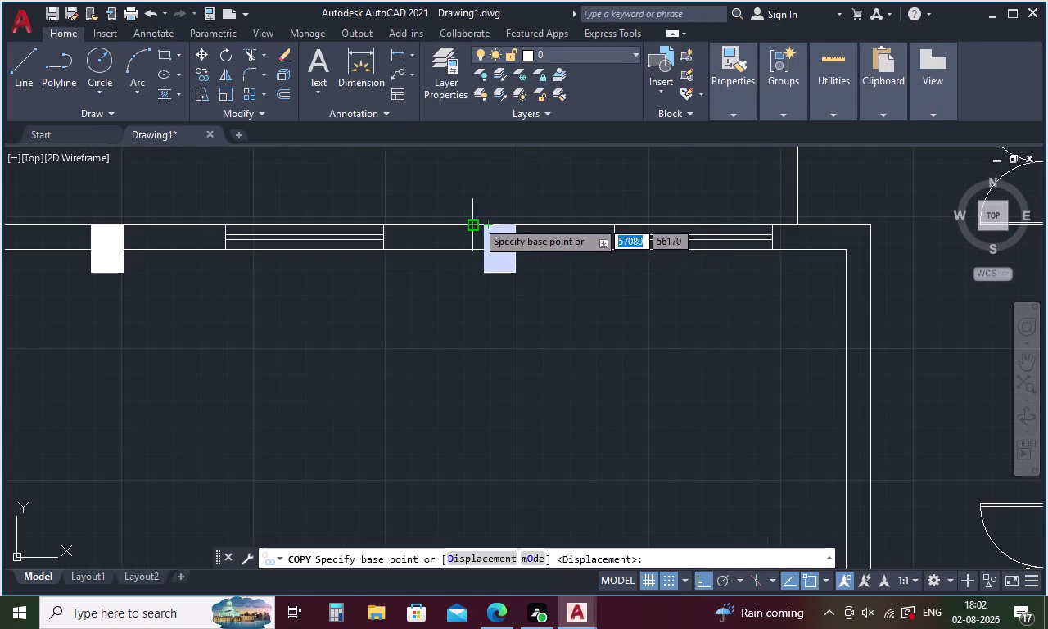
scroll(up, 3)
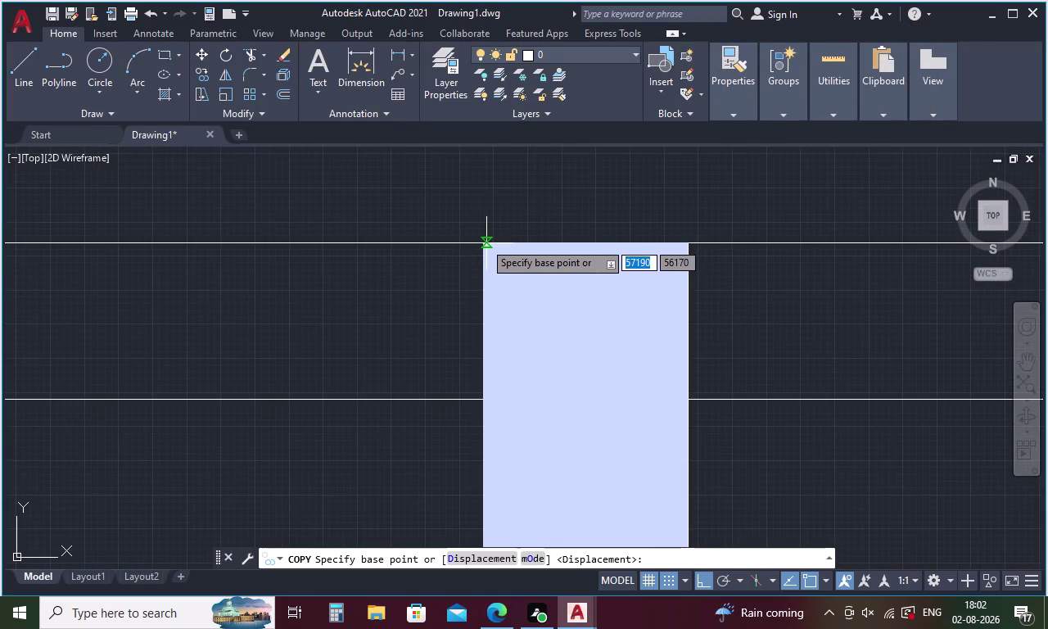
click(484, 241)
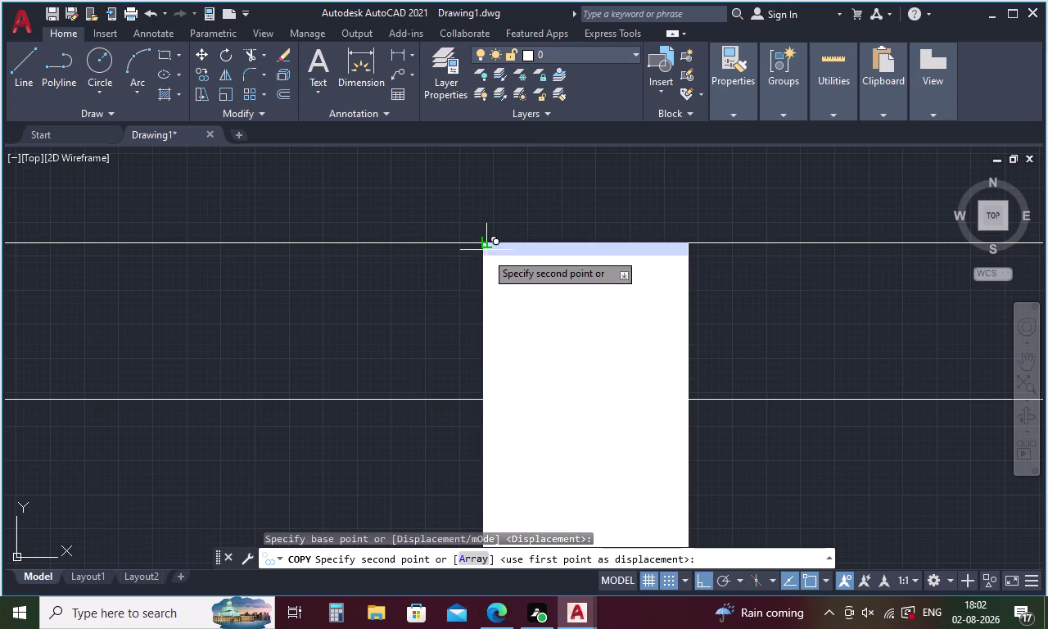
click(485, 244)
scroll(down, 3)
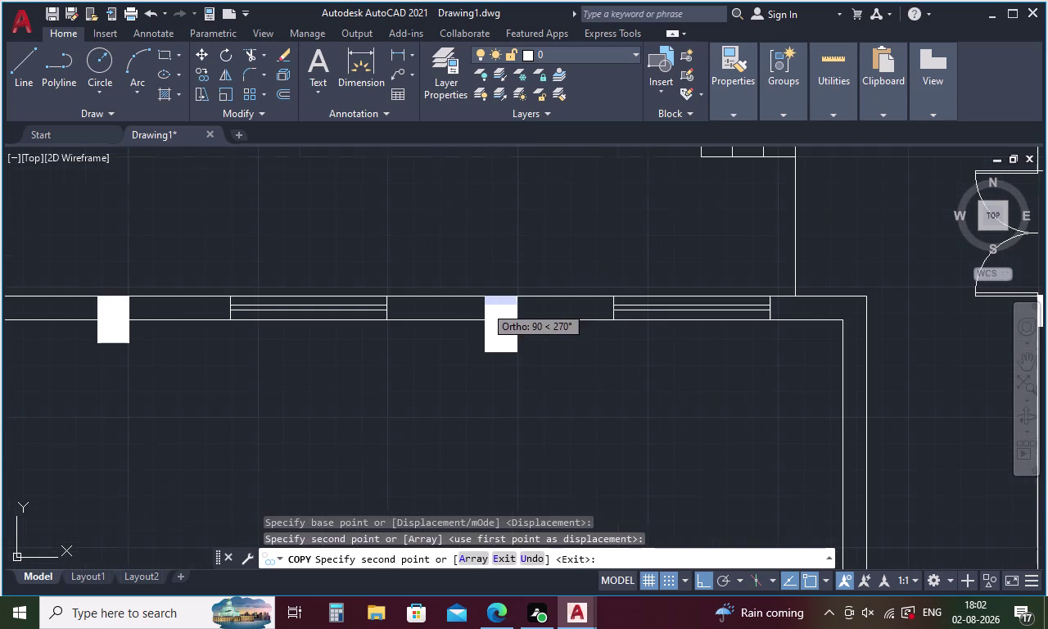
scroll(down, 3)
Place a column copy on the front wall beside the double doors, then zoom out.
middle_drag(495, 393, 471, 258)
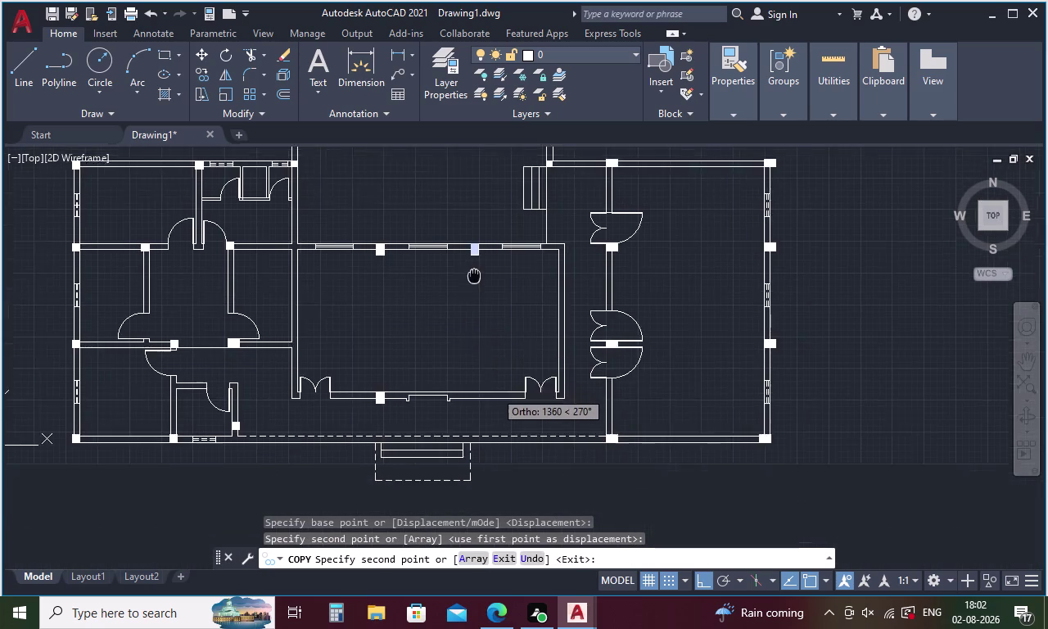
middle_drag(470, 257, 470, 244)
scroll(up, 3)
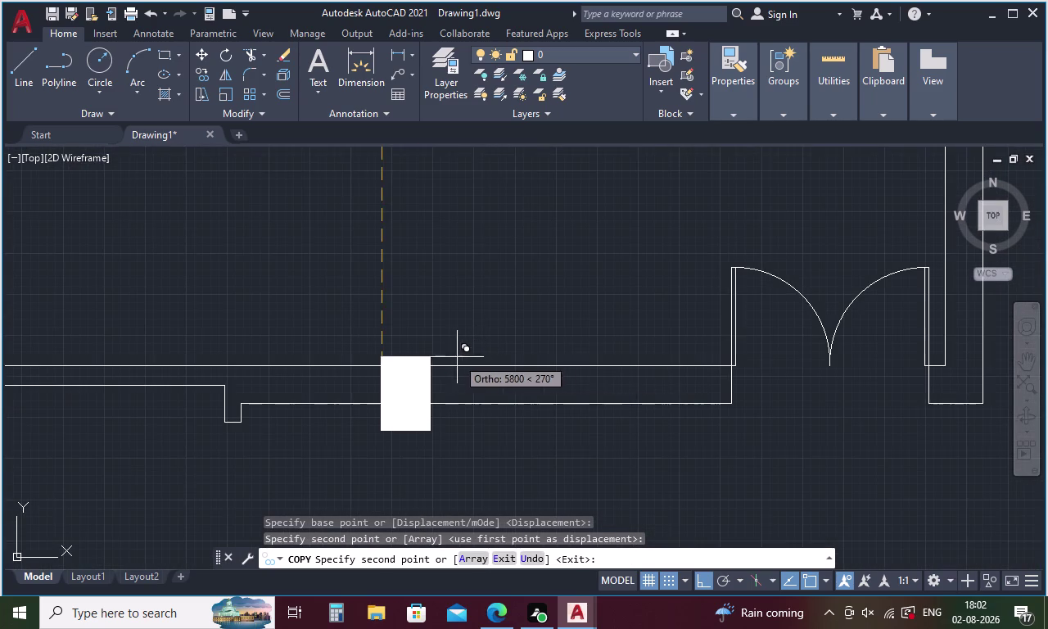
click(407, 365)
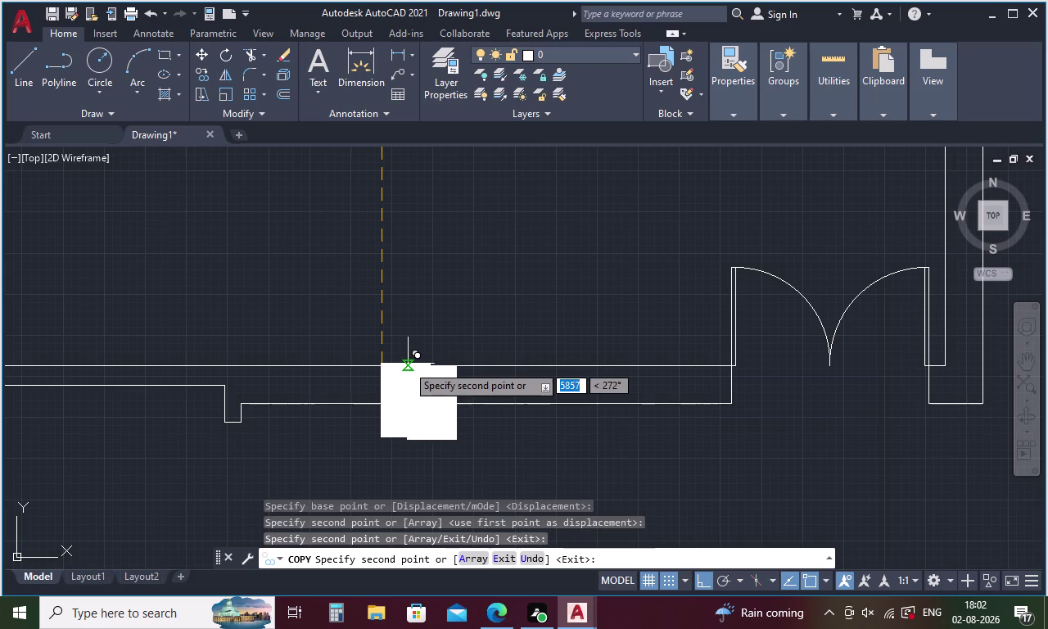
key(Escape)
scroll(down, 3)
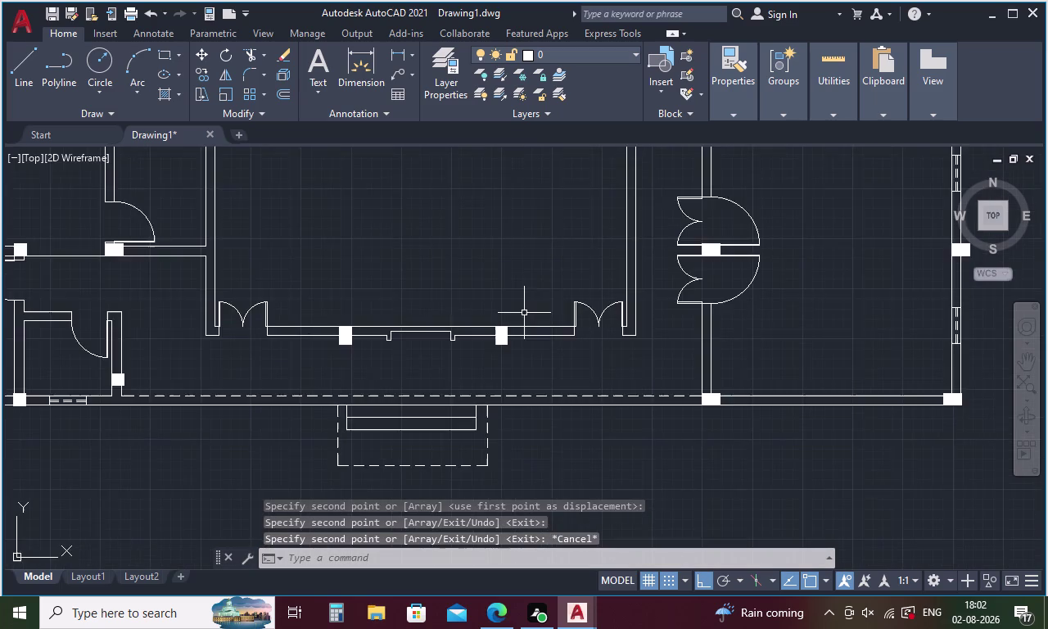
scroll(down, 3)
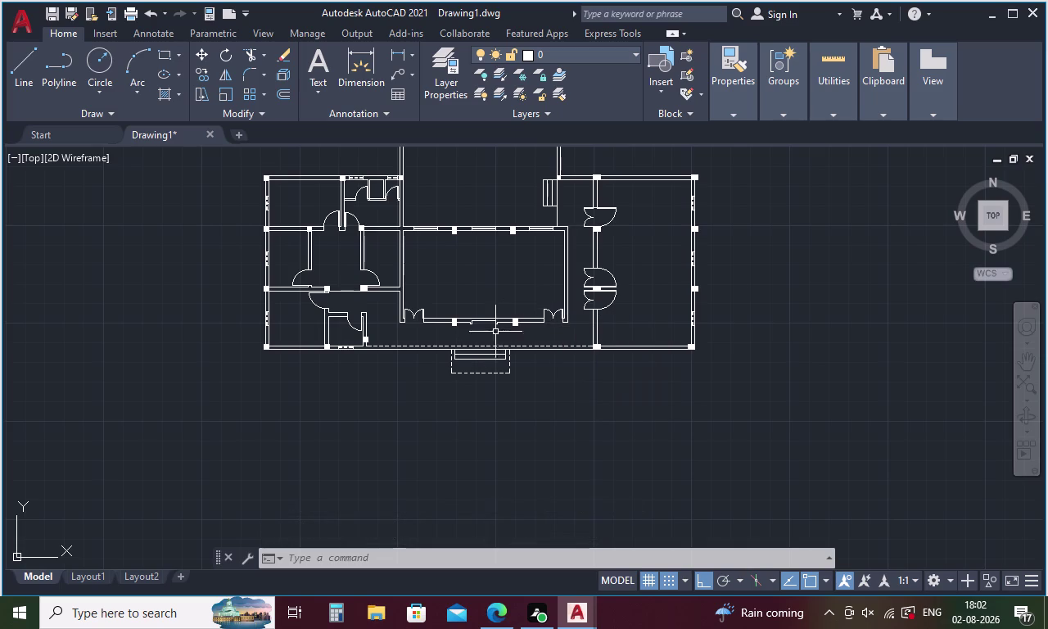
click(453, 320)
Copy the column block beside the double door and at the wall corner.
right_click(467, 289)
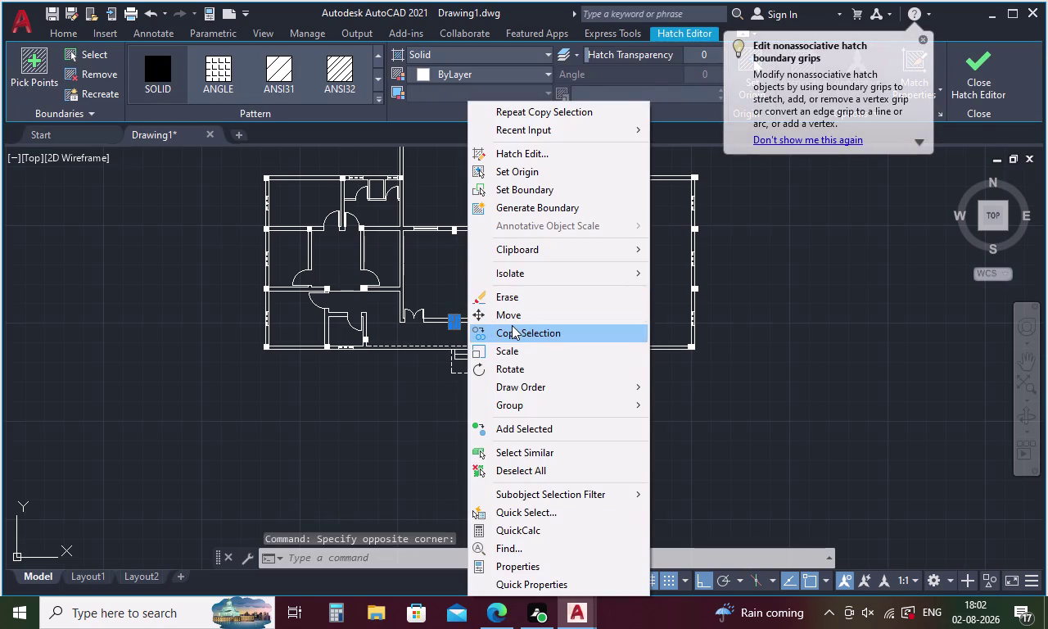
click(512, 325)
scroll(up, 3)
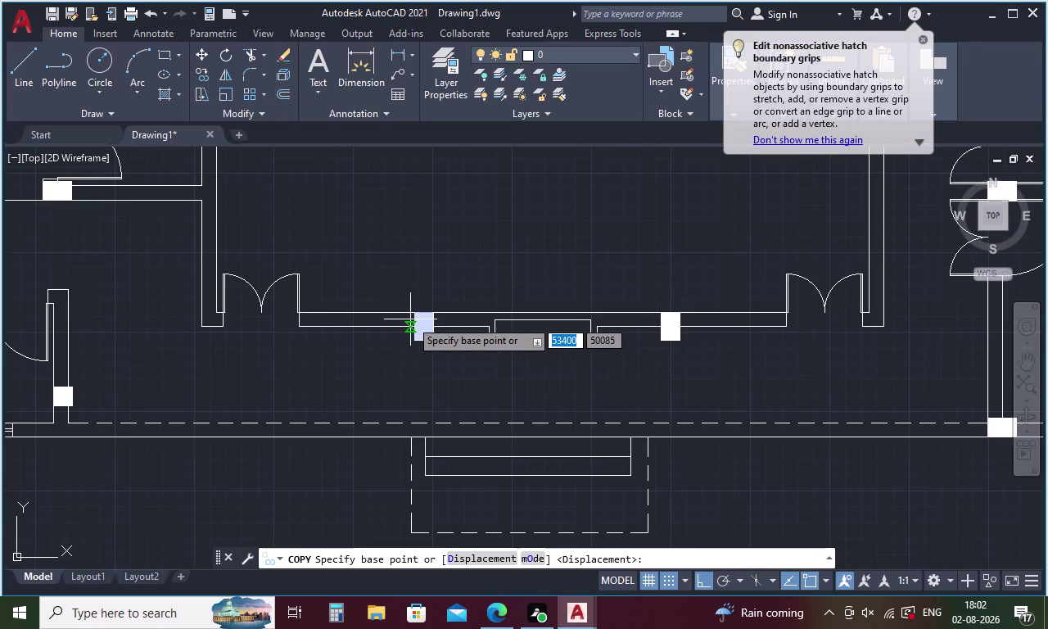
scroll(up, 3)
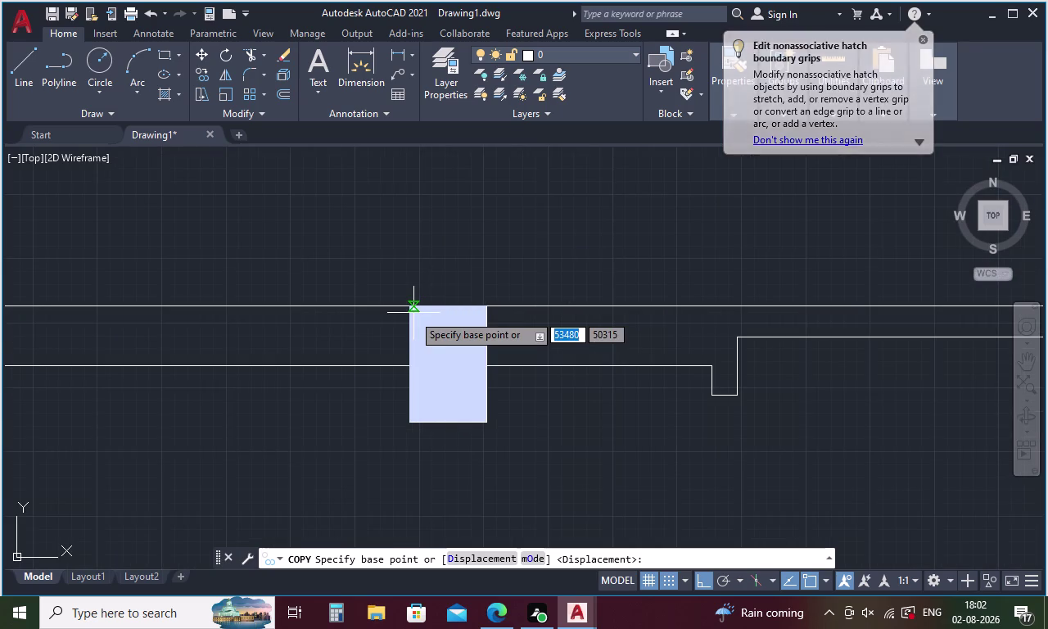
click(409, 309)
scroll(down, 3)
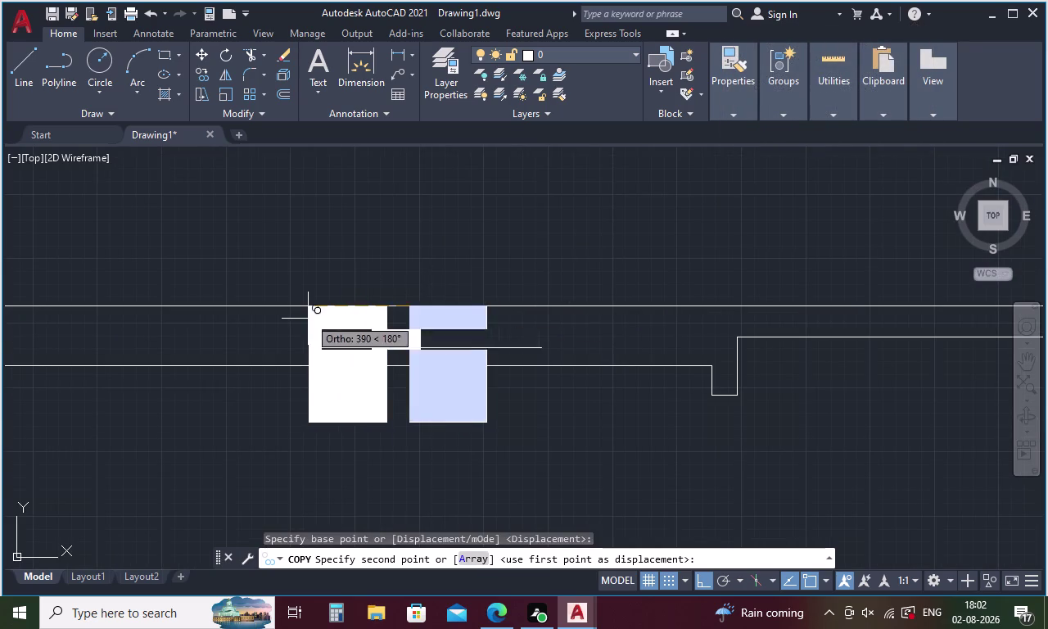
scroll(down, 3)
scroll(down, 3)
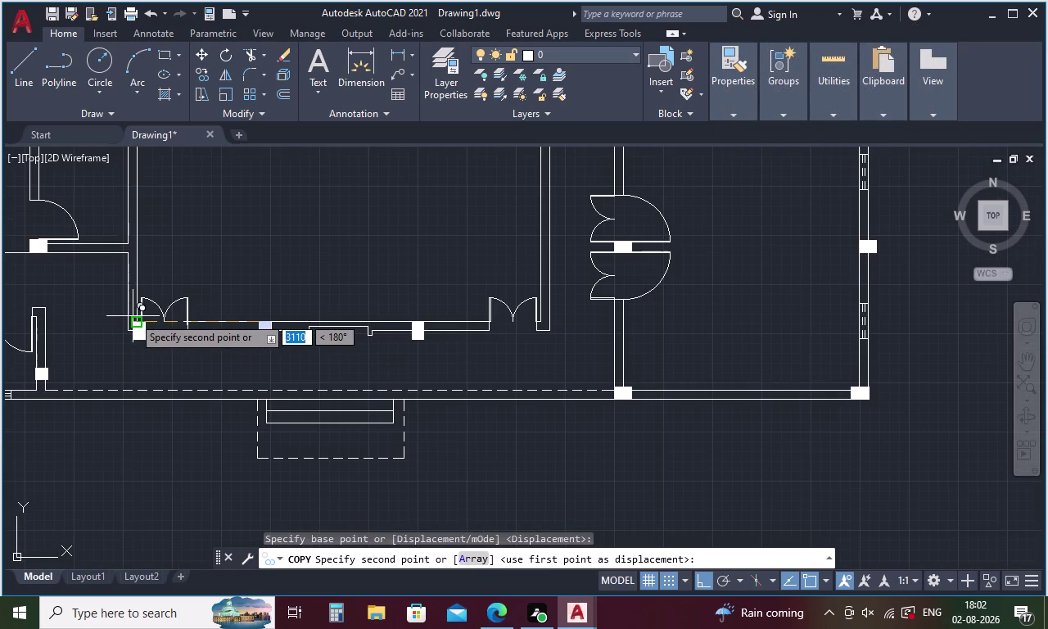
scroll(up, 3)
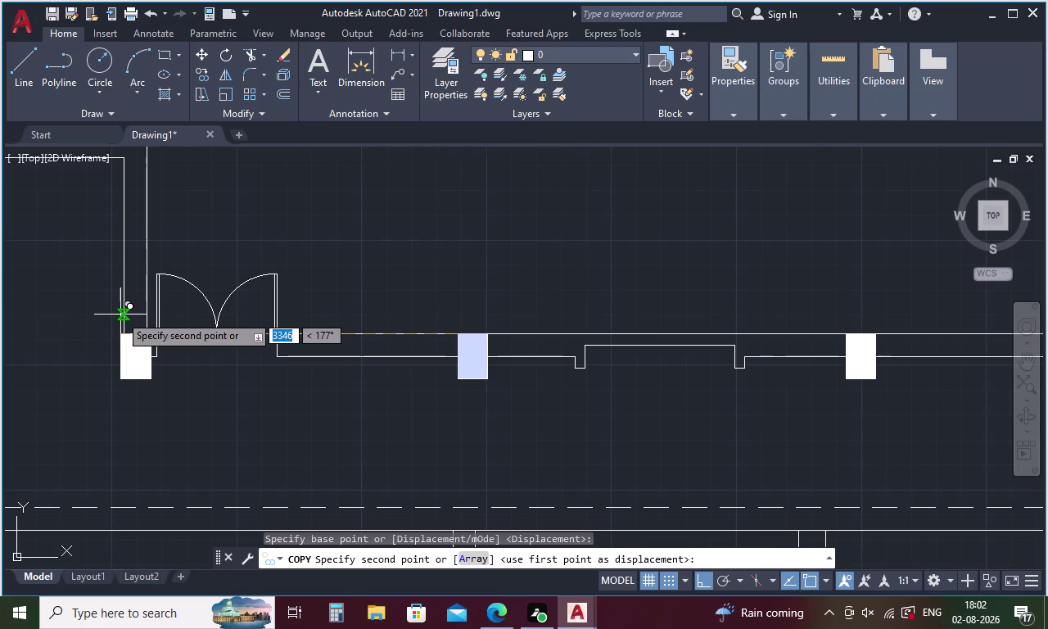
click(122, 329)
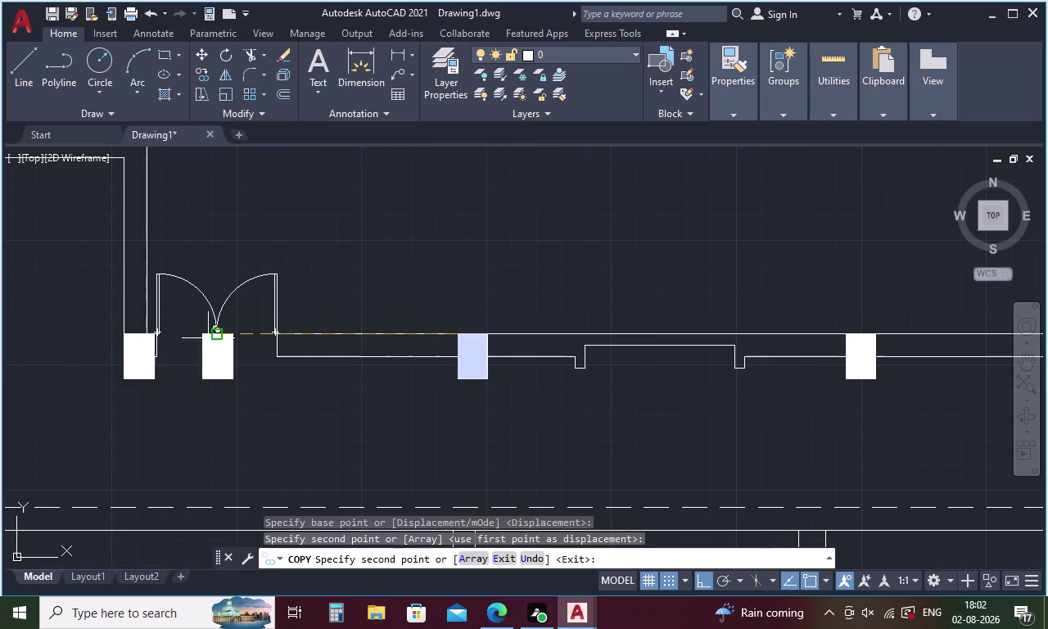
scroll(down, 3)
scroll(up, 3)
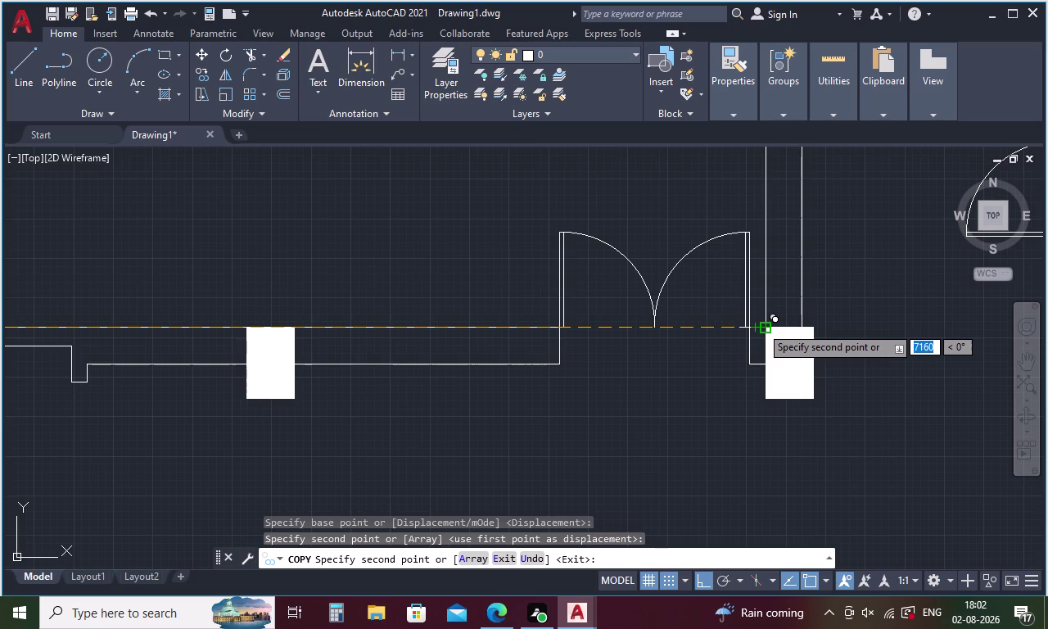
click(759, 327)
Place two more column copies at the next wall junctions and end copying.
scroll(down, 3)
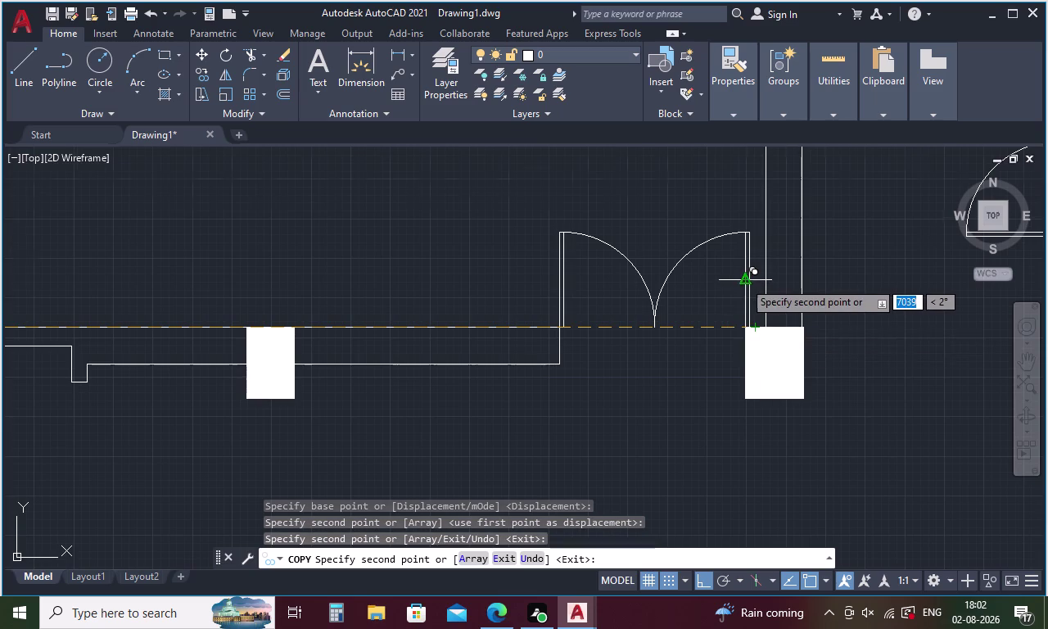
scroll(down, 3)
middle_drag(733, 243, 727, 466)
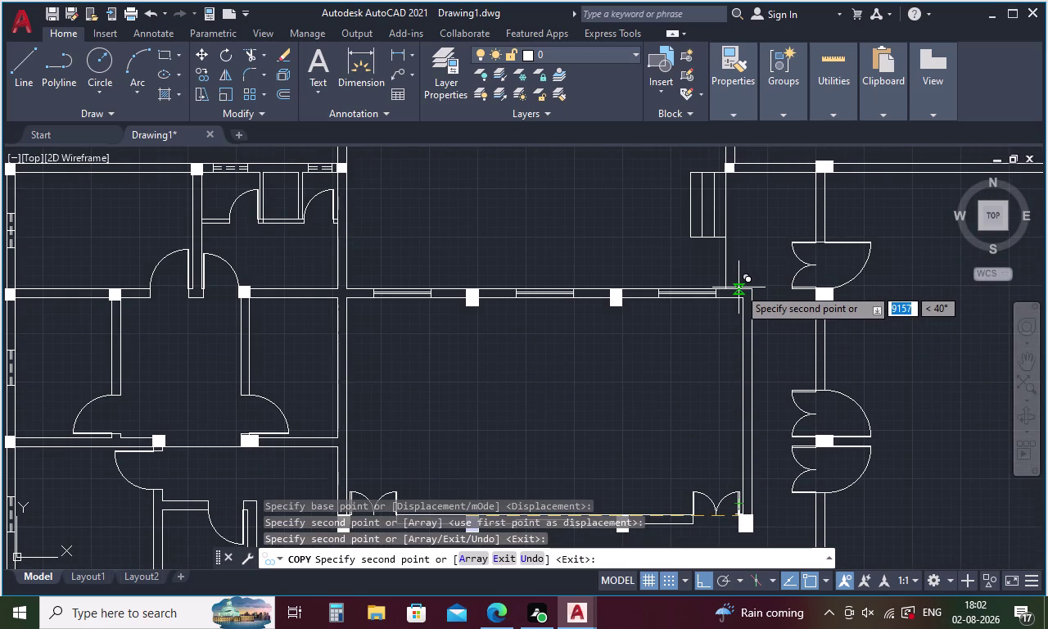
scroll(up, 3)
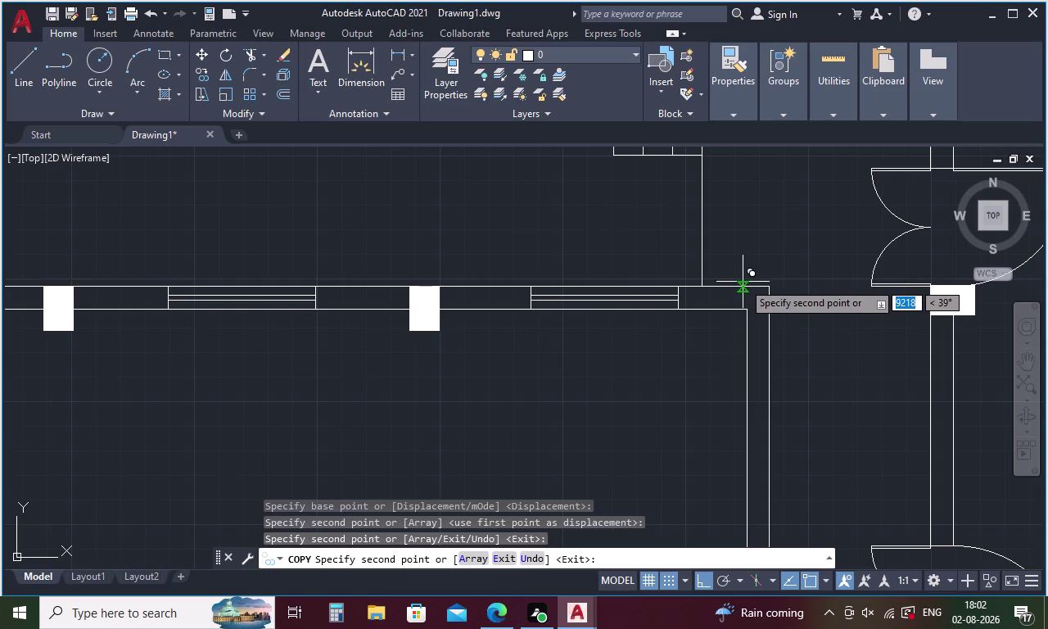
click(742, 284)
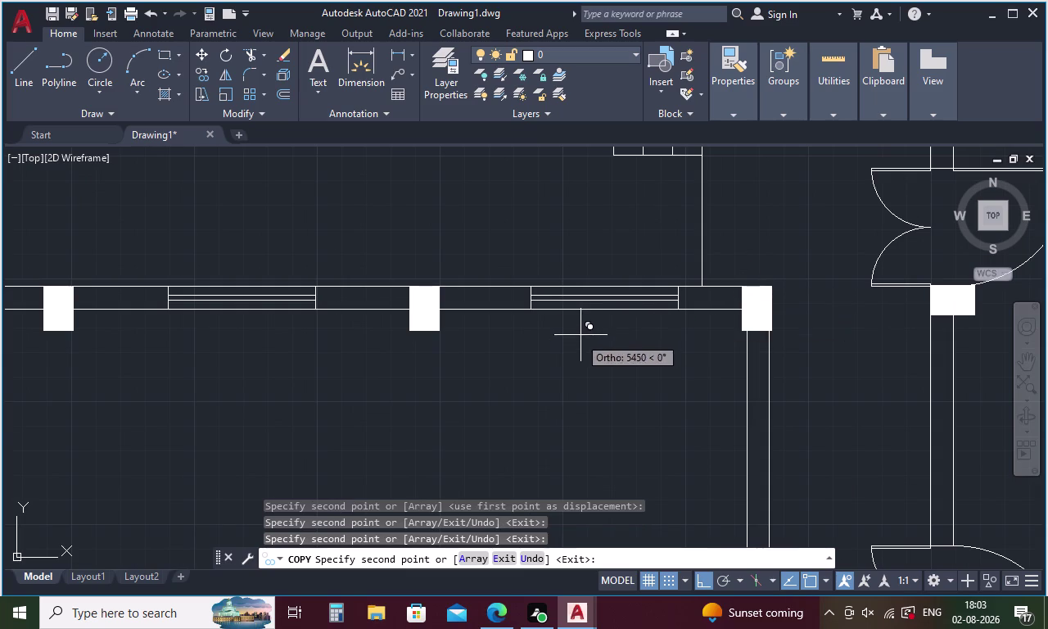
scroll(down, 3)
scroll(up, 3)
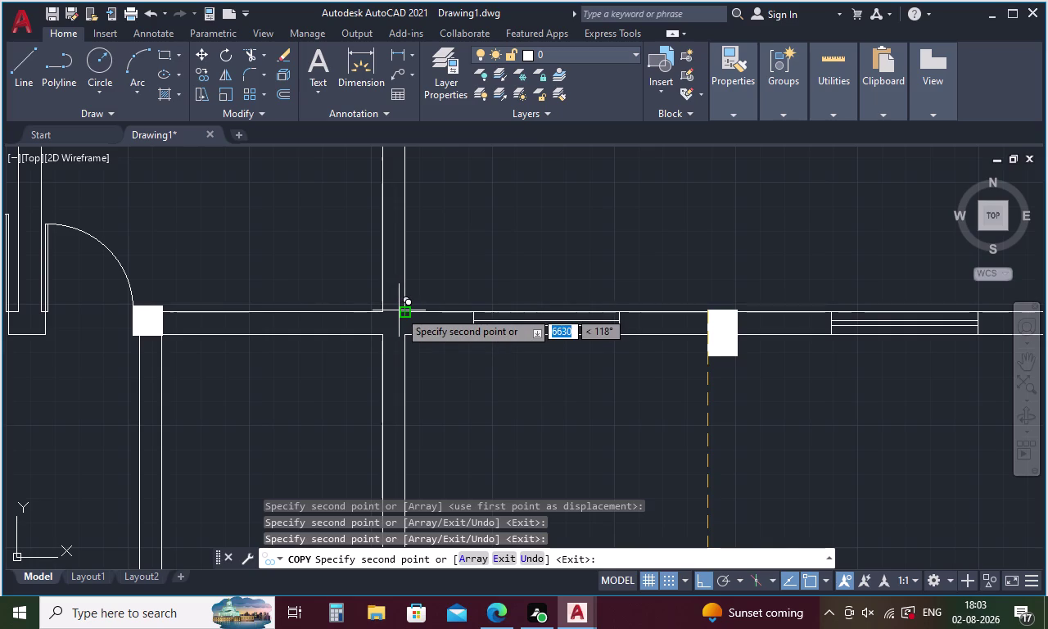
click(399, 310)
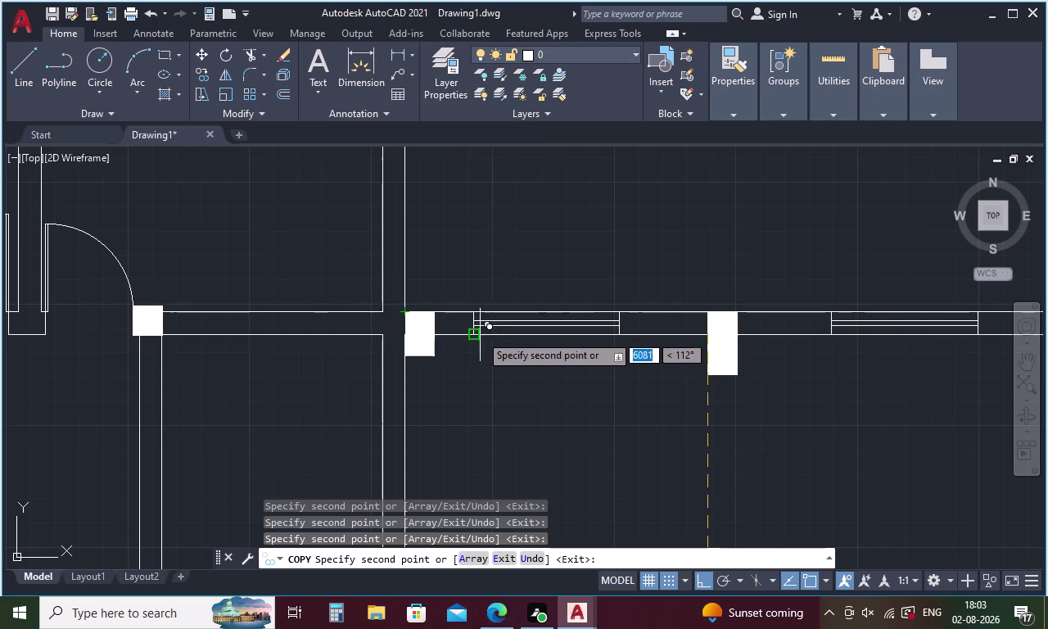
scroll(down, 3)
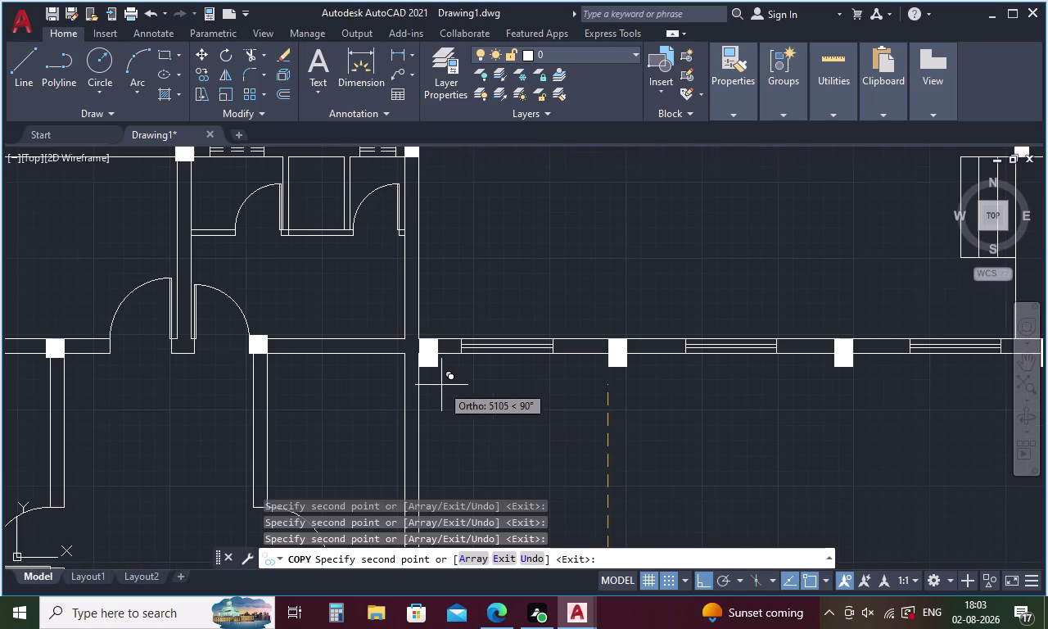
key(Escape)
click(427, 357)
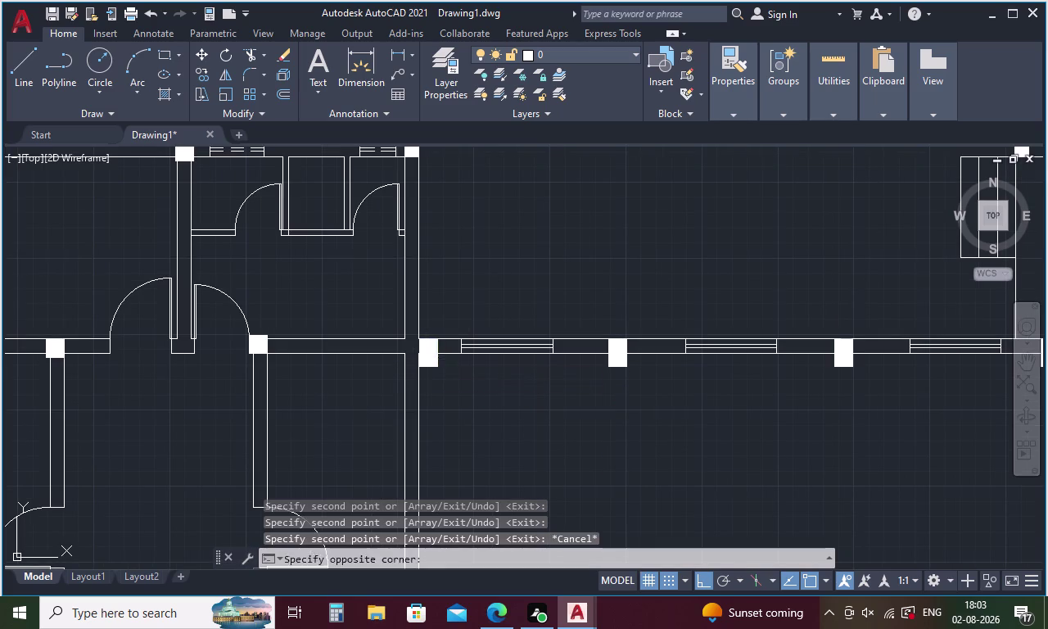
Move the misaligned column block onto the wall line, nudging it toward the vertical wall.
right_click(474, 398)
click(522, 315)
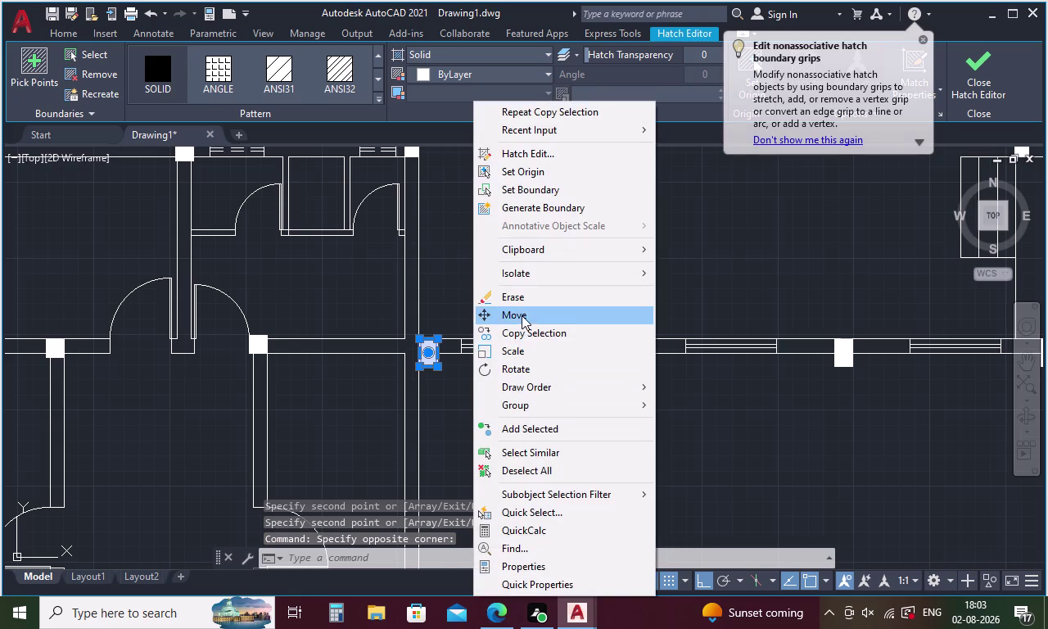
click(426, 349)
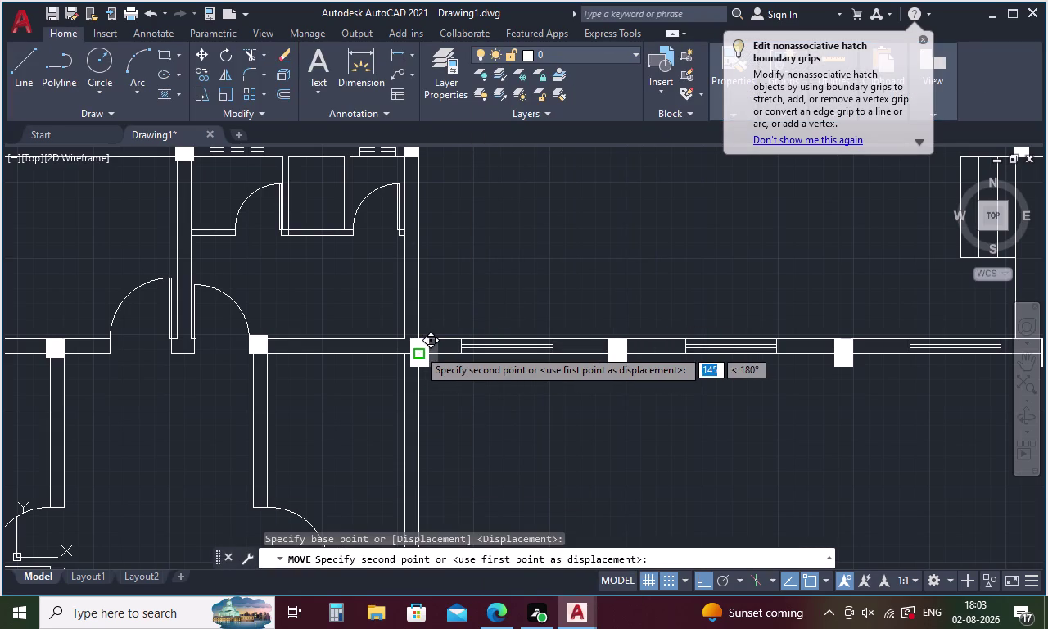
click(412, 349)
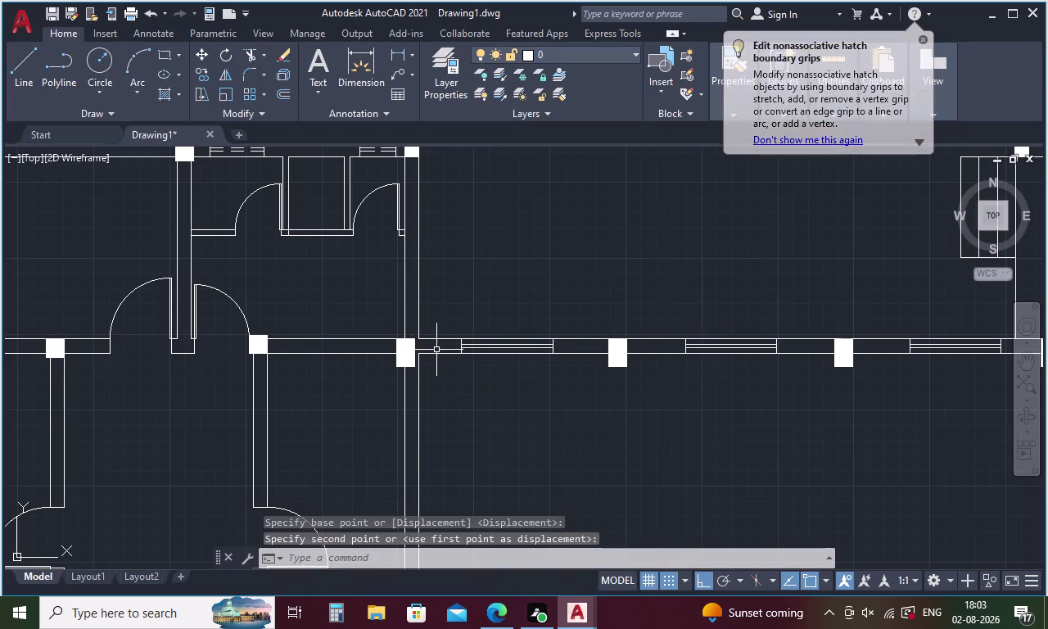
click(410, 350)
right_click(410, 349)
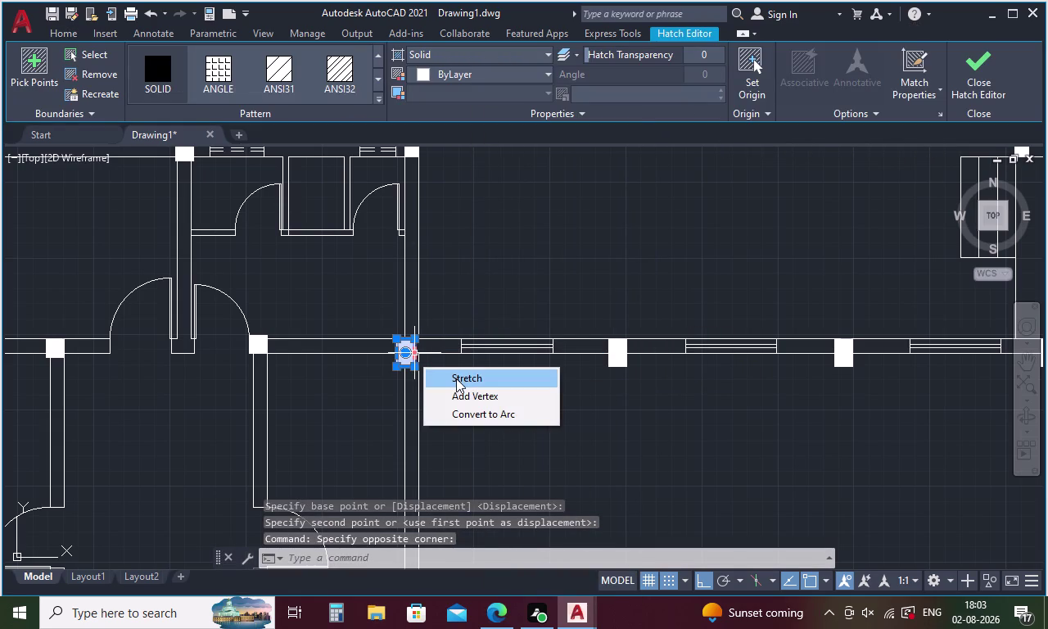
key(Escape)
click(494, 312)
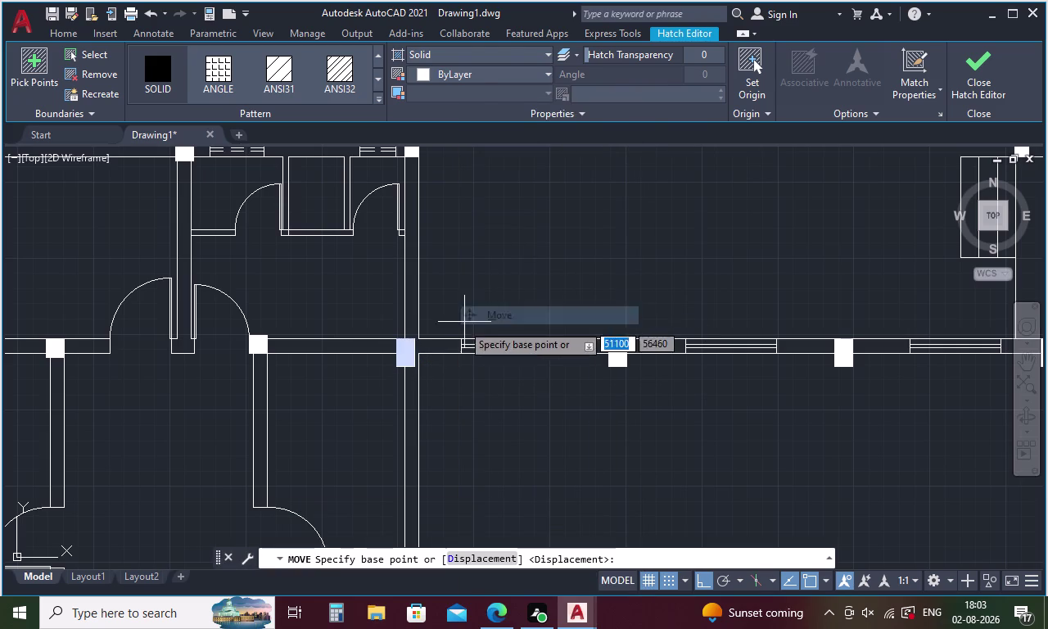
click(403, 349)
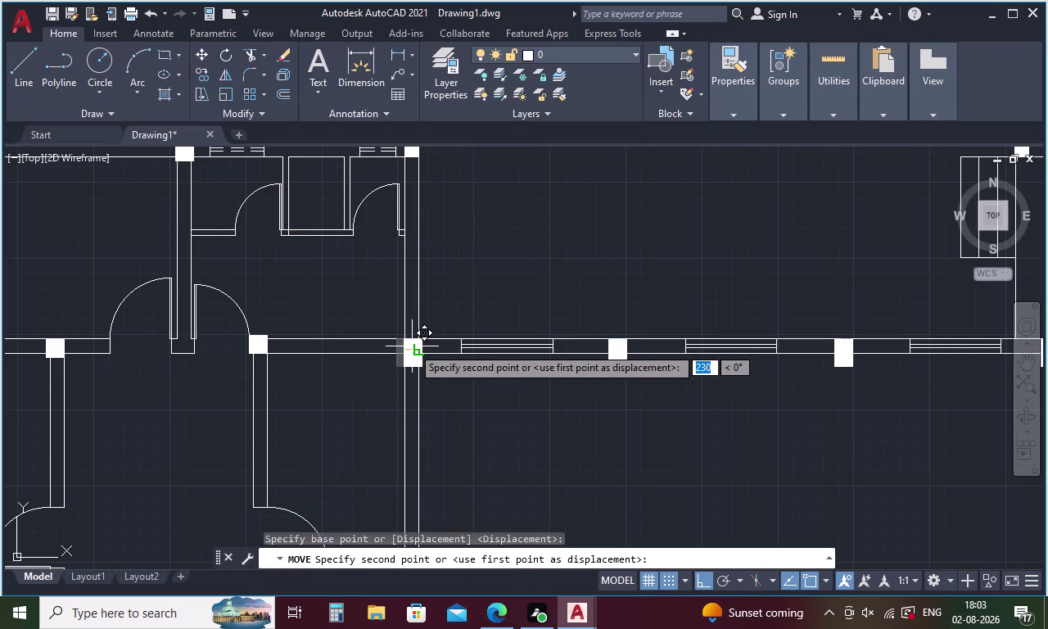
click(412, 347)
Move the column block again so it lines up with the vertical wall.
click(417, 346)
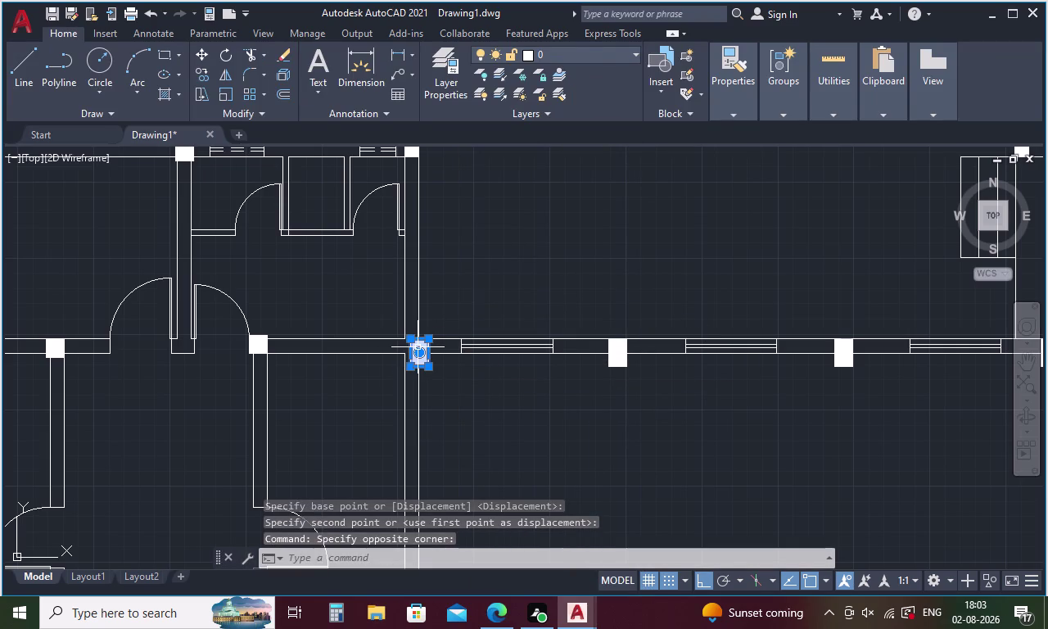
right_click(444, 315)
click(469, 310)
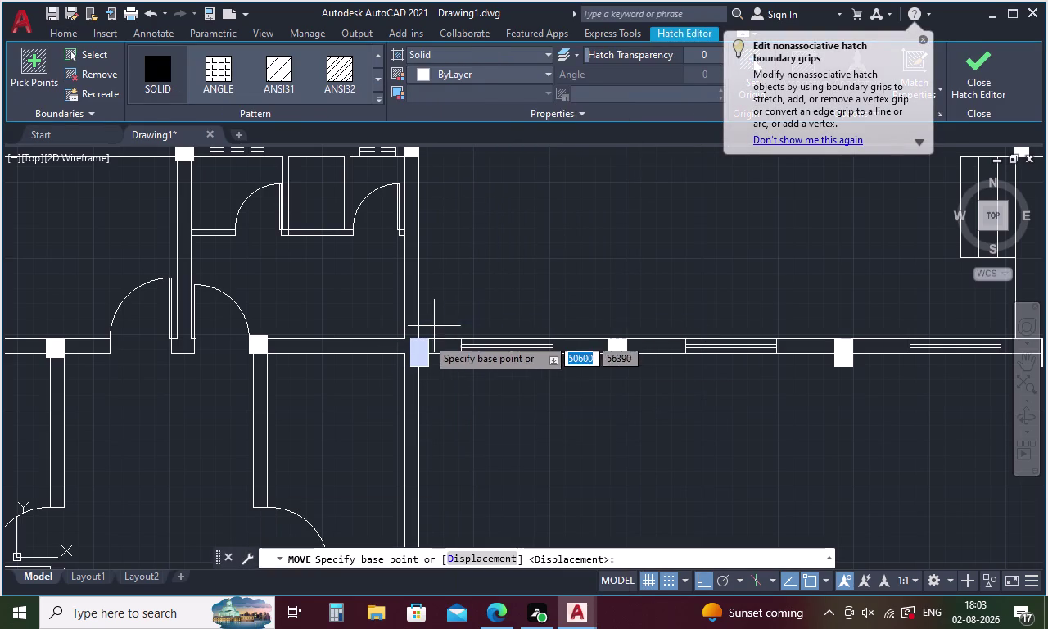
click(423, 351)
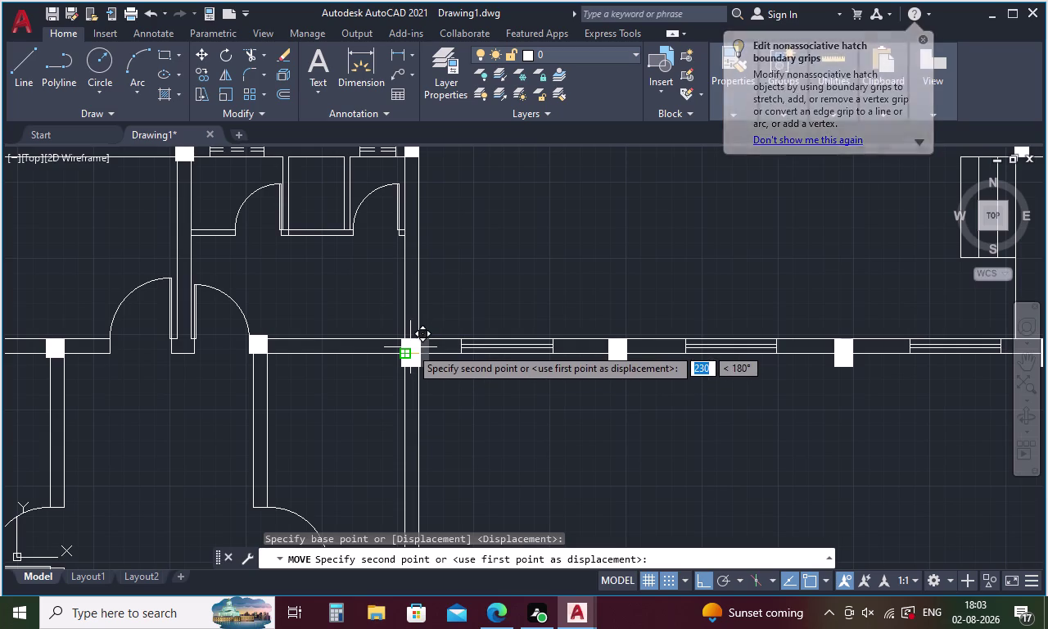
scroll(up, 3)
click(400, 347)
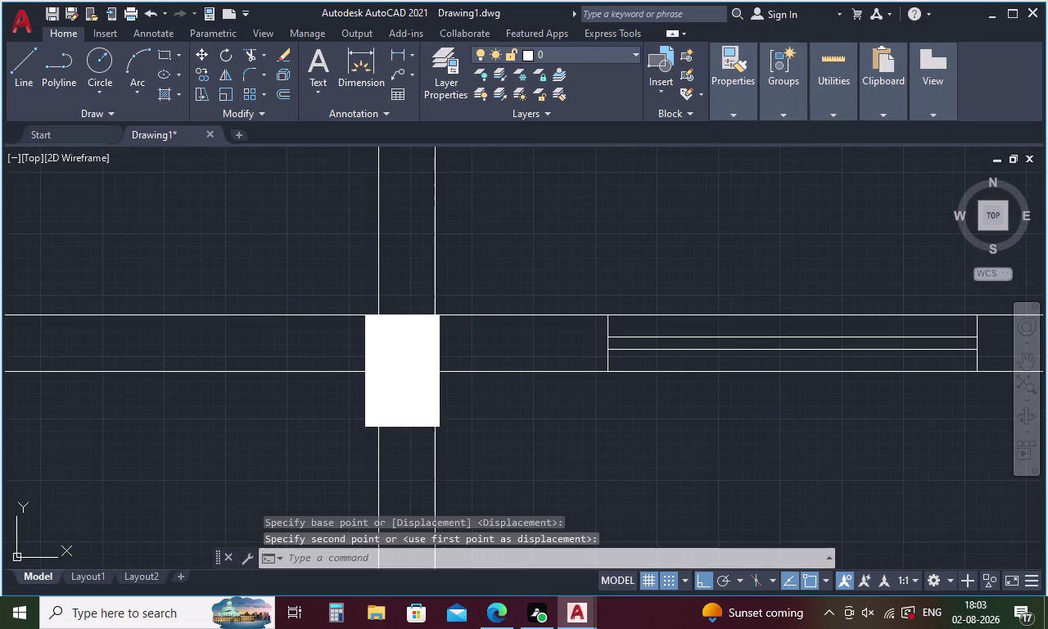
scroll(down, 3)
scroll(down, 3)
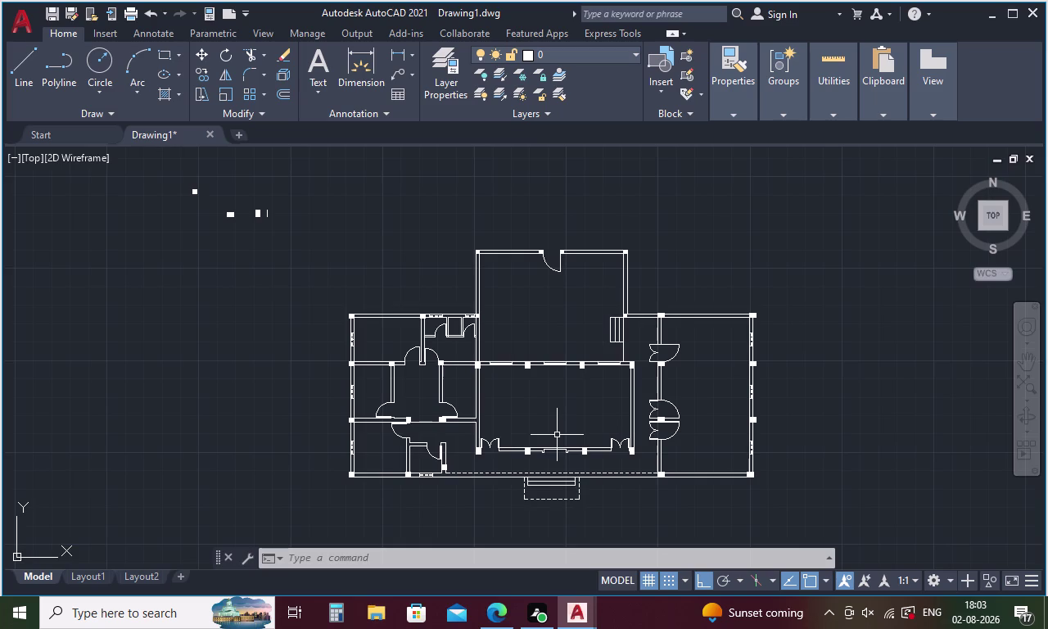
Start MTEXT with the T alias and draw a text box over the court yard.
key(Escape)
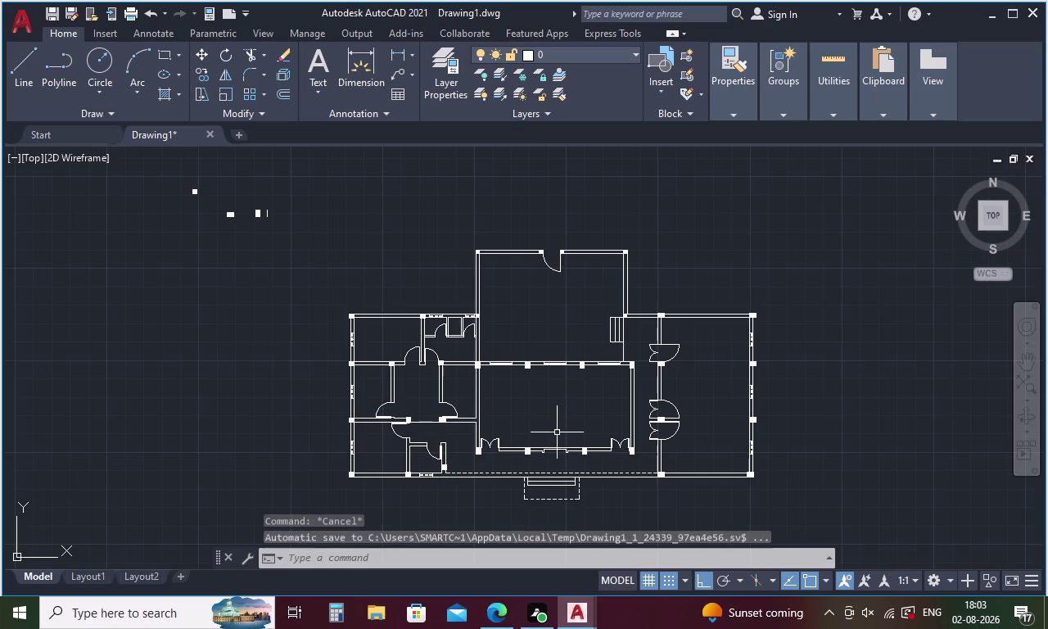
key(t)
key(Return)
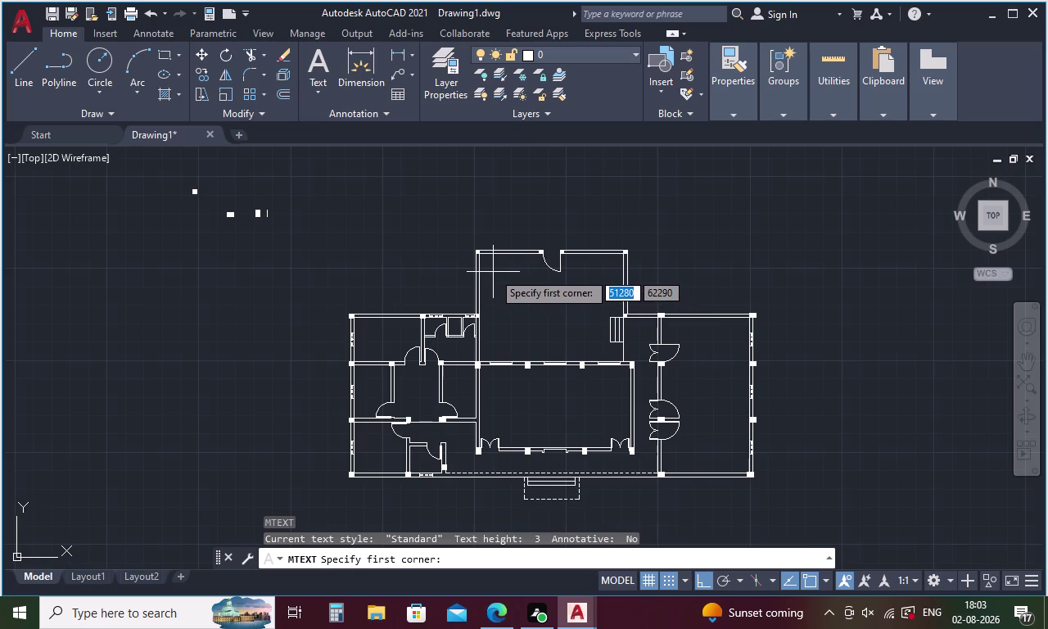
drag(517, 308, 588, 328)
click(588, 329)
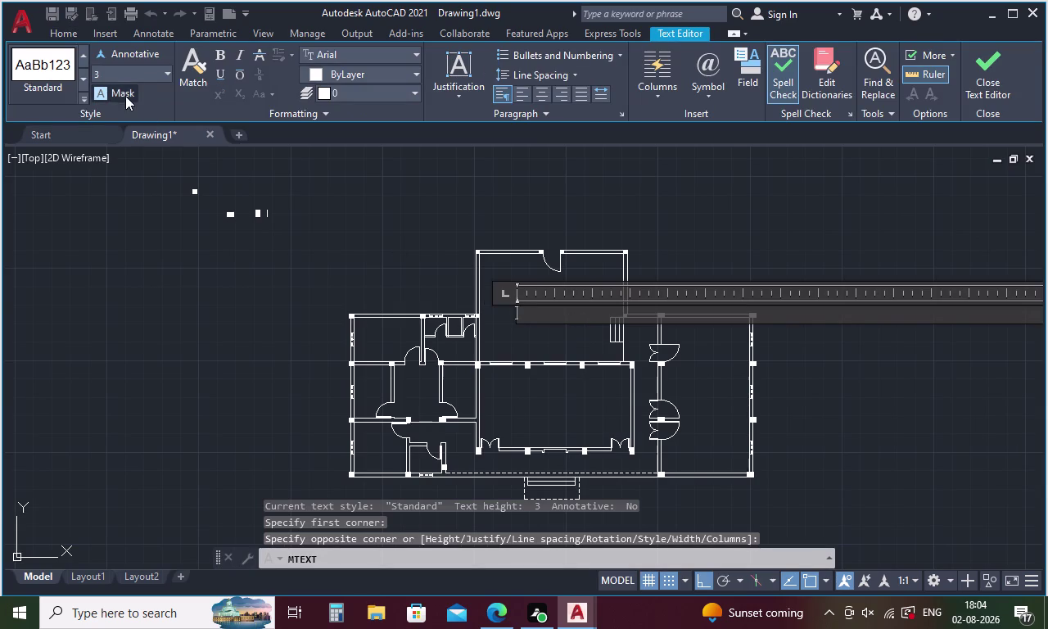
Set the text height to 10.
click(121, 76)
key(BackSpace)
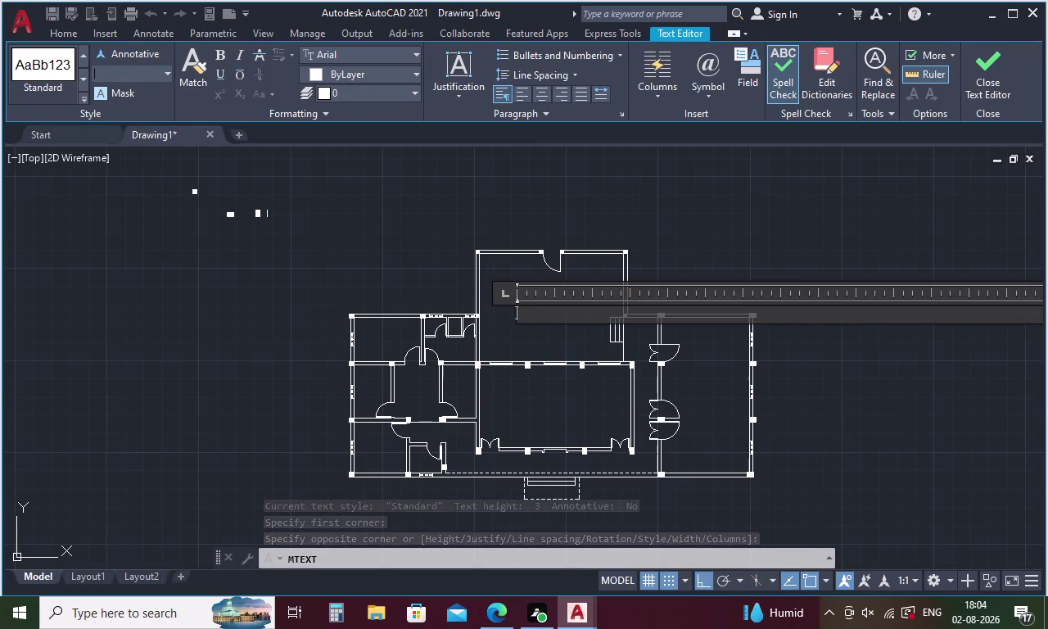
text(10)
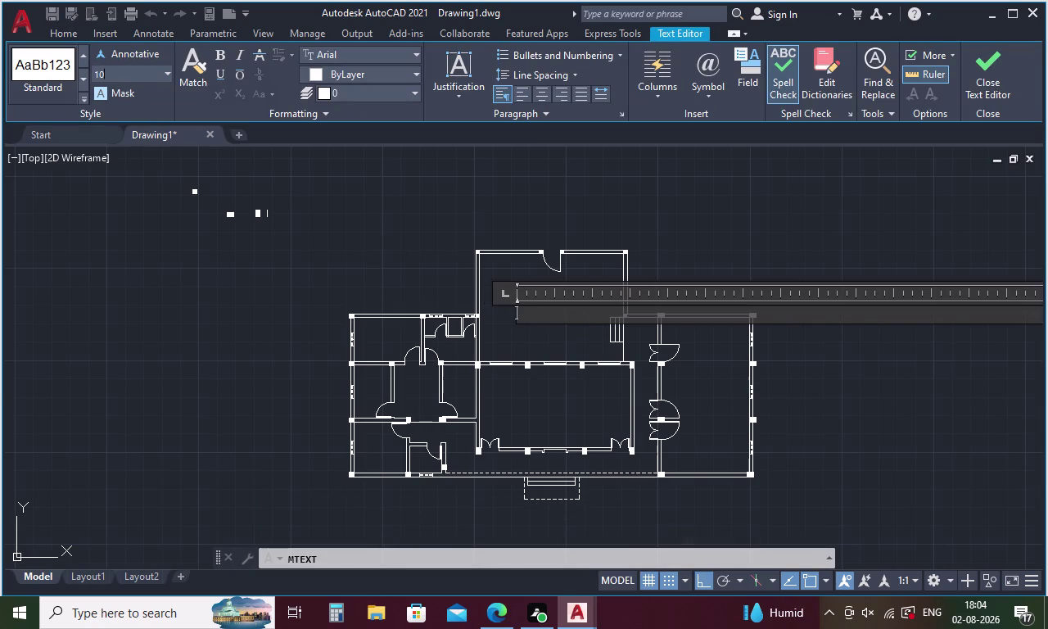
key(Return)
Type COURT YARD as the first label line, fixing typos along the way.
text(V)
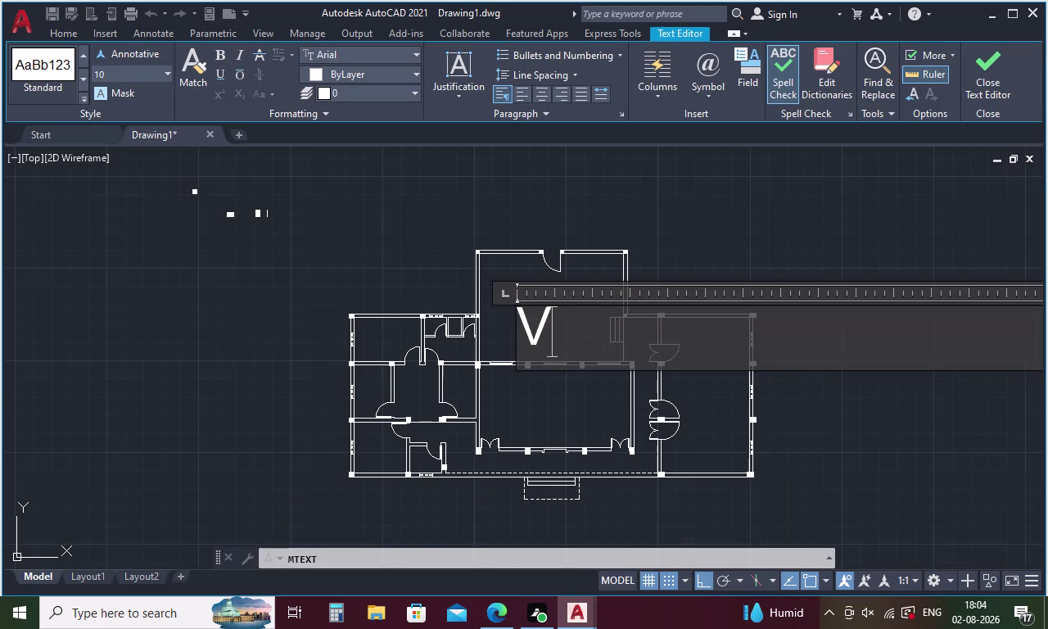
text(O)
key(BackSpace)
key(BackSpace)
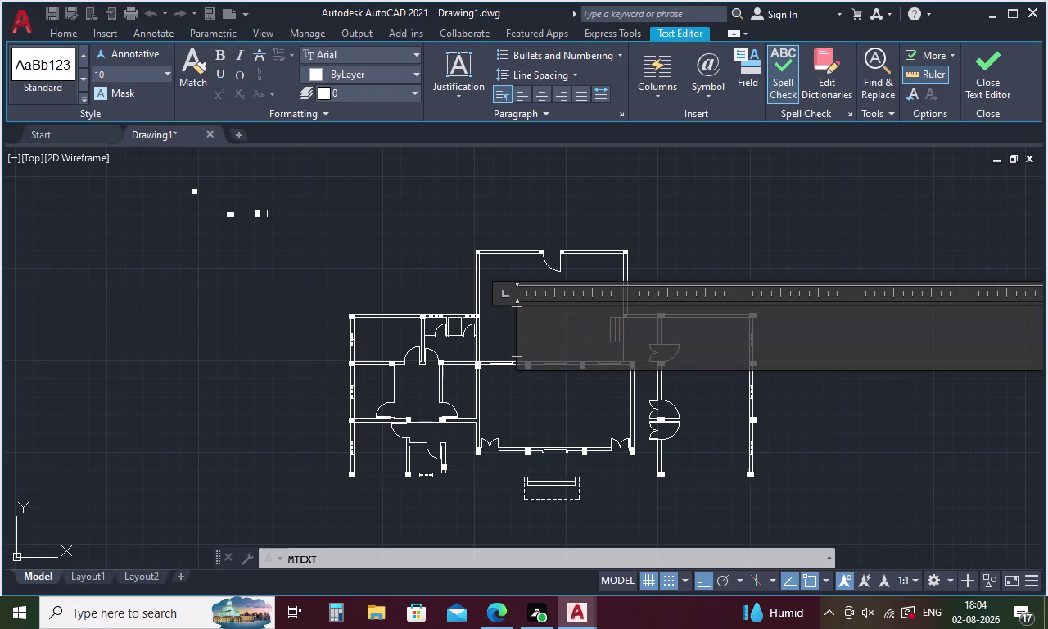
text(COU)
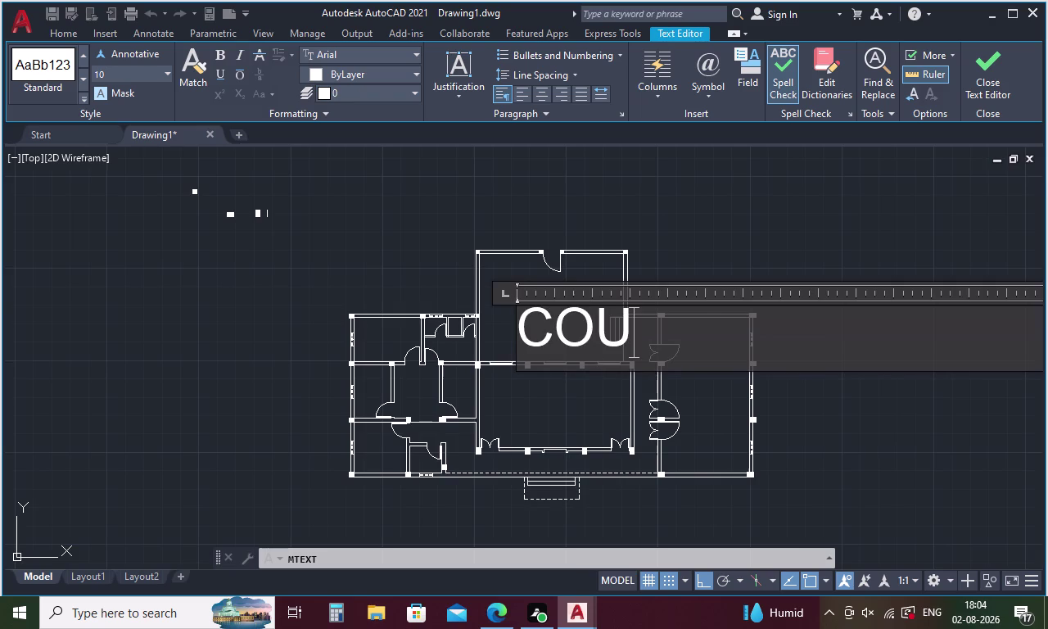
text(RTY)
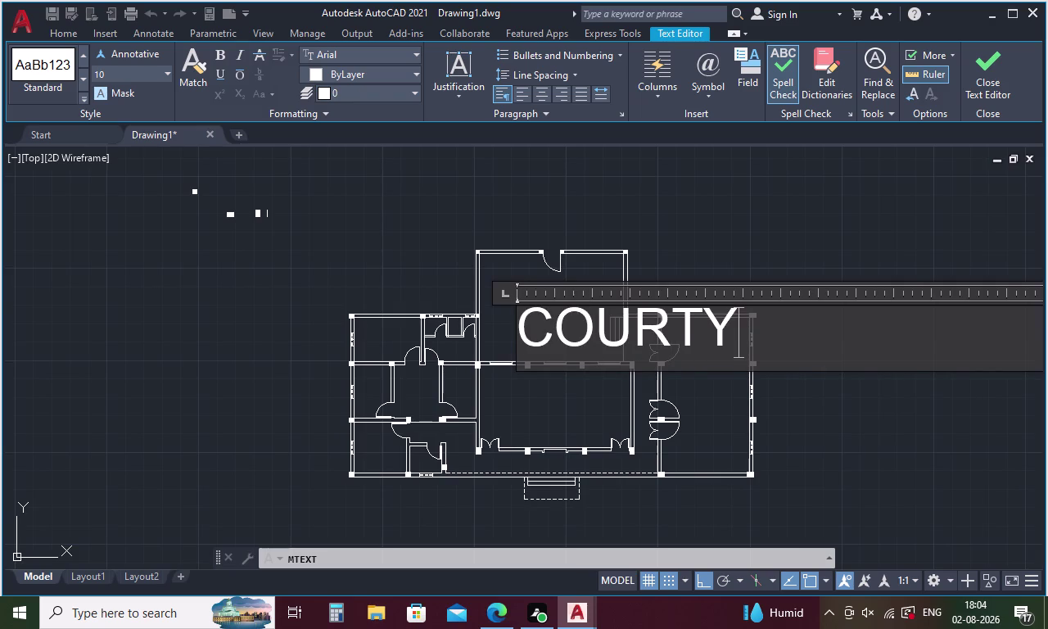
key(space)
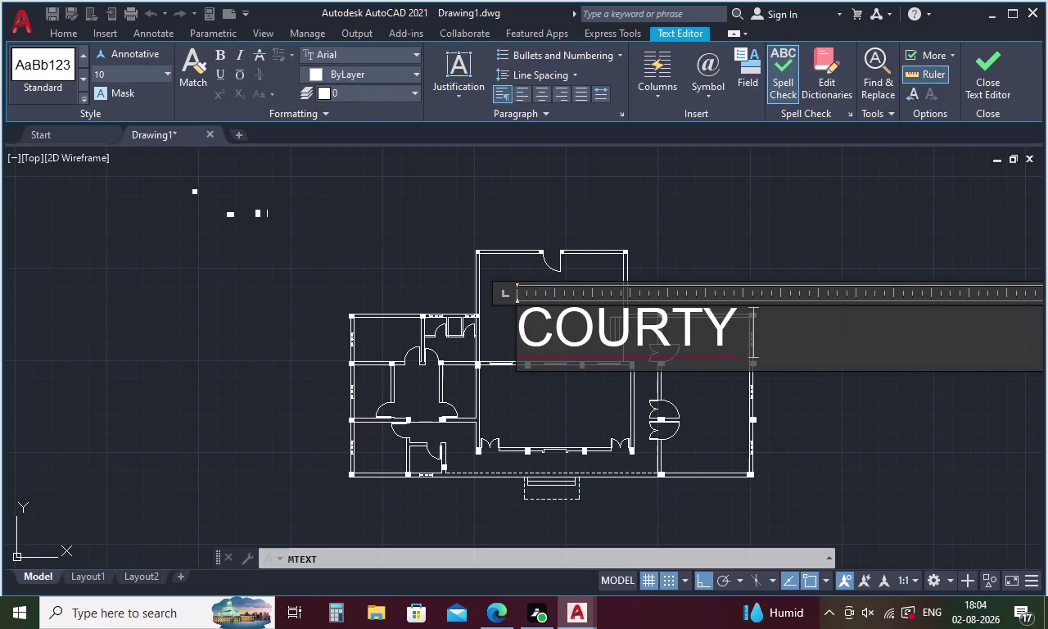
key(BackSpace)
key(BackSpace)
key(space)
text(Y)
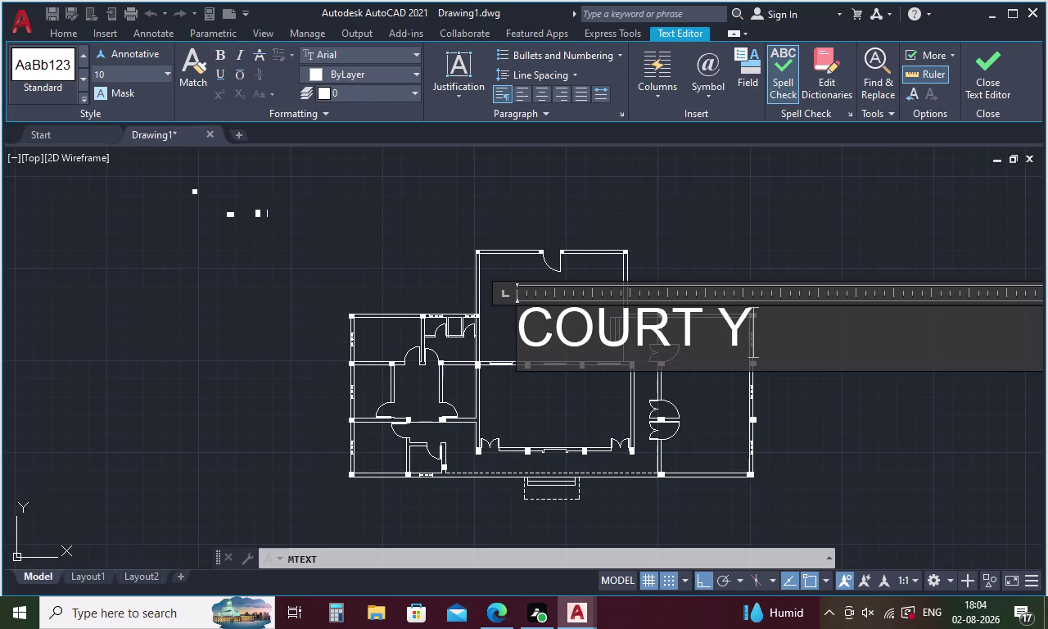
text(ARD)
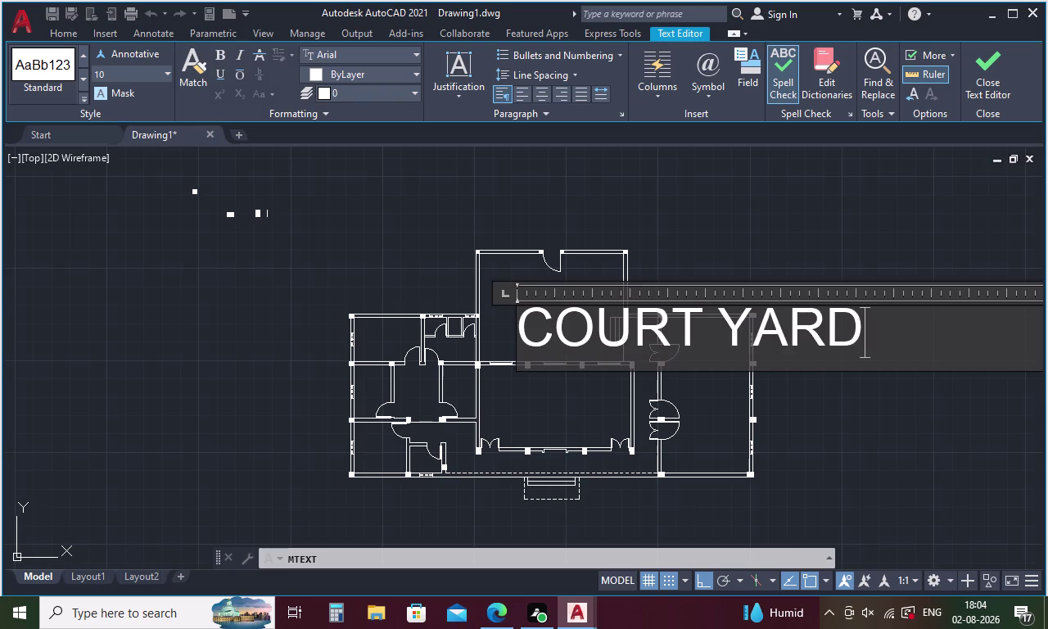
key(space)
key(Return)
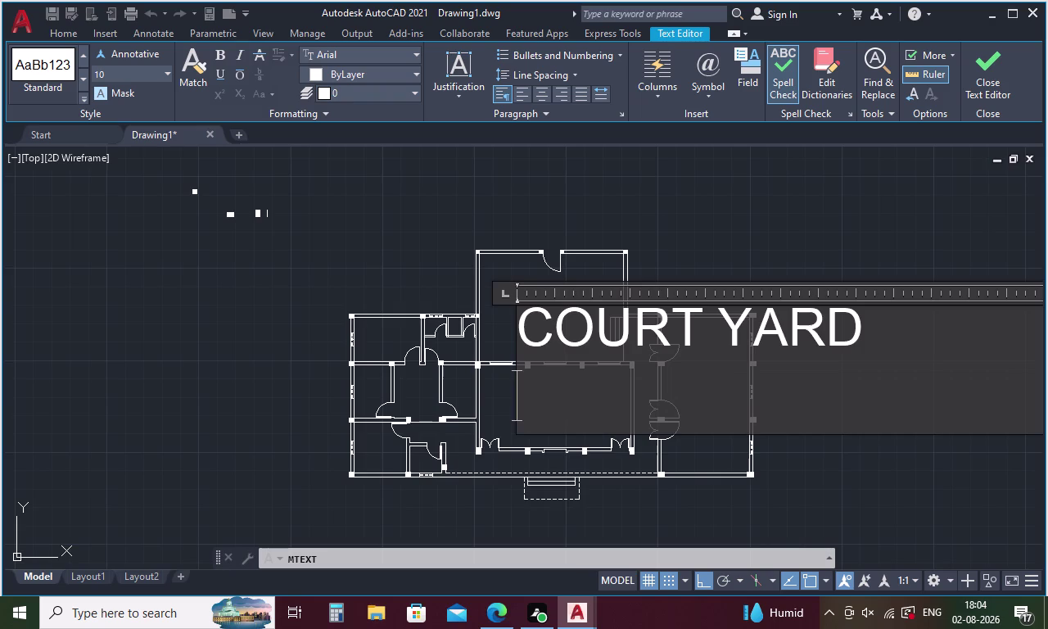
Add '(LVL+150' as the second line and close the text editor.
key(shift+parenleft)
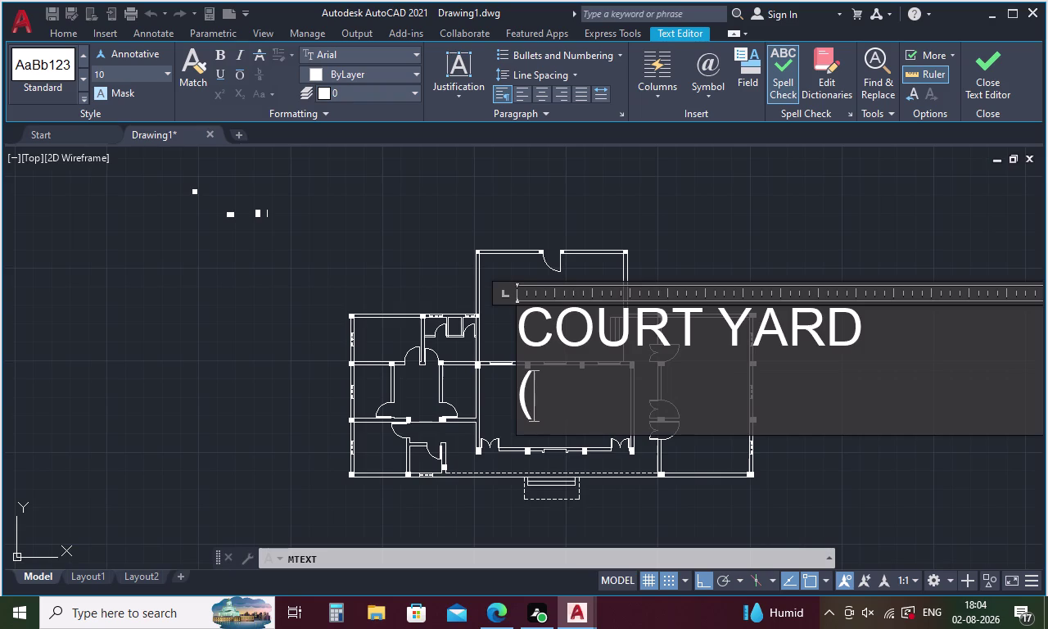
text(LV)
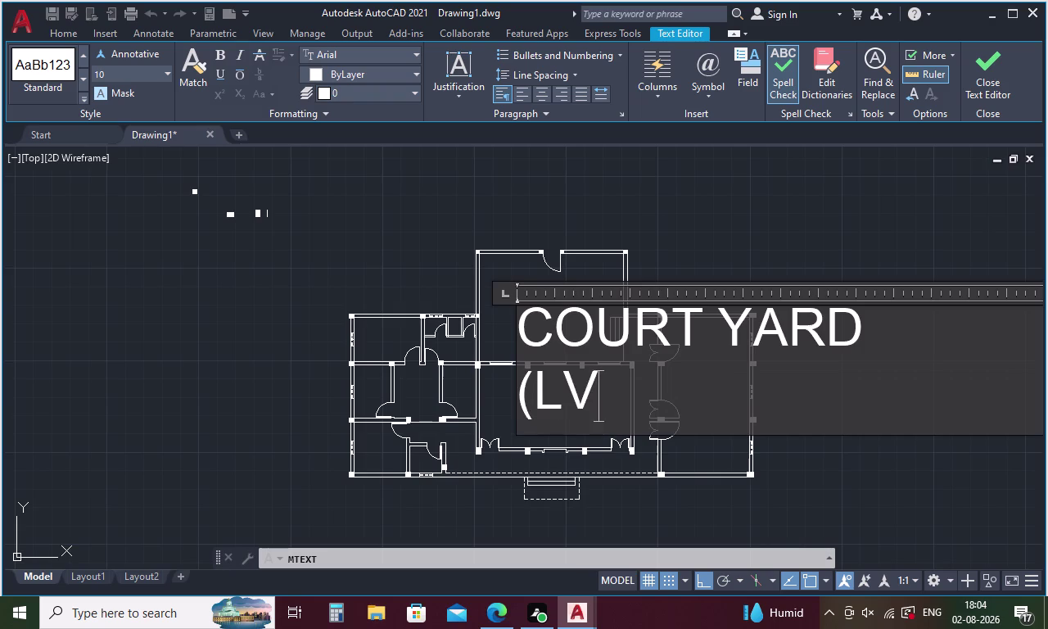
key(l)
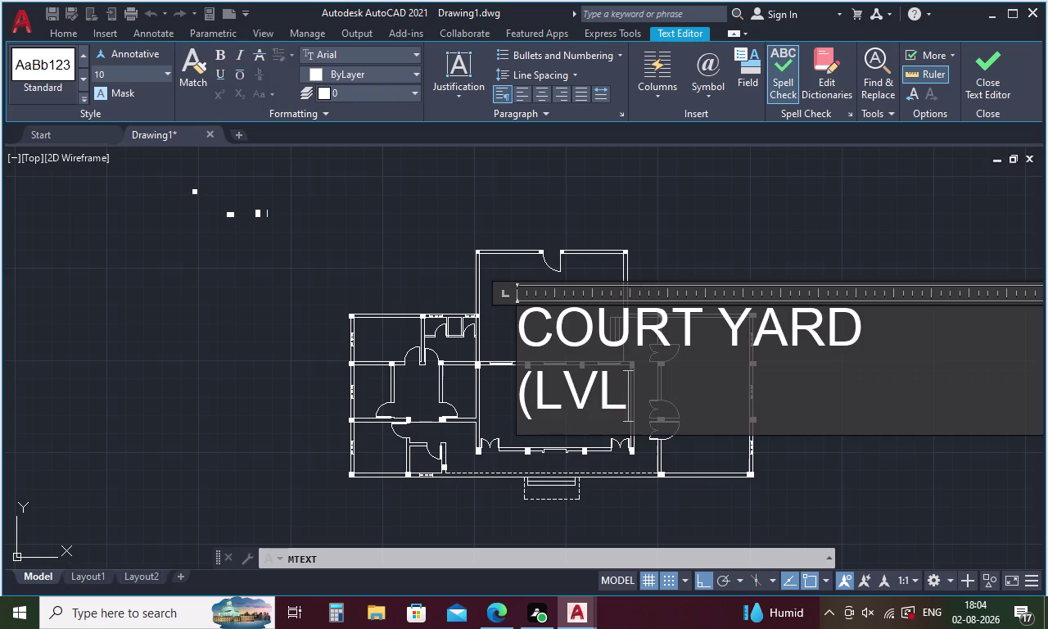
key(equal)
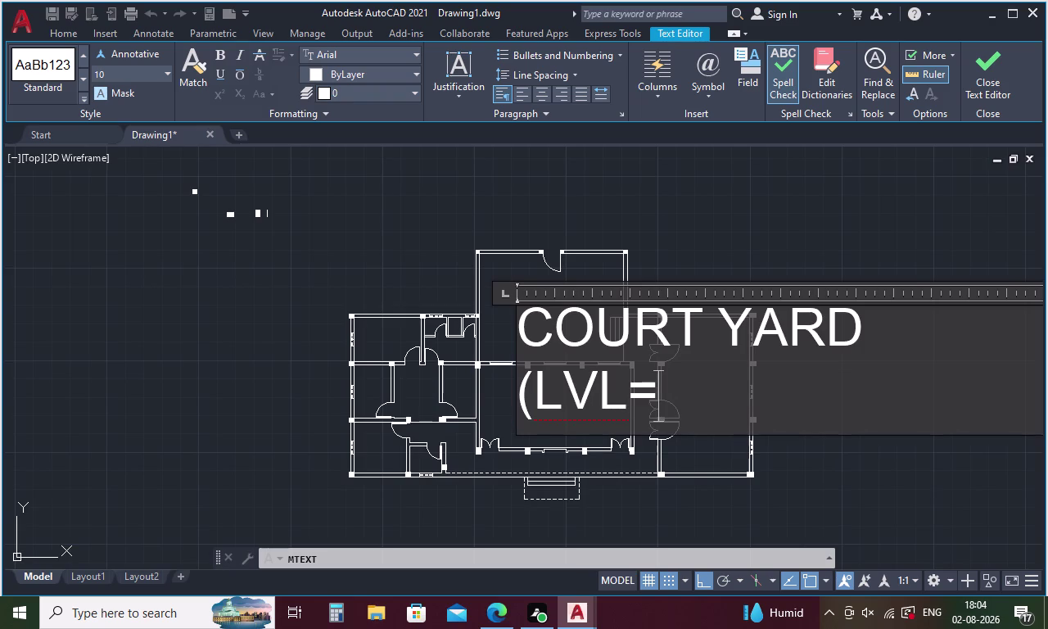
key(BackSpace)
key(shift+plus)
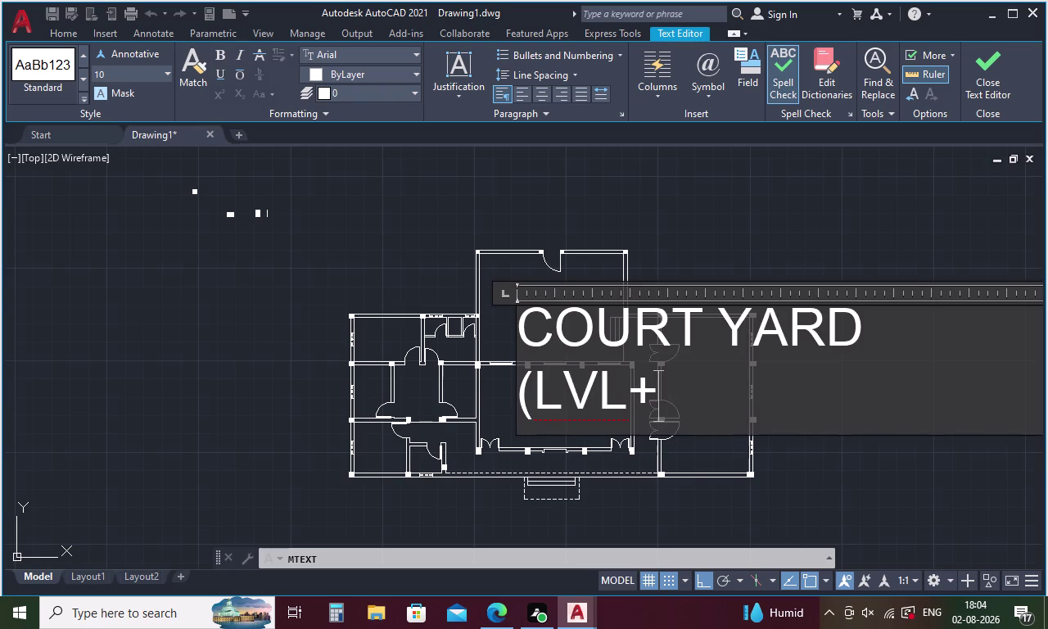
text(1)
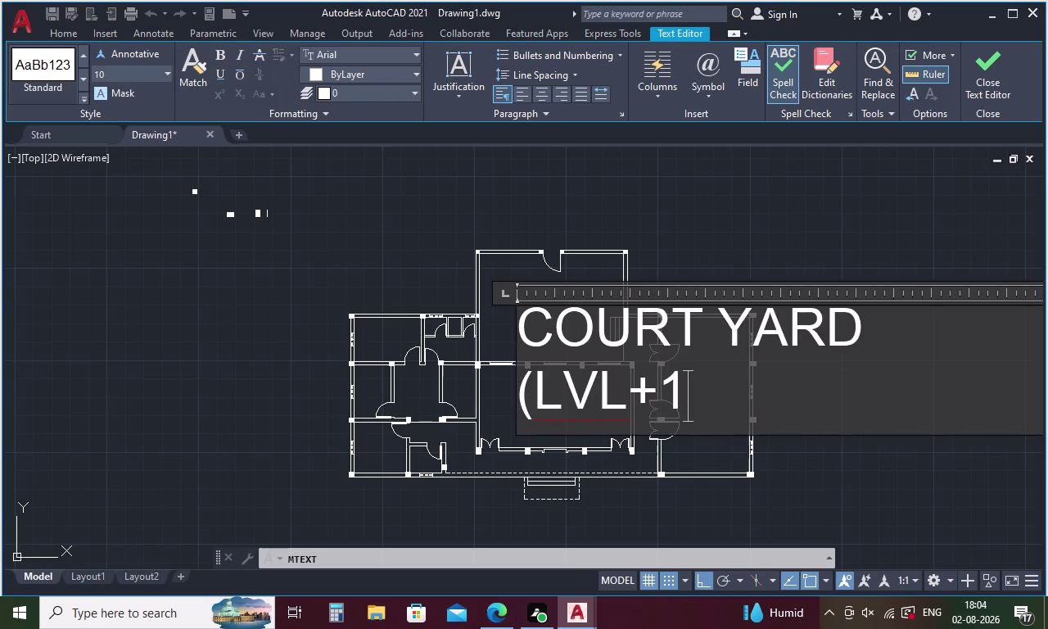
text(50)
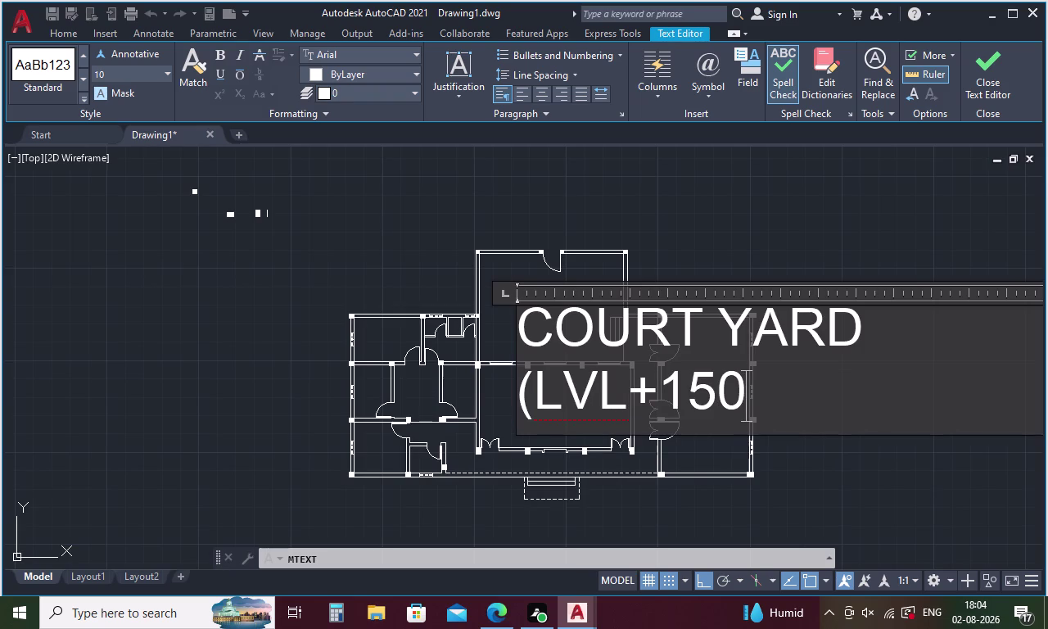
click(172, 298)
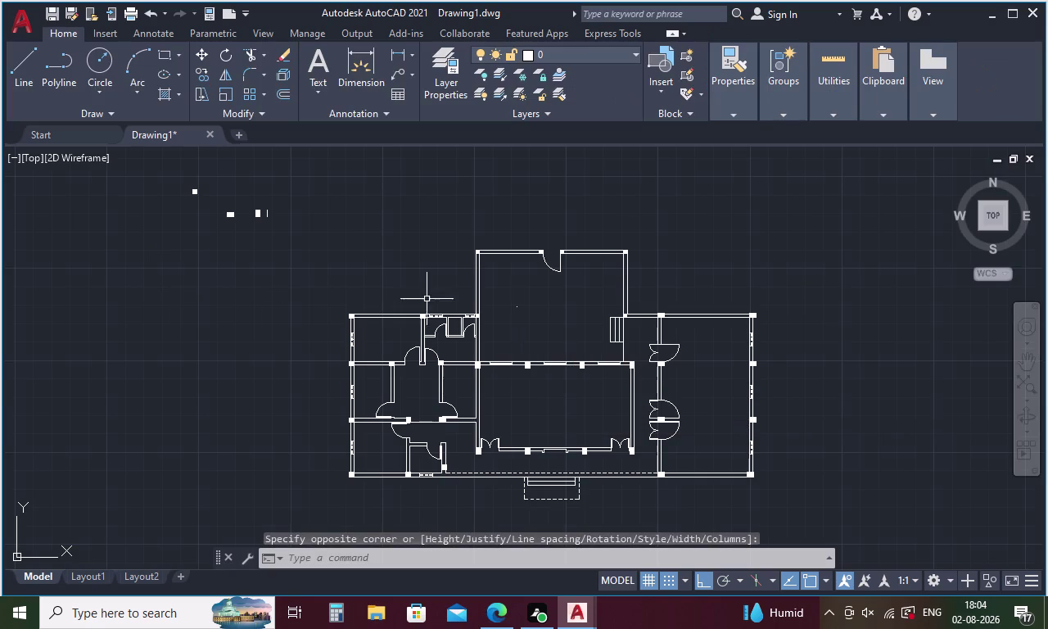
Select both lines of the court yard label and try a text height of 100.
scroll(up, 3)
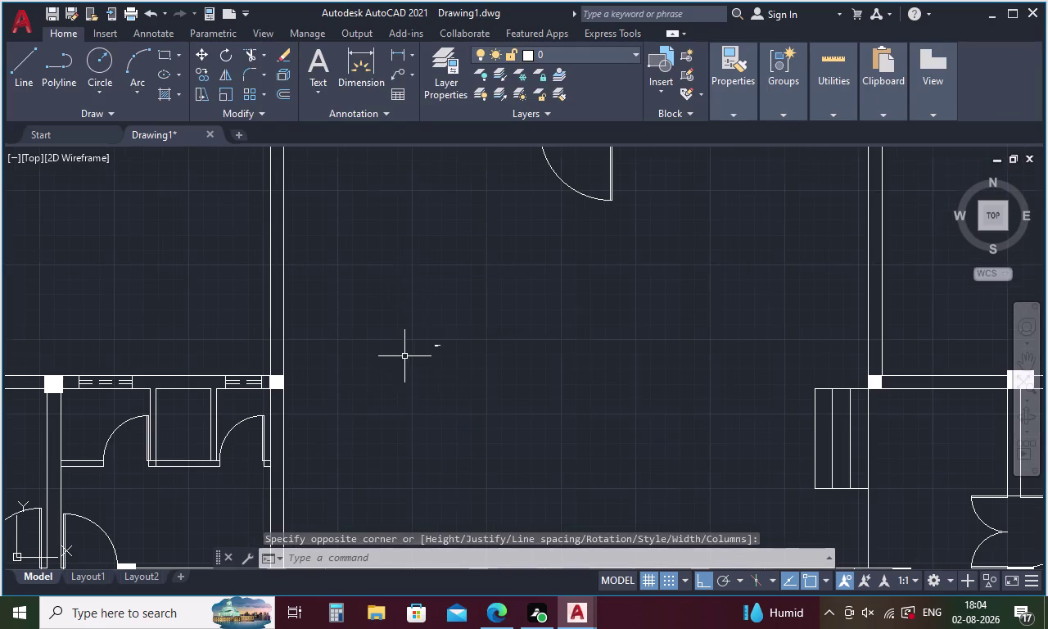
scroll(up, 3)
double_click(533, 317)
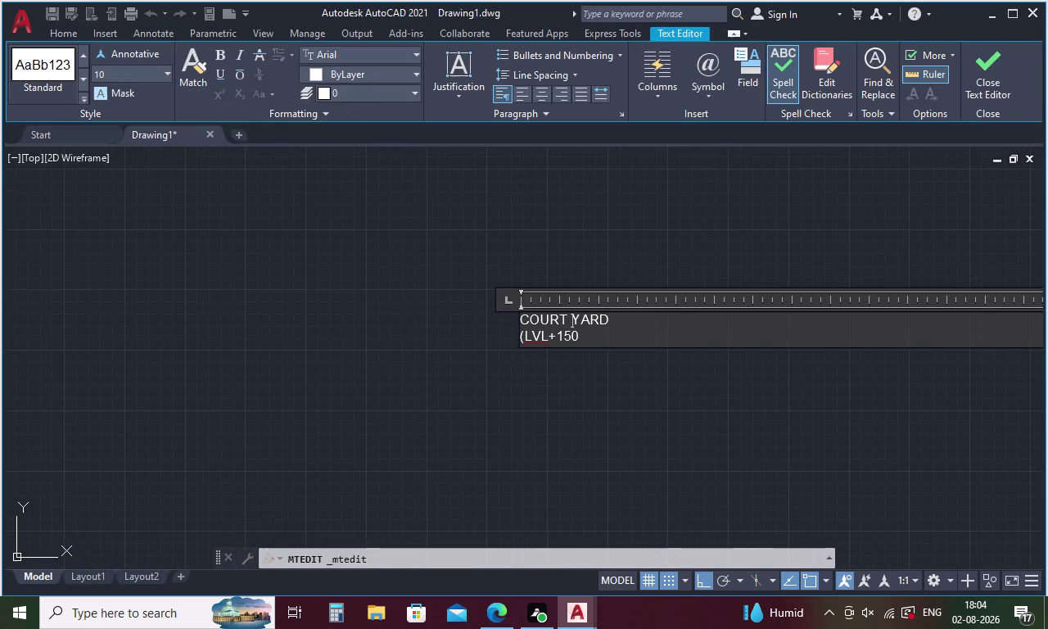
drag(640, 323, 514, 345)
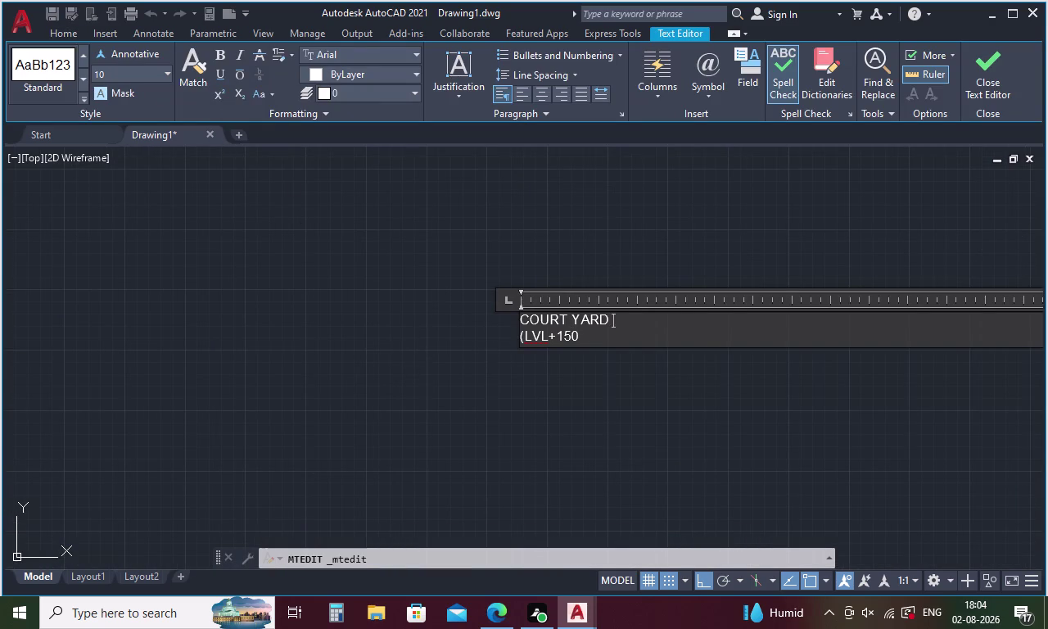
drag(515, 345, 471, 337)
drag(520, 319, 643, 344)
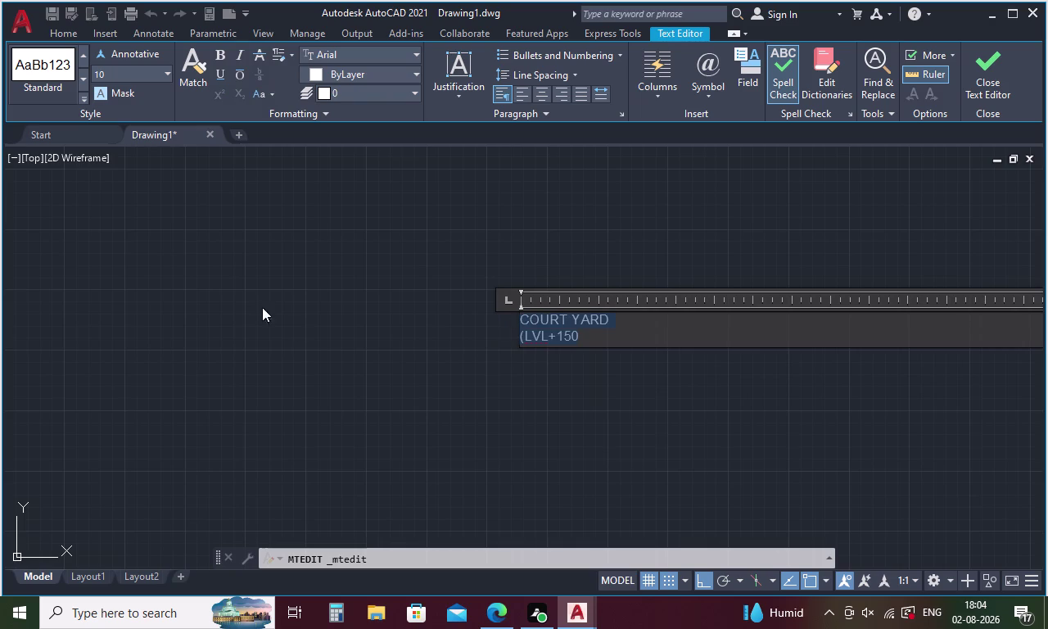
click(144, 73)
key(BackSpace)
text(100)
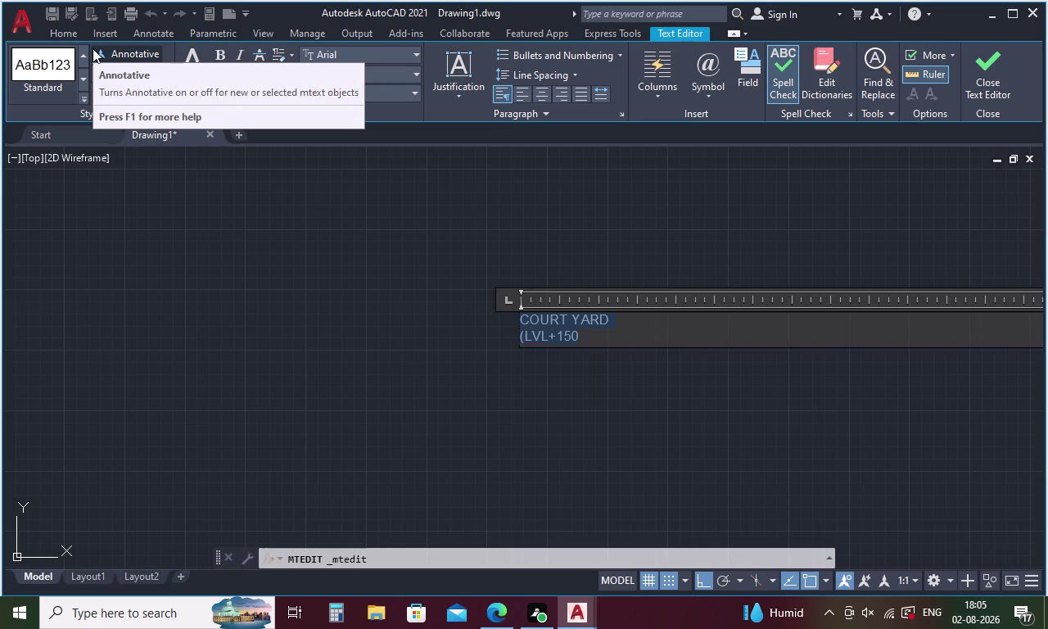
click(184, 218)
Reselect the court yard label text and set its height to 1000.
scroll(down, 3)
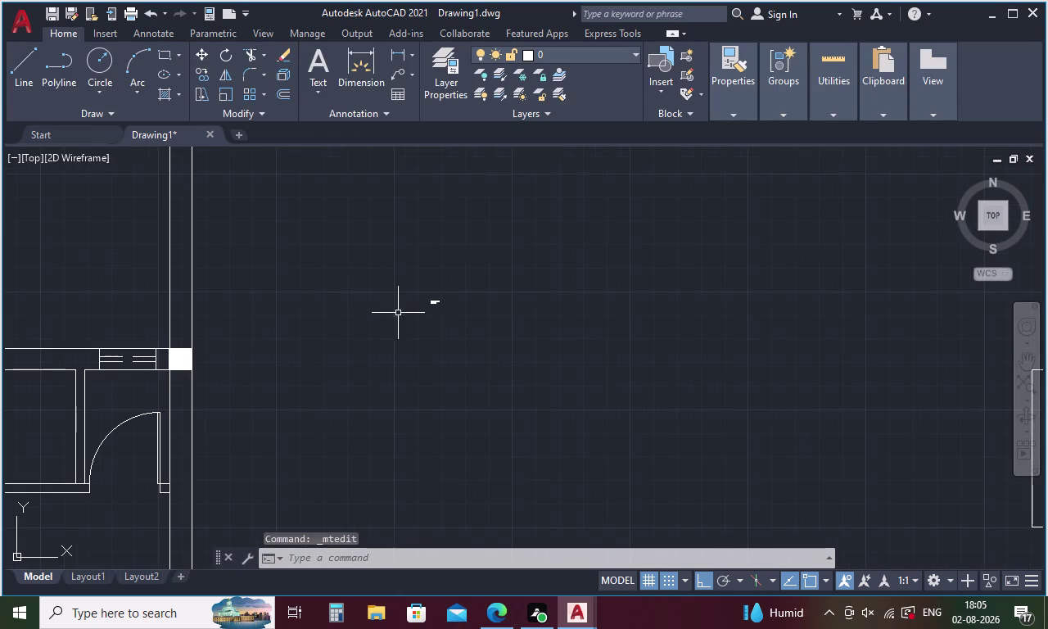
double_click(437, 303)
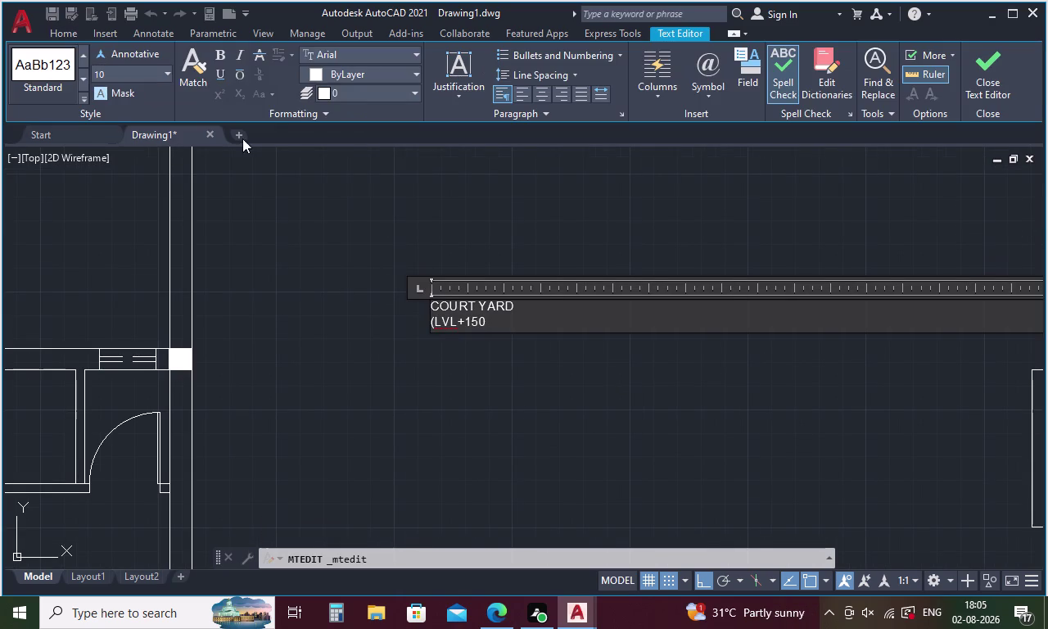
click(128, 71)
key(BackSpace)
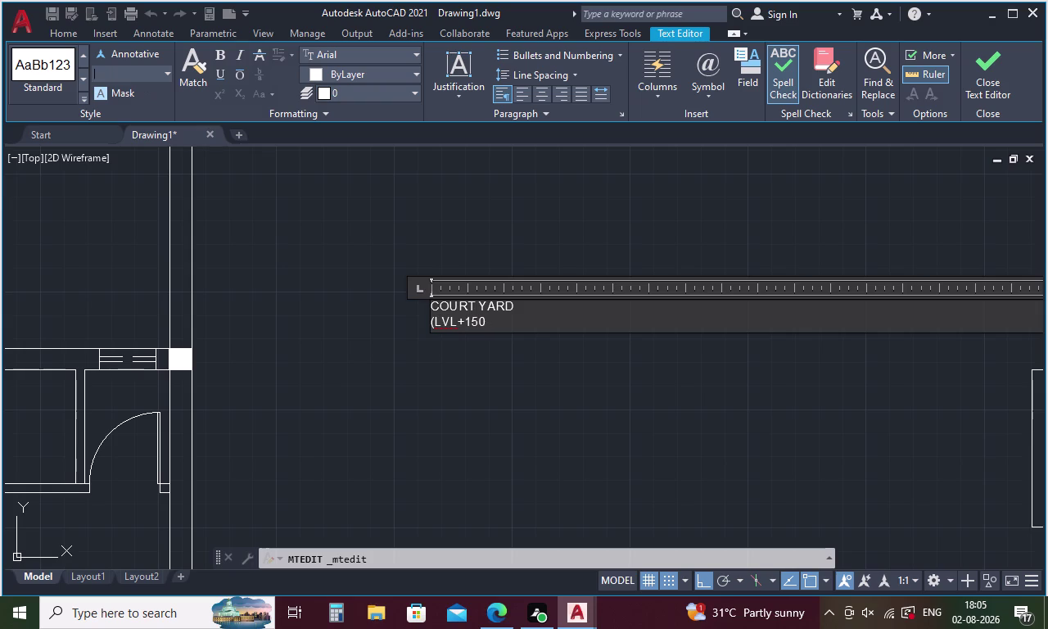
text(10000)
drag(528, 304, 497, 311)
drag(497, 311, 390, 326)
drag(494, 323, 409, 278)
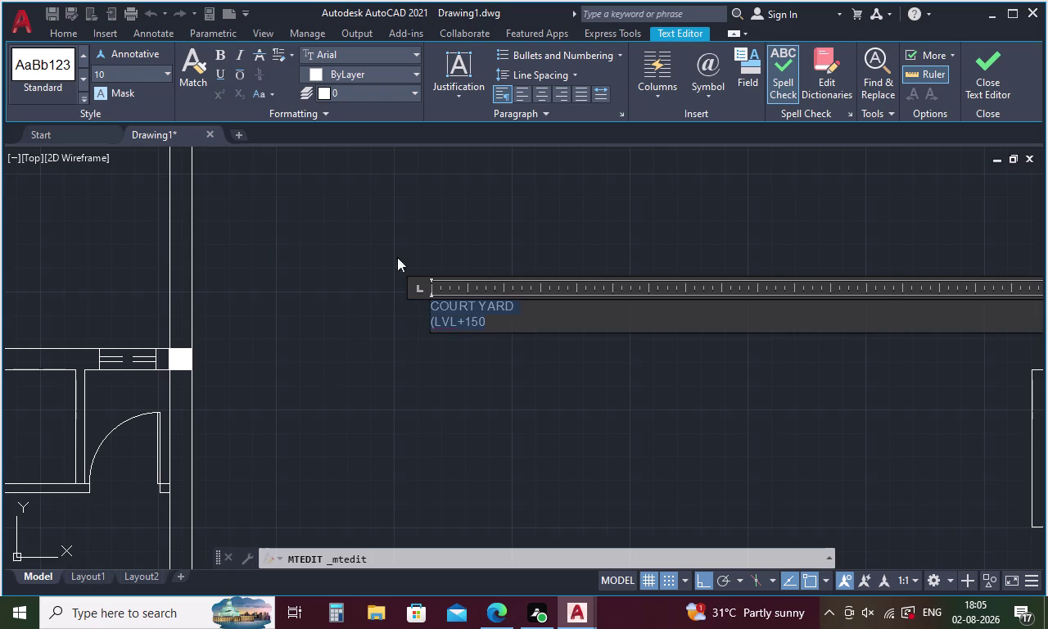
click(139, 79)
key(BackSpace)
text(1000)
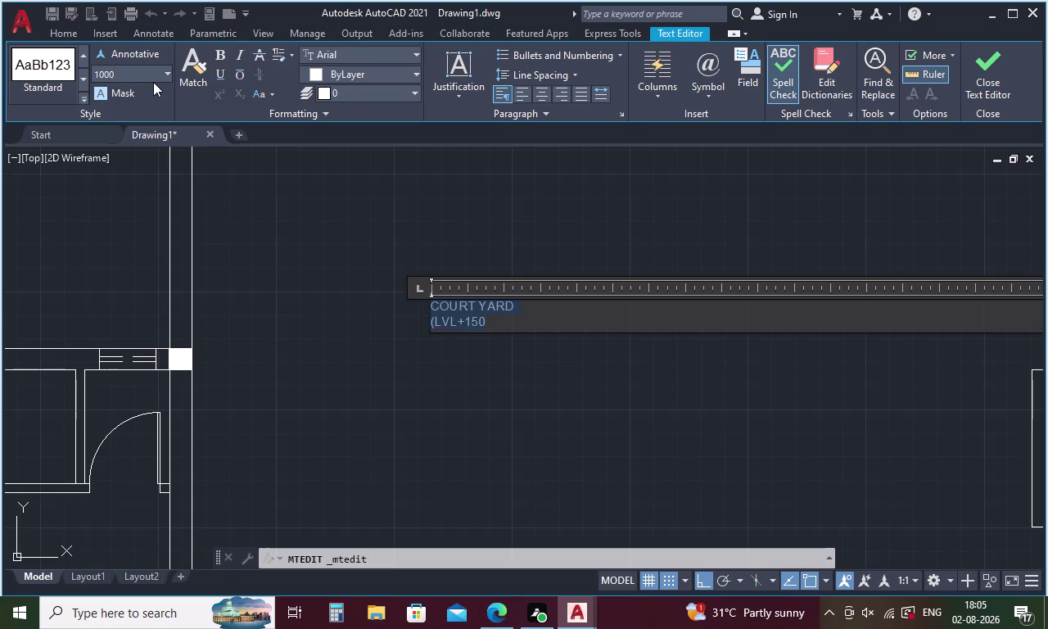
key(Return)
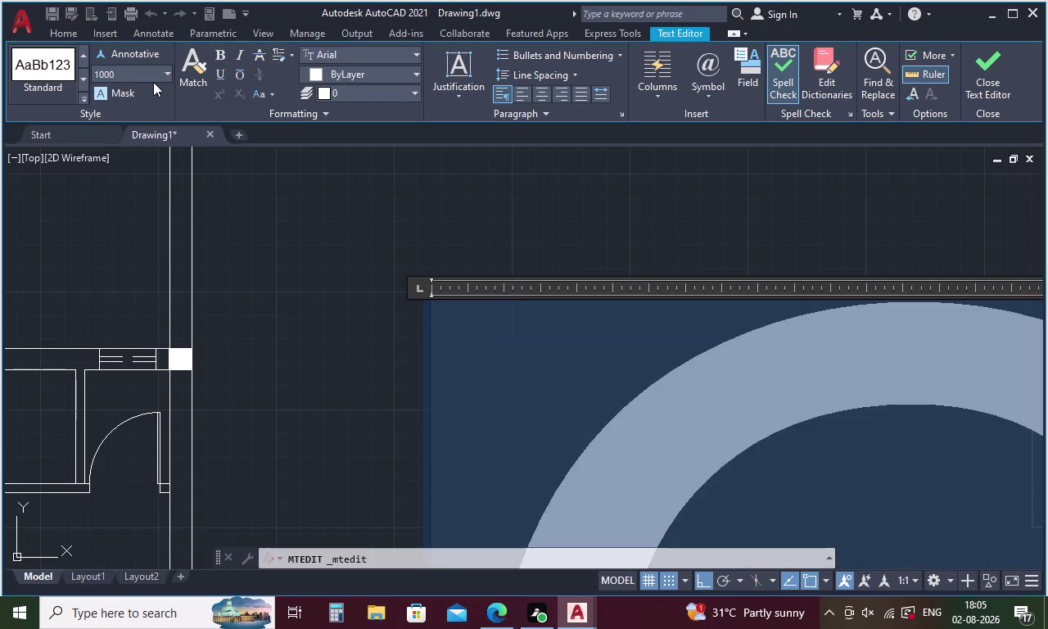
Select all the court yard label text and shrink its height to 500.
click(216, 237)
scroll(down, 3)
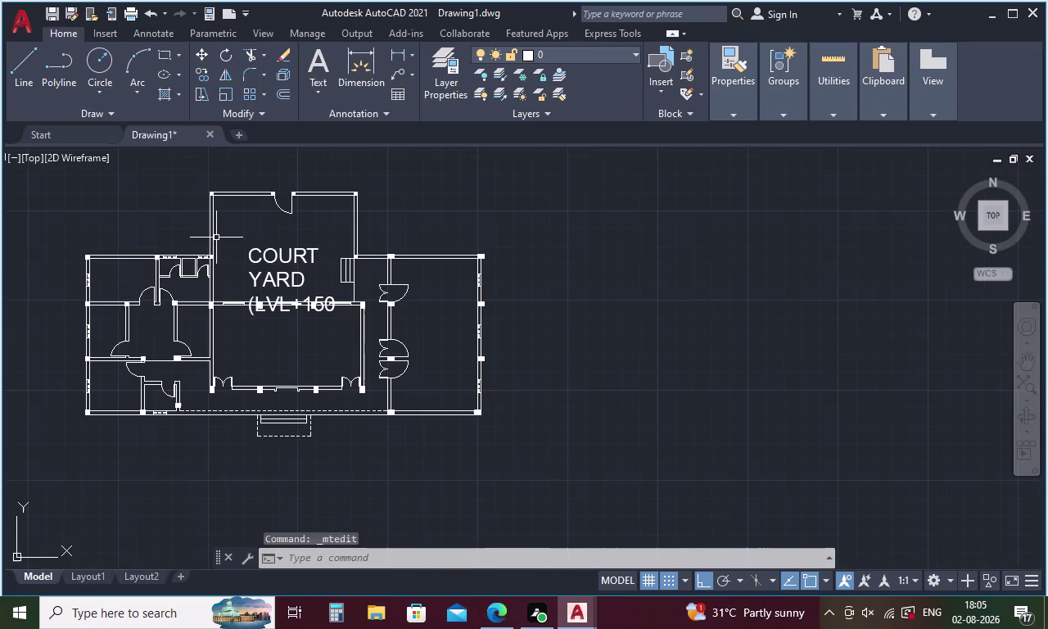
double_click(262, 275)
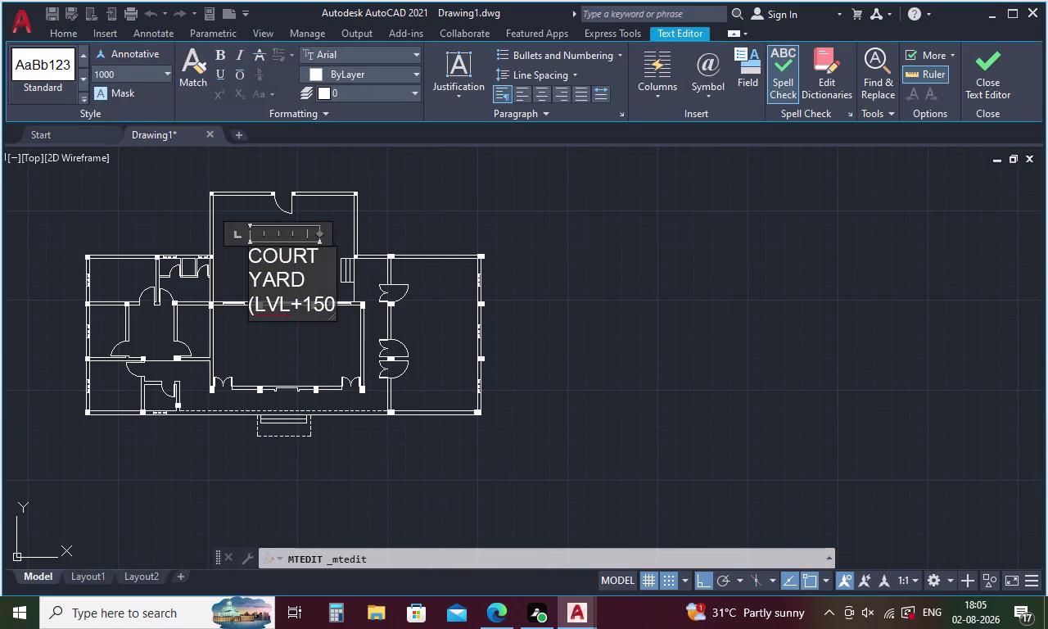
drag(321, 255, 251, 308)
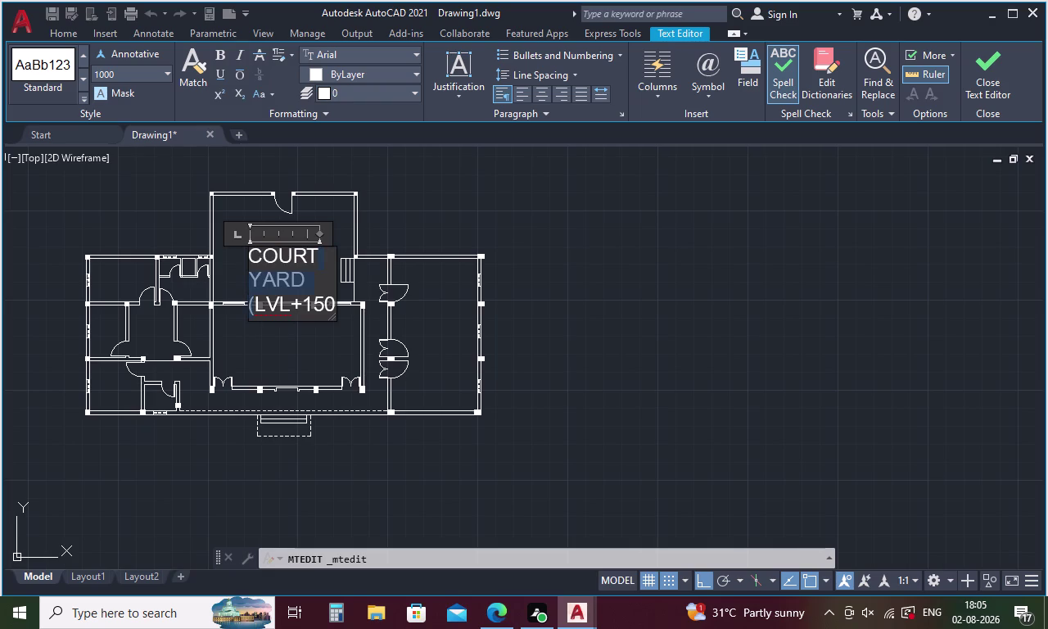
drag(251, 308, 252, 312)
drag(333, 302, 267, 298)
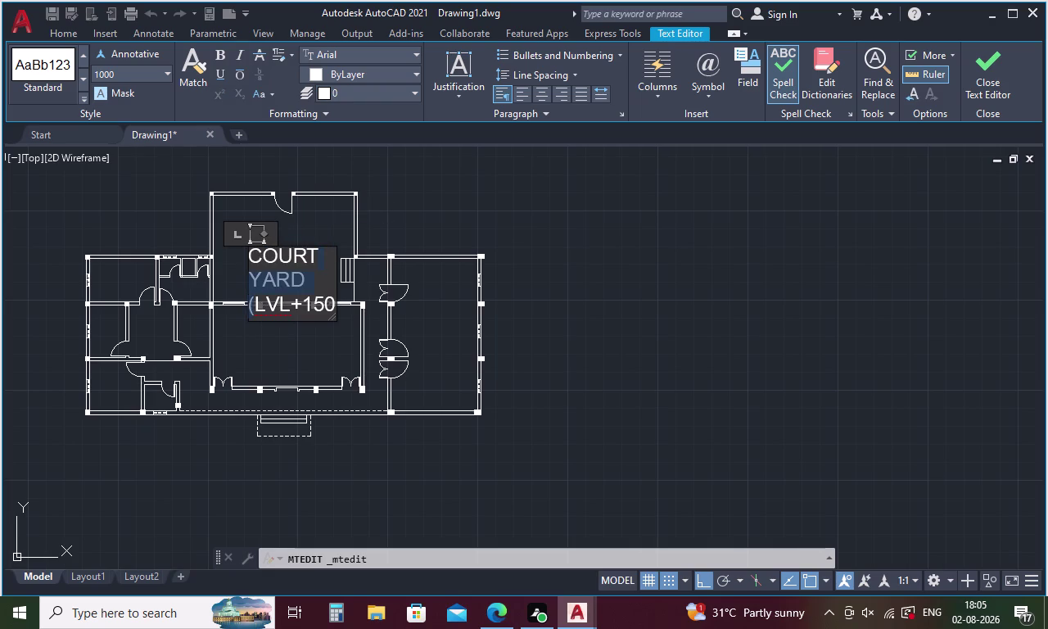
click(284, 255)
drag(251, 253, 334, 312)
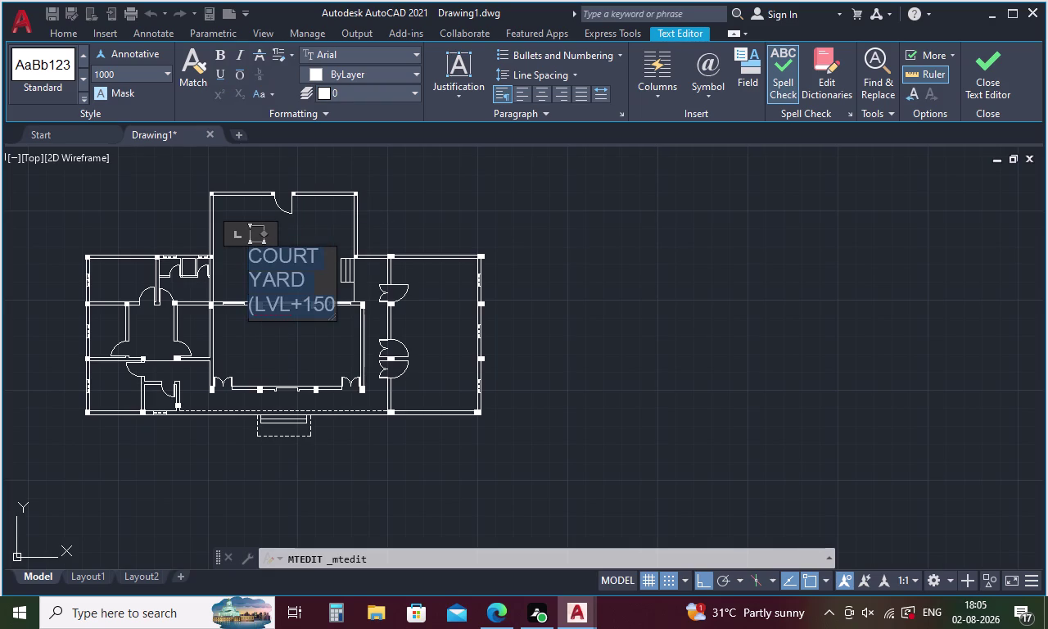
drag(334, 311, 339, 312)
click(133, 74)
key(BackSpace)
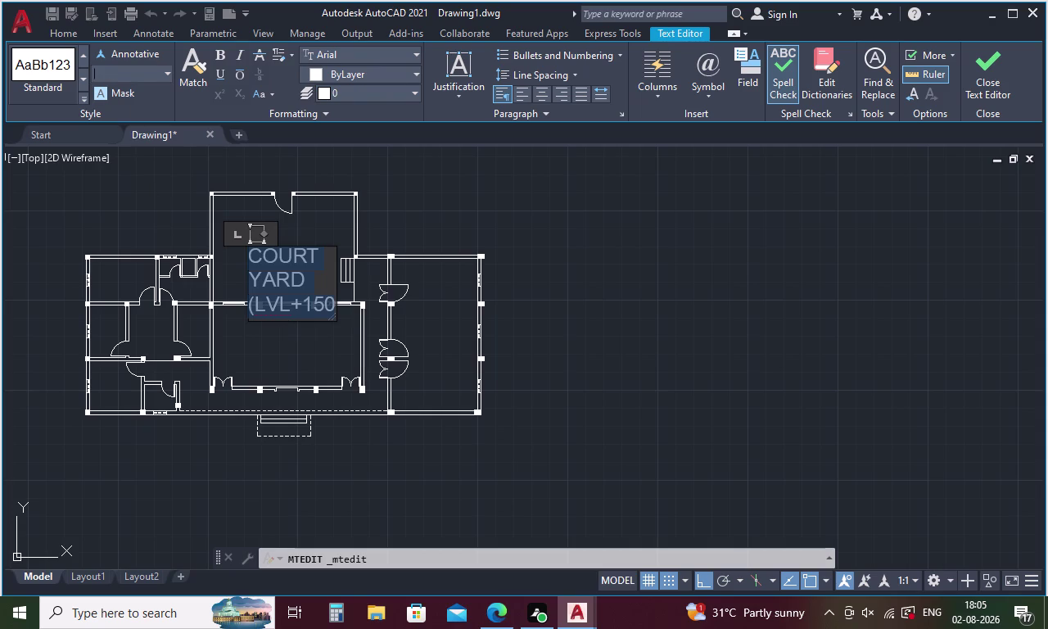
text(500)
key(Return)
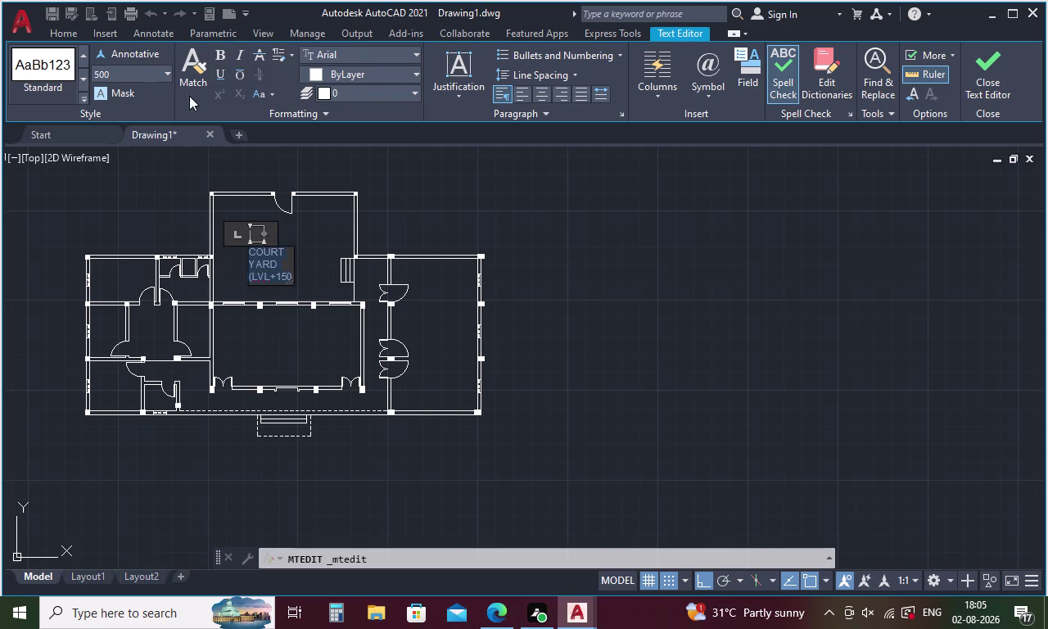
Widen the label box so COURT YARD fits on one line, then save the changes.
click(301, 241)
double_click(275, 254)
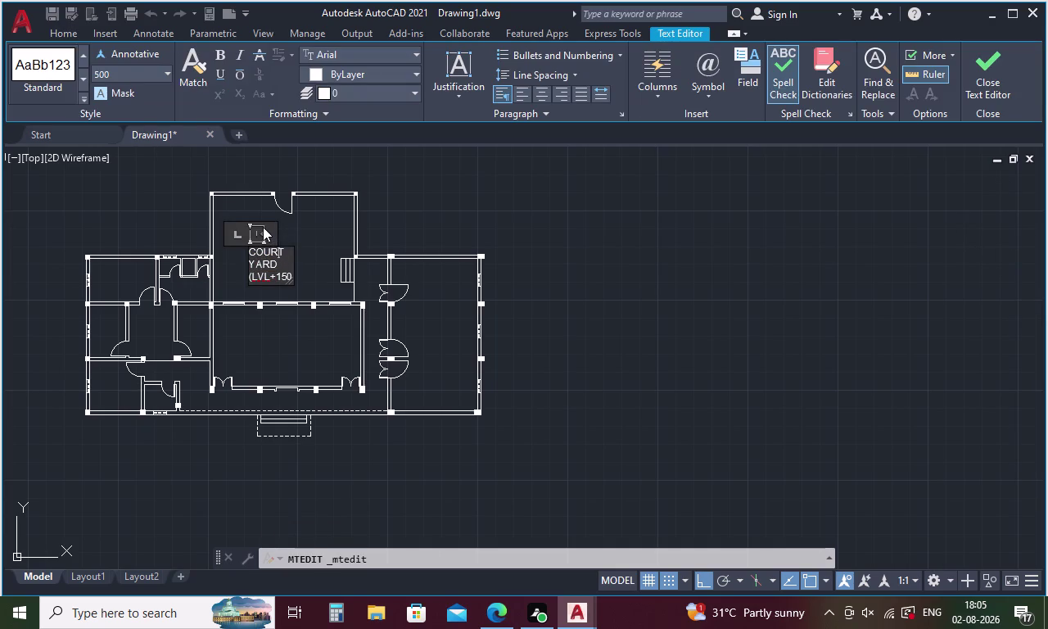
drag(264, 230, 291, 228)
drag(264, 231, 346, 229)
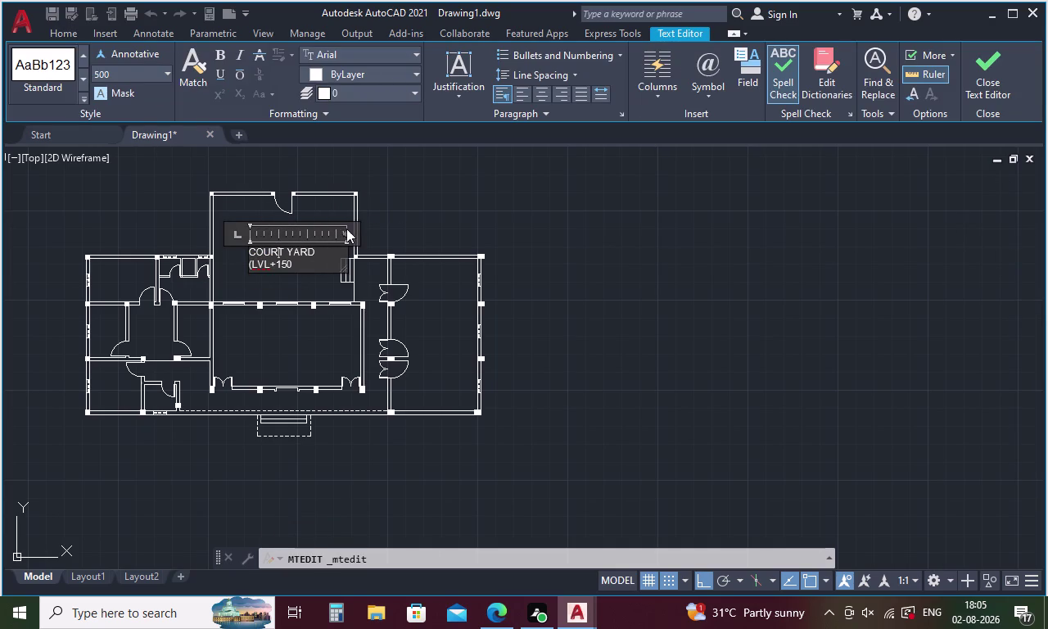
key(Escape)
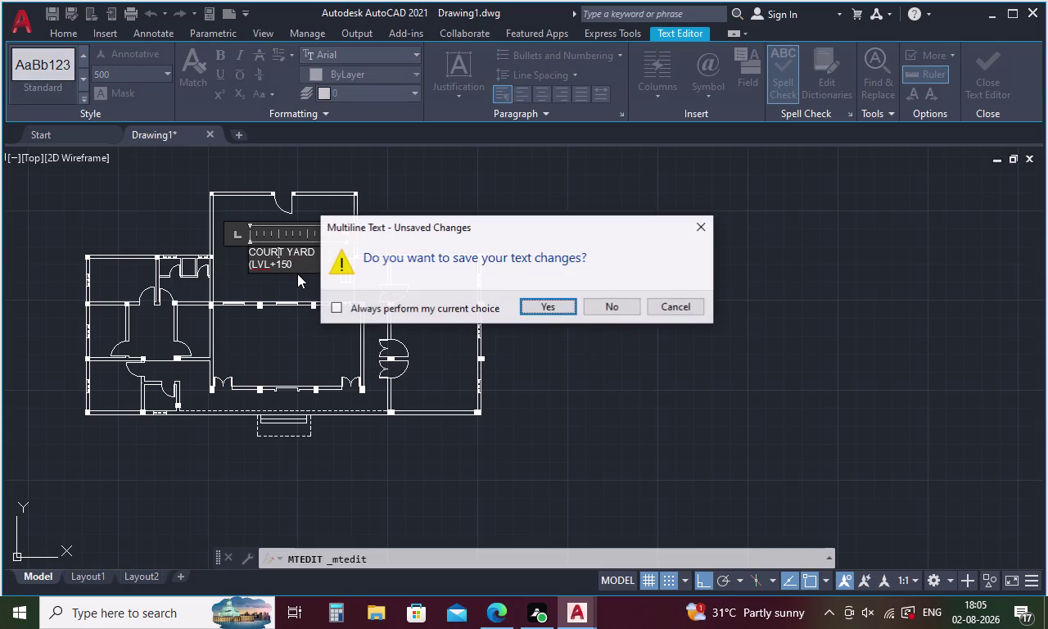
click(566, 298)
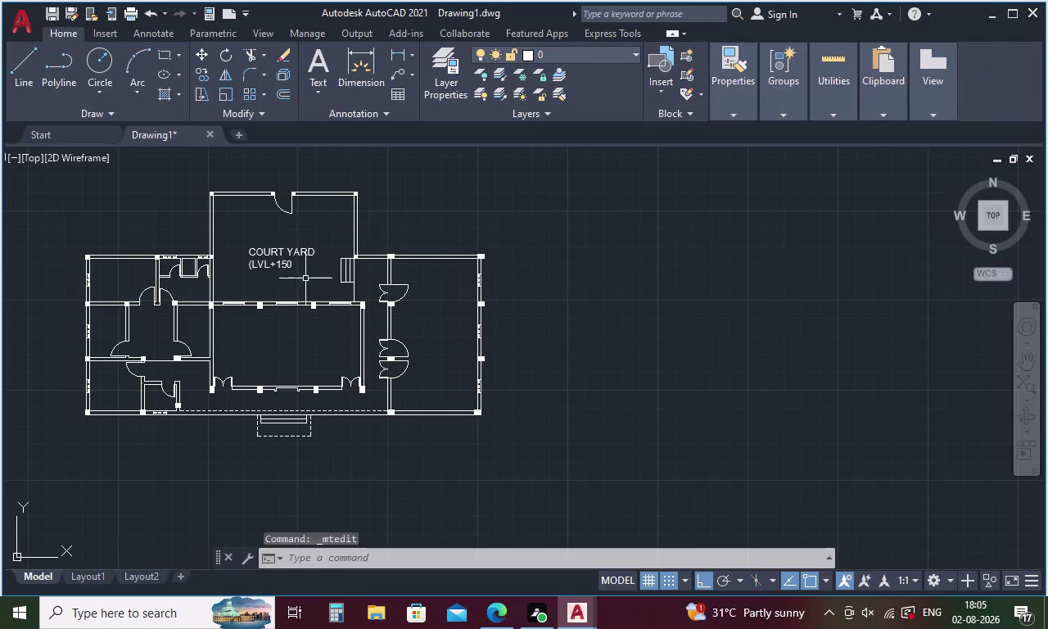
Add the closing bracket so the level note reads (LVL+150).
double_click(285, 266)
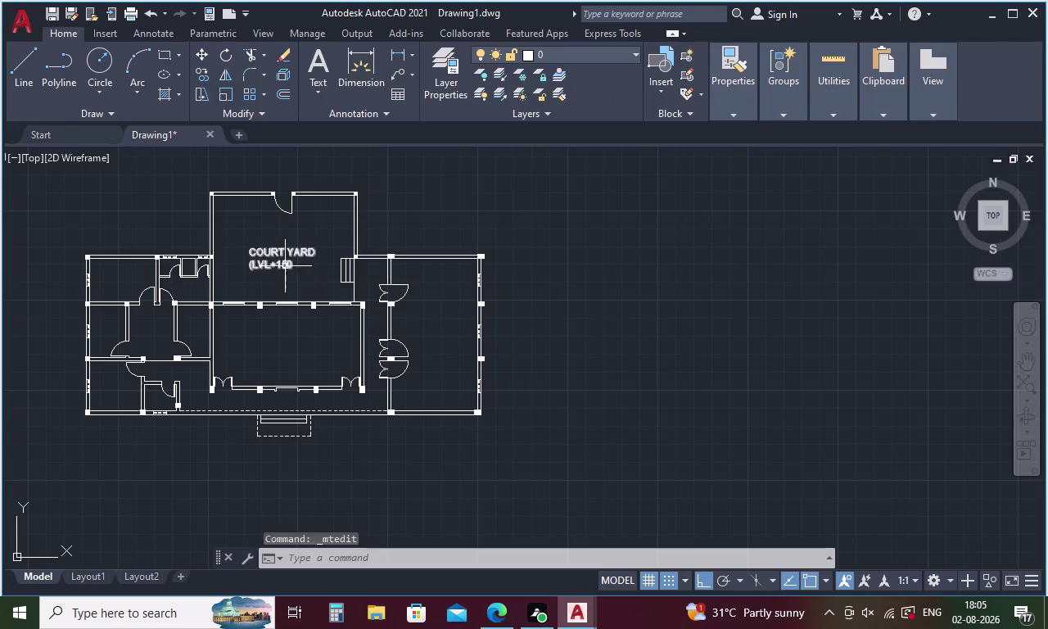
click(300, 259)
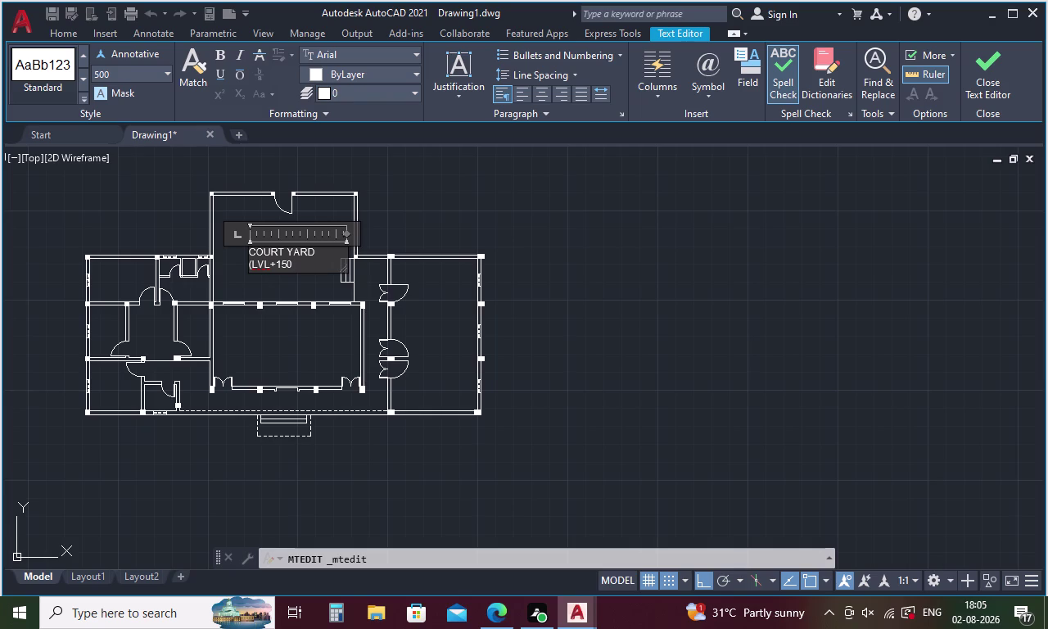
key(shift+parenright)
click(437, 222)
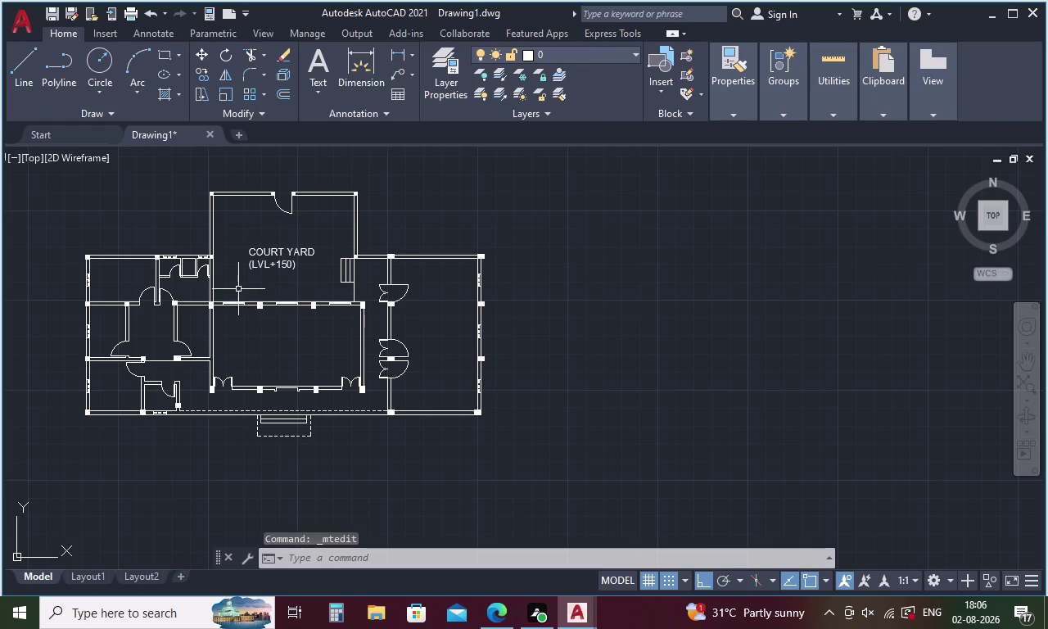
Copy the court yard label and paste a duplicate.
click(271, 256)
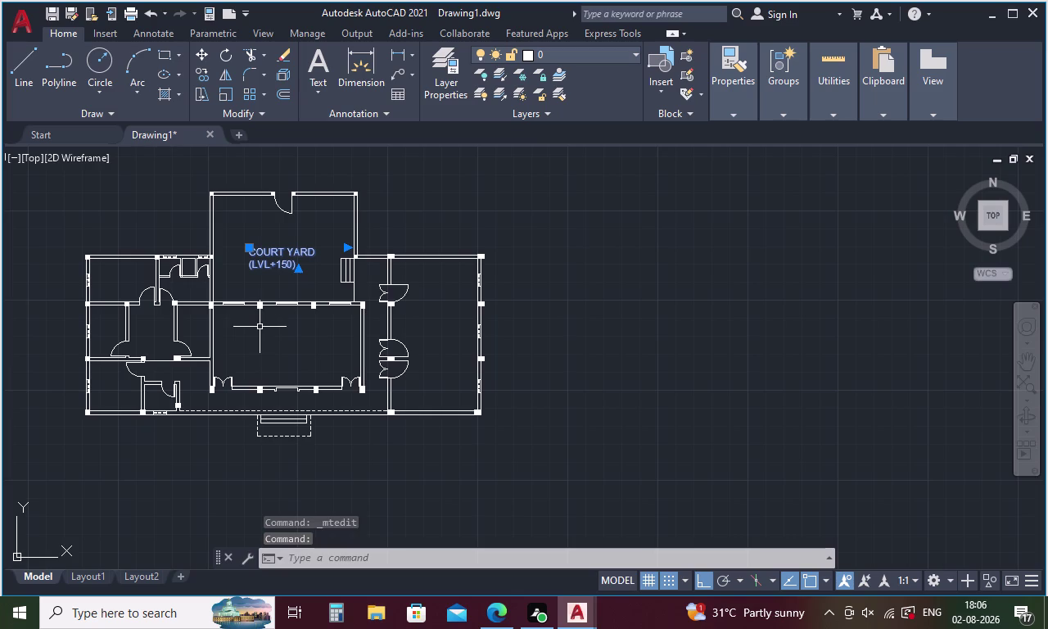
key(ctrl+c)
key(ctrl+v)
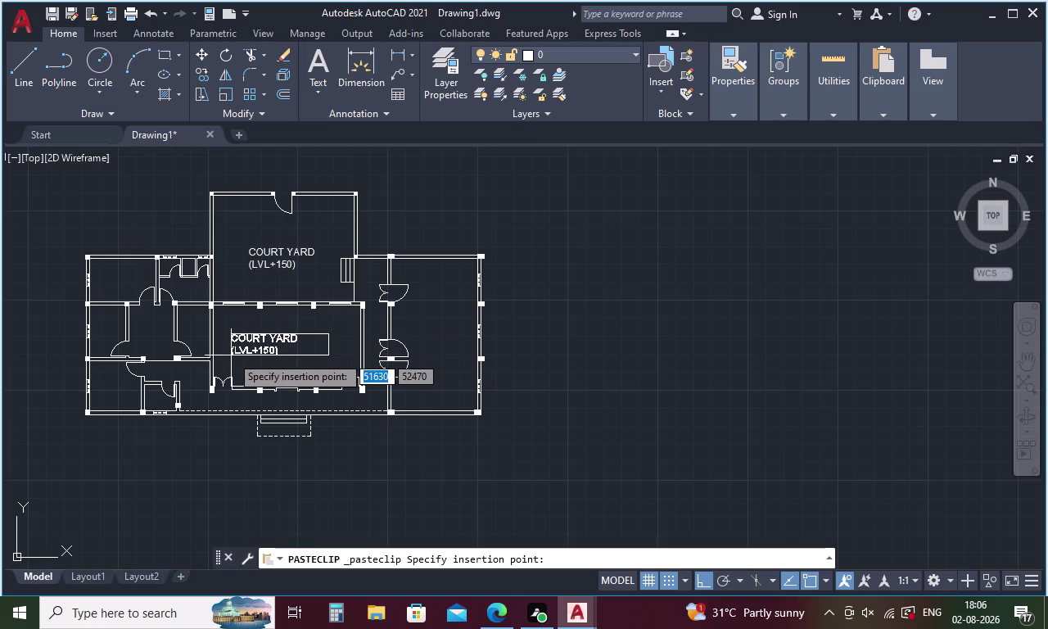
Place the copy in the dining hall and retype its first line as DINING HALL.
double_click(251, 355)
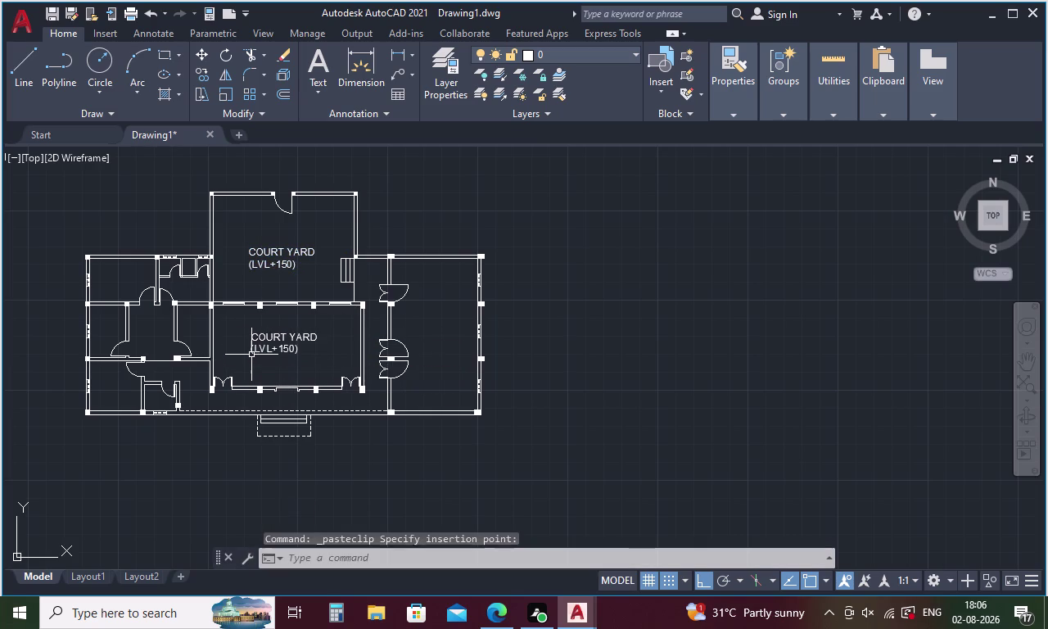
double_click(258, 349)
click(312, 351)
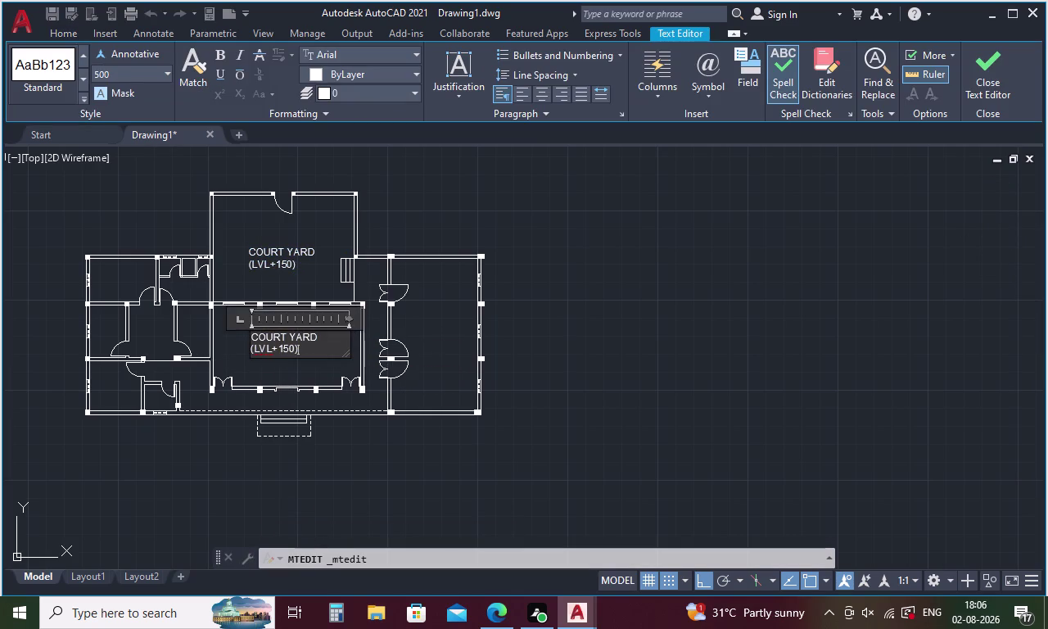
key(BackSpace)
key(BackSpace)
key(BackSpace)
text(DI)
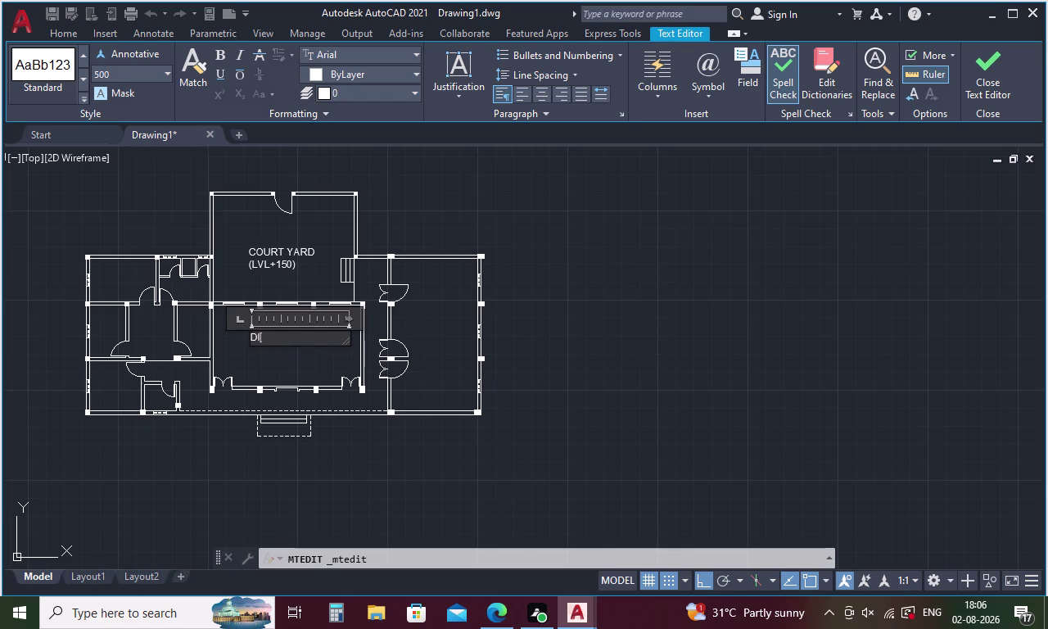
text(NING)
key(space)
text(HALL)
key(Return)
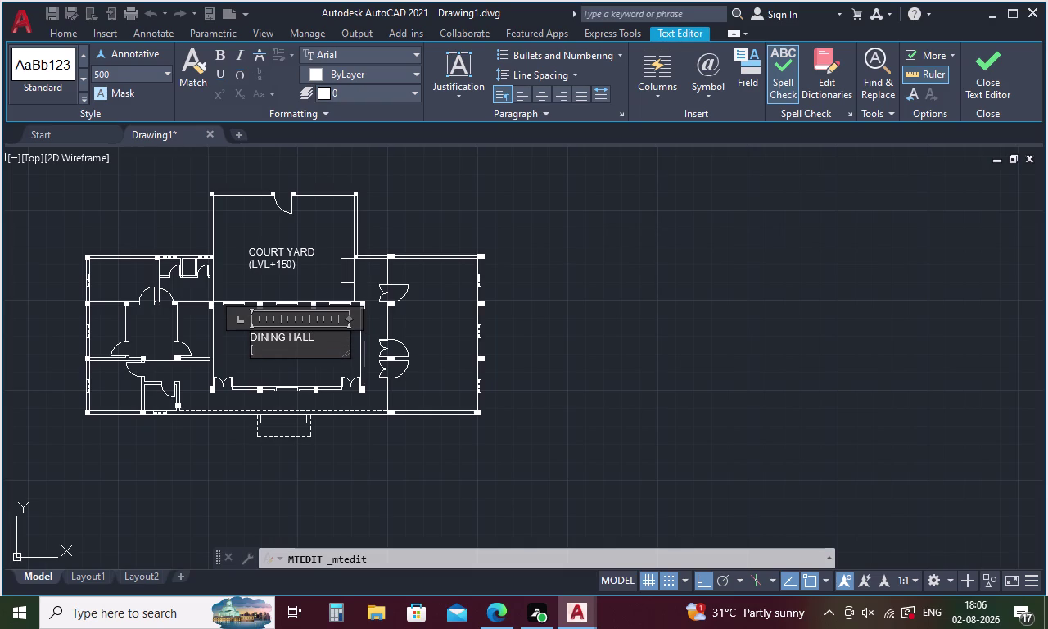
Add the 10270X5265 size line, close the editor, and paste another label copy.
text(1027)
text(0)
key(x)
text(52)
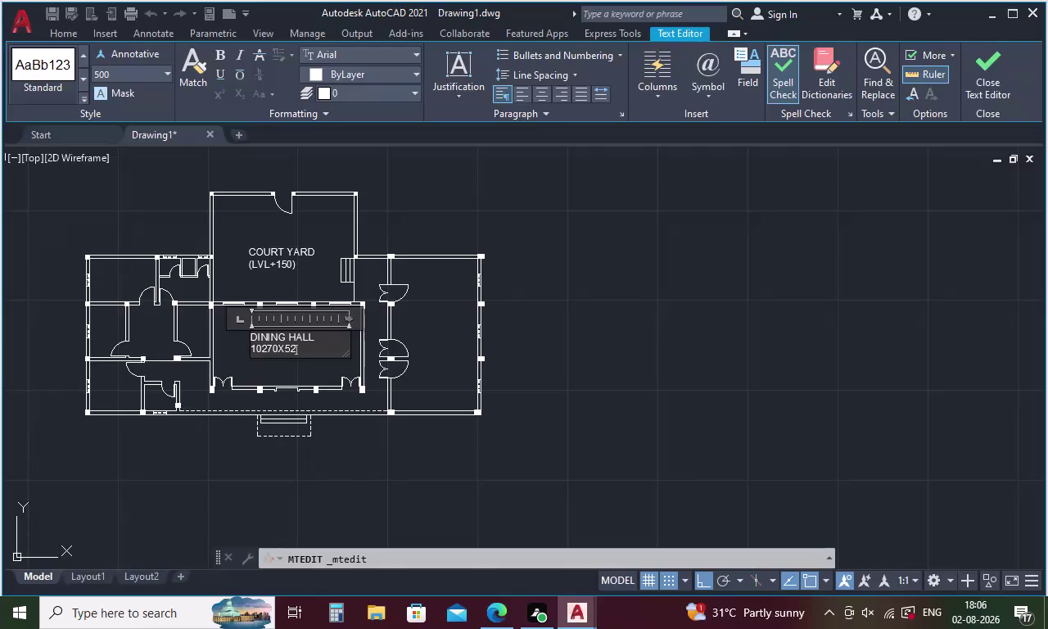
text(65)
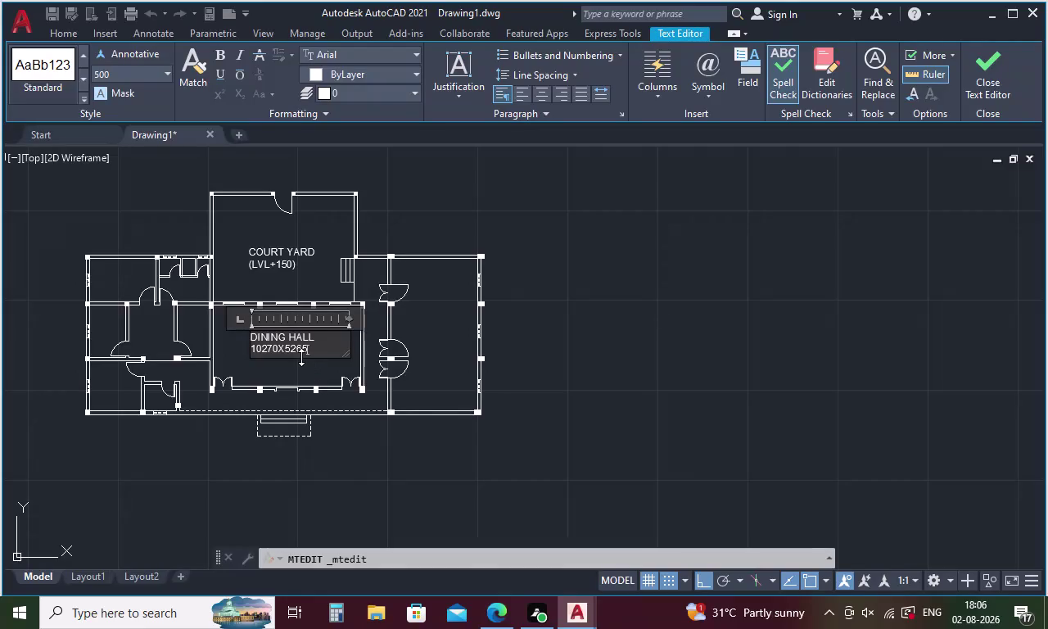
click(300, 372)
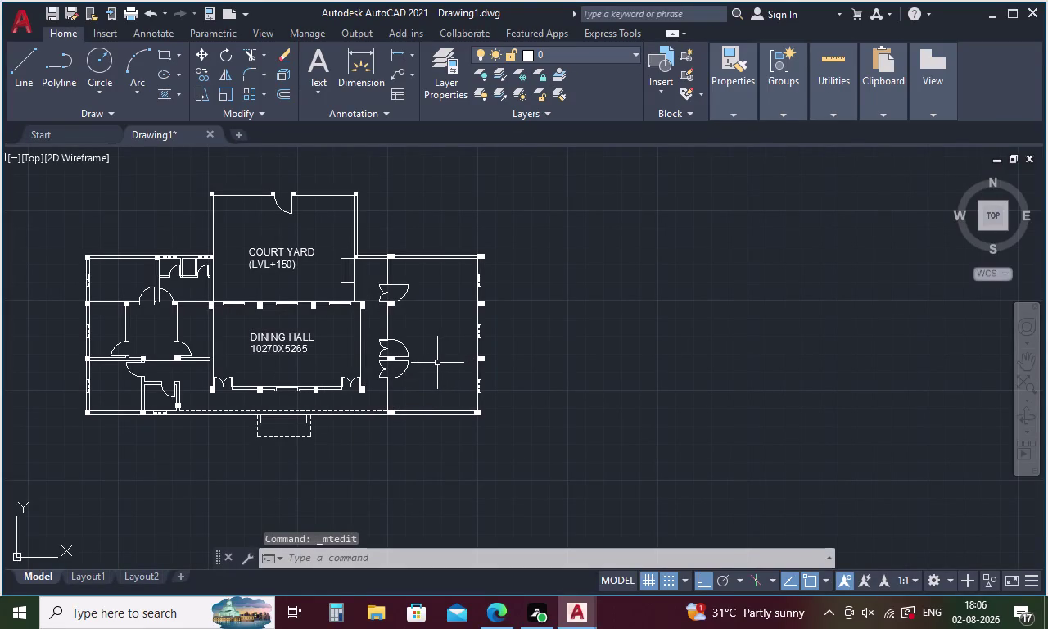
key(ctrl+v)
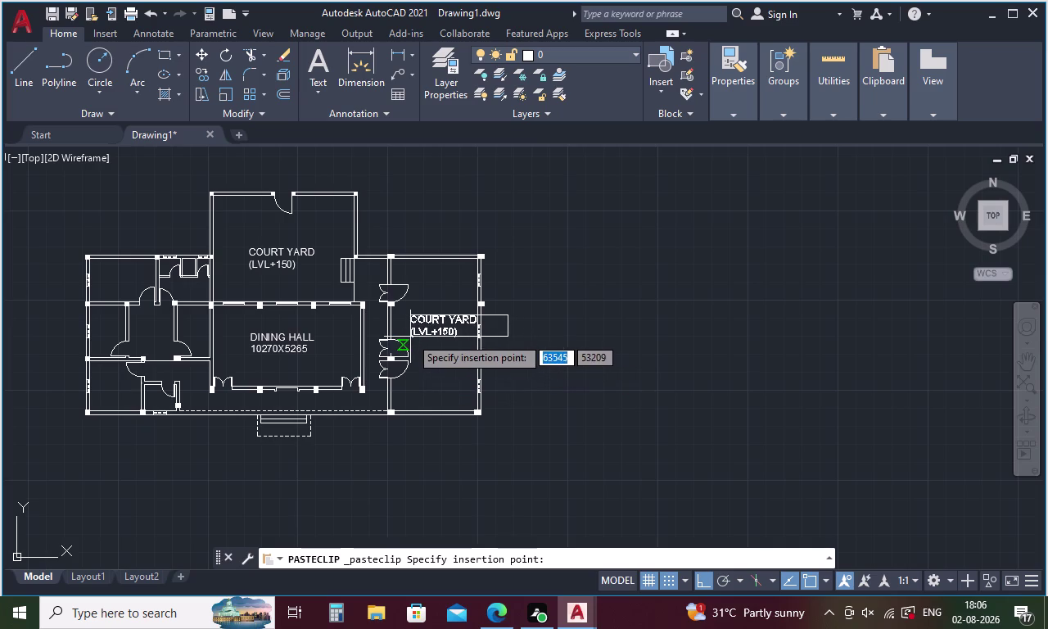
Place the copy in the dormitory and retype its first line as DORIMITORY.
click(410, 337)
double_click(421, 335)
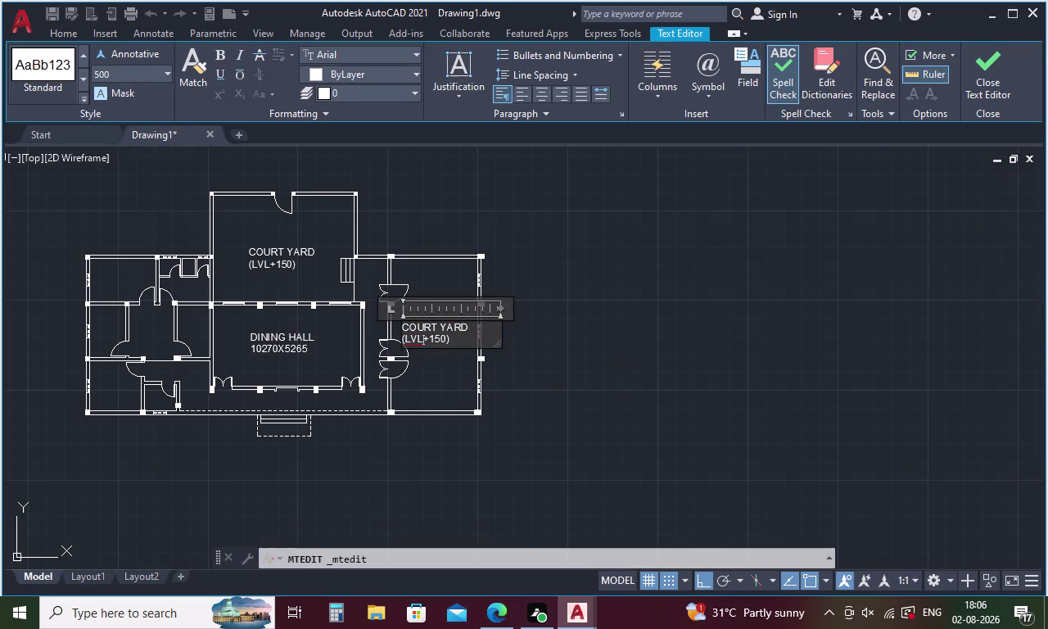
click(451, 339)
key(BackSpace)
key(BackSpace)
key(BackSpace)
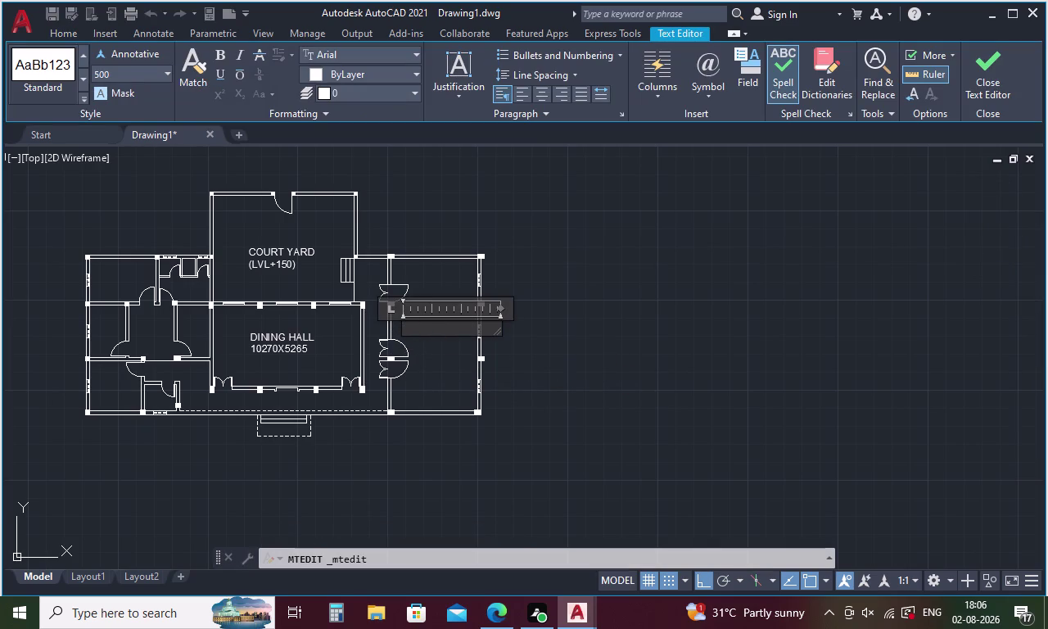
text(DOR)
text(I)
text(M)
text(ITORY)
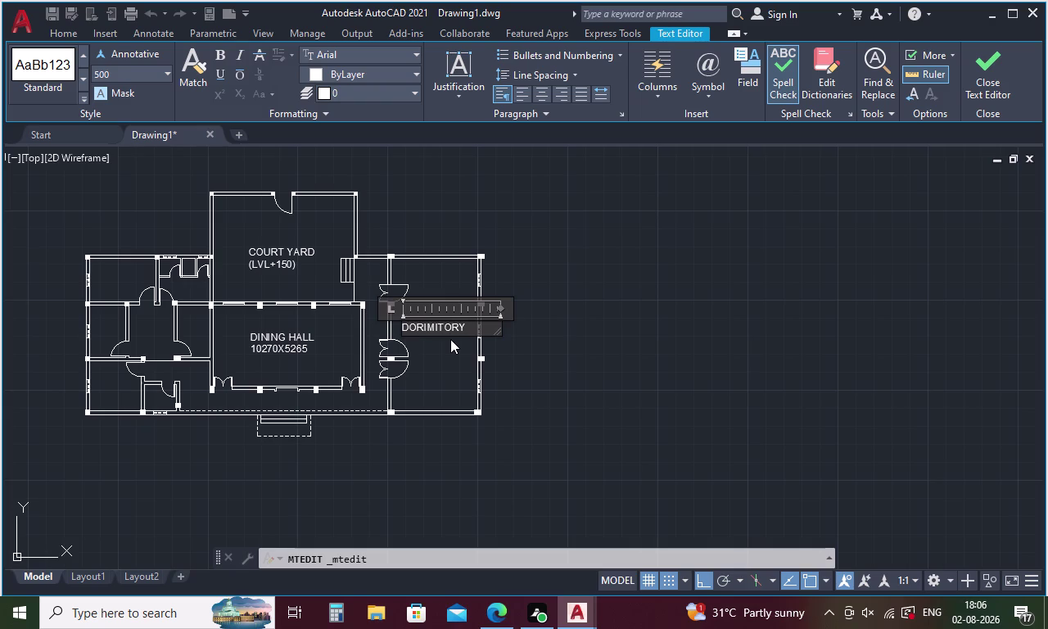
Add the 6000X10025 size line, close the editor, and paste another label copy.
key(Return)
text(600)
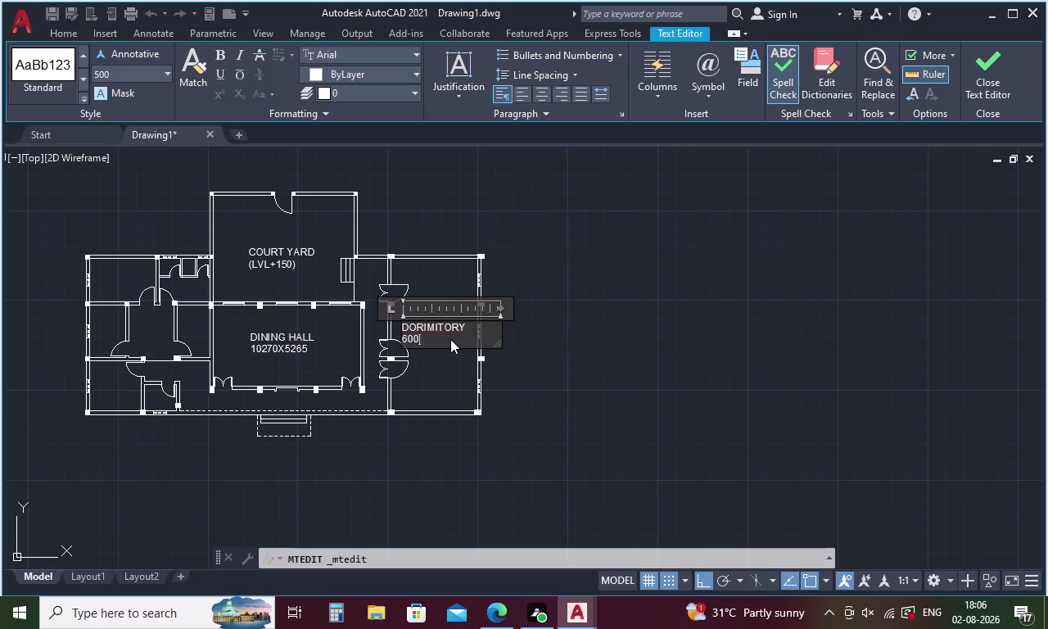
text(0)
key(x)
text(1)
text(0025)
click(606, 383)
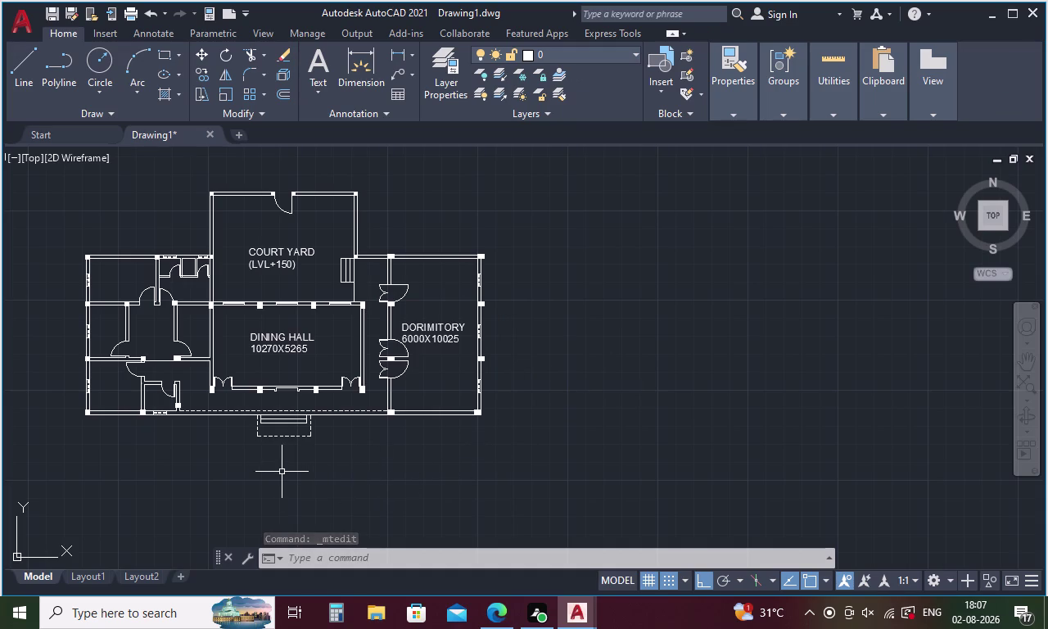
click(282, 345)
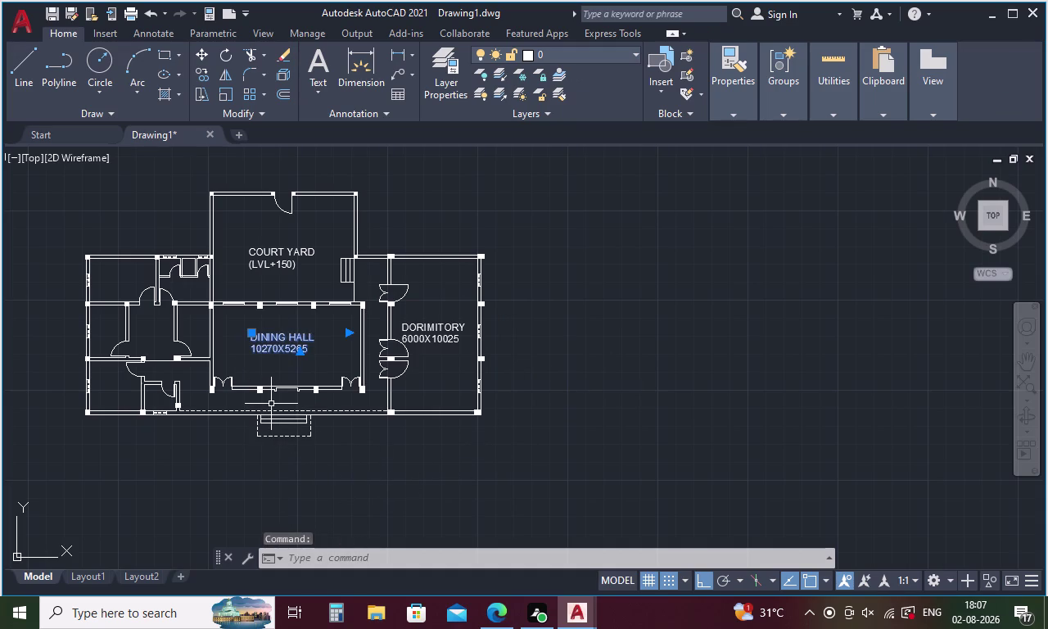
key(Escape)
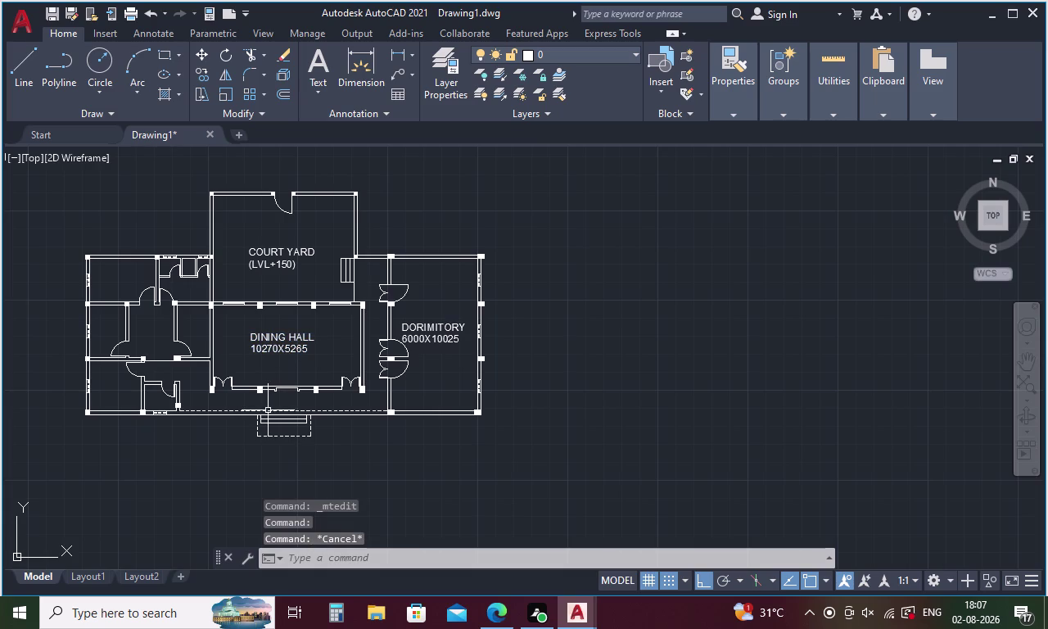
key(ctrl+v)
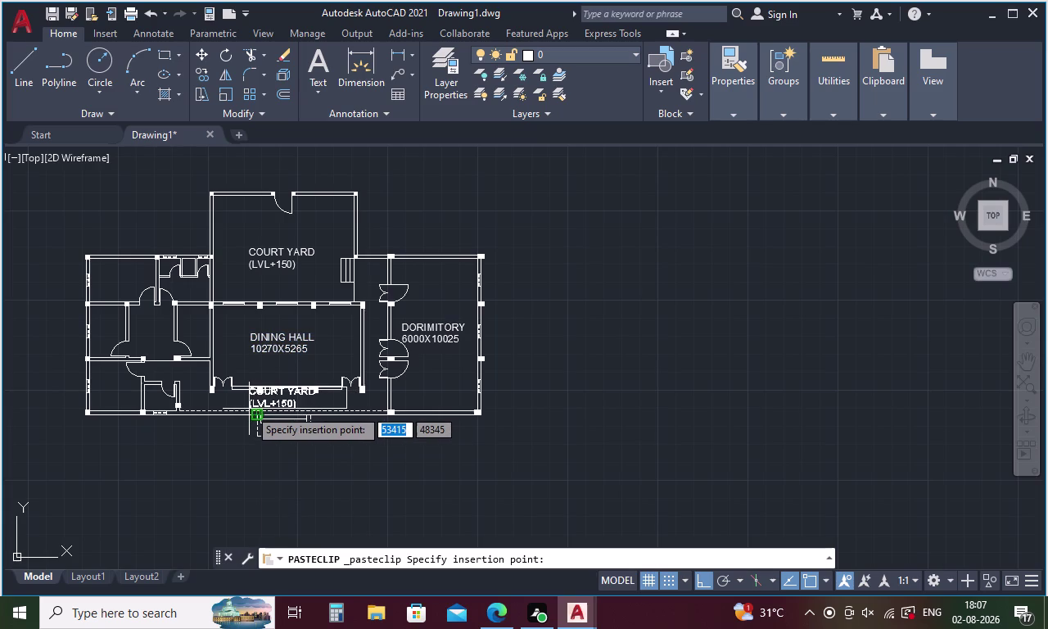
Place the copy below the dining hall and replace its text with VERANDAH.
scroll(up, 3)
click(240, 419)
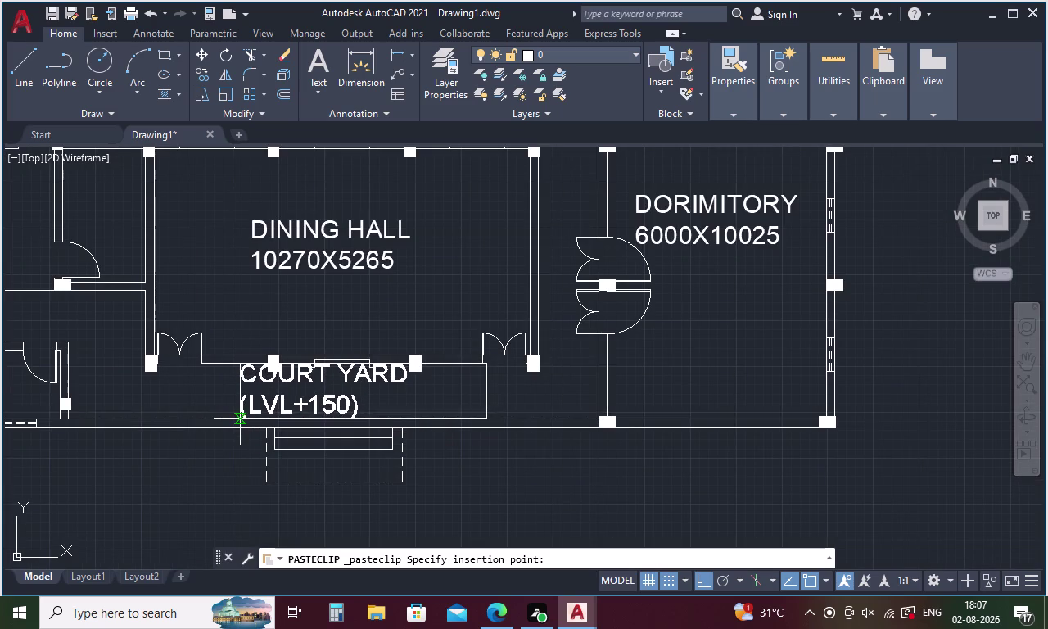
double_click(256, 409)
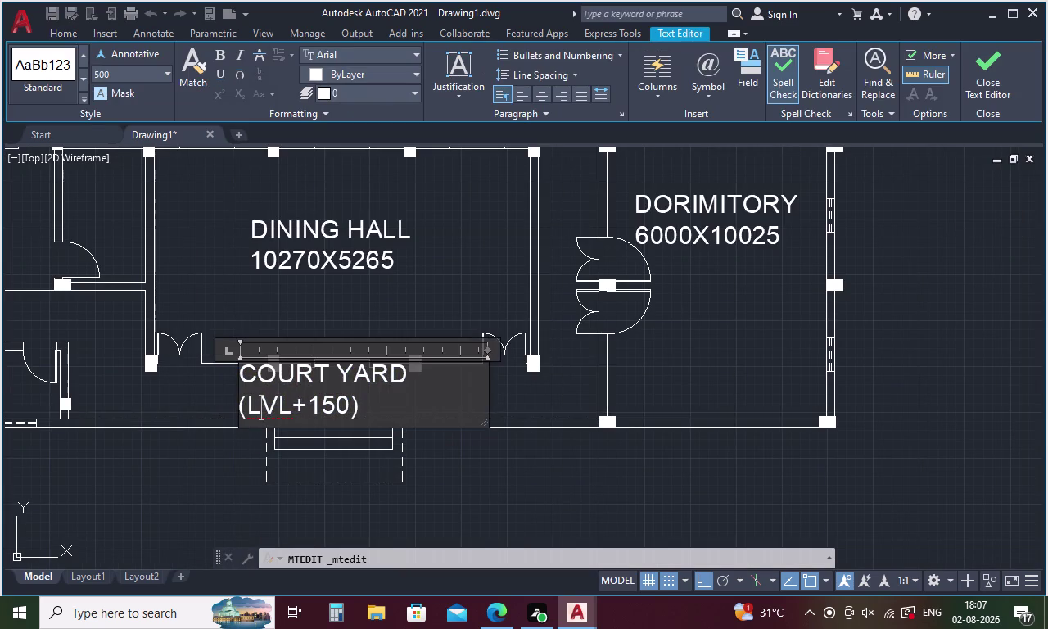
click(368, 406)
key(BackSpace)
key(BackSpace)
key(BackSpace)
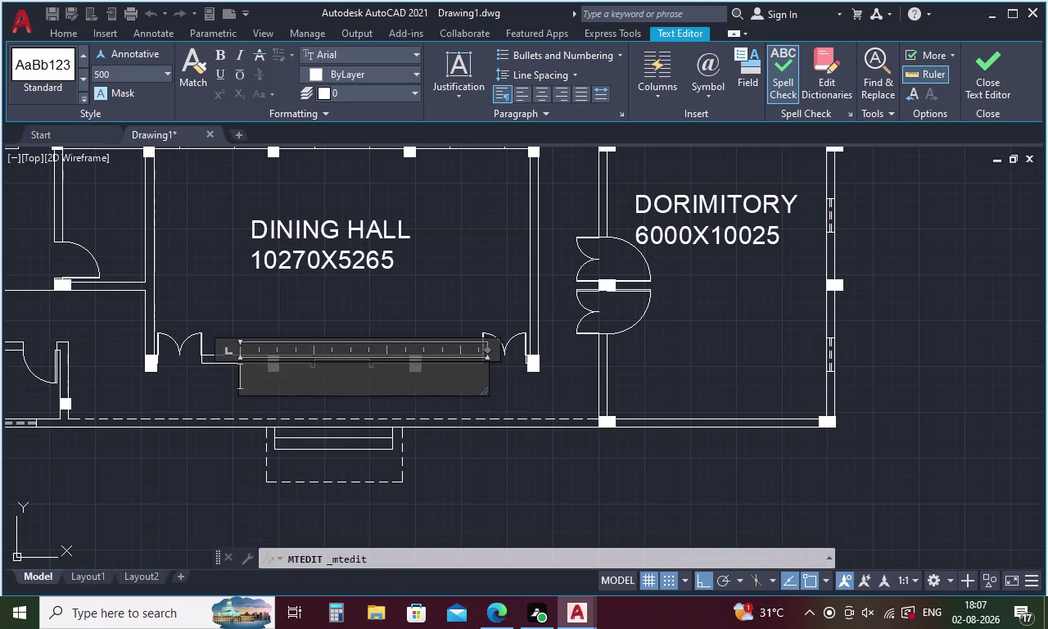
text(VER)
text(ANDA)
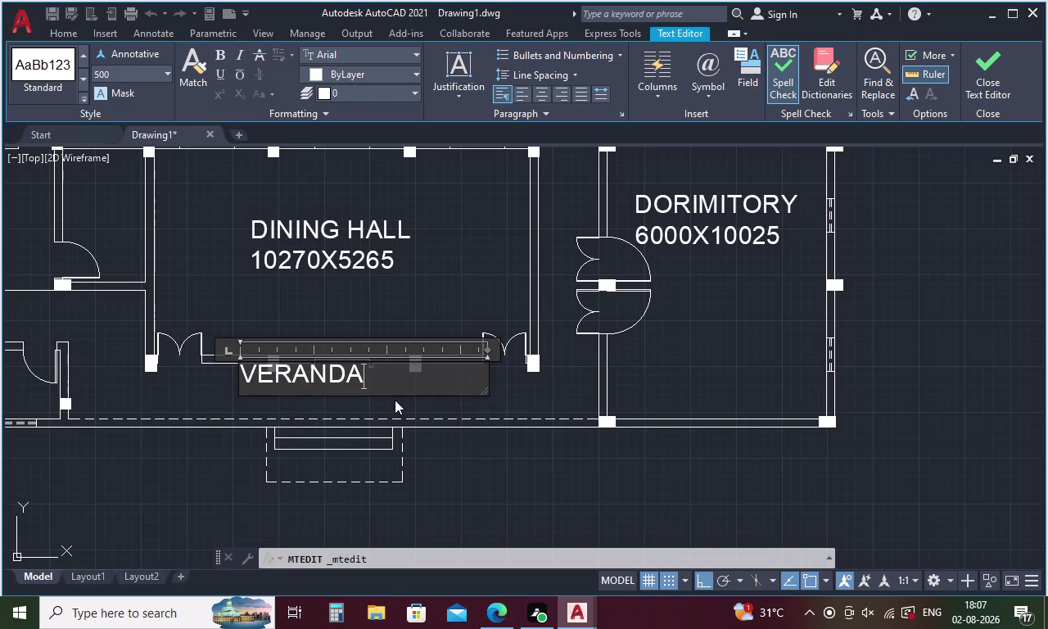
text(H)
key(space)
Add '2100 WIDE', widen the box to a single line, and finish editing.
text(3)
key(BackSpace)
text(2)
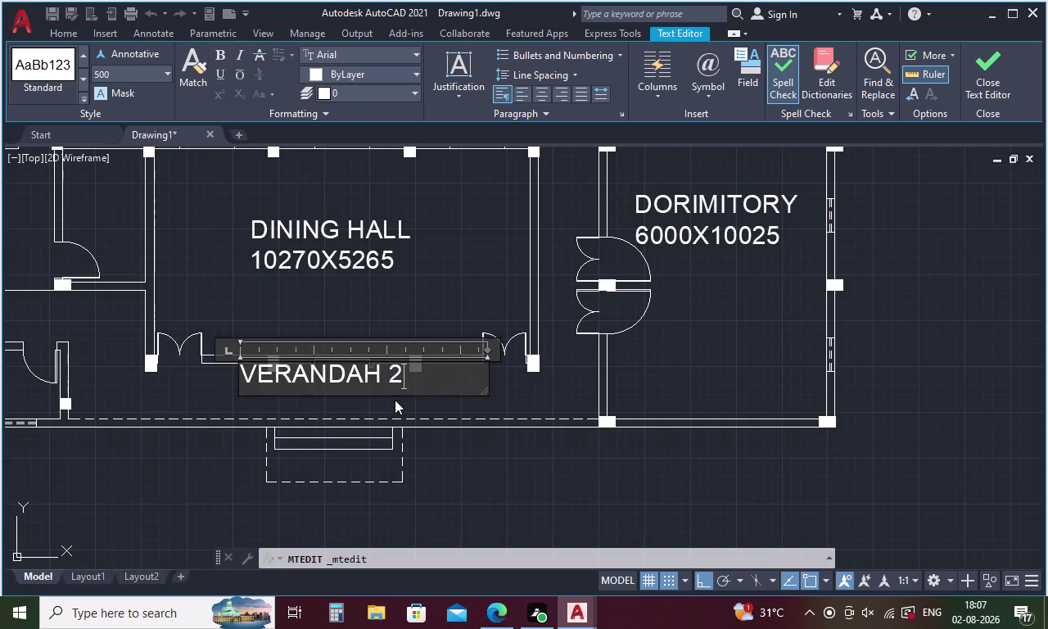
text(100)
key(space)
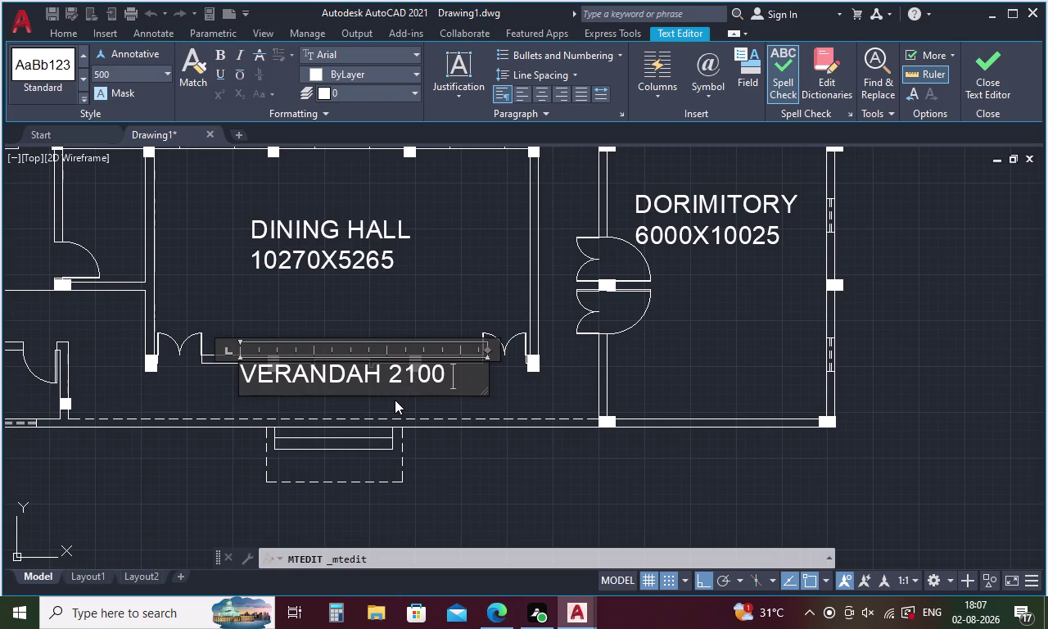
text(WIDE)
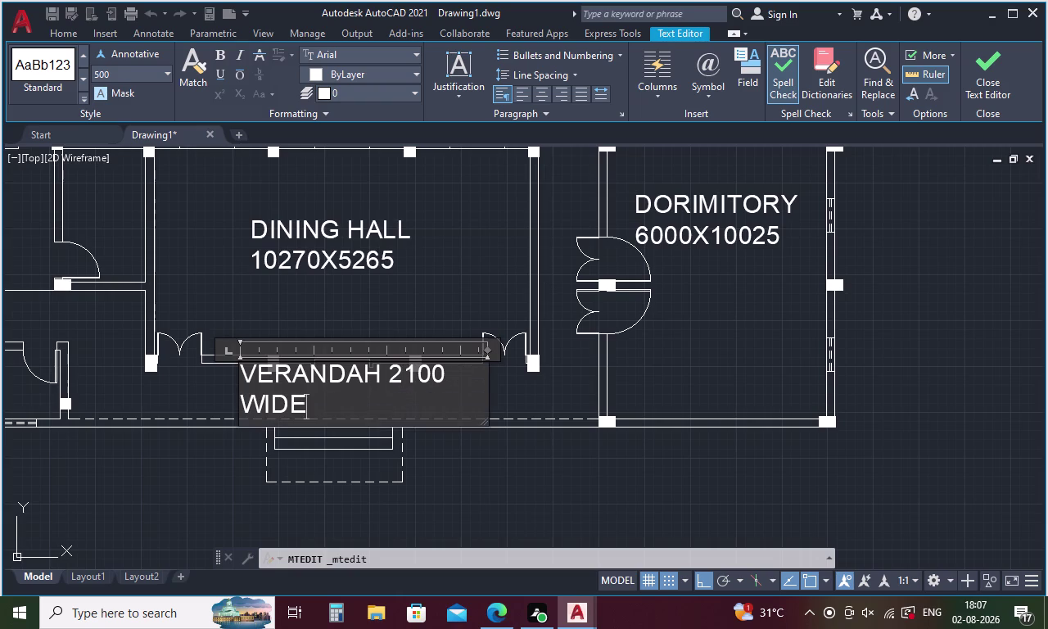
drag(487, 351, 542, 345)
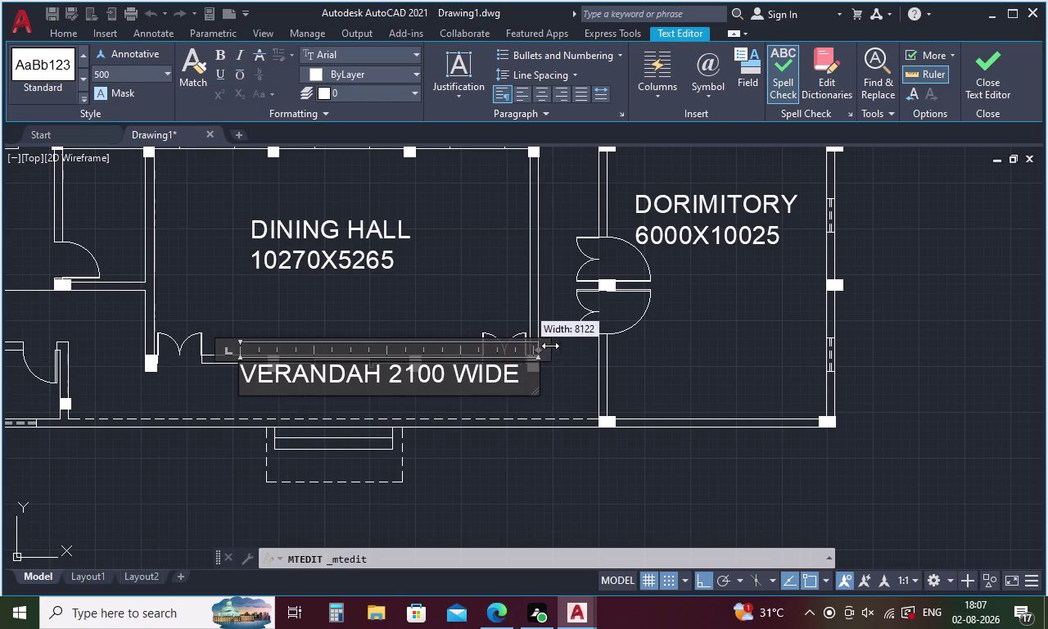
drag(541, 346, 556, 345)
click(447, 473)
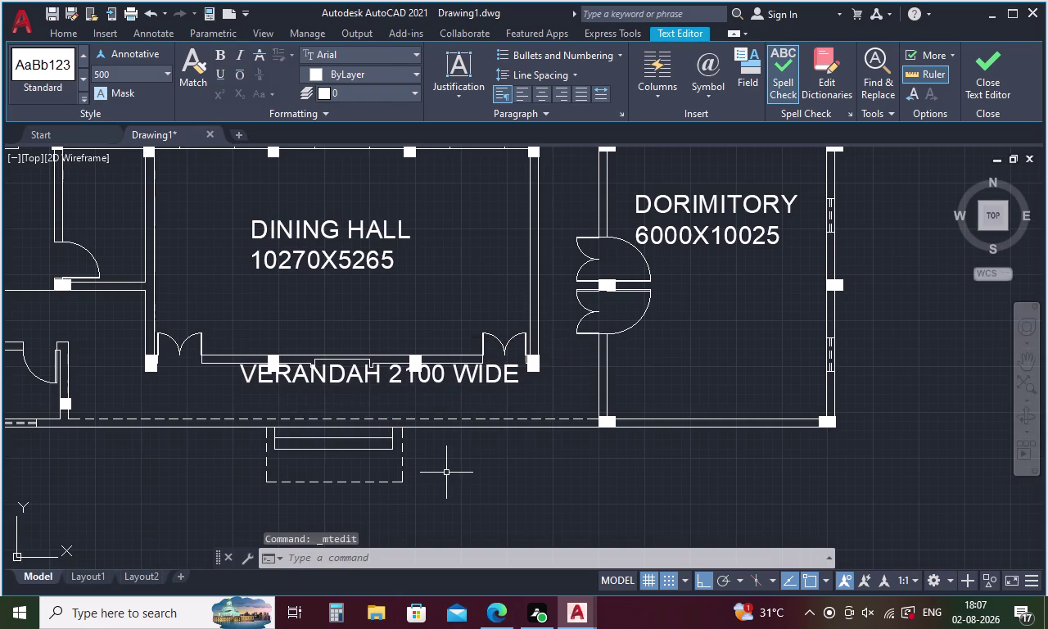
click(355, 378)
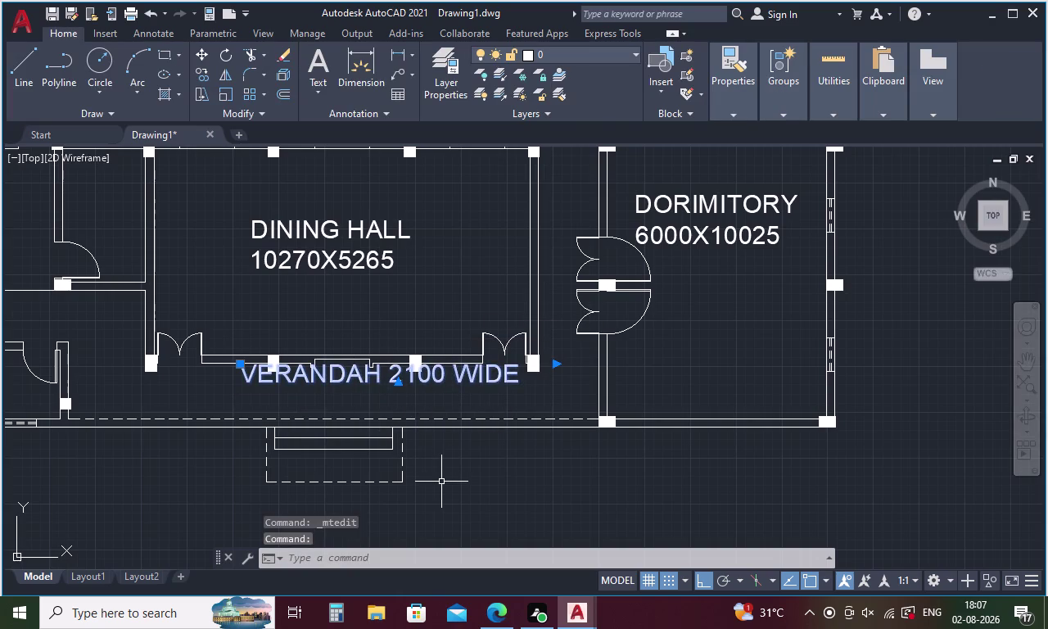
Move the VERANDAH 2100 WIDE label slightly lower in the verandah strip.
right_click(441, 482)
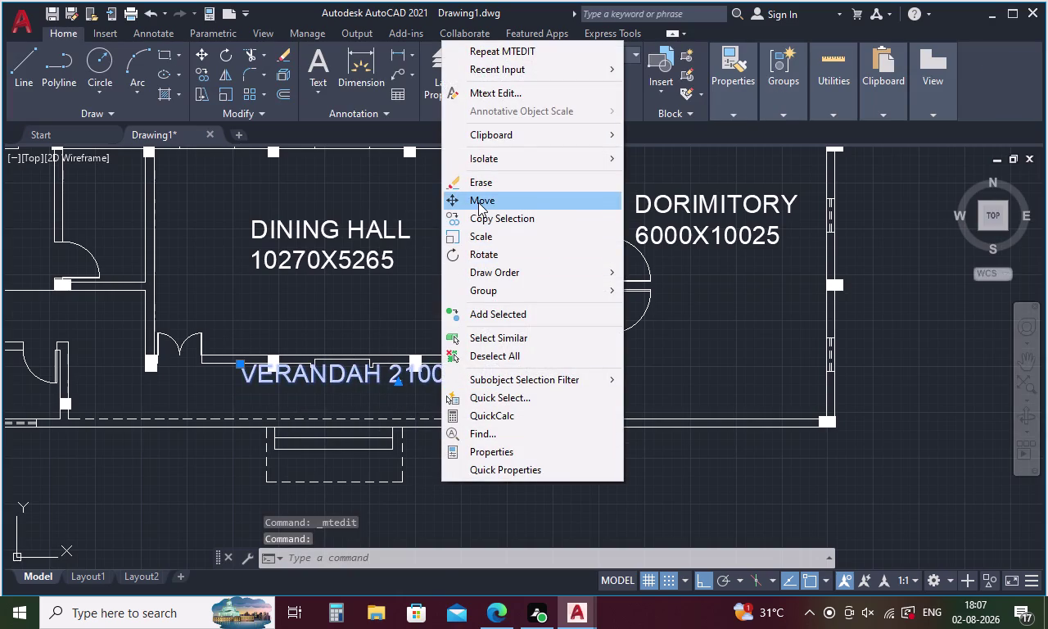
click(478, 202)
click(390, 379)
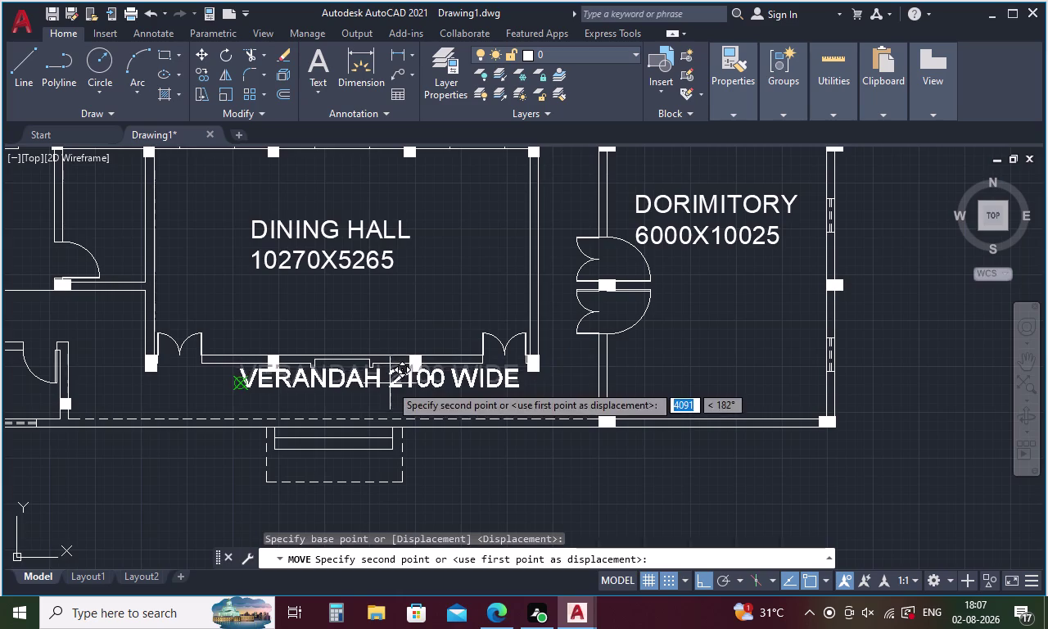
click(387, 398)
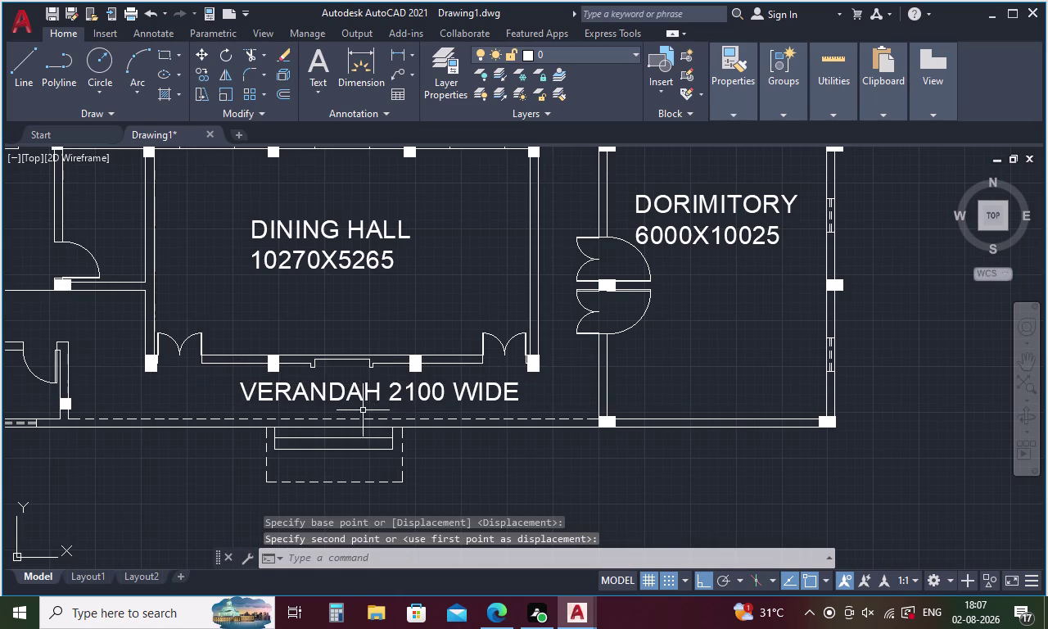
right_click(392, 393)
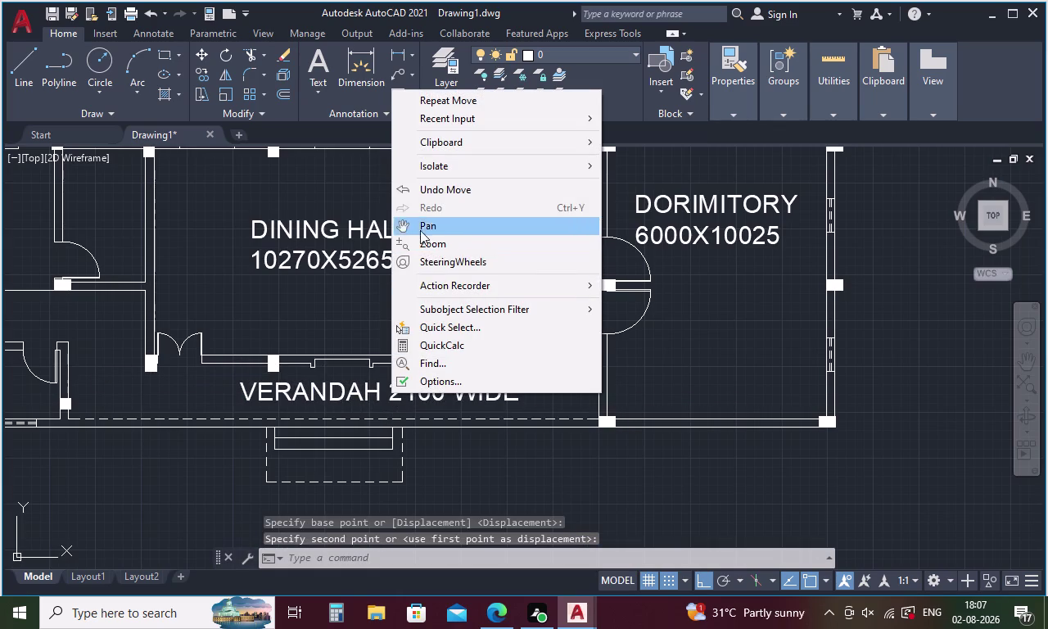
click(490, 463)
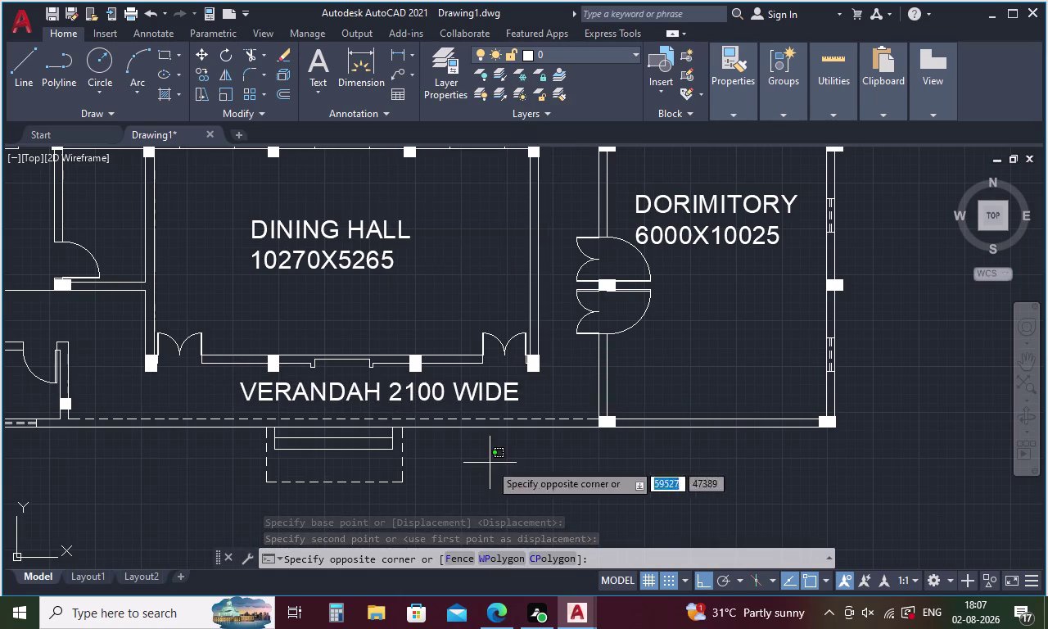
click(466, 470)
Shift the VERANDAH 2100 WIDE label left to centre it in the verandah.
click(430, 399)
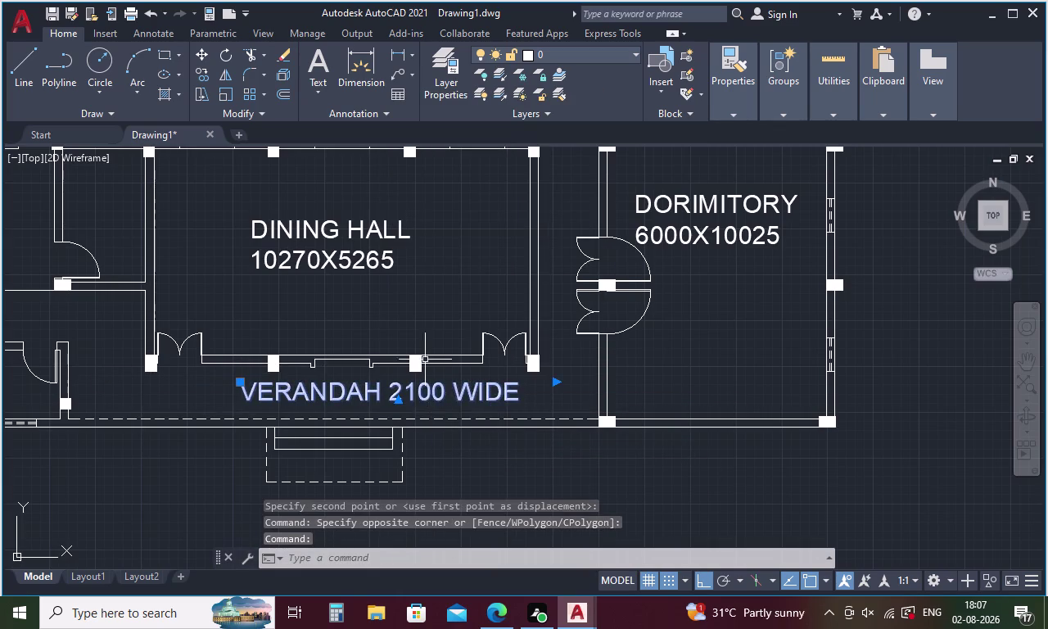
right_click(425, 353)
click(452, 315)
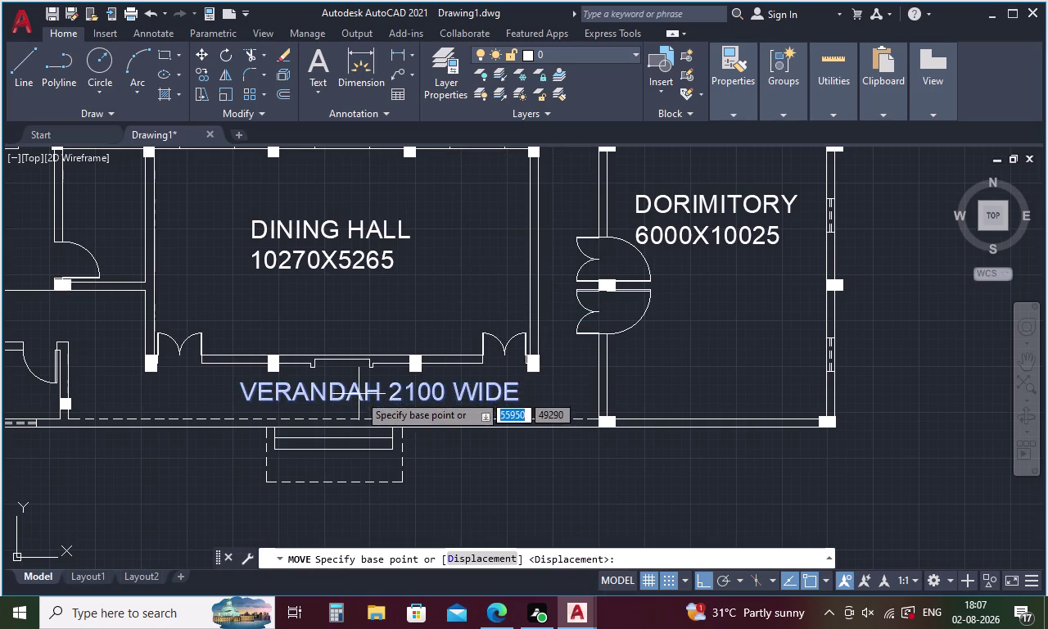
click(359, 398)
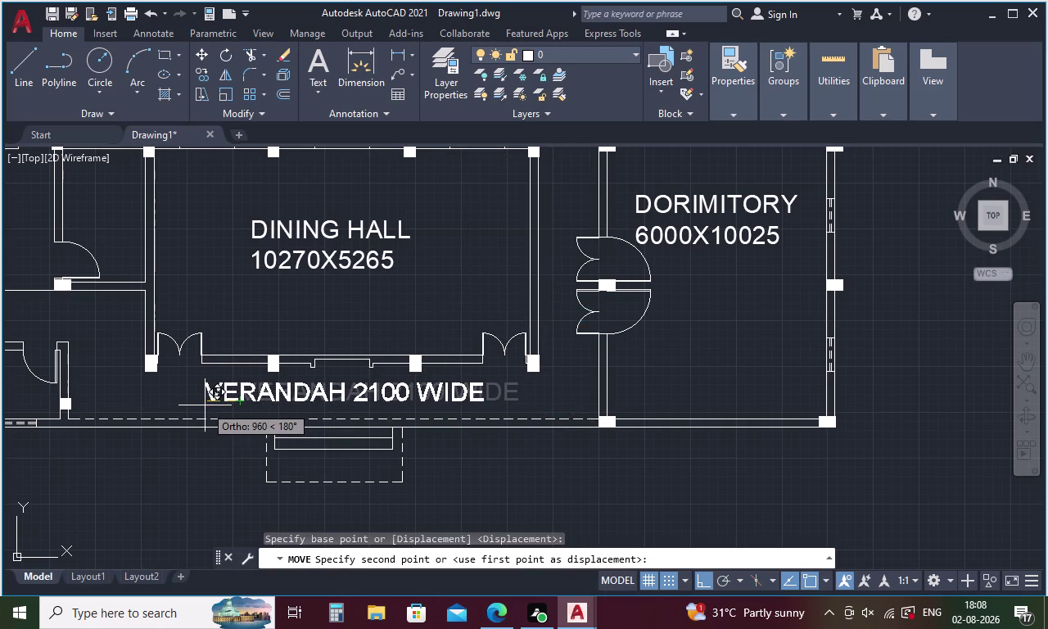
click(205, 406)
scroll(down, 3)
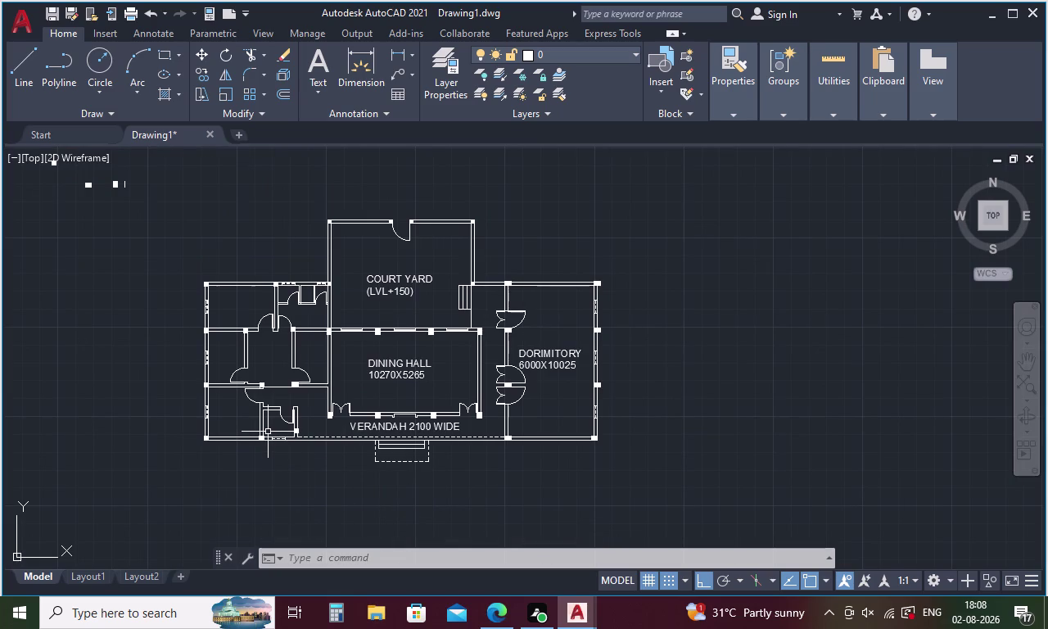
scroll(up, 3)
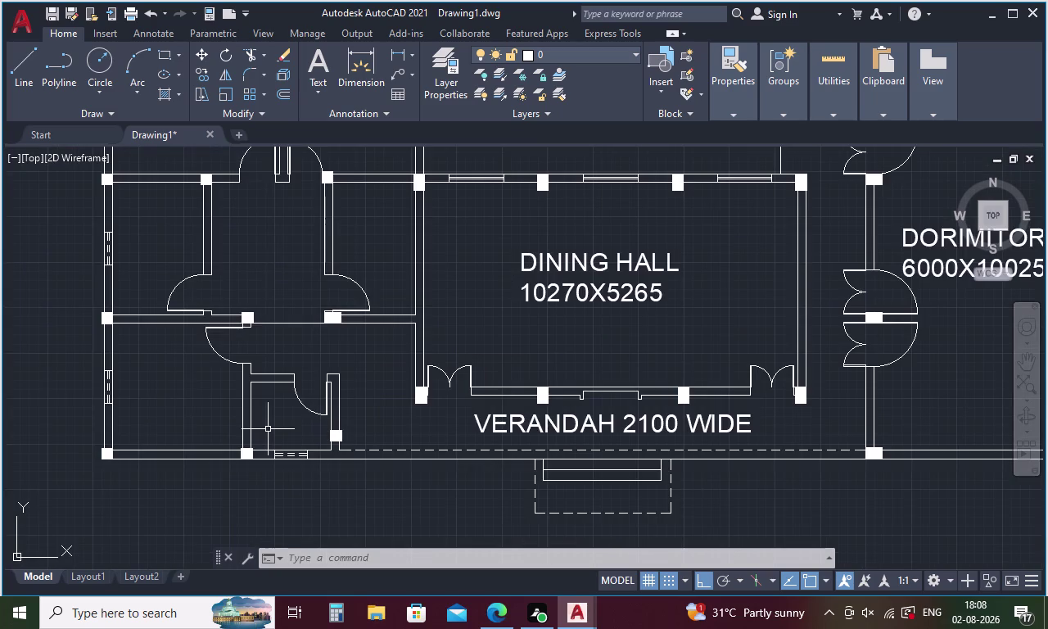
Paste a COURT YARD label copy into the small room, clear its text, set height 250.
key(ctrl+v)
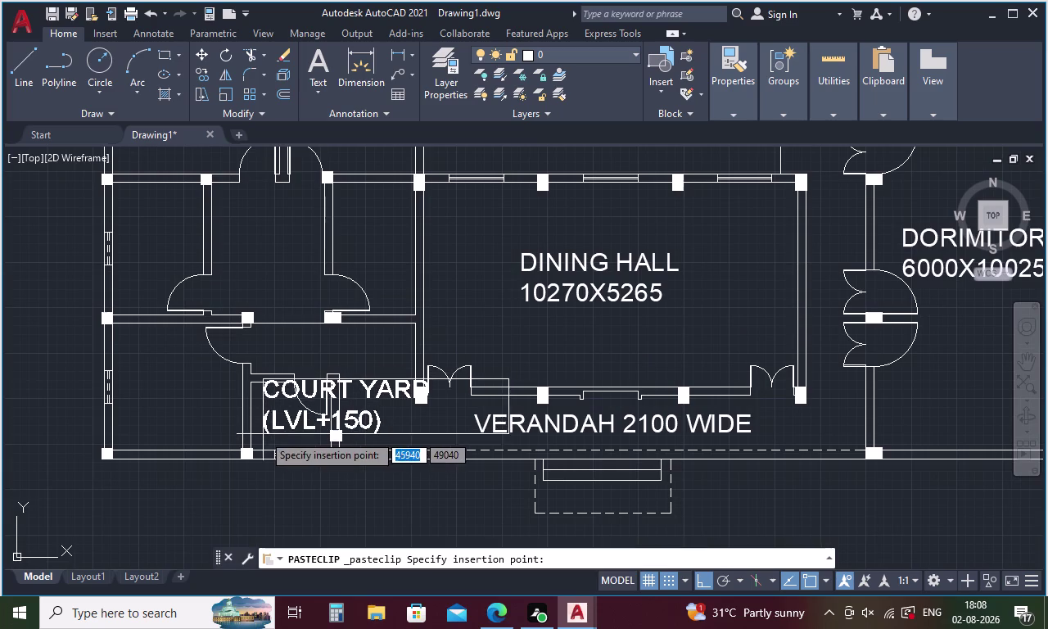
click(263, 434)
double_click(304, 423)
click(379, 417)
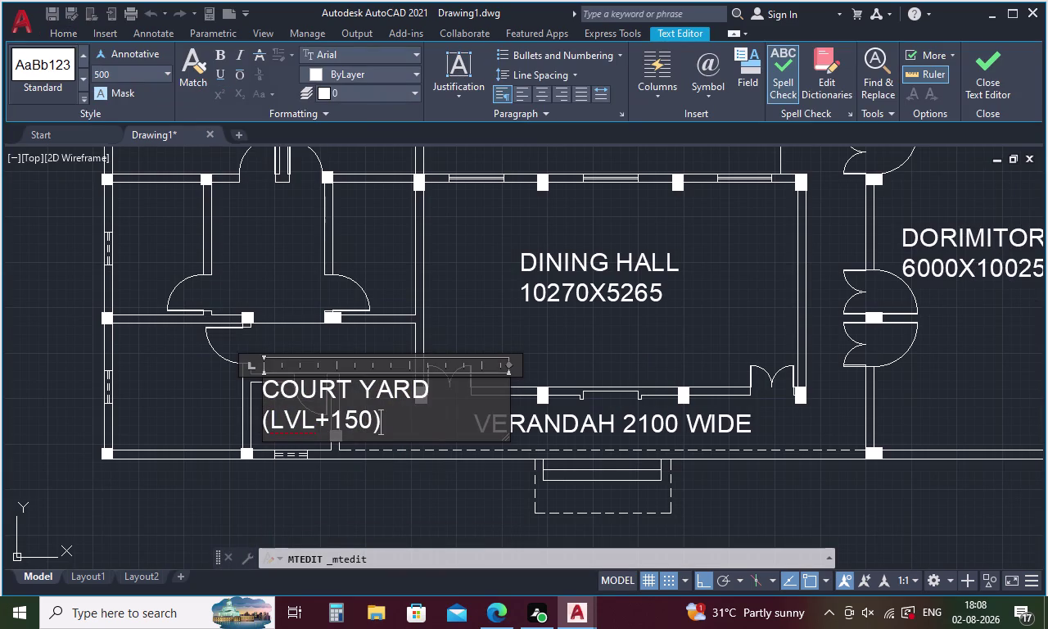
key(BackSpace)
key(BackSpace)
key(BackSpace)
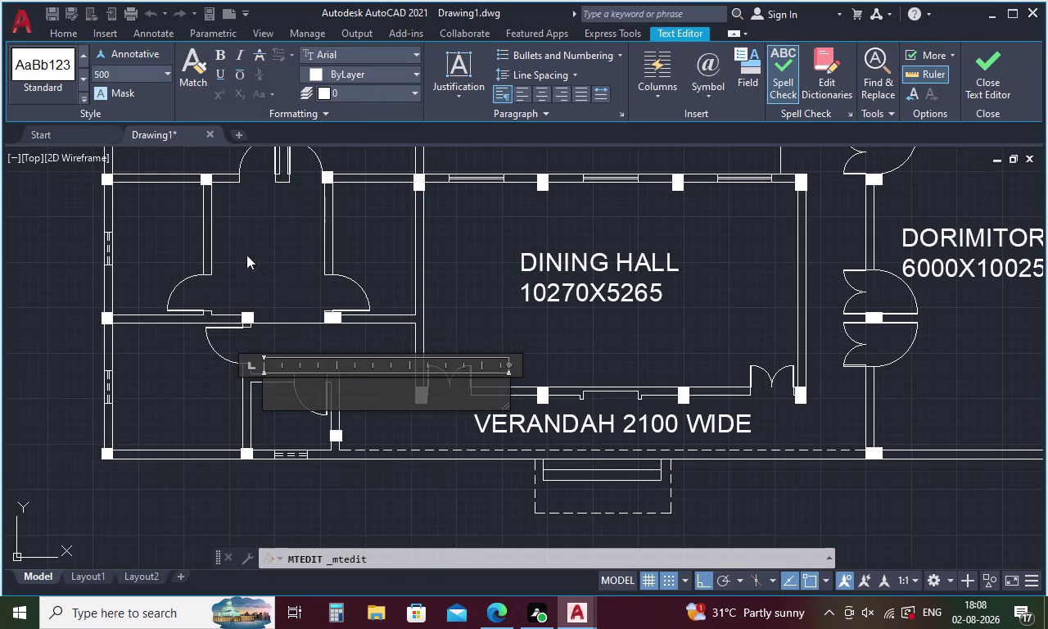
click(108, 73)
key(BackSpace)
text(250)
key(Return)
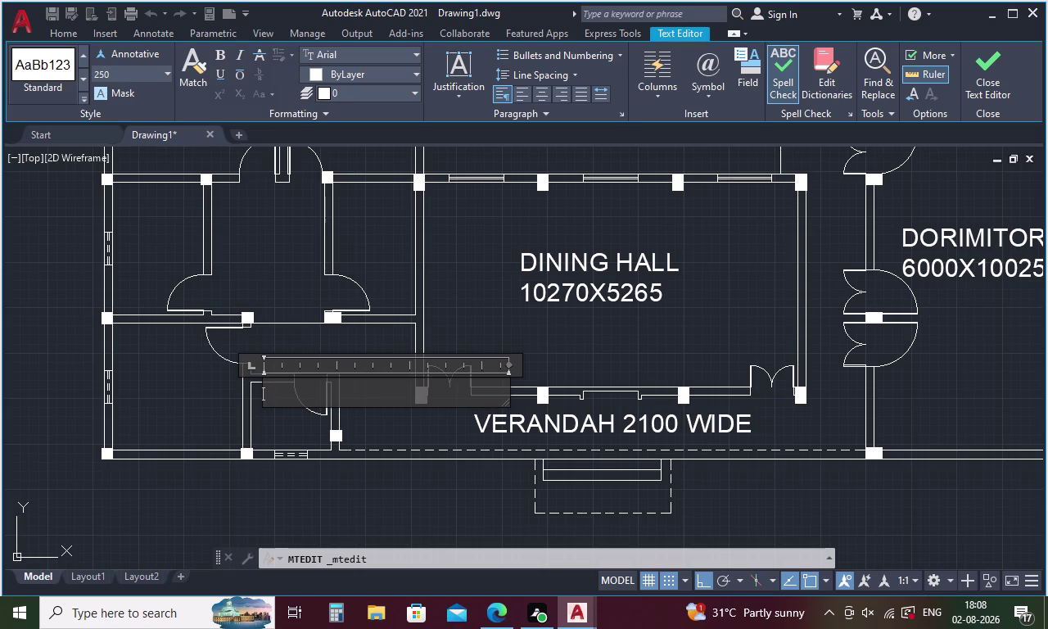
Type TOILET with 22000X1870 on a second line and finish editing.
text(TP)
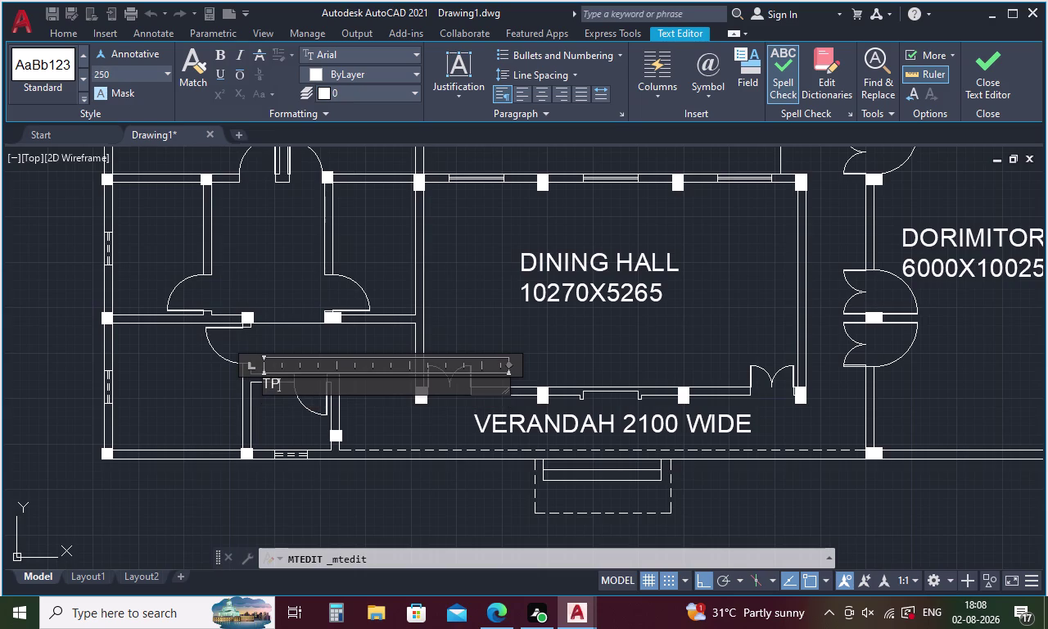
key(BackSpace)
text(OILE)
text(T)
key(Return)
text(22)
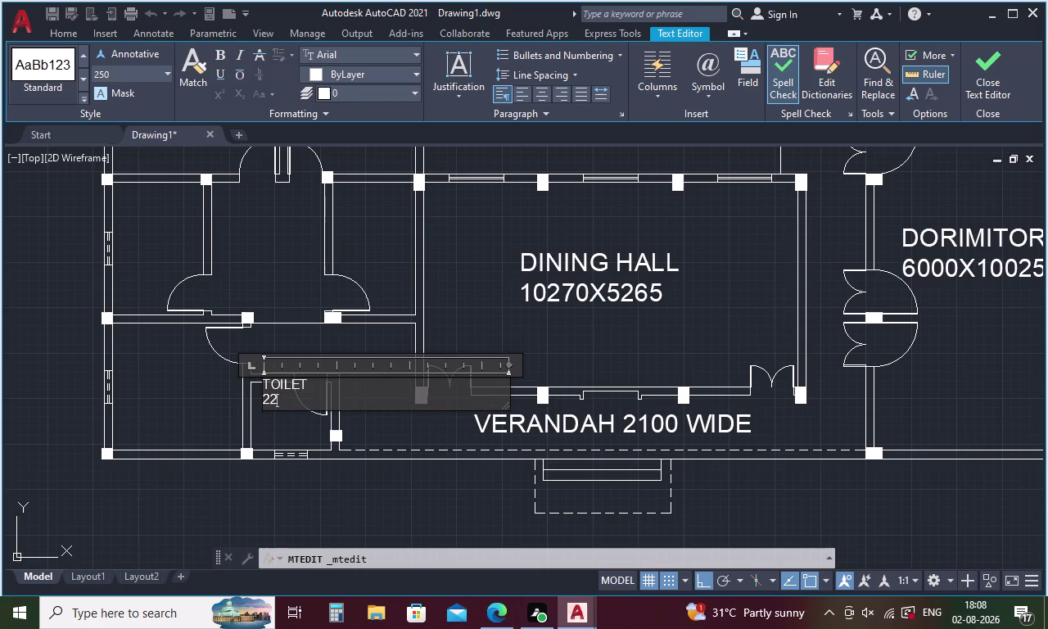